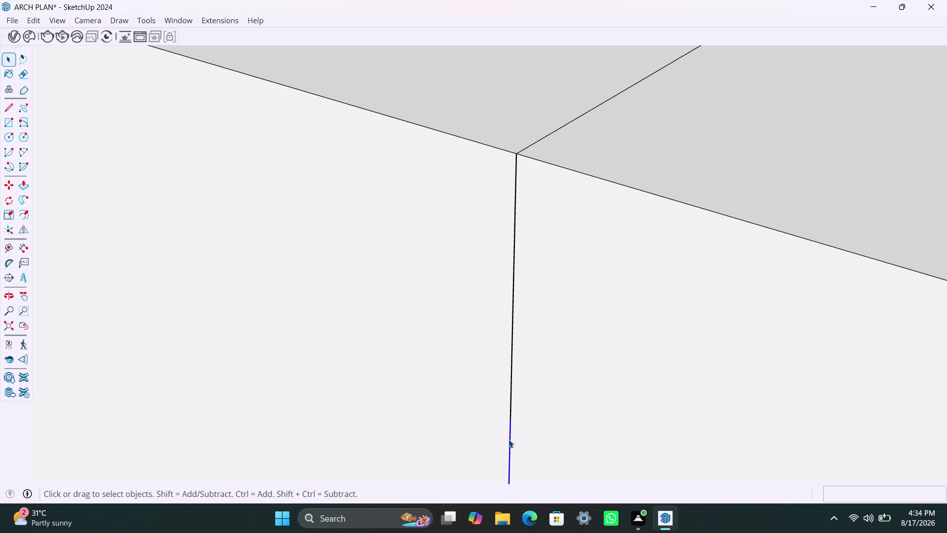
Undo an accidental deletion and zoom out from the house model.
key(Delete)
key(ctrl+z)
scroll(down, 3)
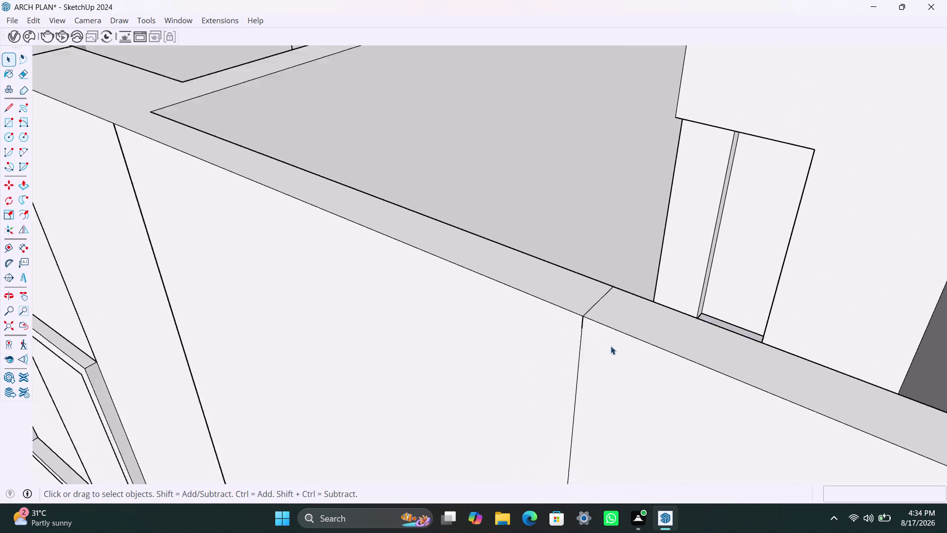
scroll(down, 3)
scroll(down, 3)
scroll(down, 3)
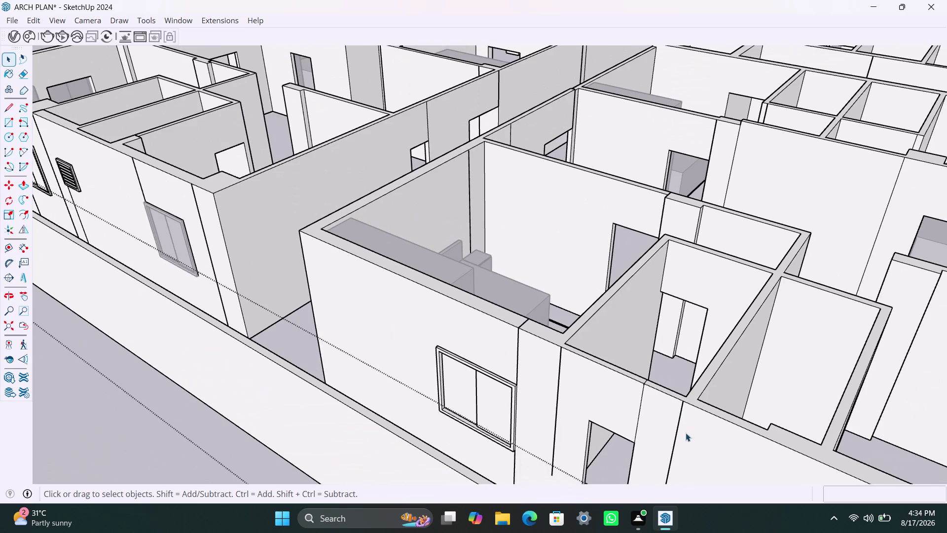
Orbit around the outer walls until the opening and its bottom ledge face the view.
middle_drag(685, 432, 607, 281)
scroll(down, 3)
middle_drag(691, 391, 607, 287)
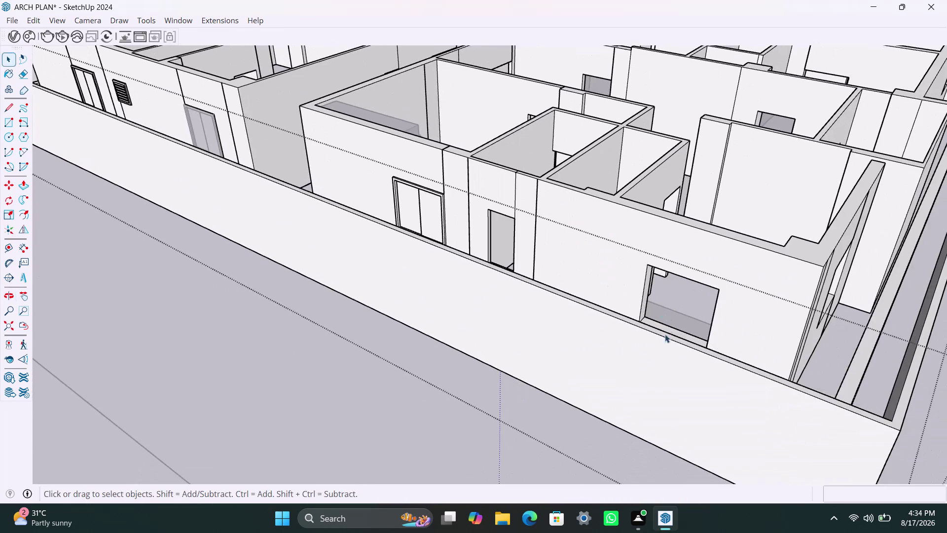
middle_drag(626, 347, 816, 391)
scroll(up, 3)
middle_drag(600, 272, 589, 338)
scroll(up, 3)
middle_drag(580, 332, 556, 323)
scroll(up, 3)
middle_drag(582, 320, 580, 317)
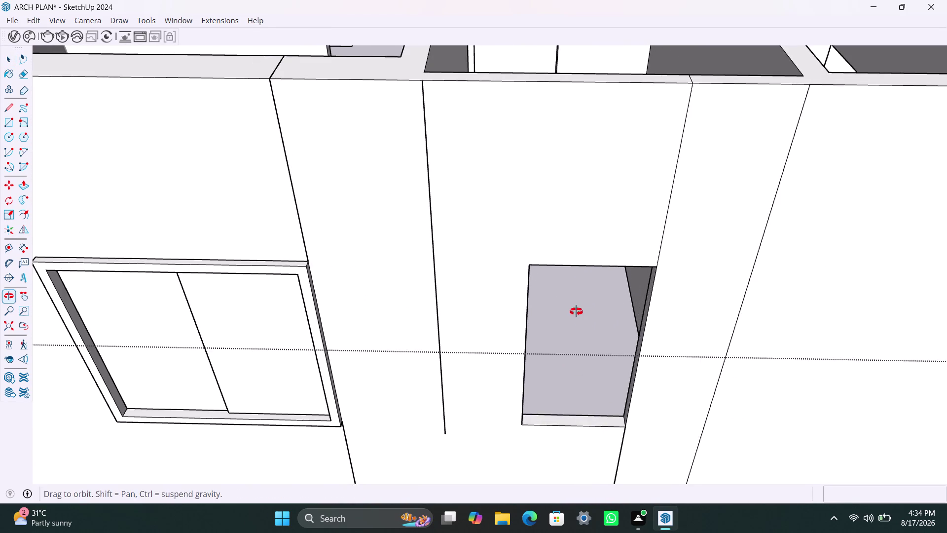
Push/pull the sill's front face, retrying the pull a second time.
middle_drag(580, 317, 572, 300)
click(584, 421)
key(p)
click(583, 421)
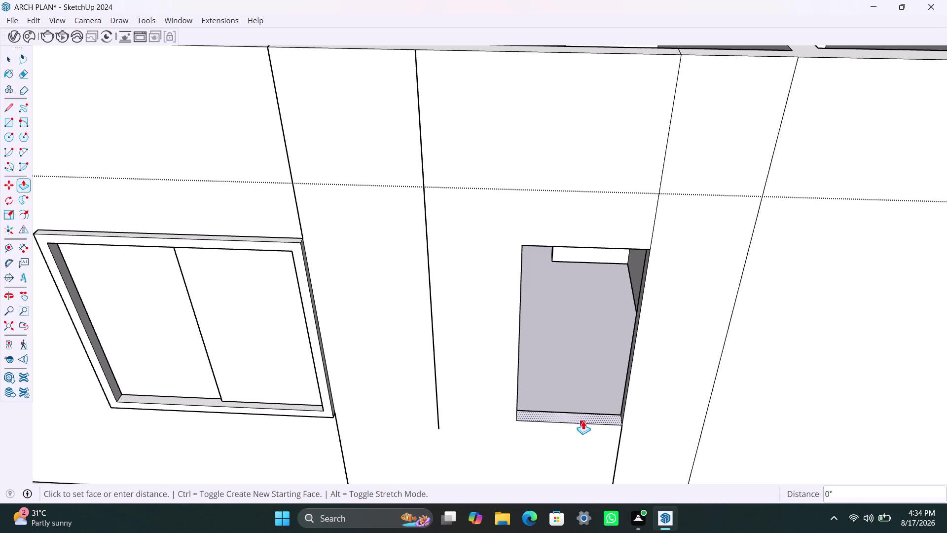
click(574, 415)
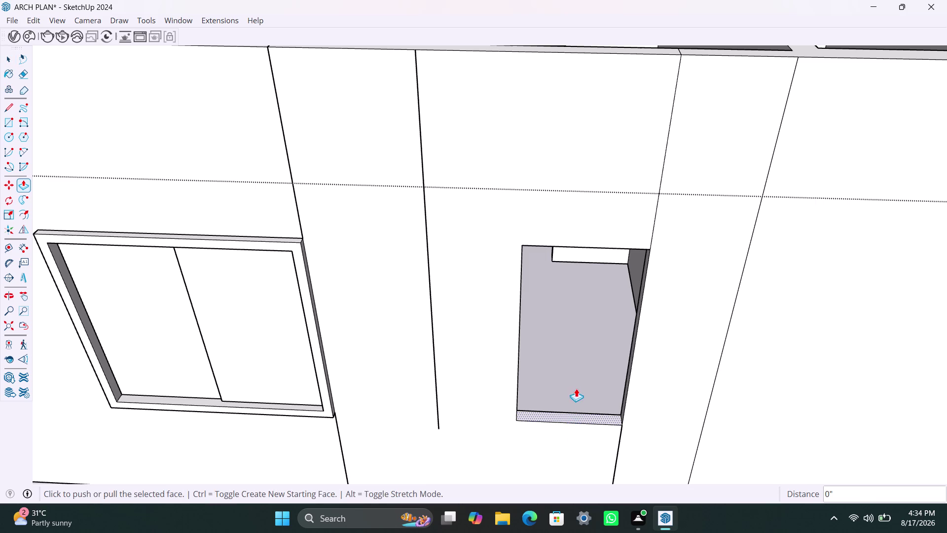
click(573, 415)
click(572, 407)
key(space)
key(space)
key(space)
key(p)
click(573, 414)
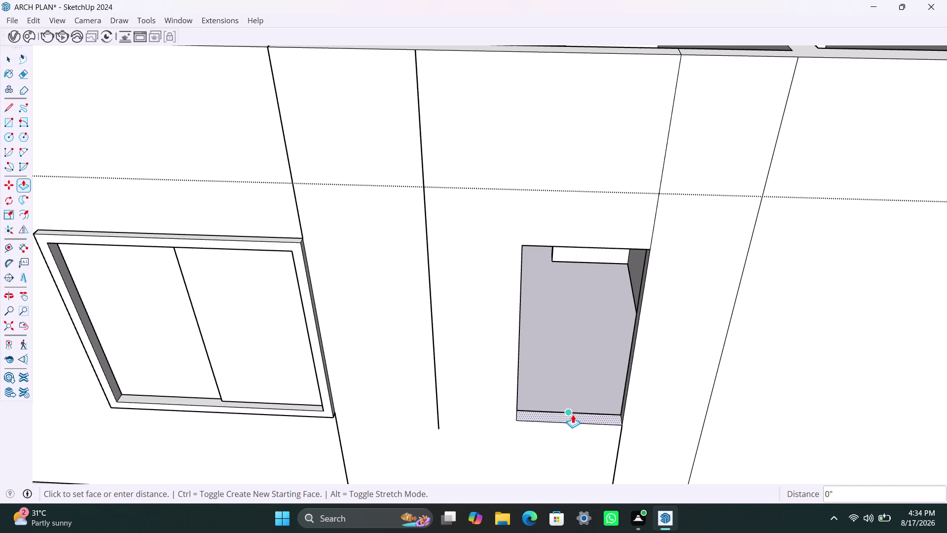
click(573, 414)
key(space)
Select the sill face and push it out 2'.
double_click(572, 416)
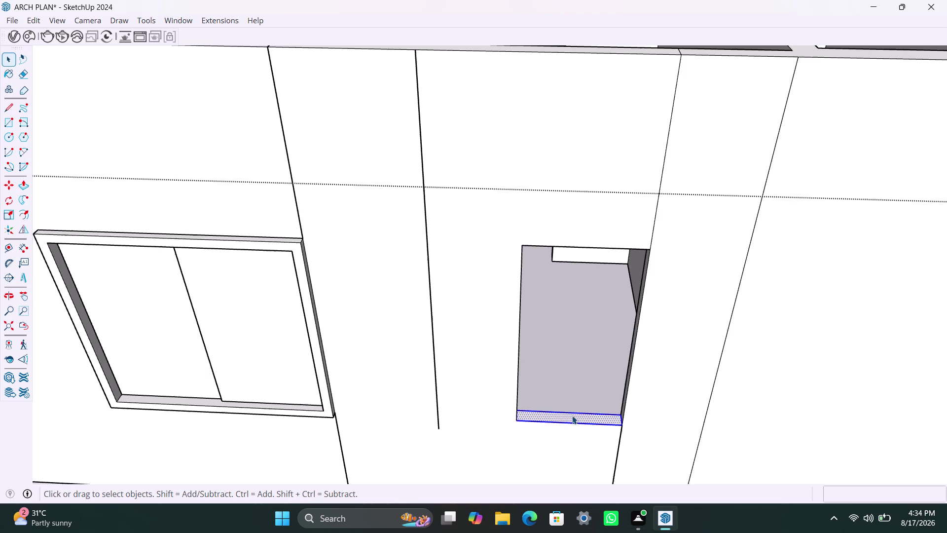
scroll(down, 3)
click(699, 301)
scroll(up, 3)
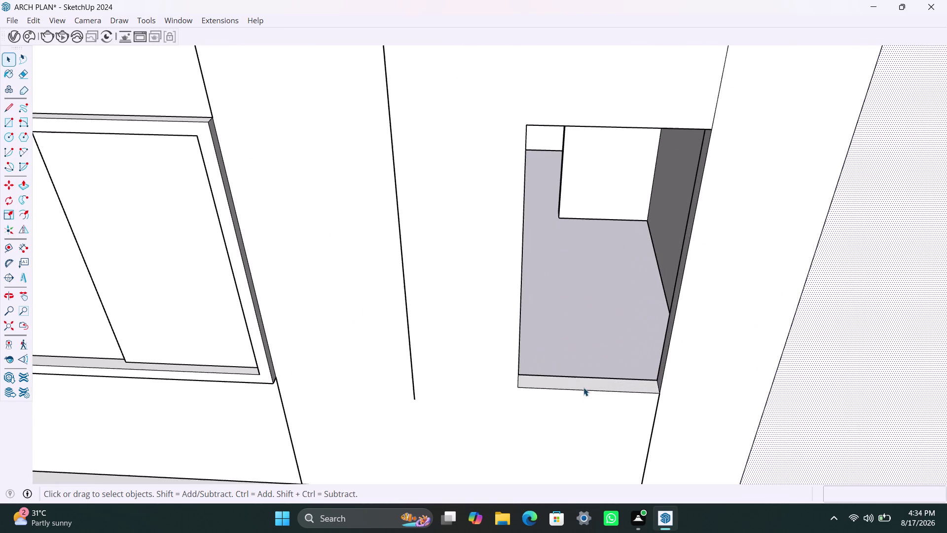
double_click(583, 387)
key(p)
click(563, 371)
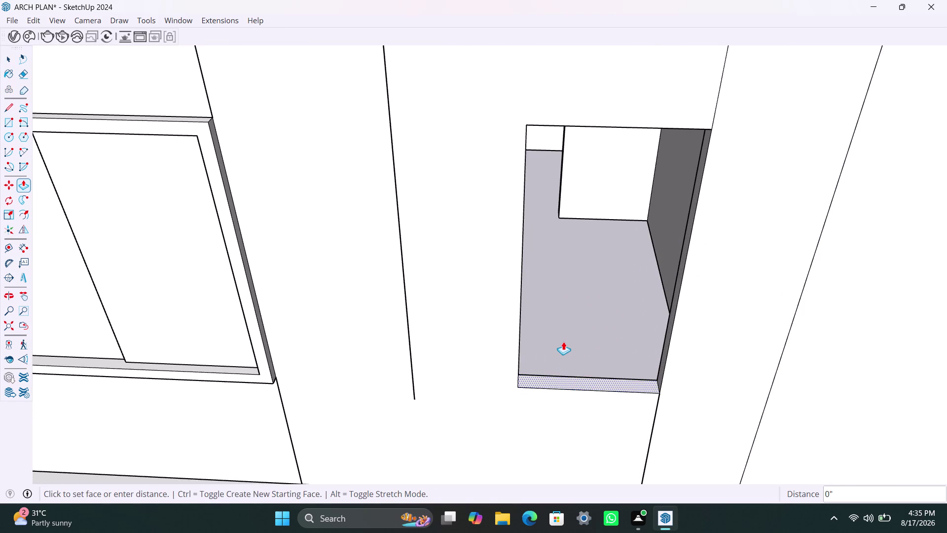
text(2')
key(Return)
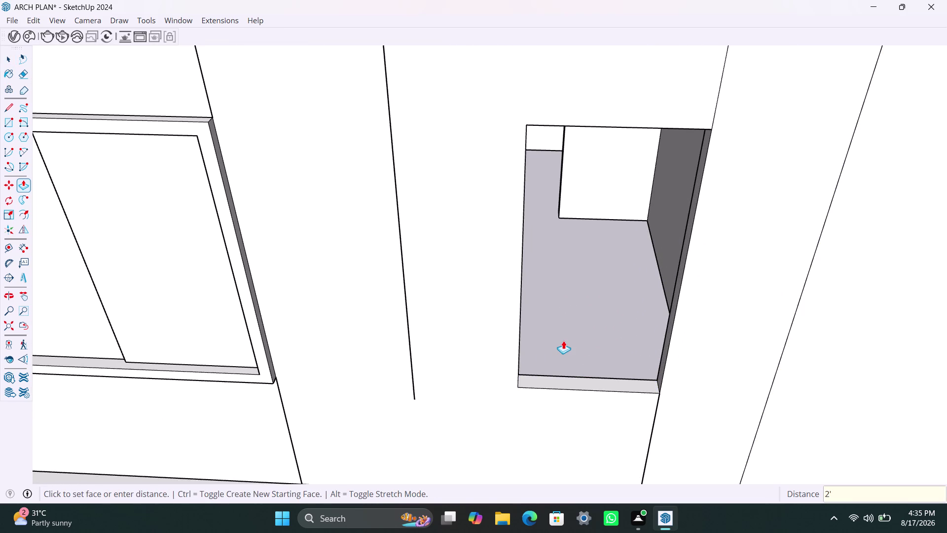
double_click(570, 375)
click(571, 375)
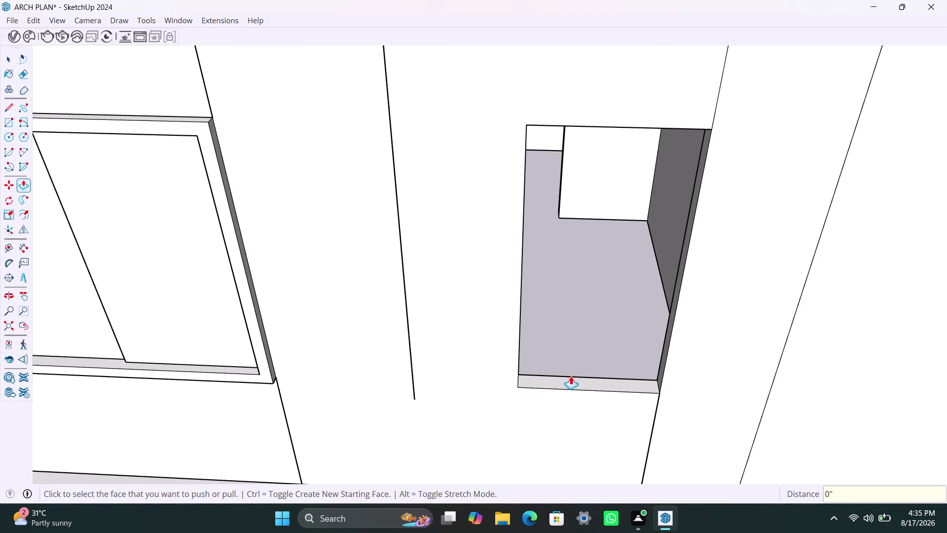
click(572, 382)
key(space)
View the opening from the side and start another sill pull, then cancel it.
scroll(up, 3)
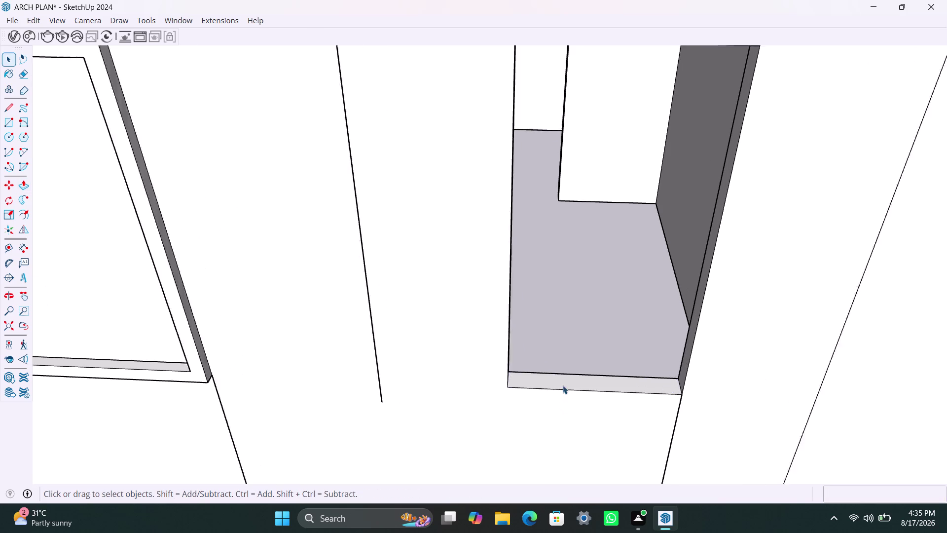
middle_drag(567, 387, 523, 377)
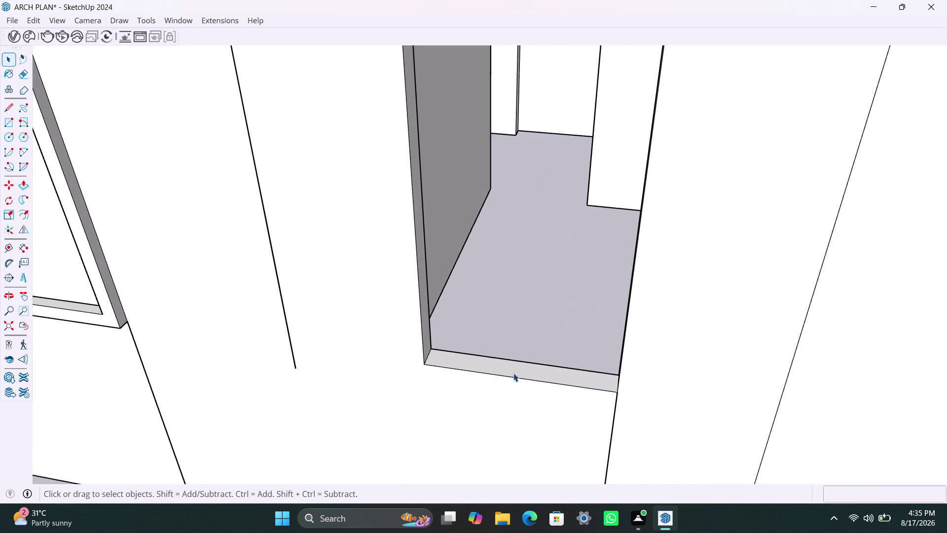
click(513, 371)
key(p)
click(503, 363)
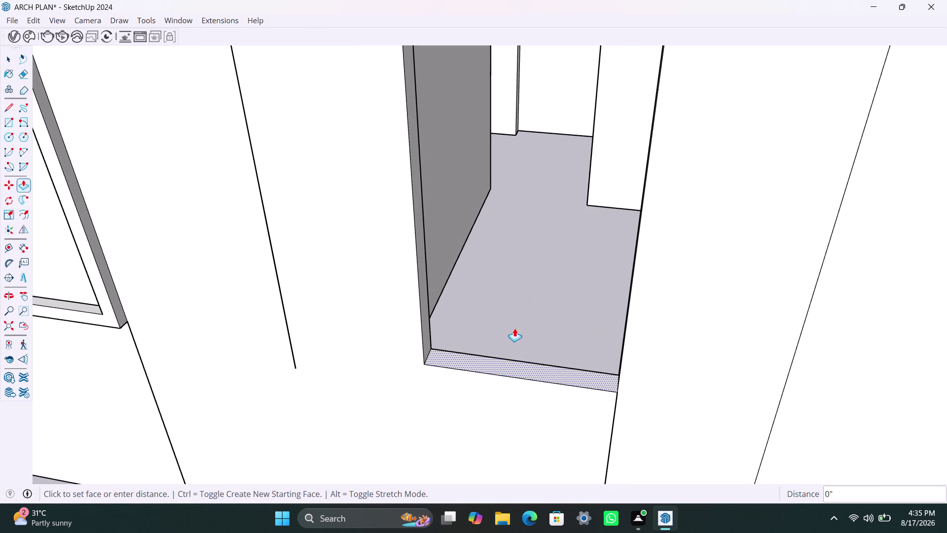
key(space)
key(space)
key(space)
key(Escape)
key(Escape)
key(Escape)
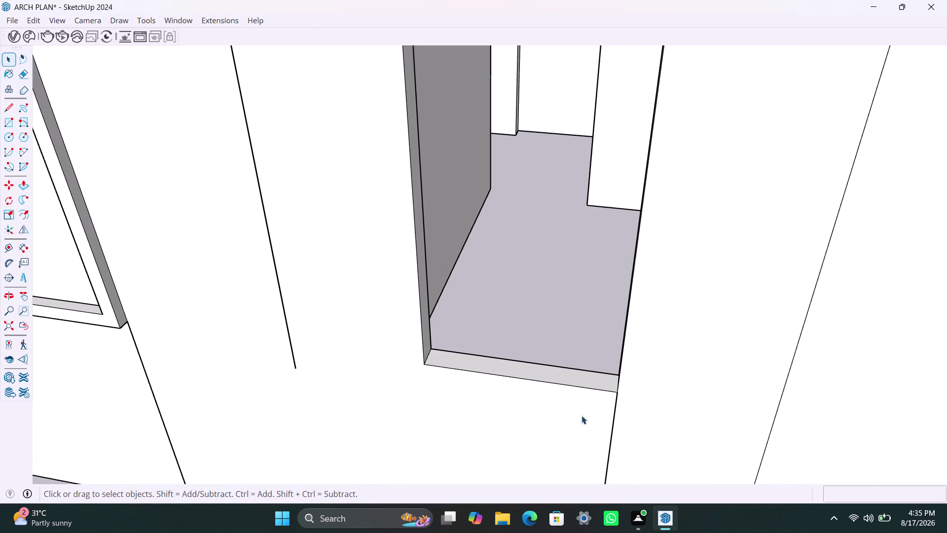
Delete the wall edge below the opening, then start, cancel and undo a sill push.
click(616, 411)
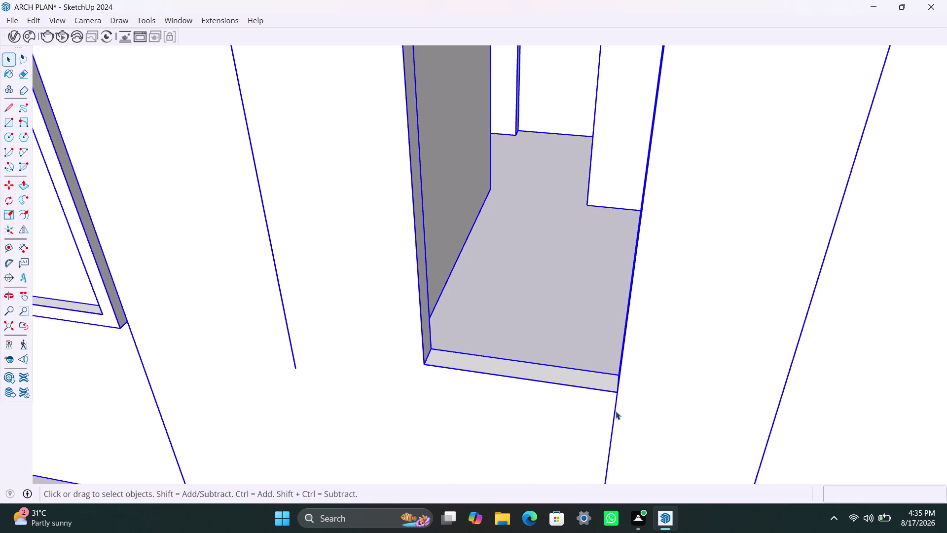
double_click(616, 411)
click(616, 410)
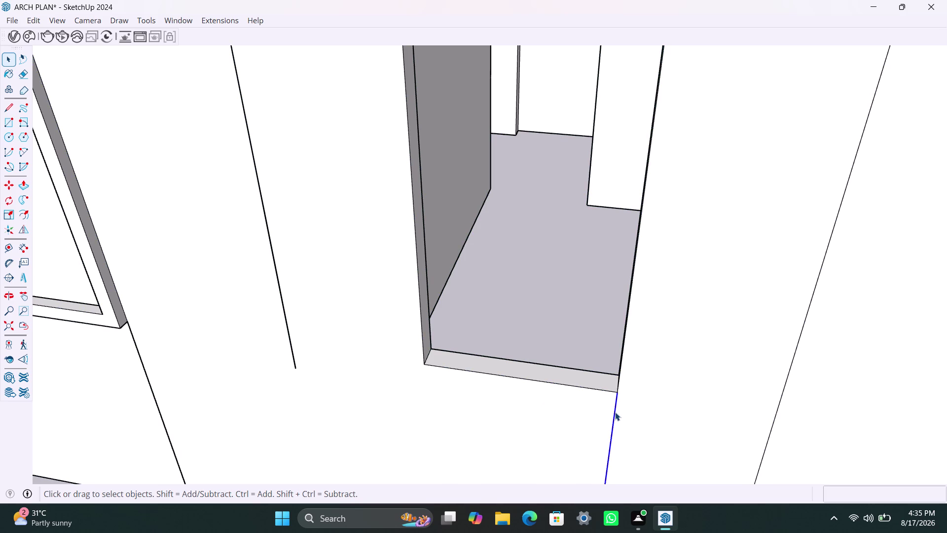
key(Delete)
click(566, 373)
key(p)
click(566, 373)
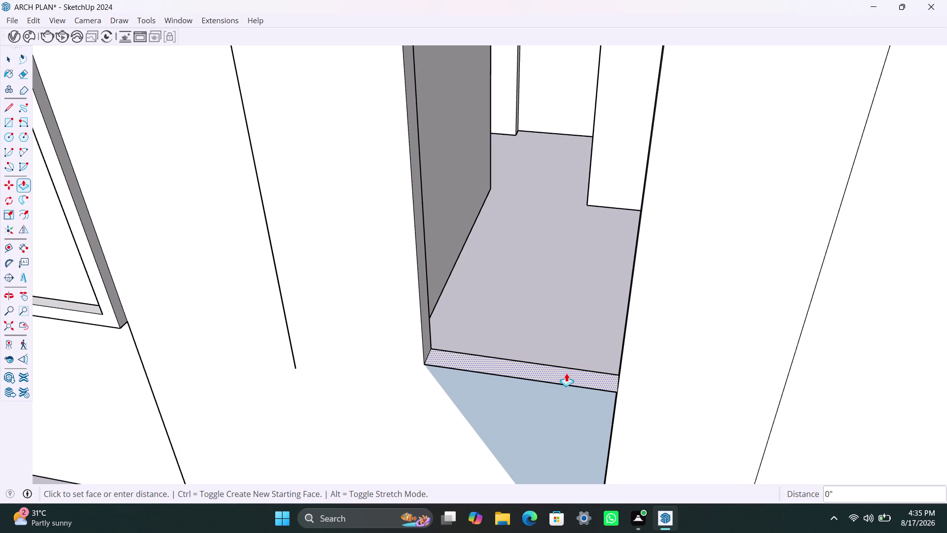
key(space)
key(ctrl+z)
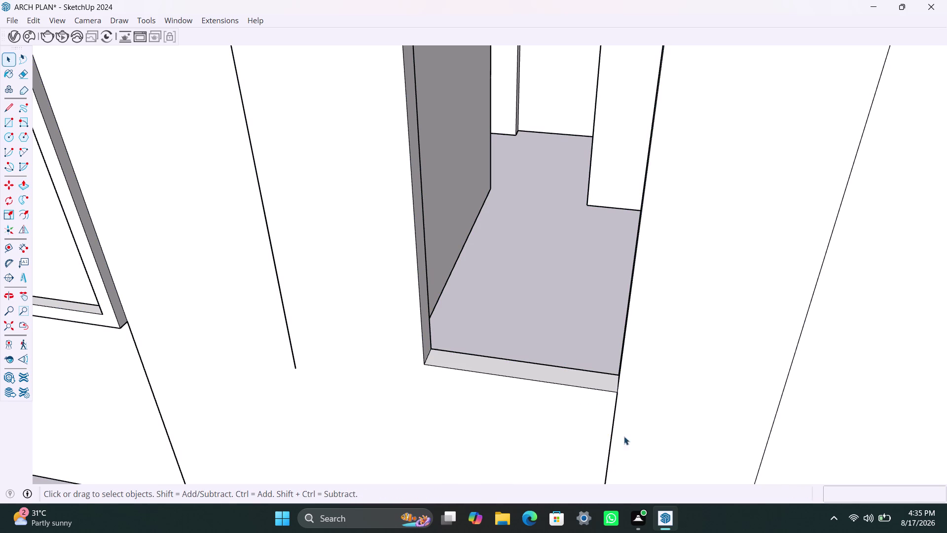
Push/pull the narrow side jamb face to a new depth, then undo the change.
click(489, 368)
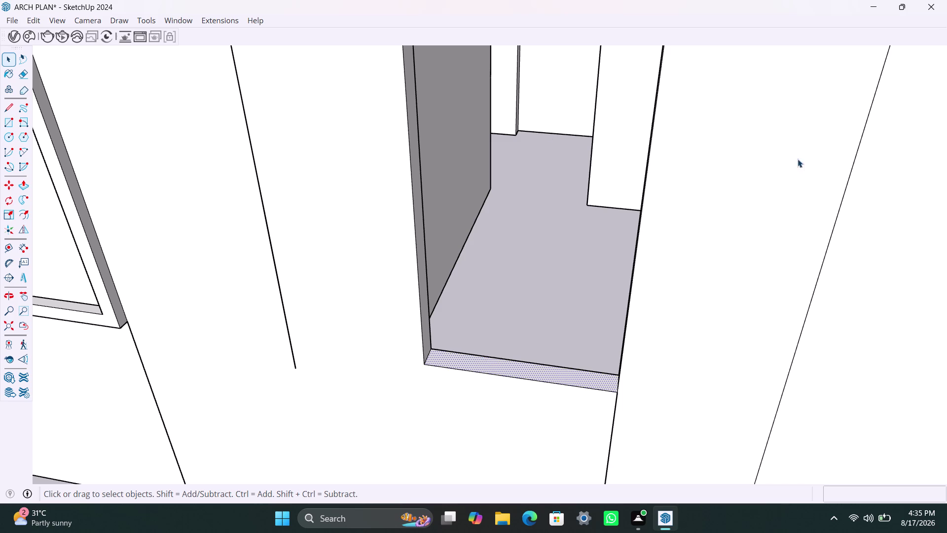
click(426, 338)
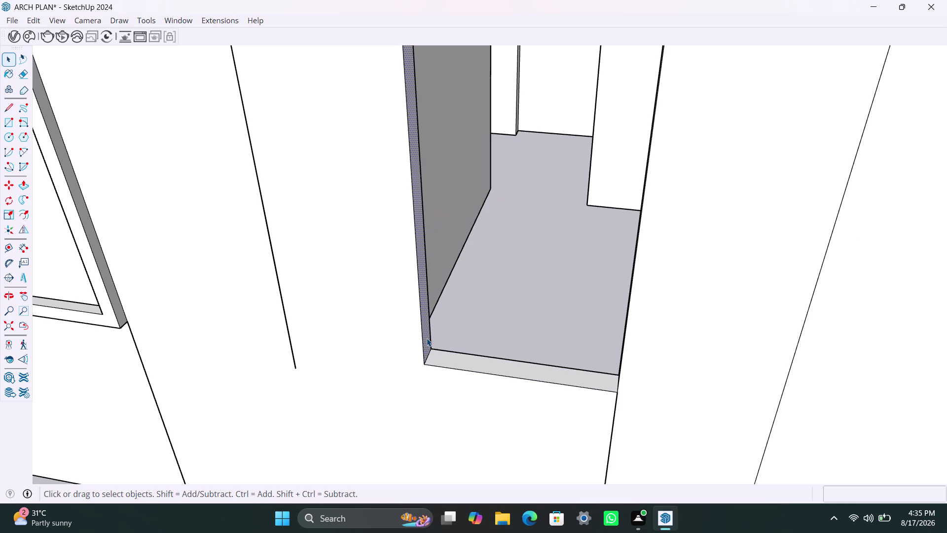
key(p)
click(426, 338)
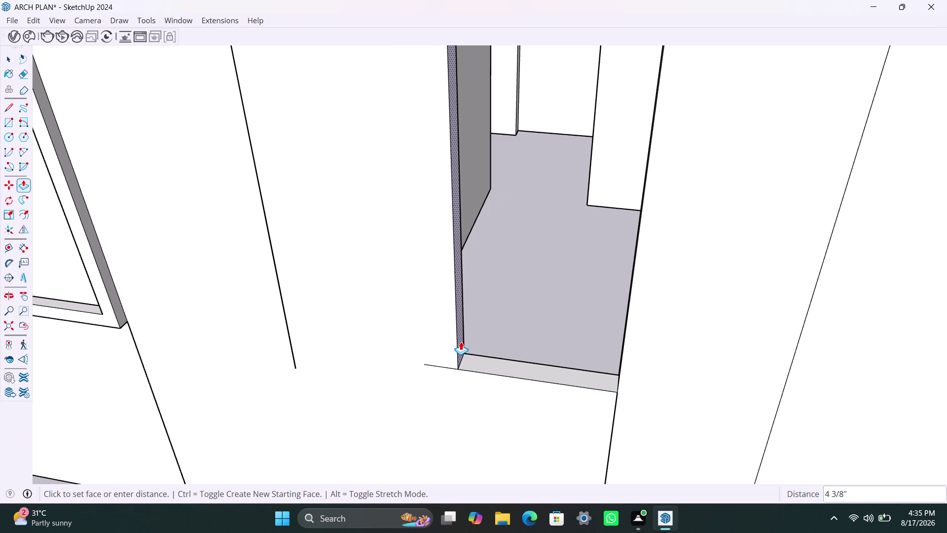
click(443, 342)
key(Escape)
click(466, 364)
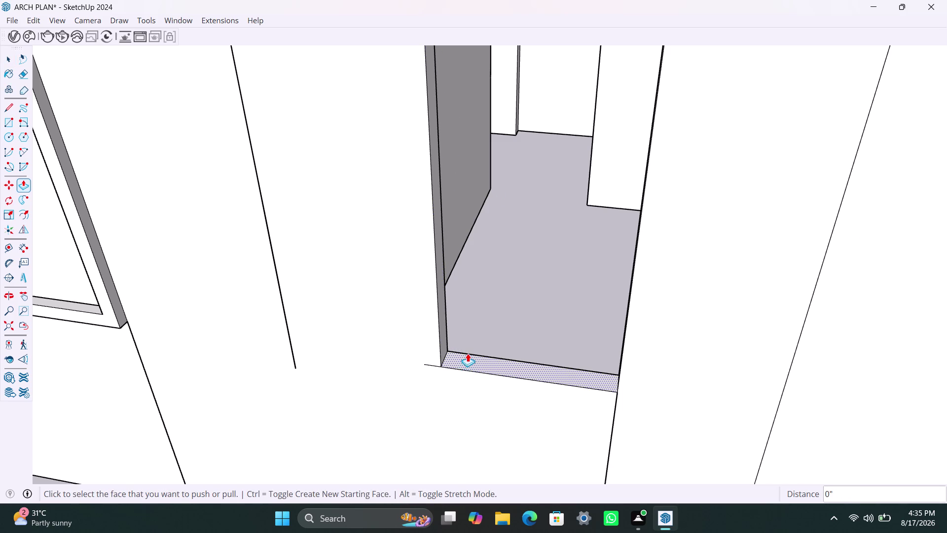
key(ctrl+z)
key(ctrl+z)
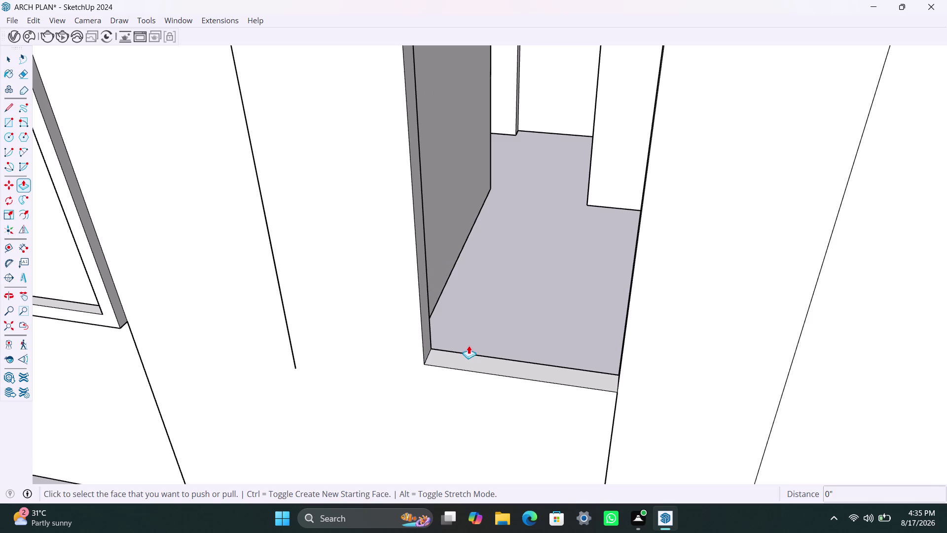
click(452, 360)
key(space)
scroll(down, 3)
middle_drag(501, 404, 515, 409)
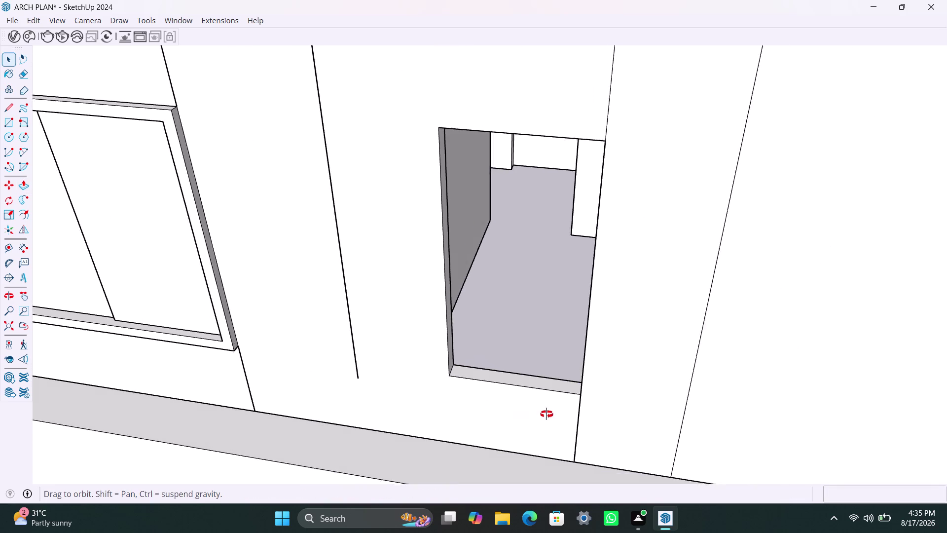
middle_drag(515, 410, 652, 415)
scroll(up, 3)
scroll(up, 3)
scroll(up, 3)
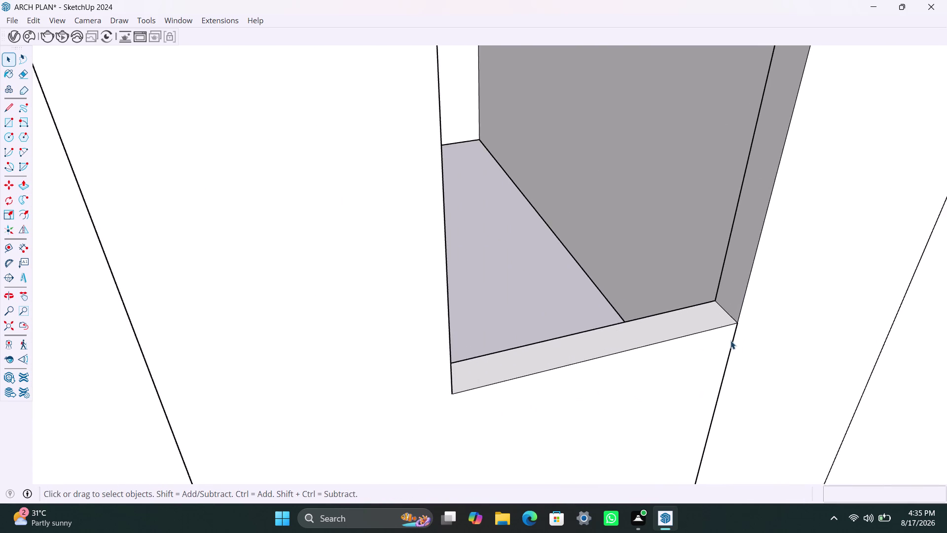
scroll(up, 3)
click(679, 288)
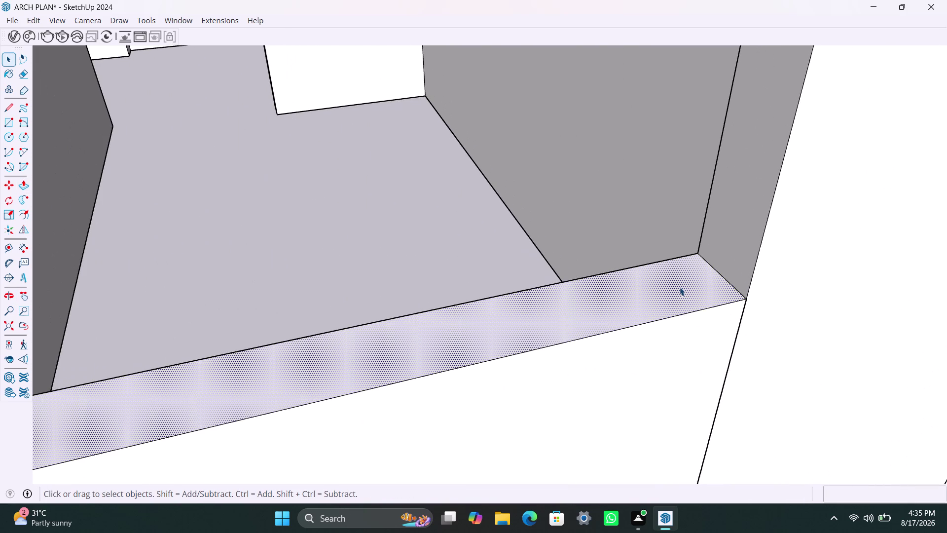
click(680, 288)
key(p)
click(679, 287)
key(space)
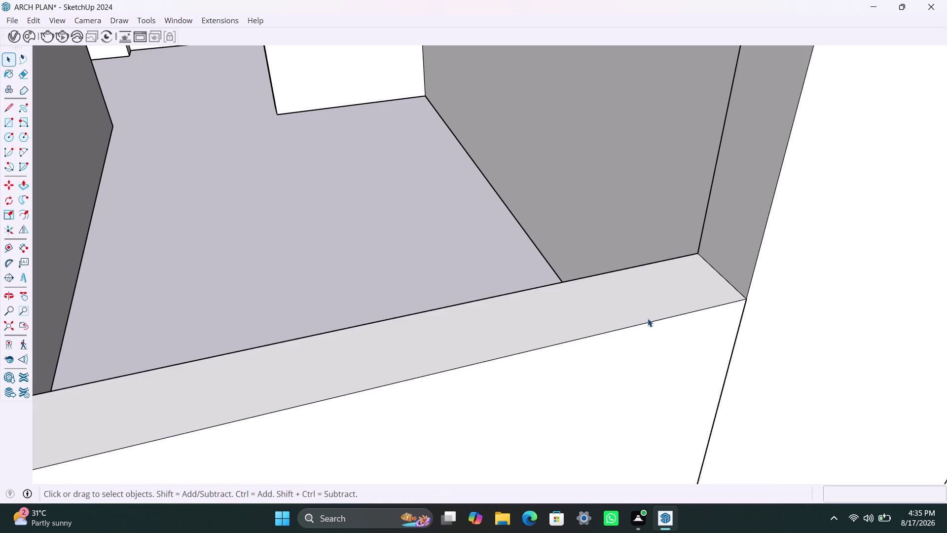
triple_click(648, 318)
triple_click(647, 318)
double_click(647, 317)
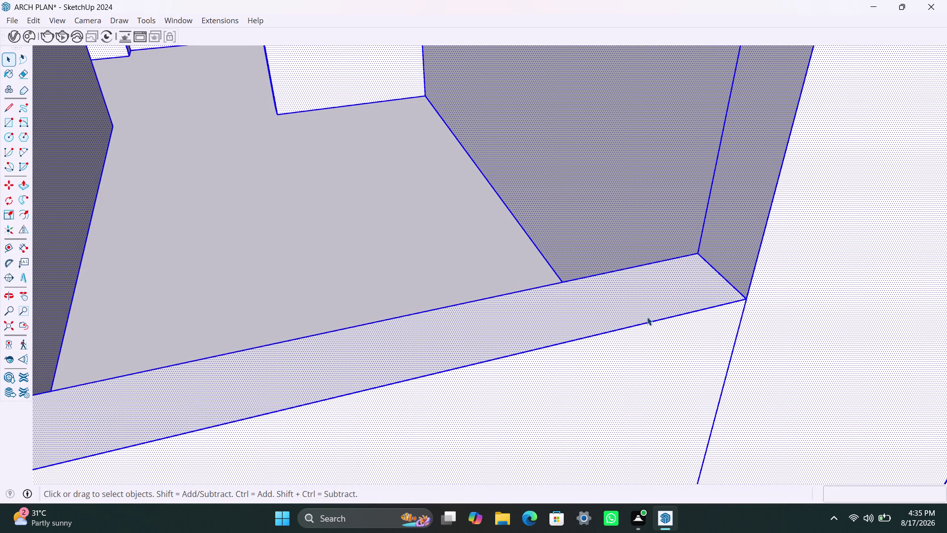
key(p)
click(642, 316)
key(space)
scroll(down, 3)
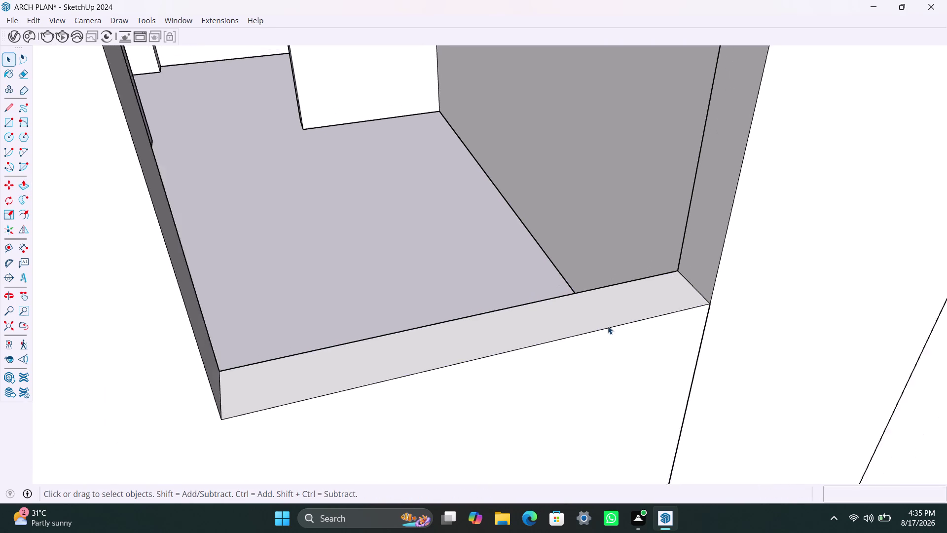
scroll(down, 3)
middle_drag(566, 300, 490, 287)
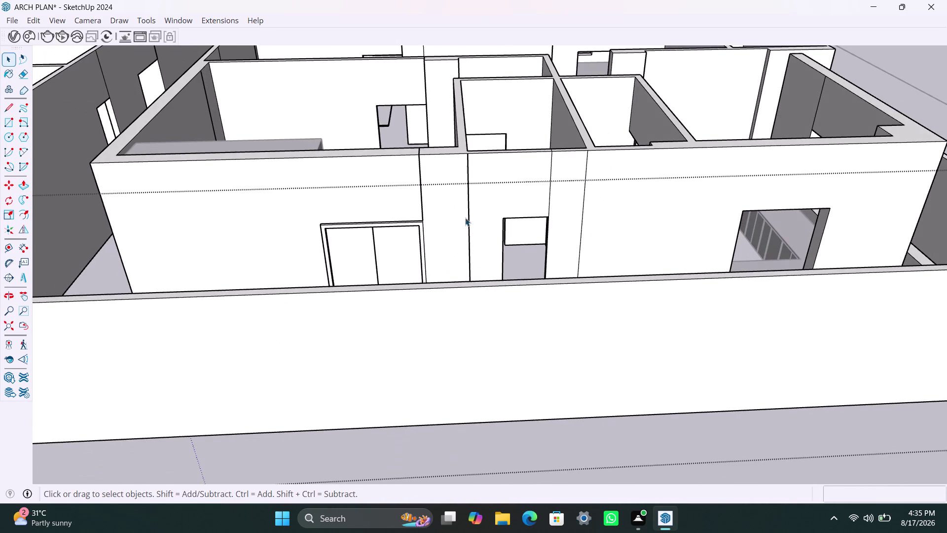
scroll(down, 3)
middle_drag(522, 256, 456, 290)
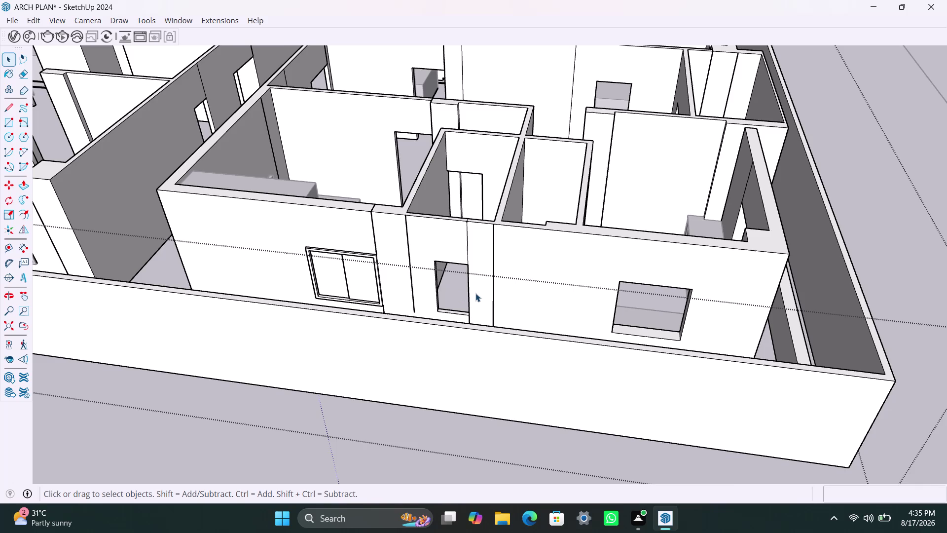
scroll(down, 3)
click(461, 225)
click(565, 224)
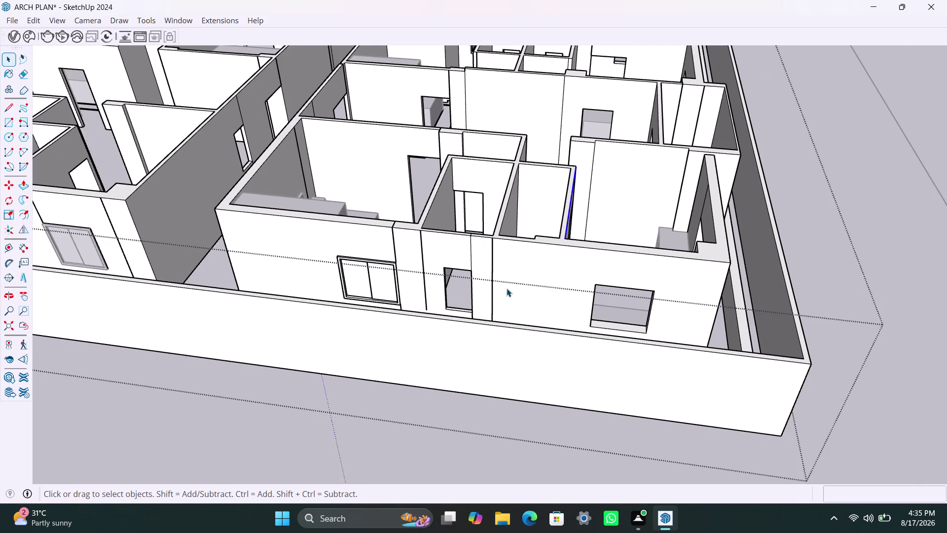
scroll(down, 3)
middle_drag(512, 311, 561, 304)
scroll(up, 3)
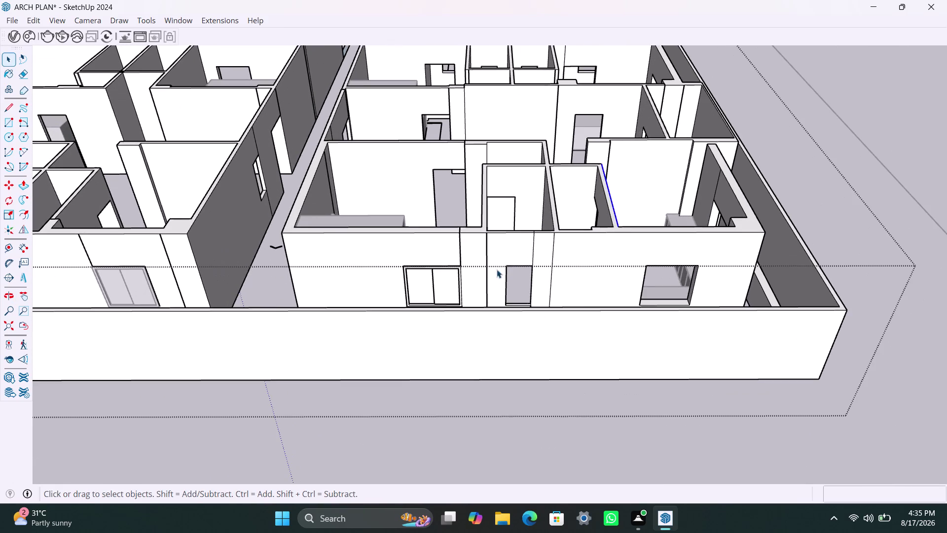
scroll(up, 3)
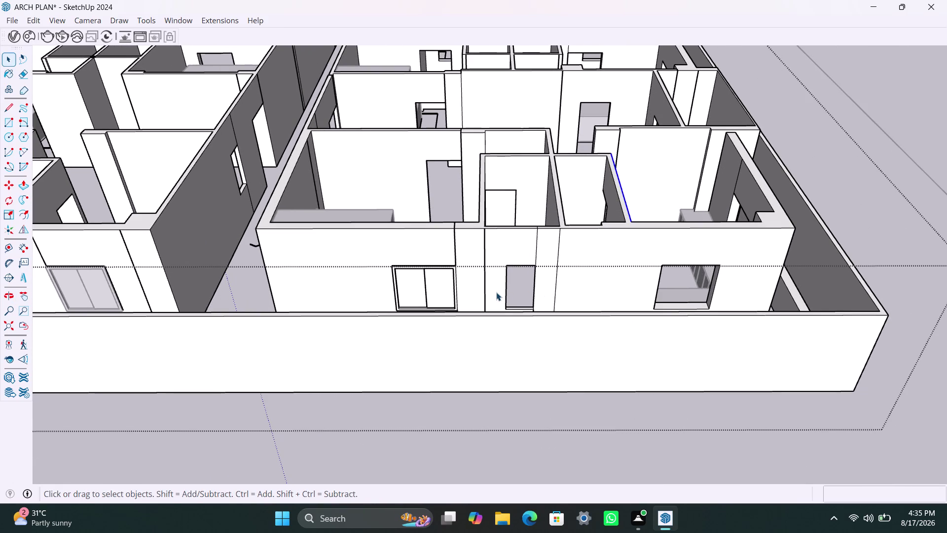
key(r)
click(505, 267)
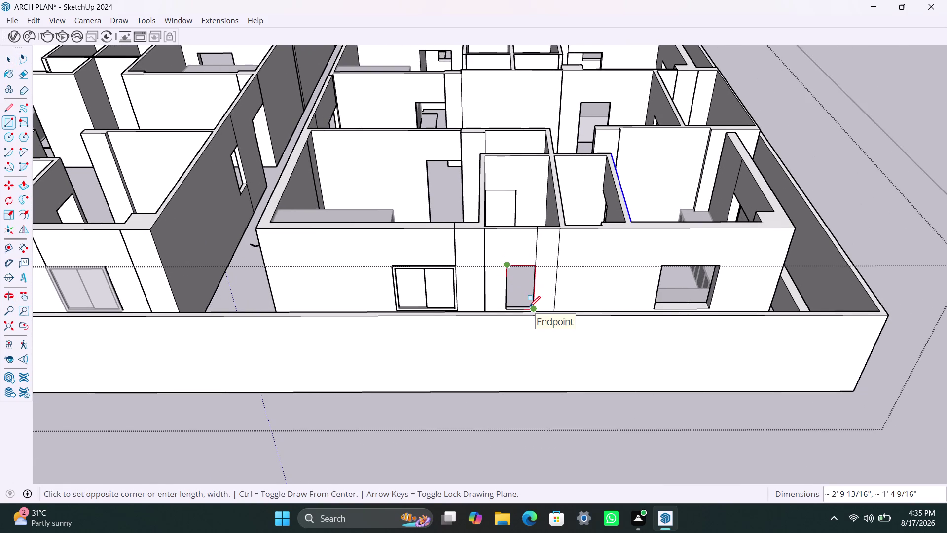
key(space)
key(Escape)
key(Escape)
key(Escape)
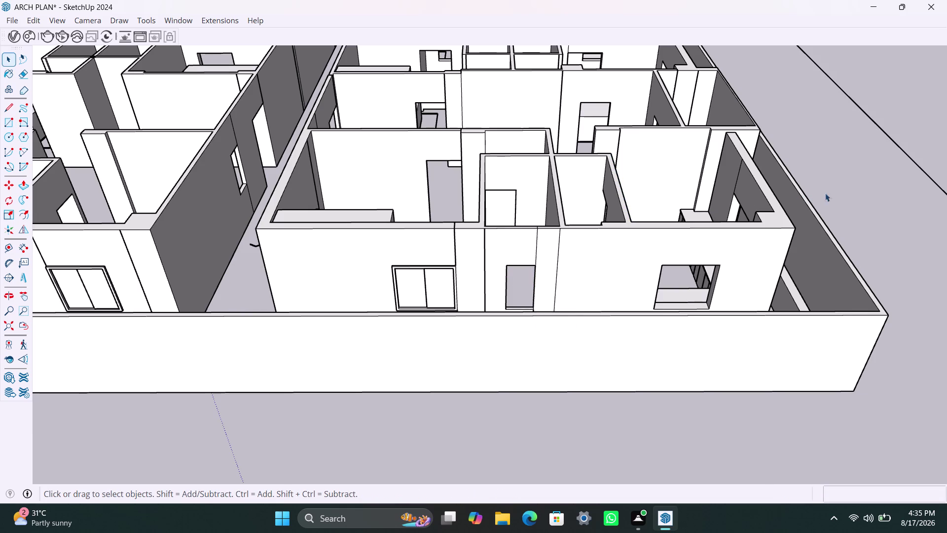
key(Escape)
click(850, 181)
scroll(down, 3)
scroll(down, 3)
triple_click(865, 244)
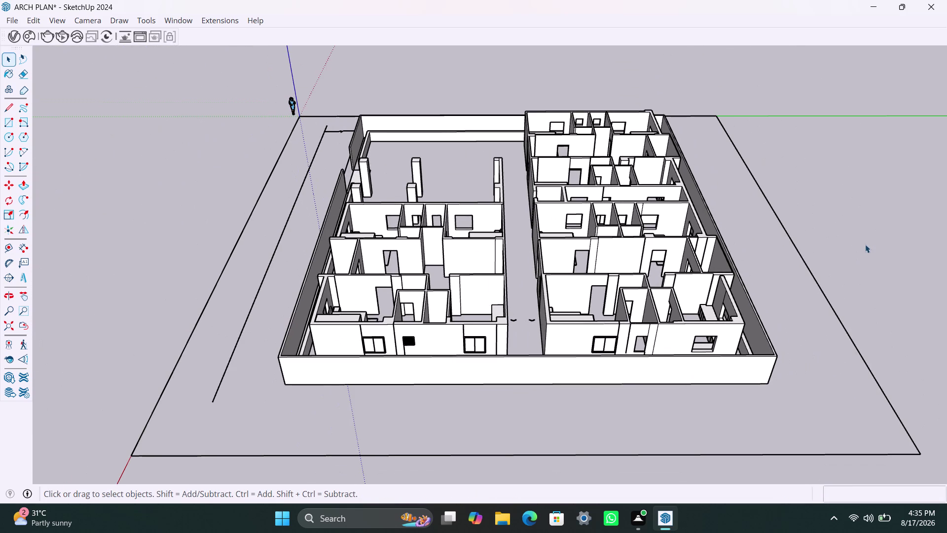
scroll(up, 3)
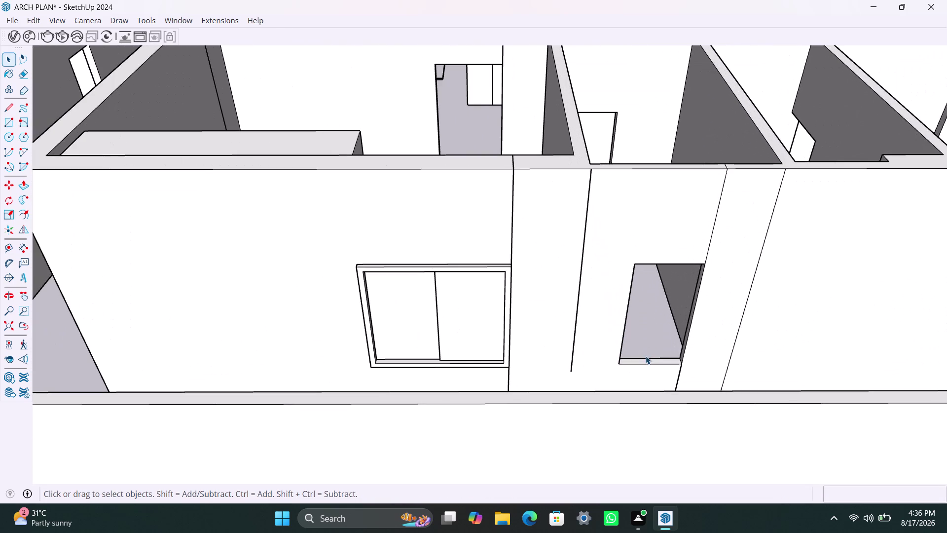
click(651, 361)
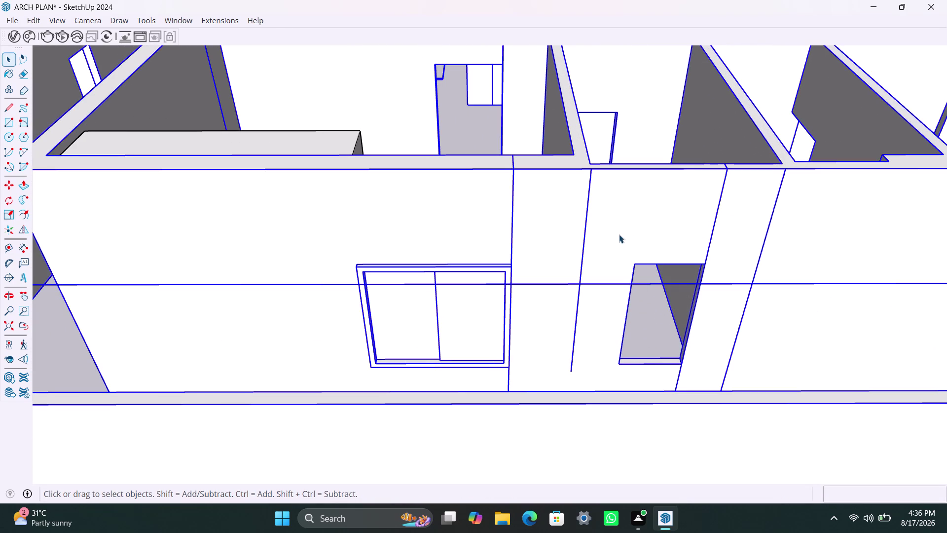
click(619, 234)
click(613, 146)
double_click(527, 437)
scroll(down, 3)
scroll(down, 3)
click(800, 190)
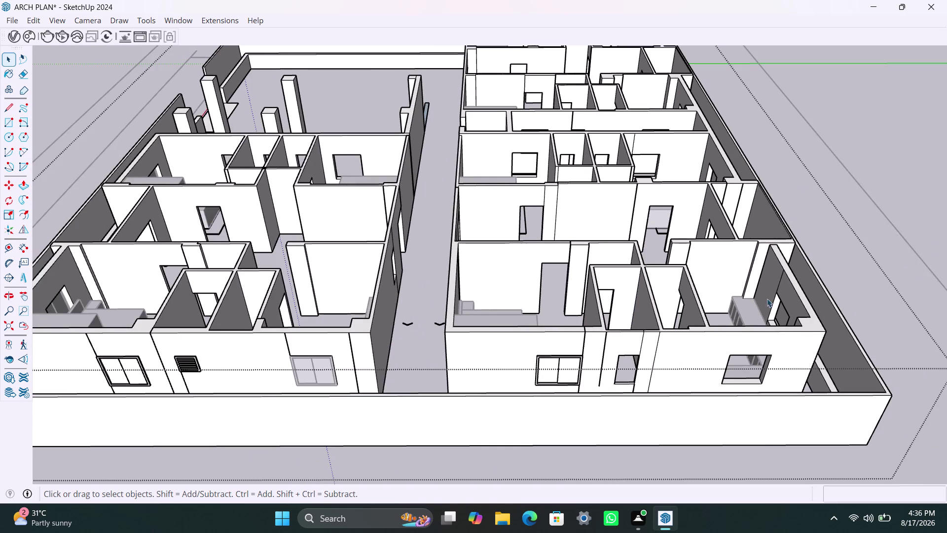
scroll(up, 3)
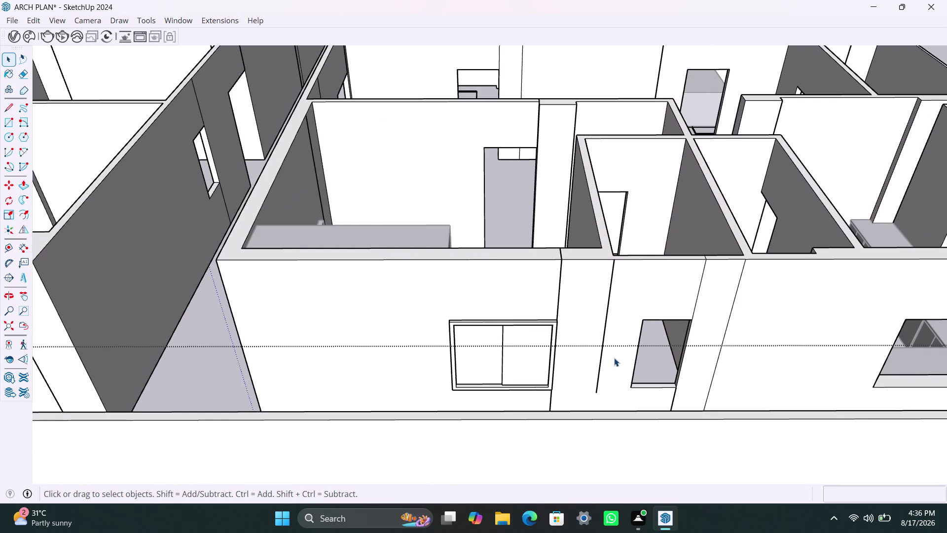
scroll(up, 3)
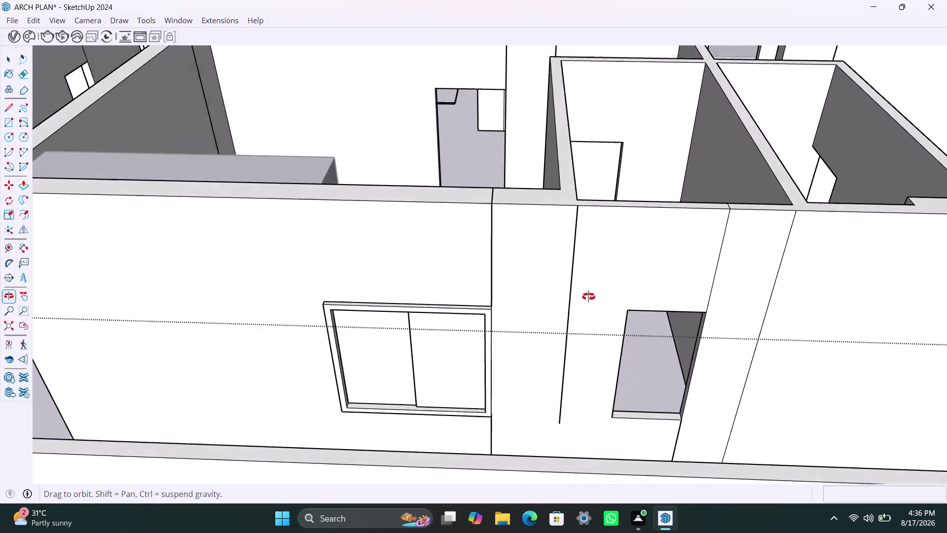
Draw a rectangle over the small opening and make it a group.
key(r)
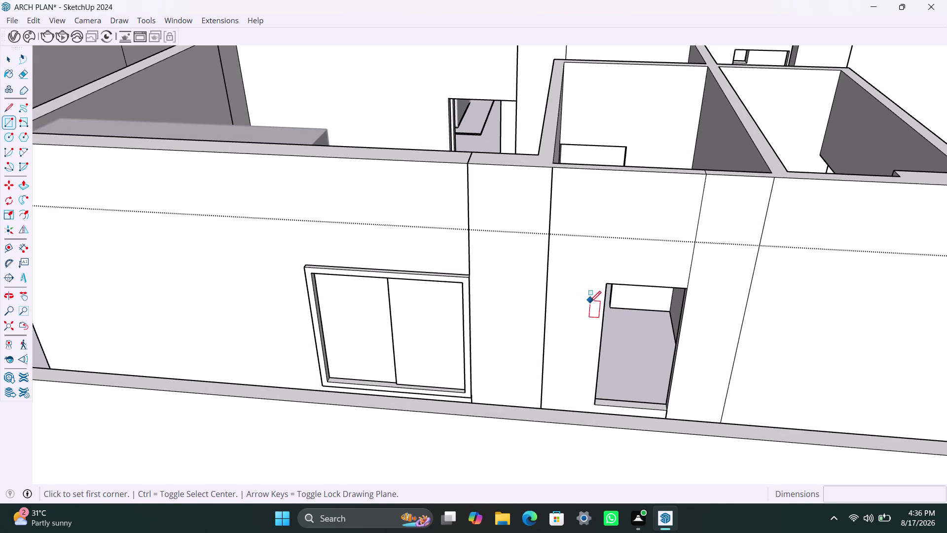
click(609, 284)
click(664, 411)
key(space)
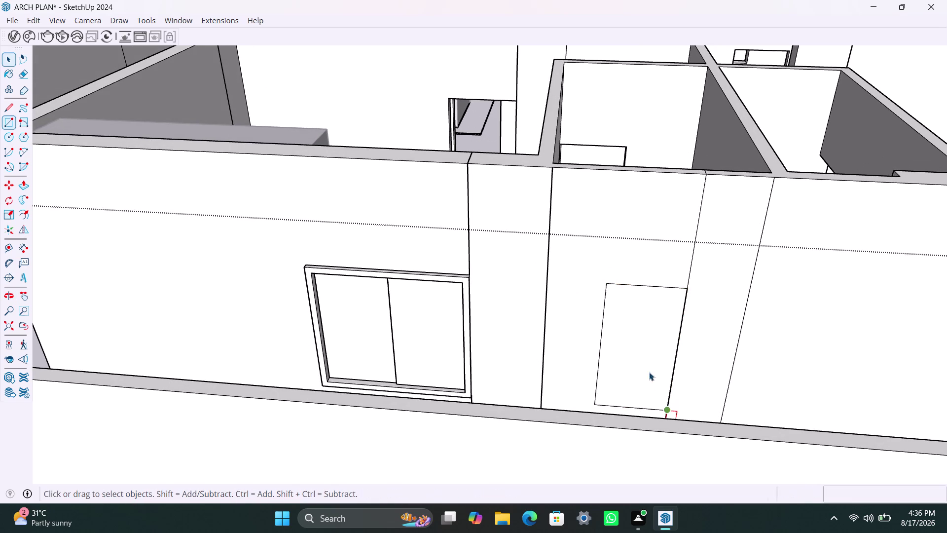
double_click(645, 365)
right_click(633, 362)
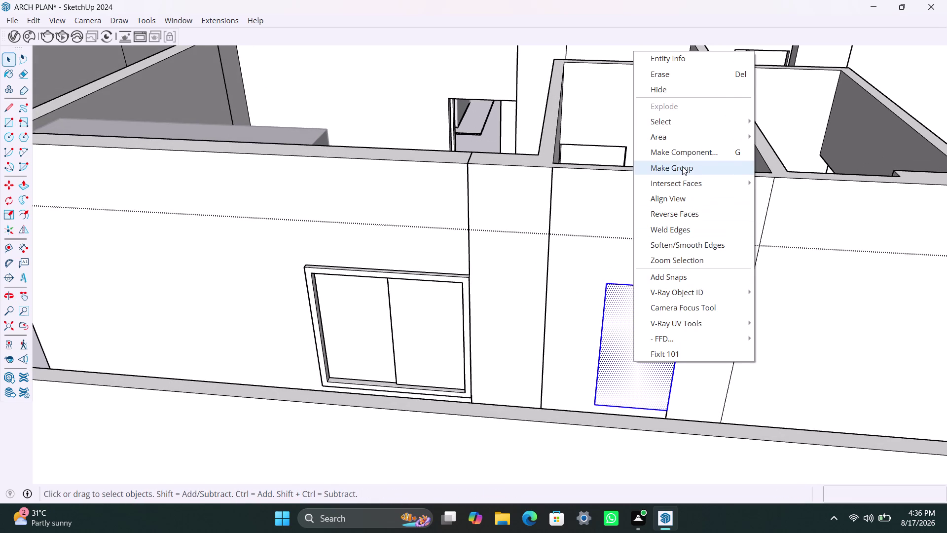
click(682, 166)
Inside the group, offset the rectangle 2" inward and delete the inner face.
double_click(635, 340)
click(635, 340)
key(f)
click(618, 334)
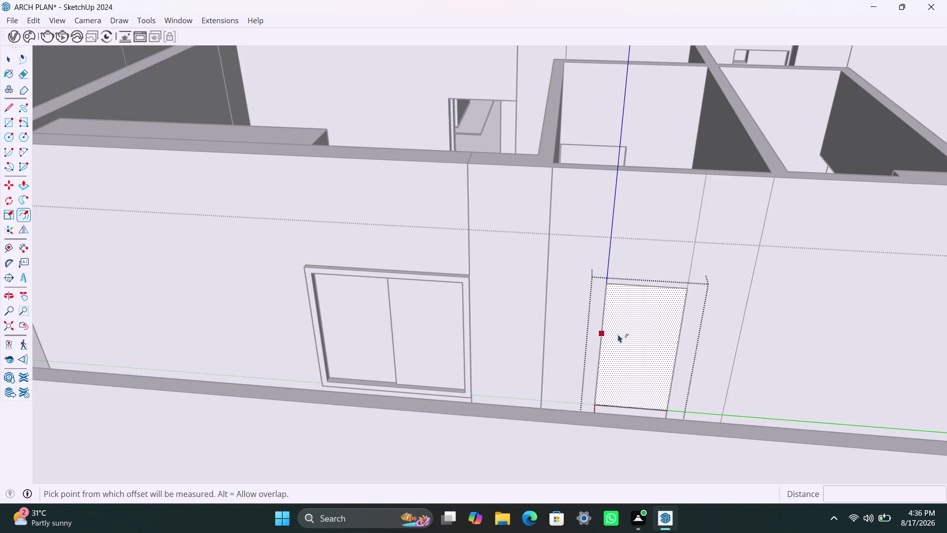
text(2")
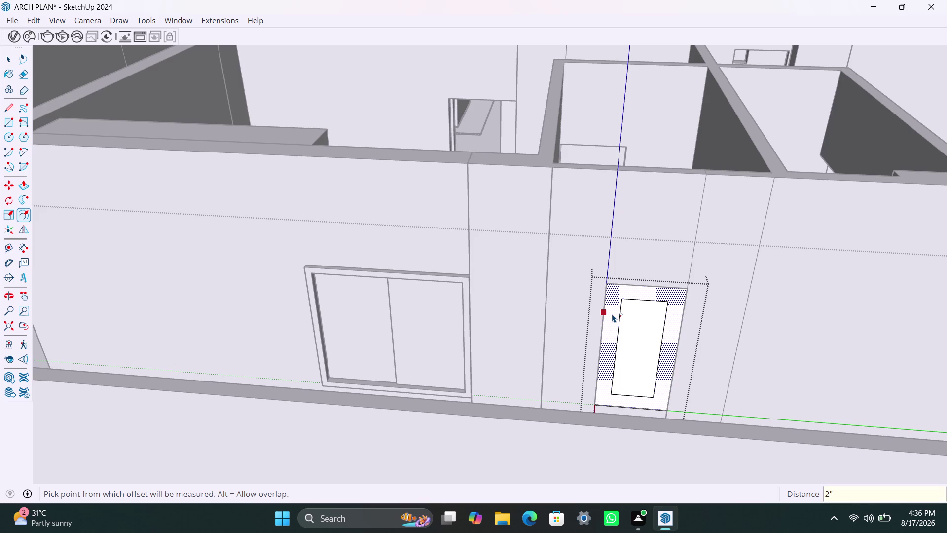
key(Return)
key(space)
click(638, 313)
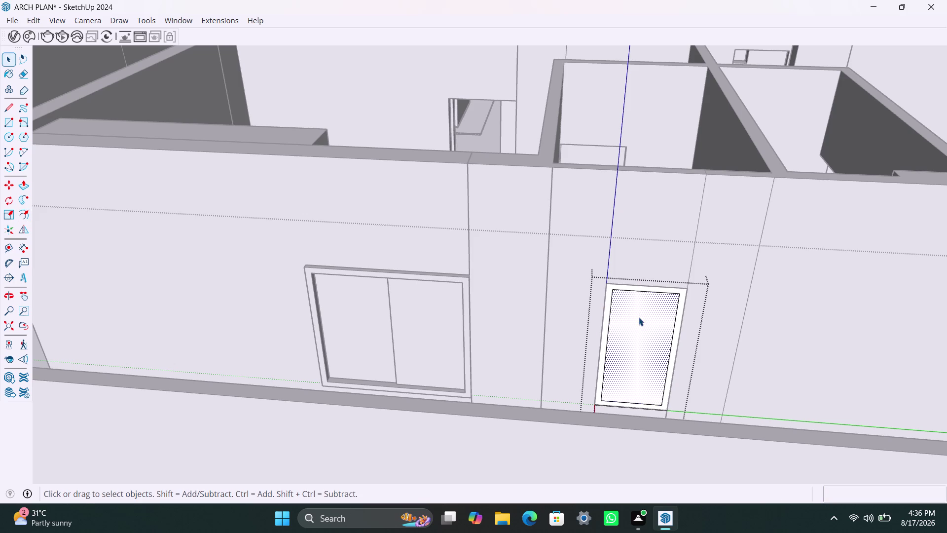
key(Delete)
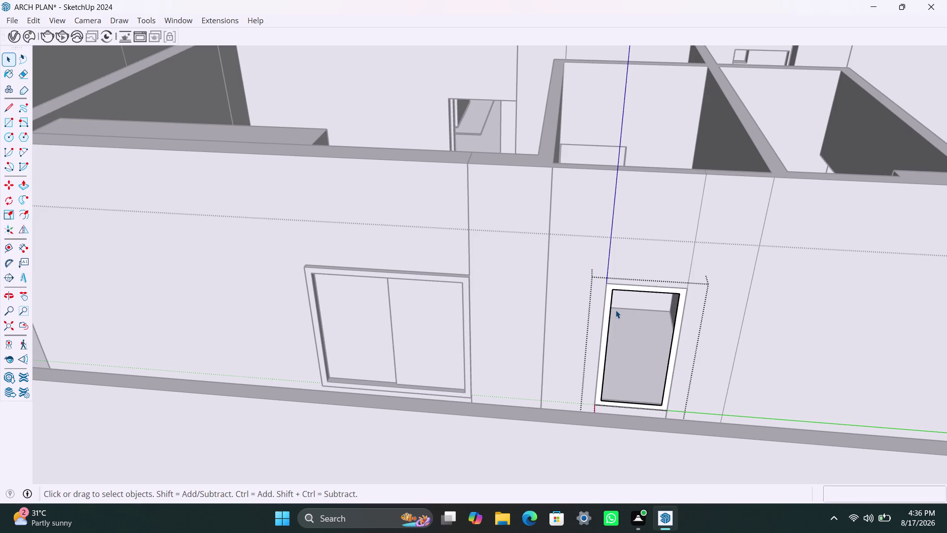
Extrude the frame's front face 1 1/2".
drag(616, 310, 608, 299)
click(607, 297)
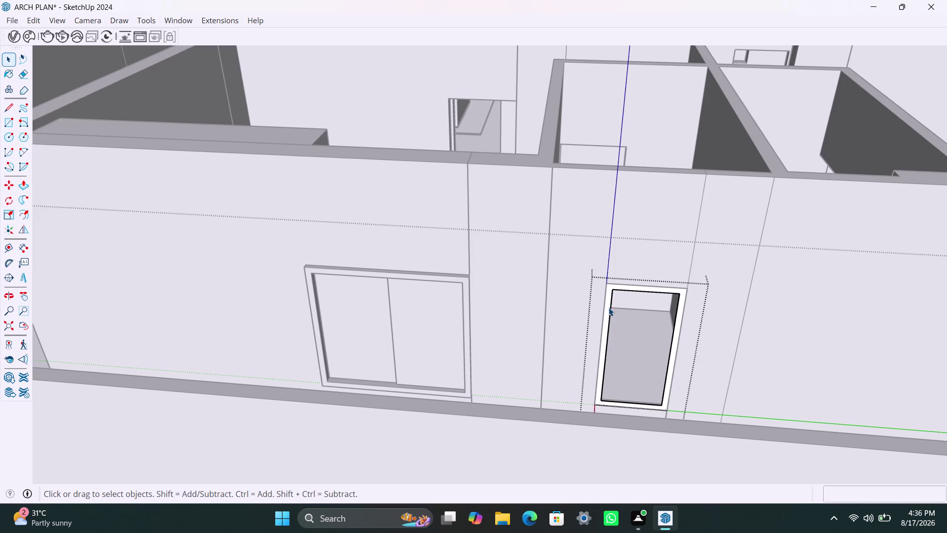
click(608, 307)
key(p)
click(605, 310)
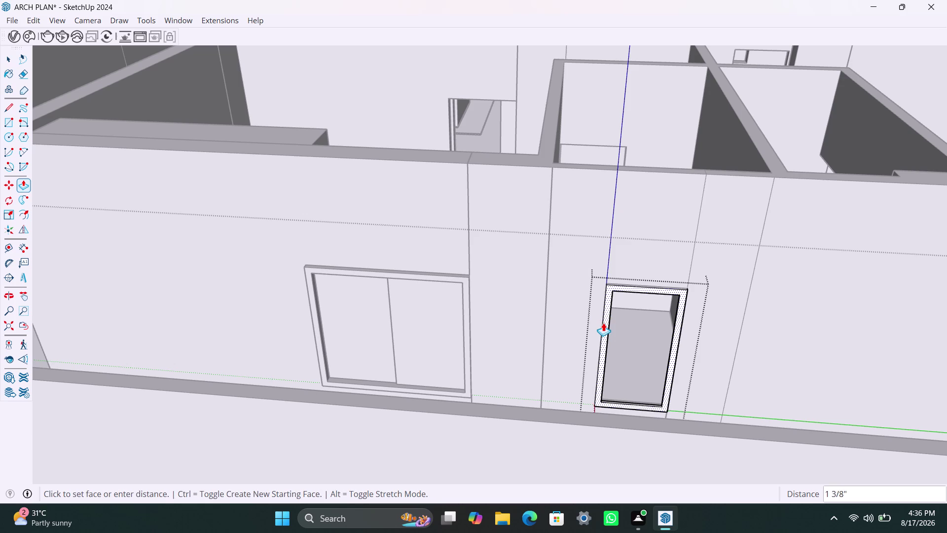
text(1.)
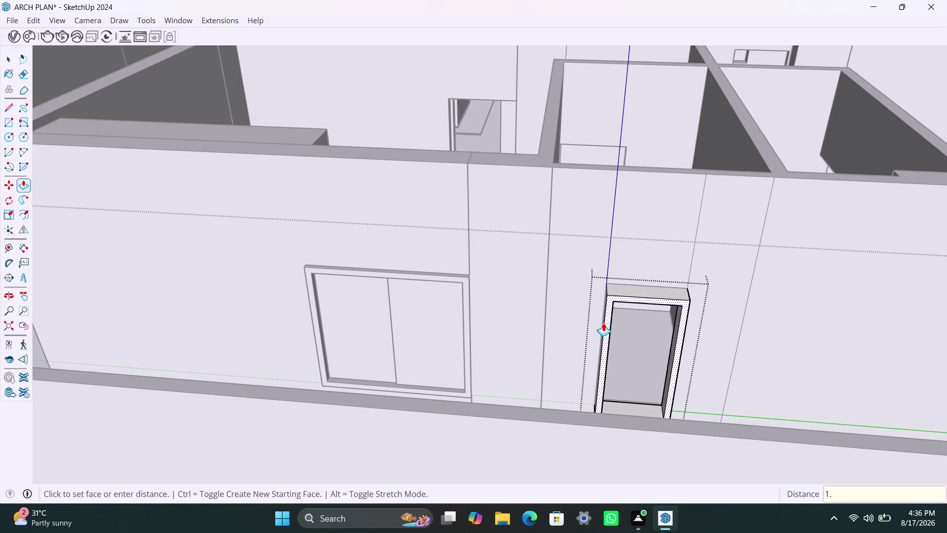
text(5")
key(Return)
Orbit behind the wall and extrude the frame's back face 1.5".
scroll(down, 3)
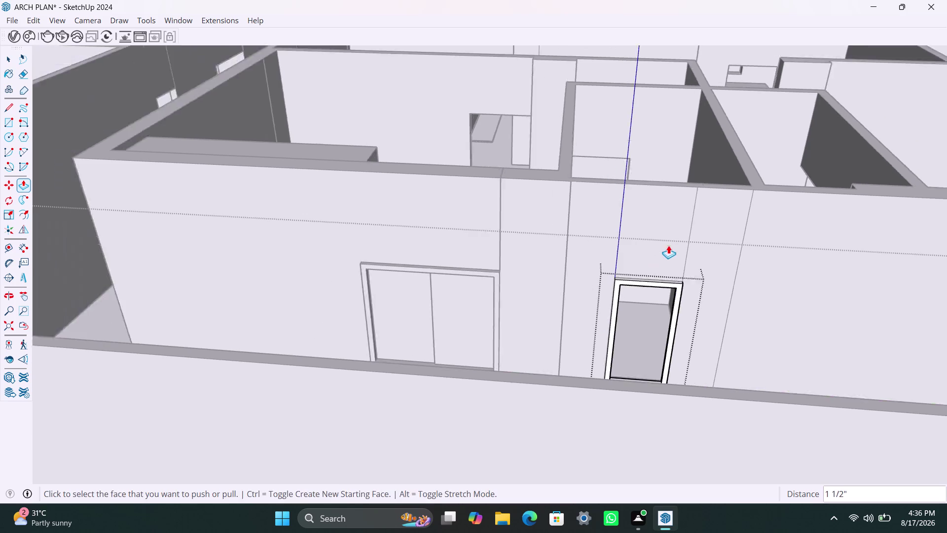
middle_drag(685, 244, 275, 297)
scroll(up, 3)
middle_drag(323, 250, 321, 263)
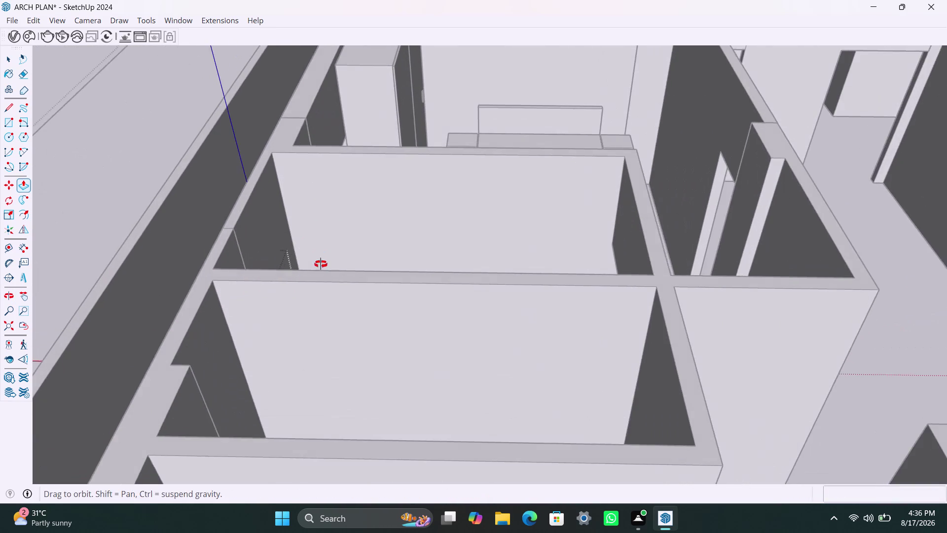
middle_drag(321, 262, 300, 315)
scroll(up, 3)
click(263, 396)
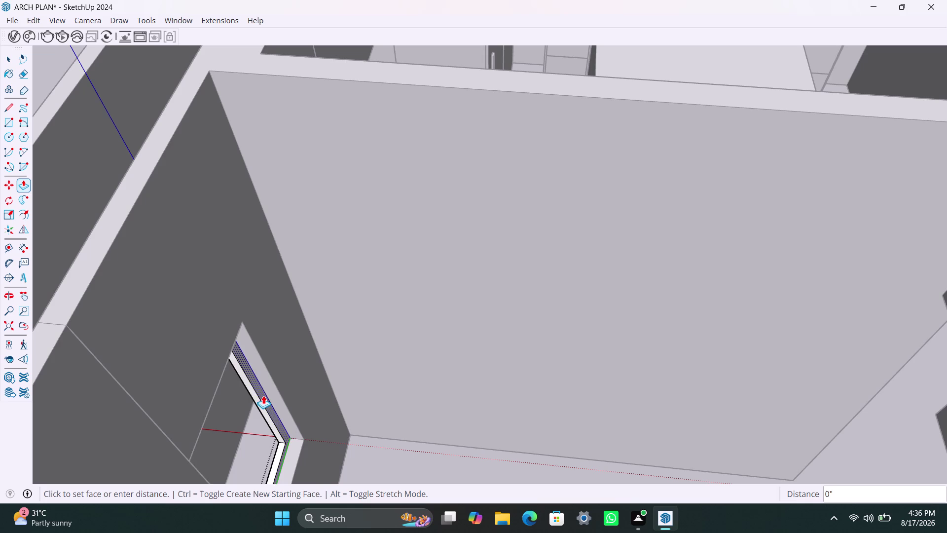
text(1.5)
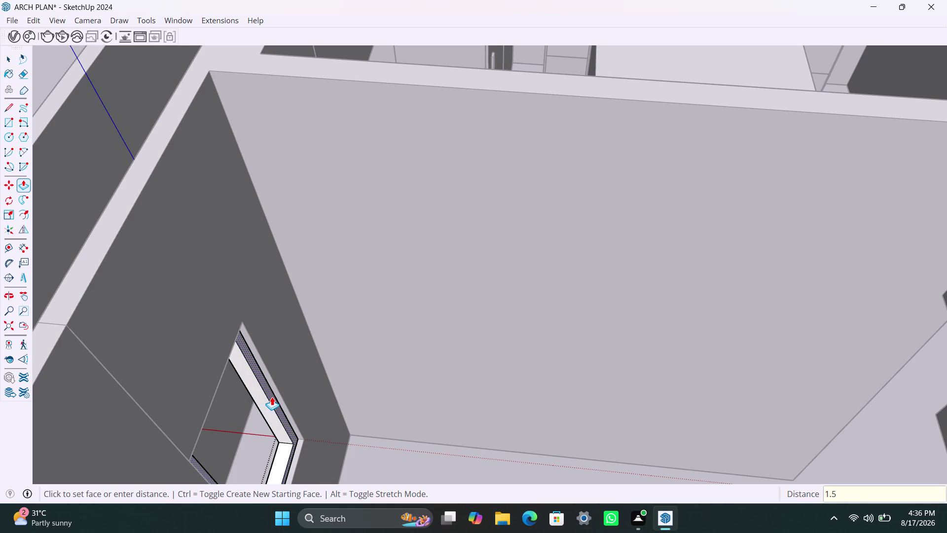
text(")
key(Return)
Orbit back to the house front to face the new frame.
scroll(down, 3)
middle_drag(304, 423, 358, 423)
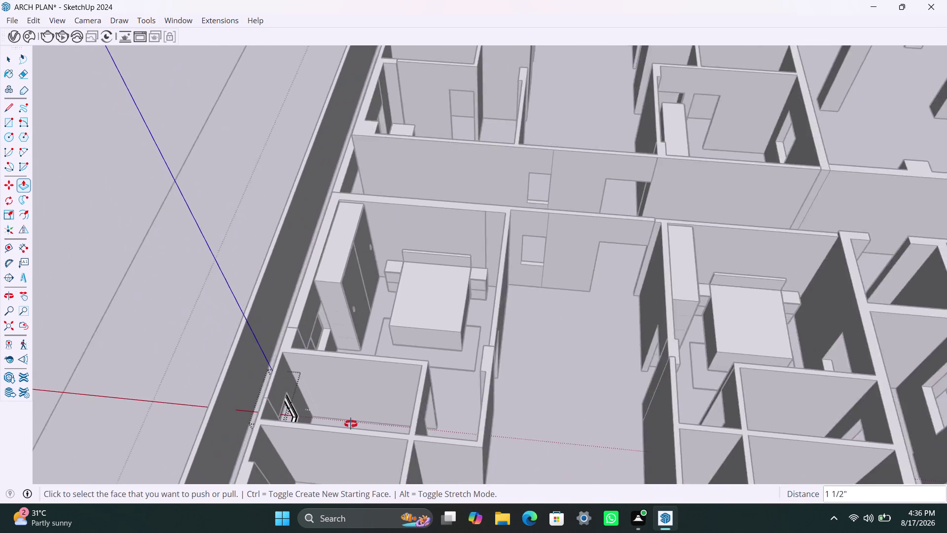
middle_drag(358, 424, 609, 383)
scroll(up, 3)
middle_drag(551, 452, 601, 435)
key(space)
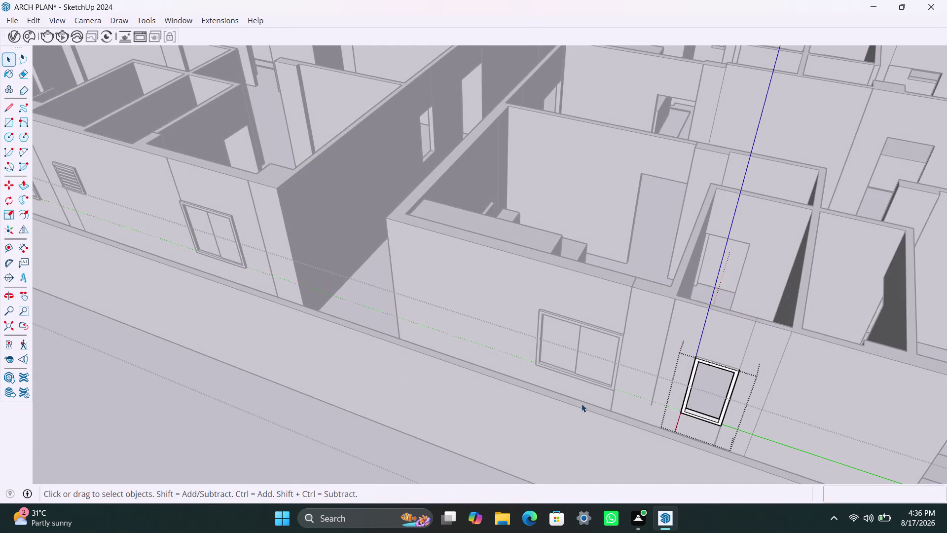
Close the frame group and orbit in on the narrow wall opening.
click(406, 314)
scroll(down, 3)
middle_drag(519, 422, 584, 433)
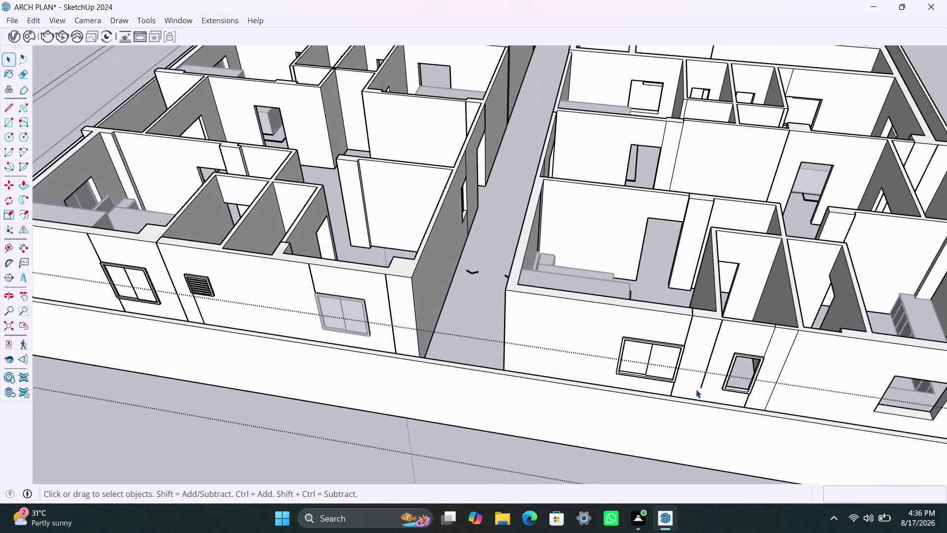
middle_drag(696, 388, 624, 394)
scroll(up, 3)
middle_drag(727, 424, 742, 407)
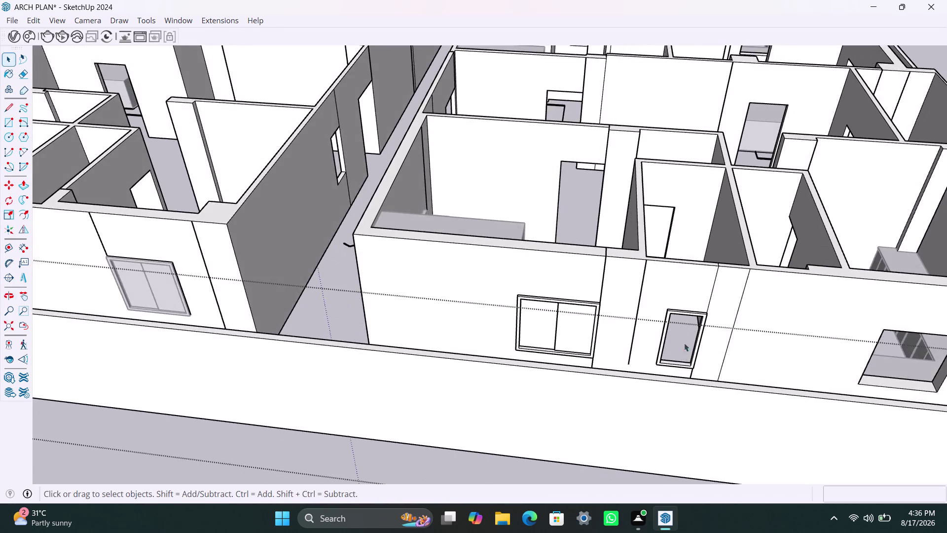
scroll(up, 3)
Draw a rectangle across the narrow opening and make it a group.
key(r)
click(666, 305)
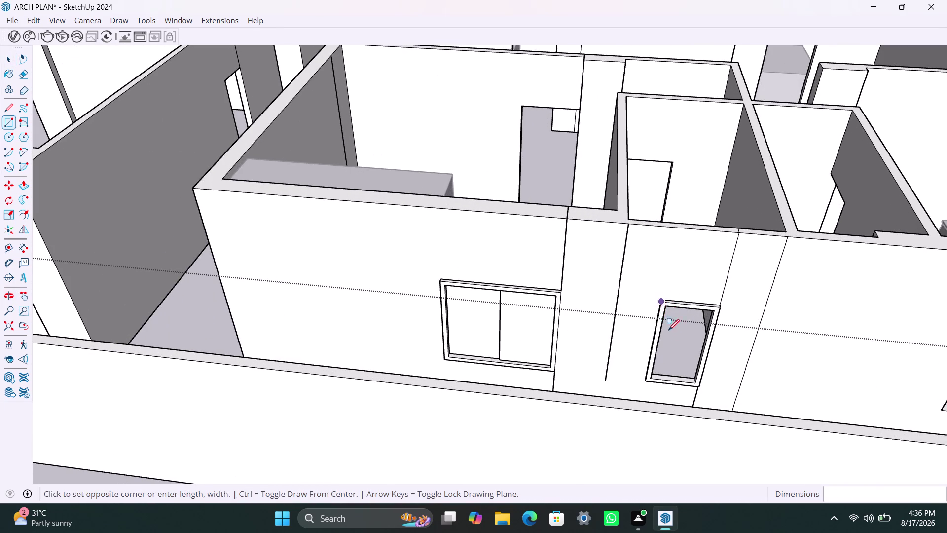
key(Escape)
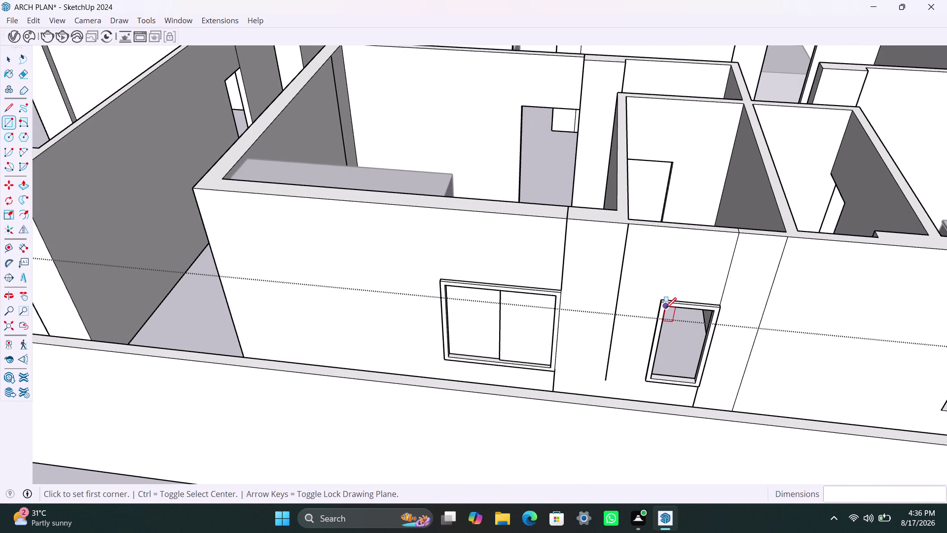
key(space)
text(ER)
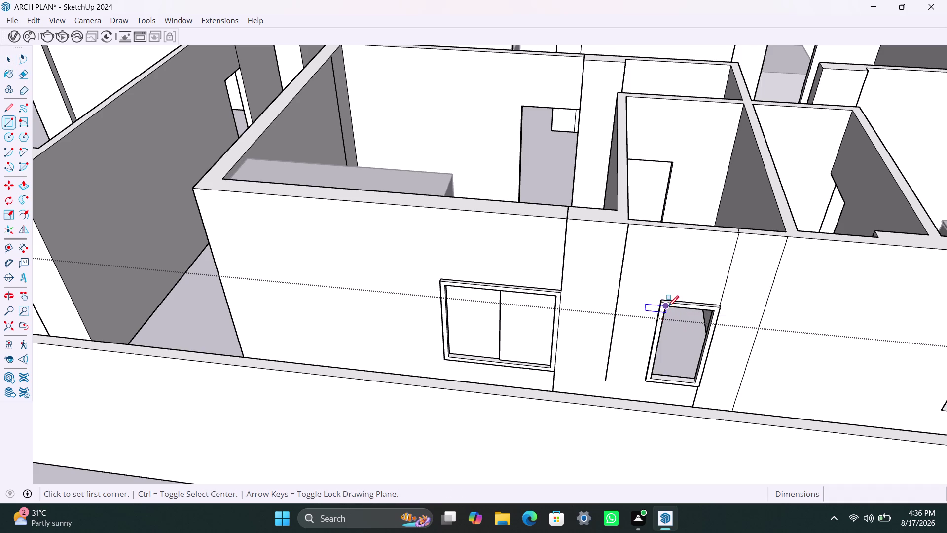
click(667, 306)
click(694, 381)
key(space)
double_click(685, 363)
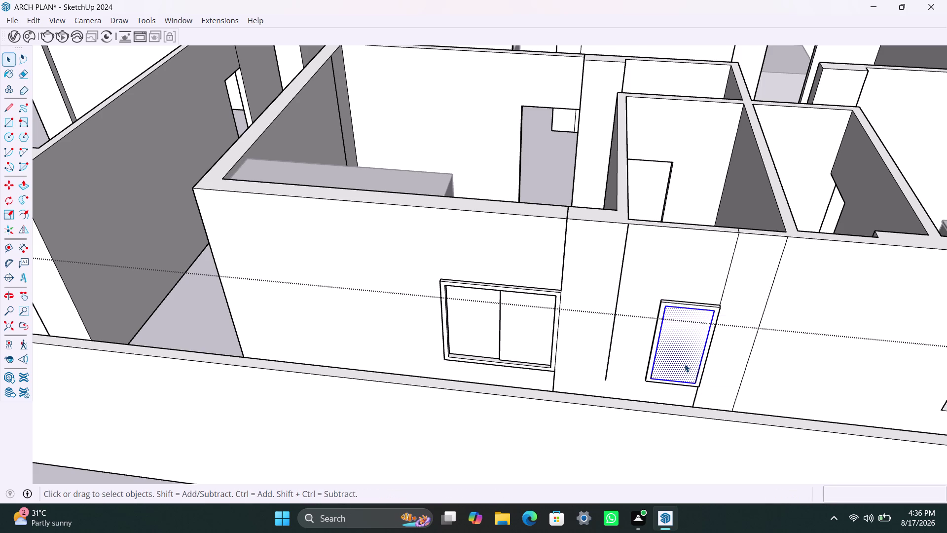
right_click(684, 364)
click(747, 190)
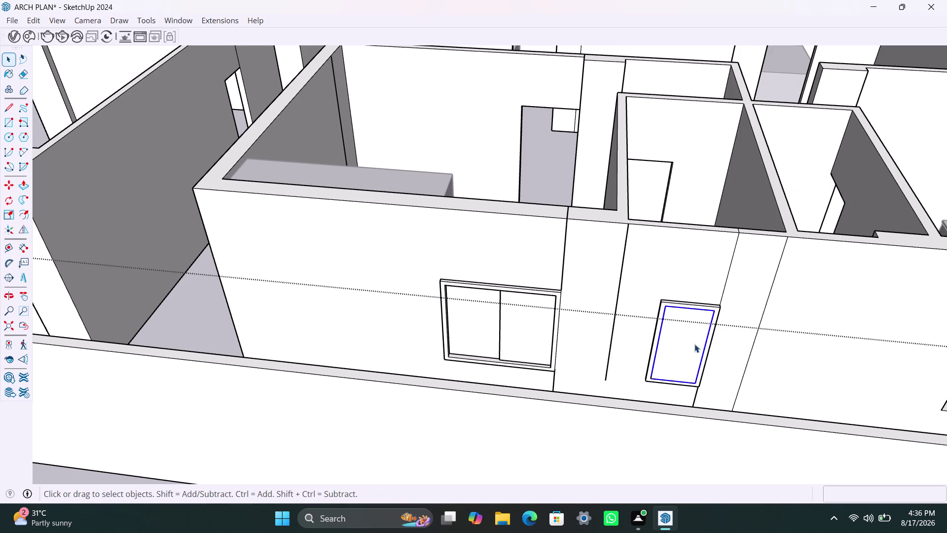
Push/pull the grouped panel 18 mm thick, then close the group.
triple_click(691, 345)
key(p)
click(691, 345)
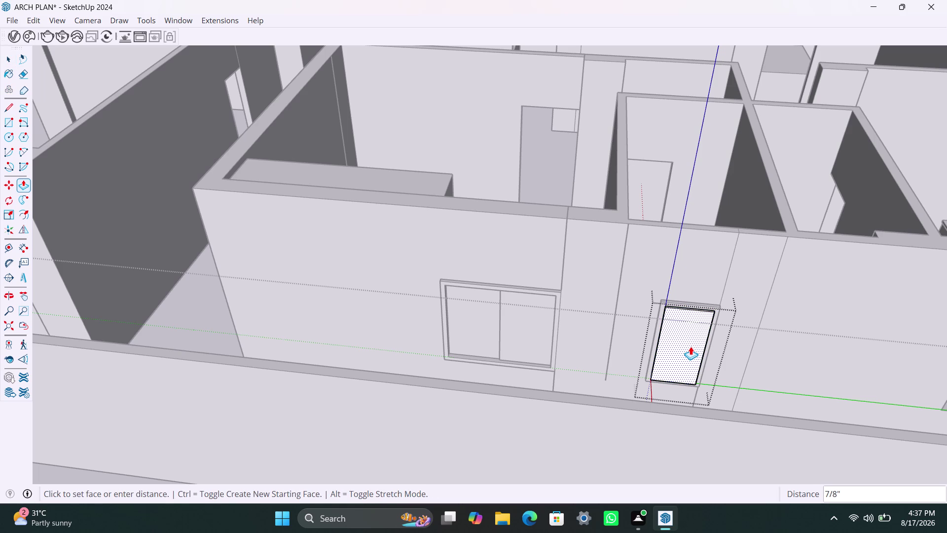
text(18MM)
key(Return)
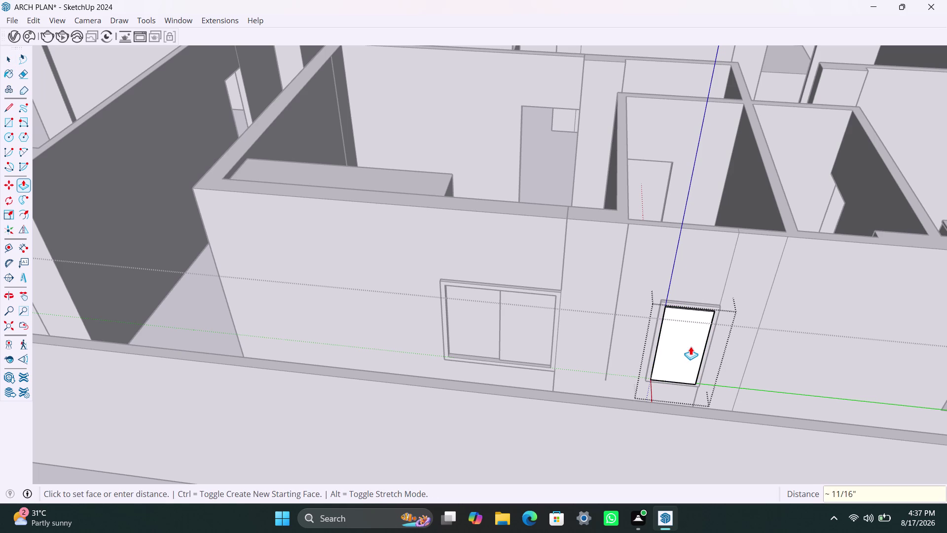
key(space)
click(764, 330)
Orbit the view around to face the square window opening.
scroll(down, 3)
scroll(down, 3)
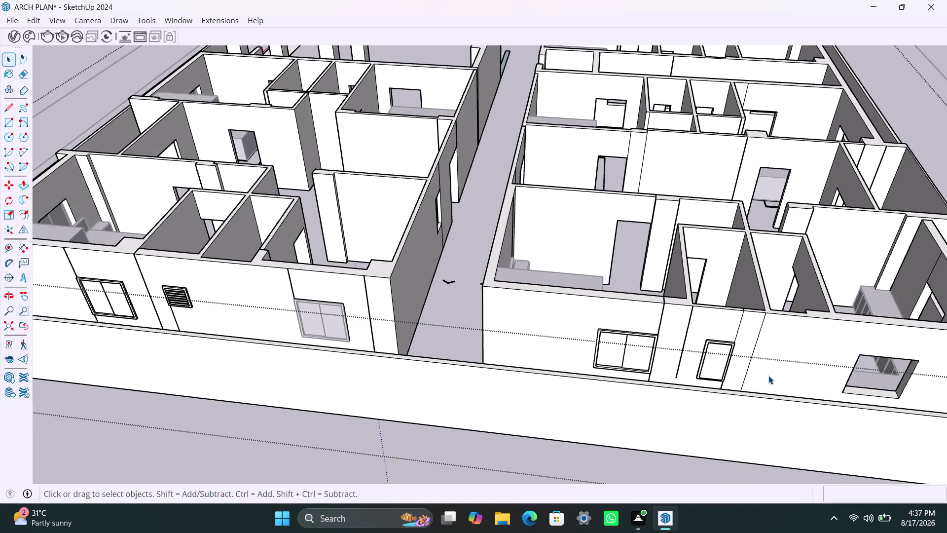
middle_drag(768, 375, 528, 341)
scroll(up, 3)
middle_drag(625, 358, 664, 368)
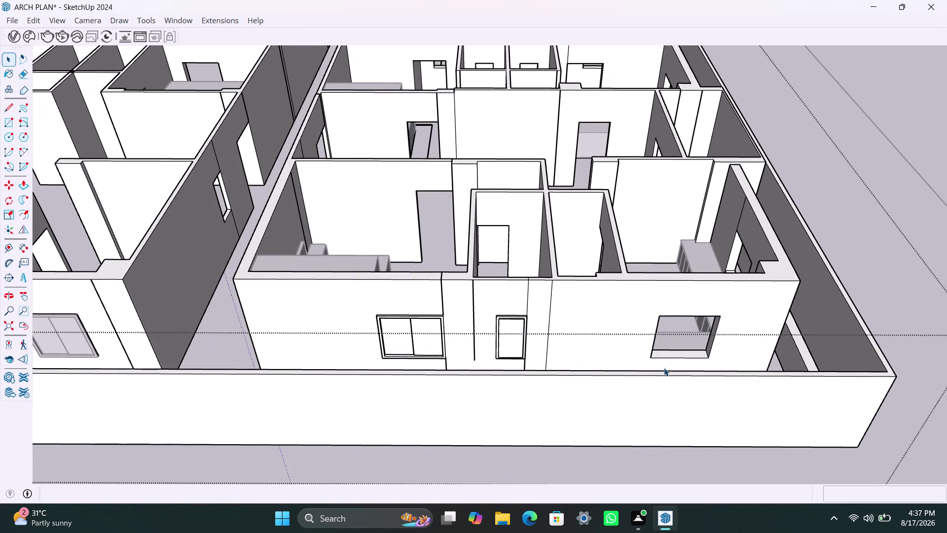
Draw a rectangle across the square opening and make it a group.
key(t)
key(r)
click(657, 317)
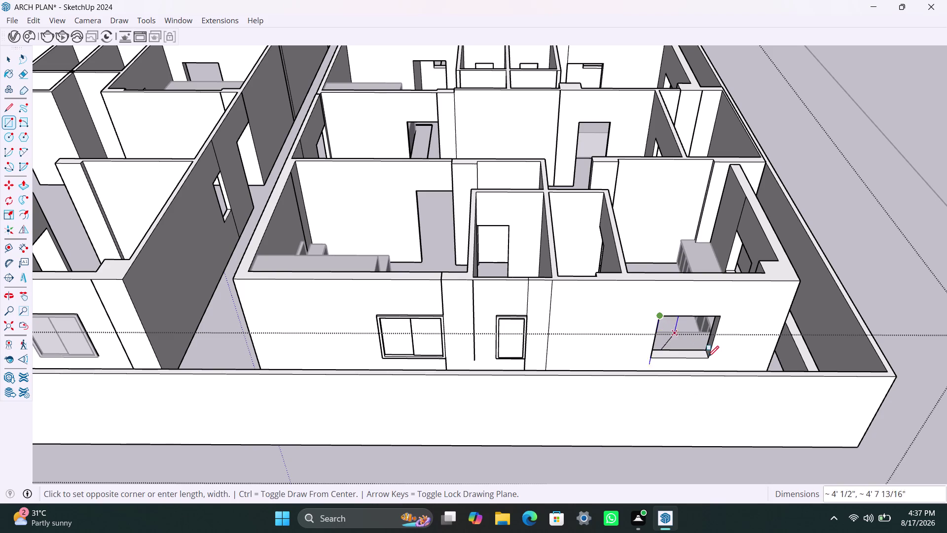
click(709, 358)
key(space)
double_click(683, 340)
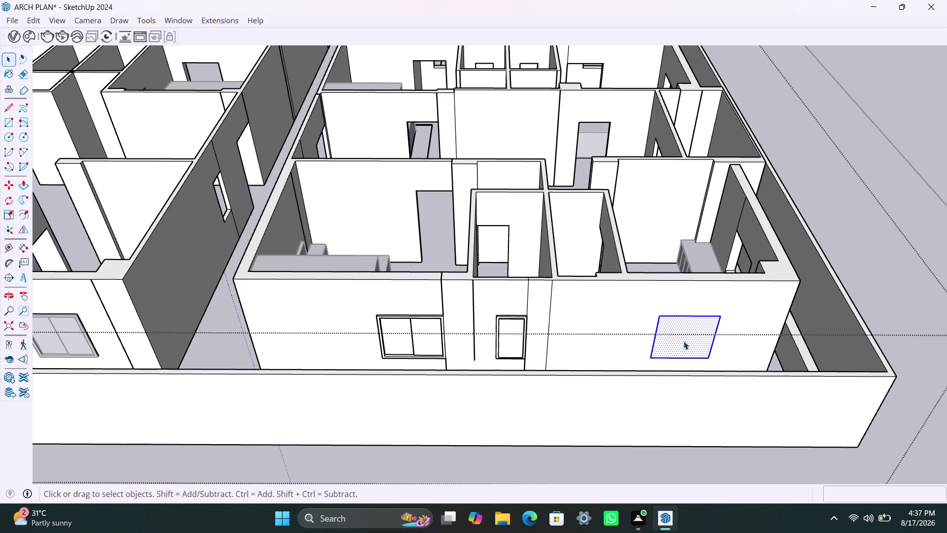
right_click(684, 341)
click(740, 170)
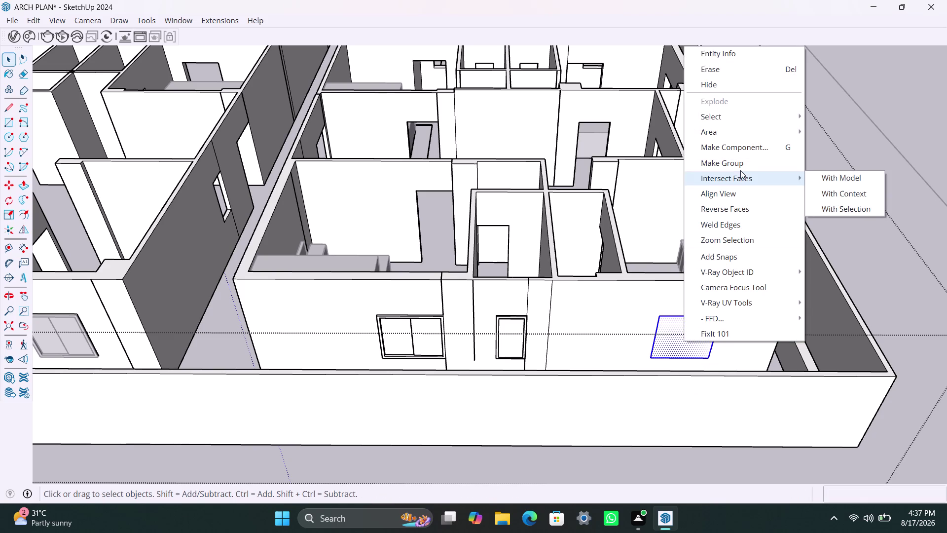
click(740, 170)
Inside the group, offset the outline 2" inward and delete the selected face.
triple_click(681, 342)
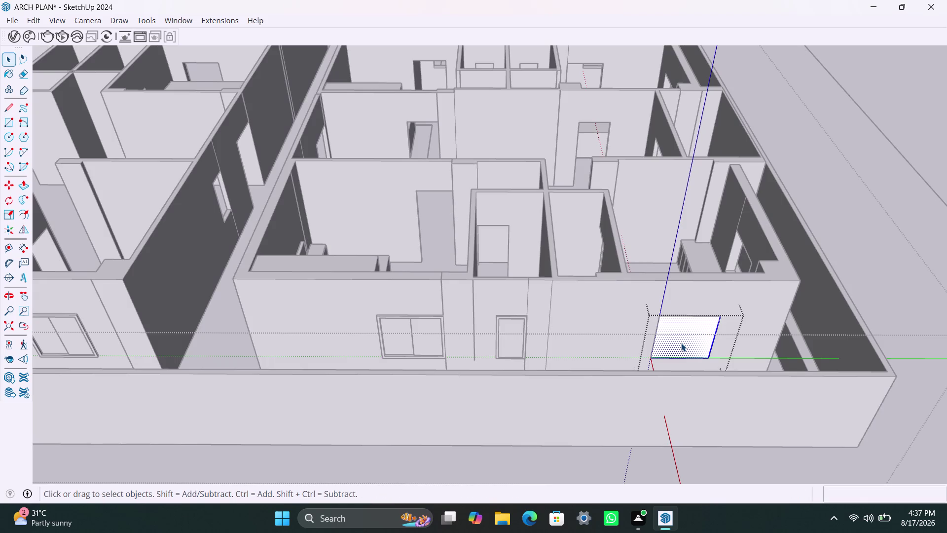
key(f)
click(667, 333)
text(2)
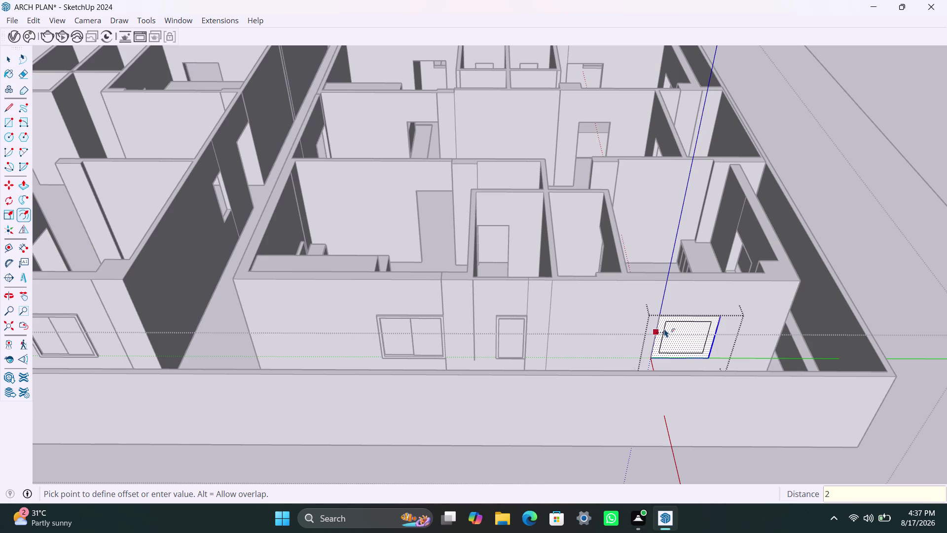
text(")
key(Return)
key(space)
click(676, 335)
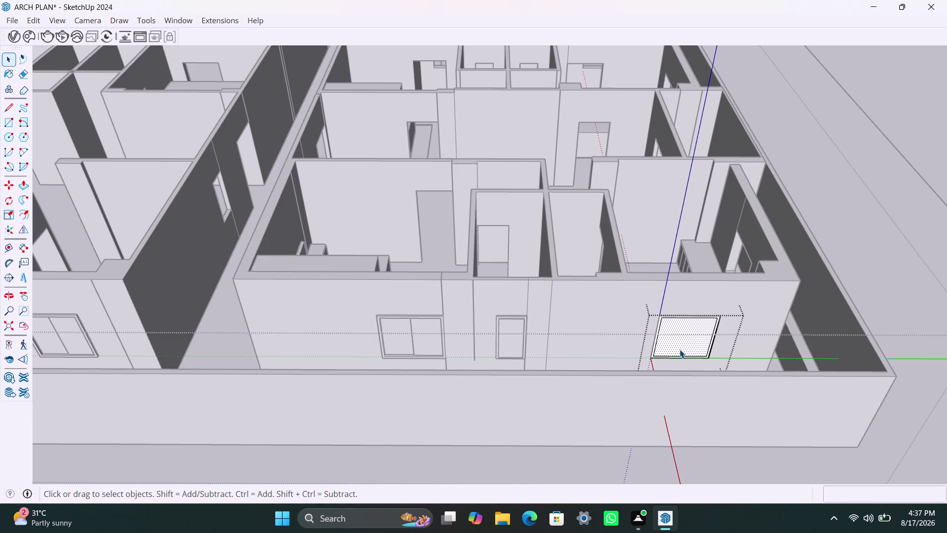
key(Delete)
Push/pull the frame ring to a 1.5" depth.
scroll(up, 3)
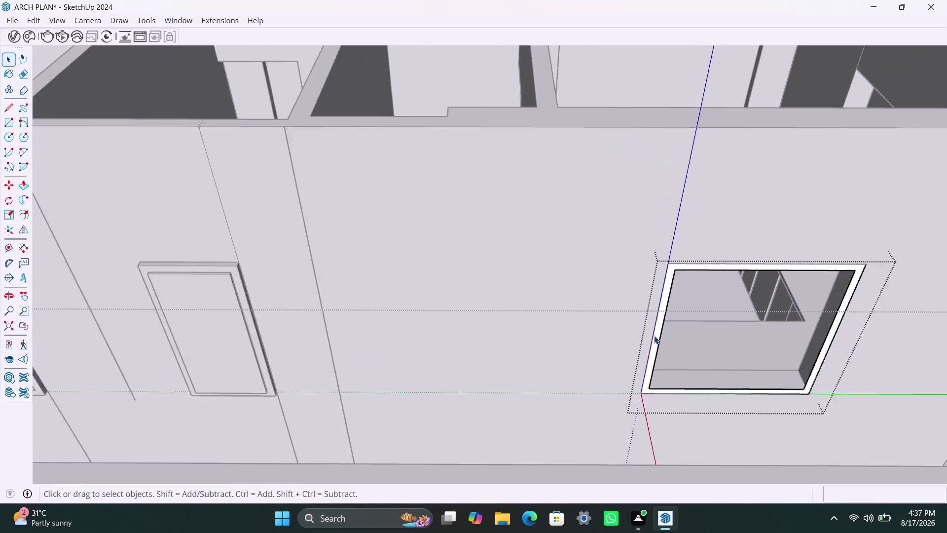
click(659, 329)
key(p)
click(670, 320)
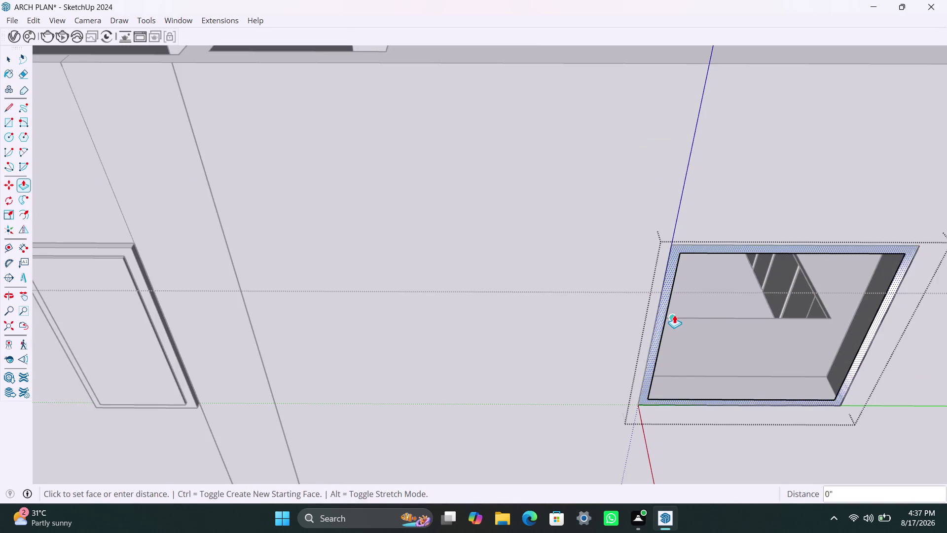
click(659, 331)
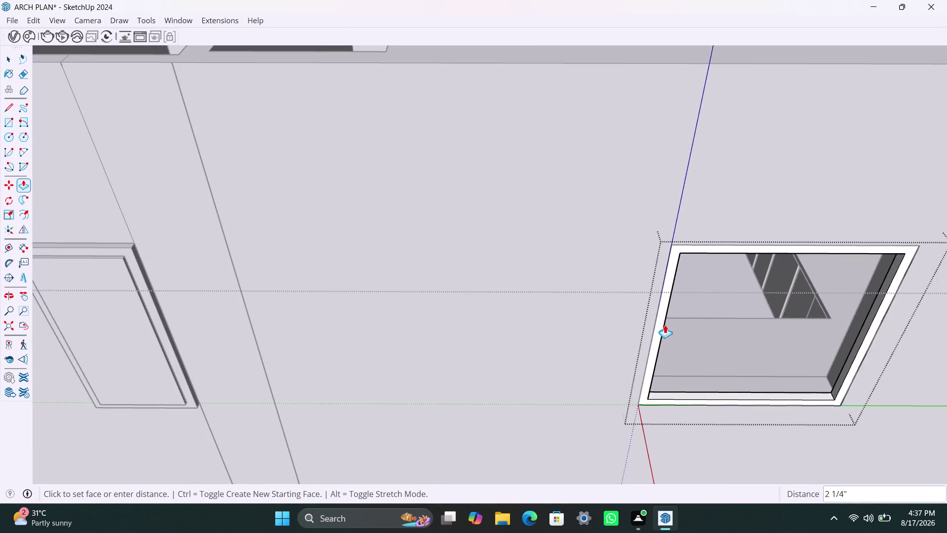
text(1.5")
key(Return)
click(650, 359)
text(1)
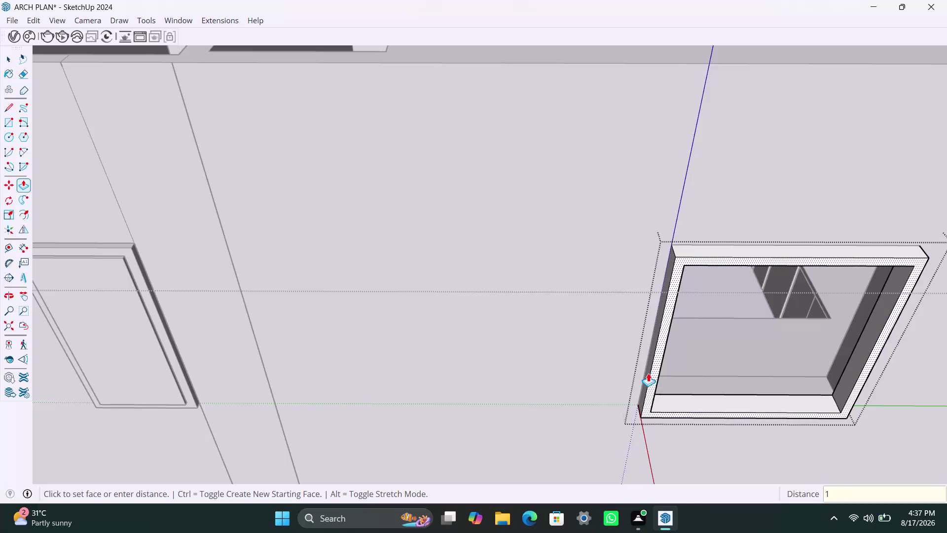
text(.5")
key(Return)
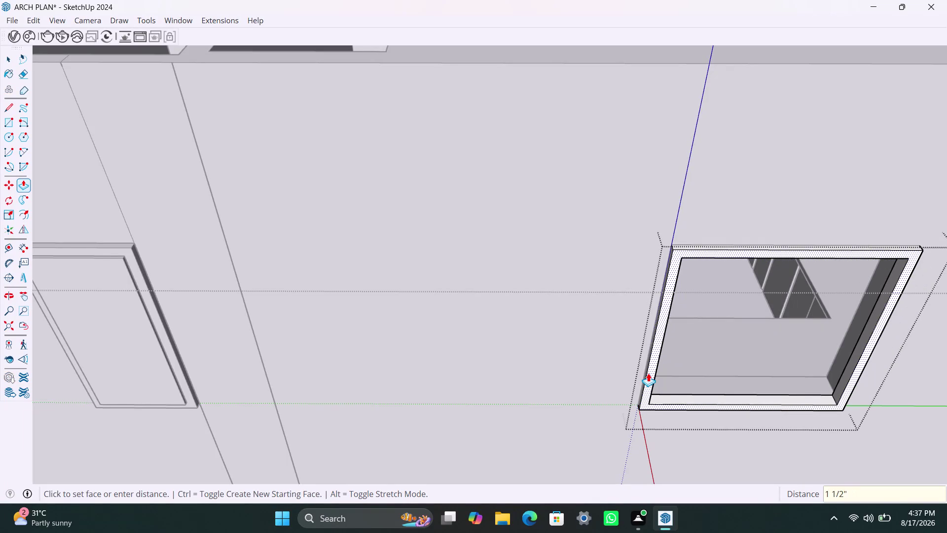
key(space)
Draw a sash rectangle inside the frame and group its left half.
key(r)
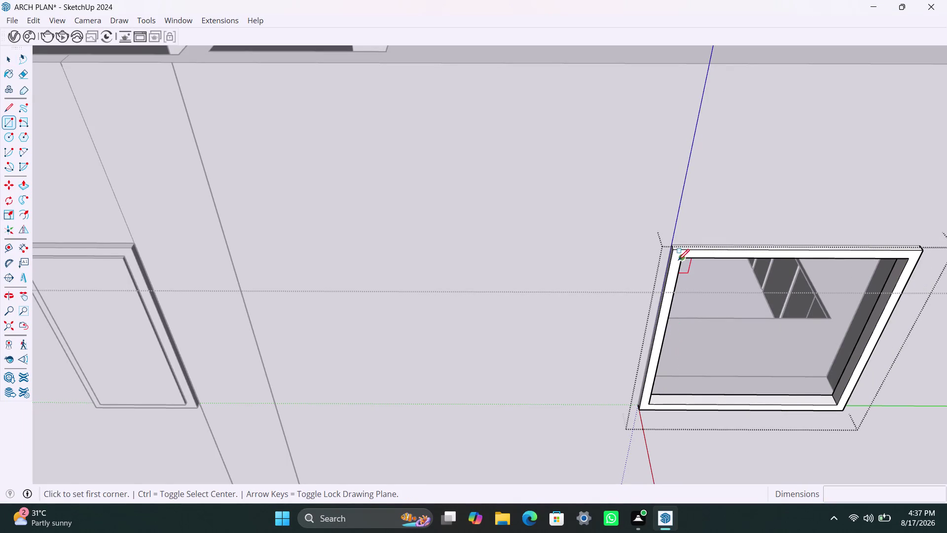
click(681, 260)
click(749, 404)
key(space)
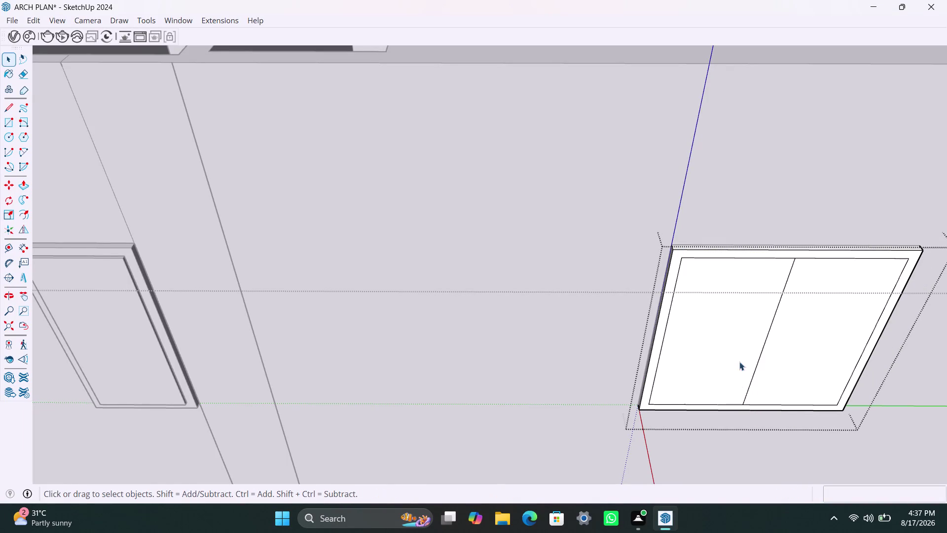
click(780, 362)
key(Delete)
double_click(737, 353)
right_click(736, 352)
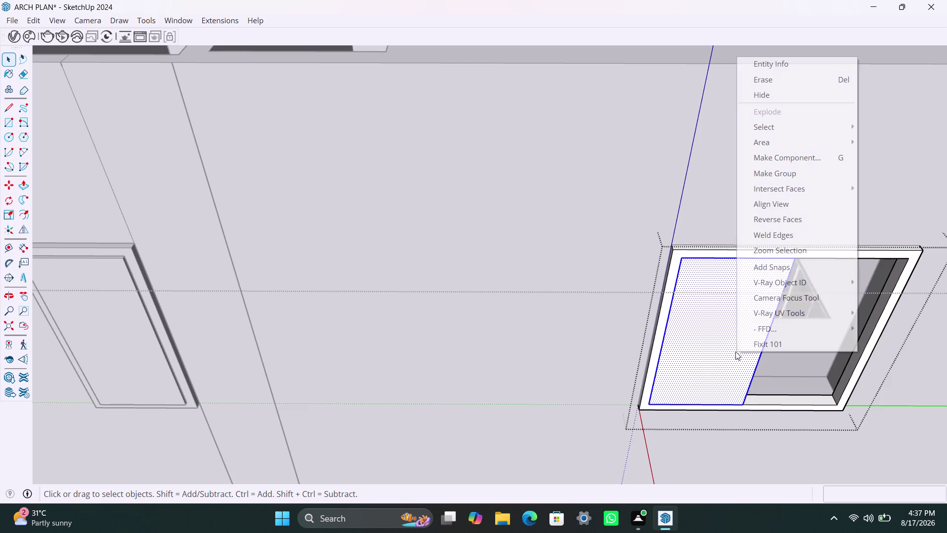
click(781, 180)
Push/pull the left sash panel 18 mm thick and close its group.
triple_click(733, 331)
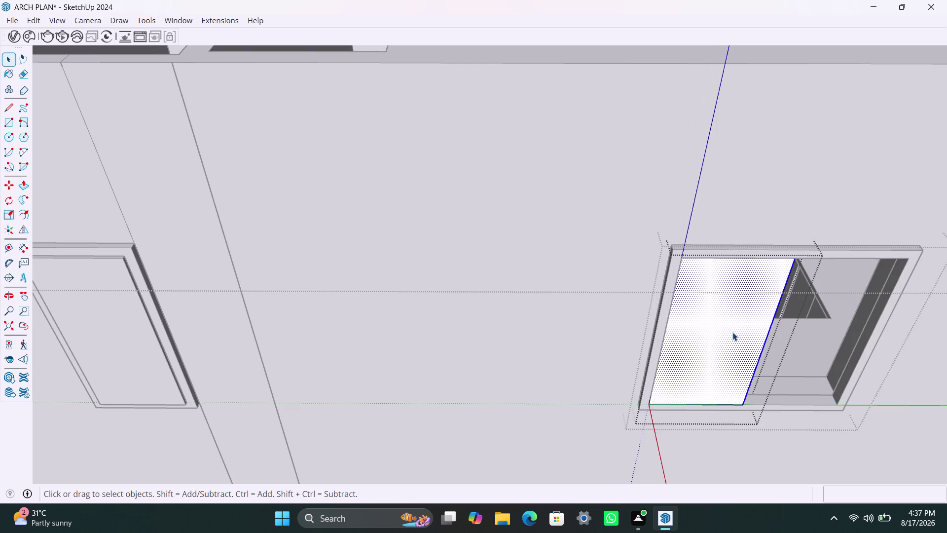
key(p)
click(732, 332)
drag(732, 334, 736, 316)
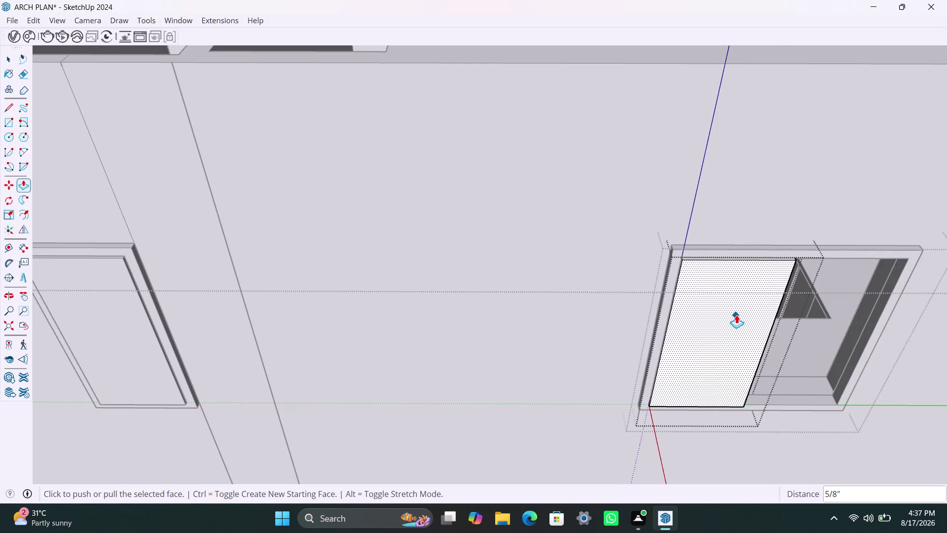
text(18MM)
key(Return)
key(space)
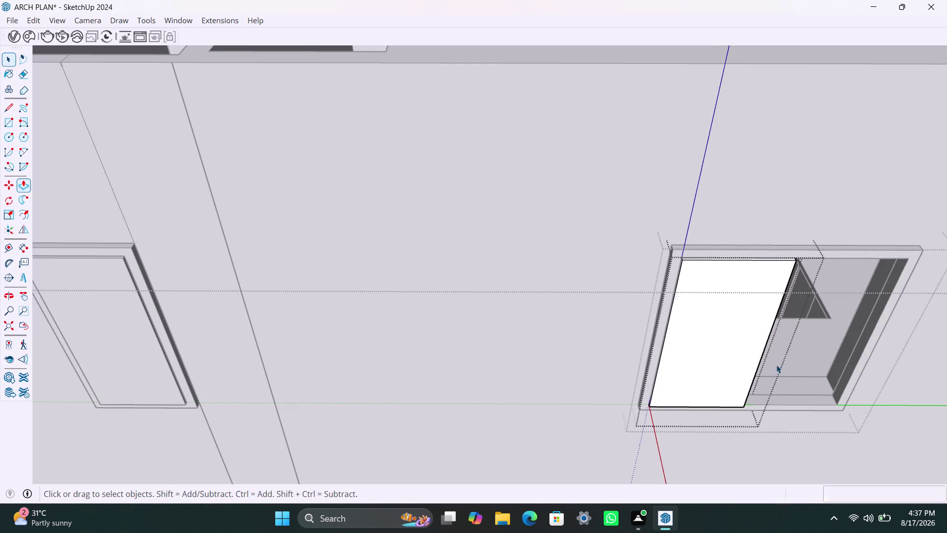
click(799, 440)
Copy the left sash panel into the right half of the frame.
click(736, 399)
scroll(up, 3)
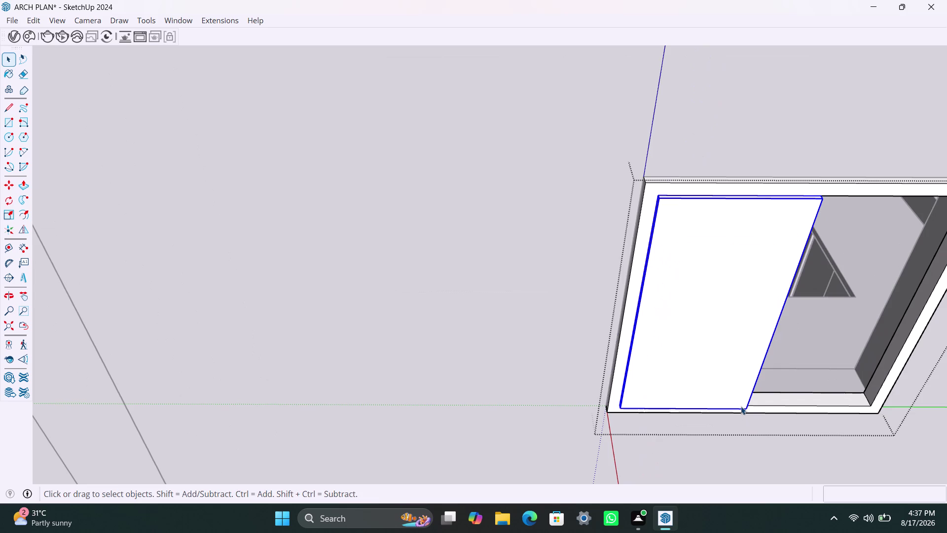
key(m)
click(744, 411)
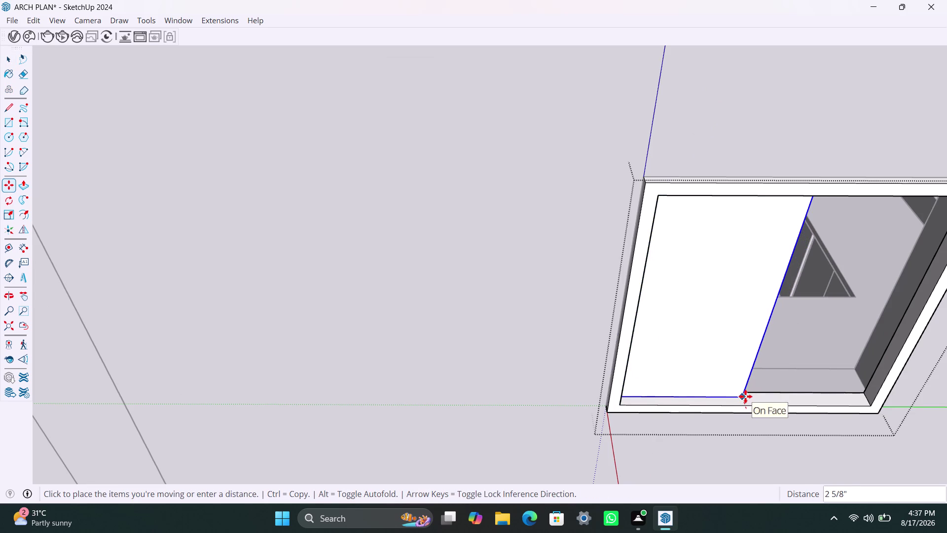
click(745, 396)
key(m)
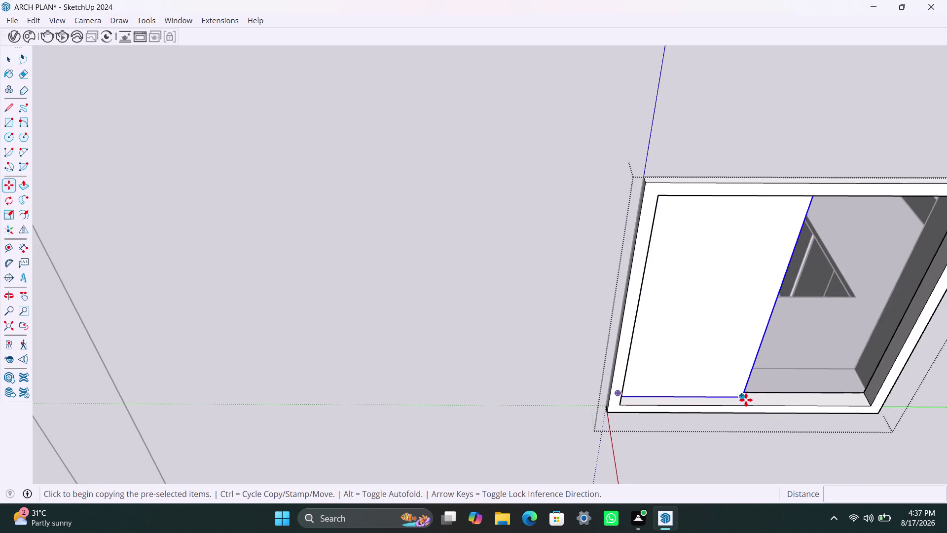
click(746, 400)
click(871, 405)
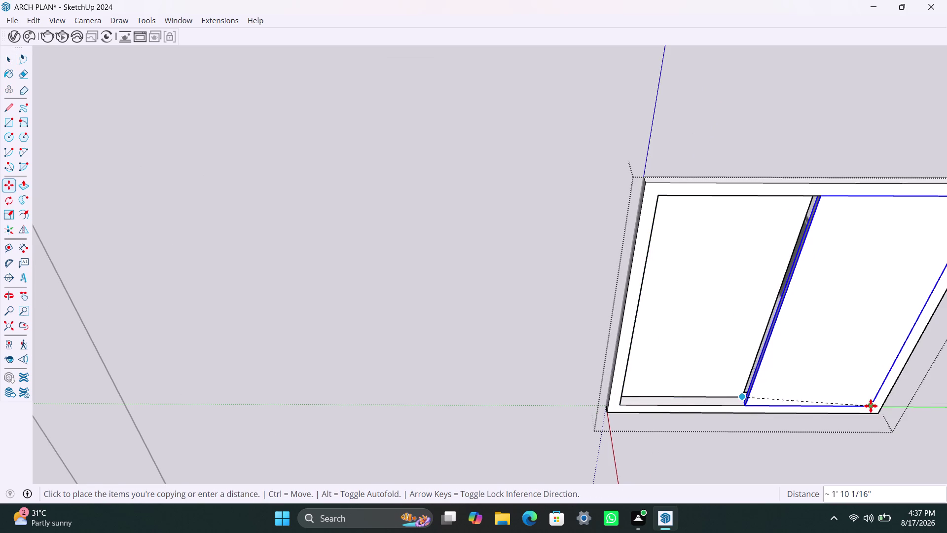
Reposition the copied panel so it snaps against the first panel.
scroll(up, 3)
middle_drag(733, 402, 763, 414)
scroll(up, 3)
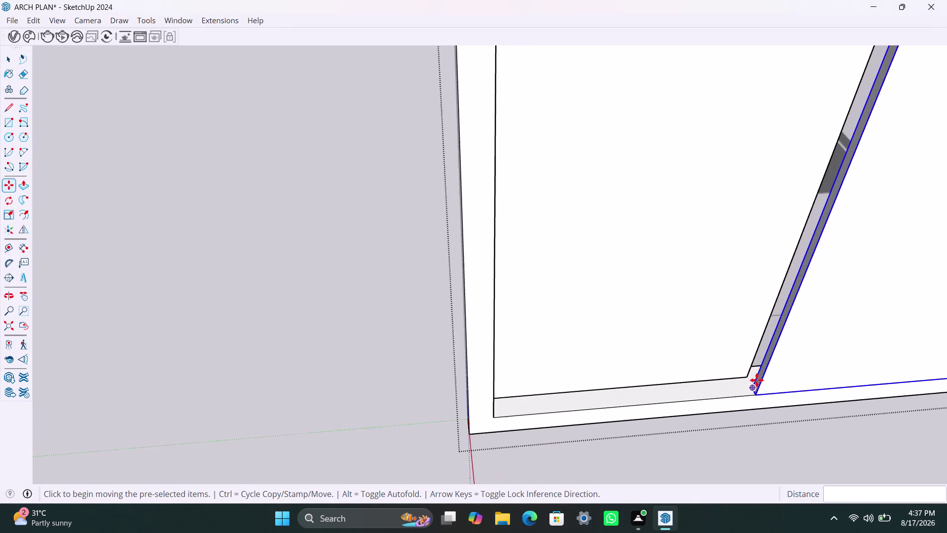
scroll(up, 3)
click(748, 390)
click(743, 379)
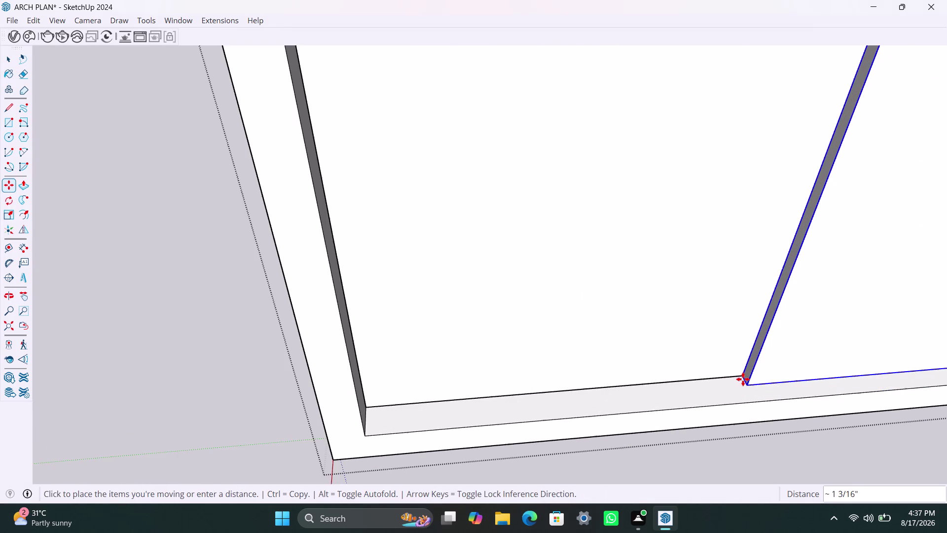
scroll(down, 3)
scroll(down, 3)
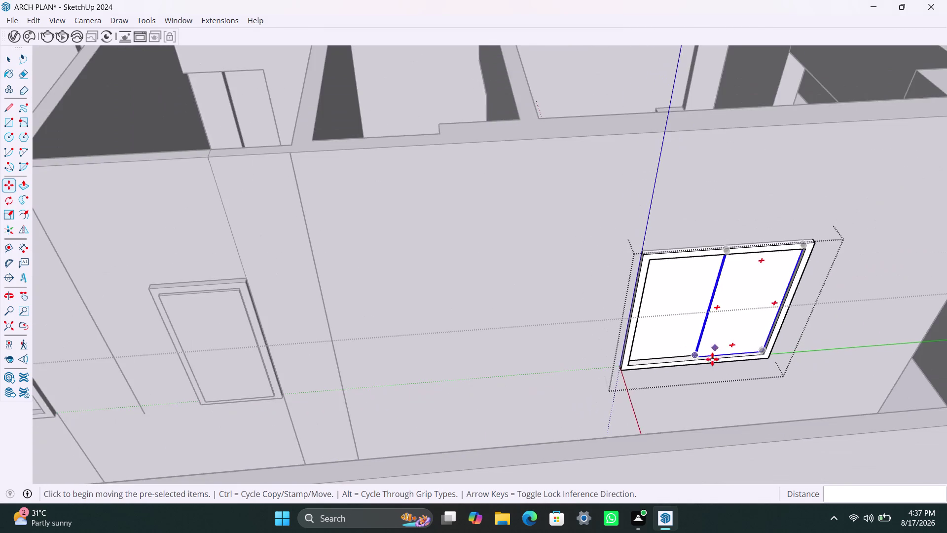
scroll(down, 3)
Orbit to the narrow opening and delete its inner face.
middle_drag(748, 354, 605, 357)
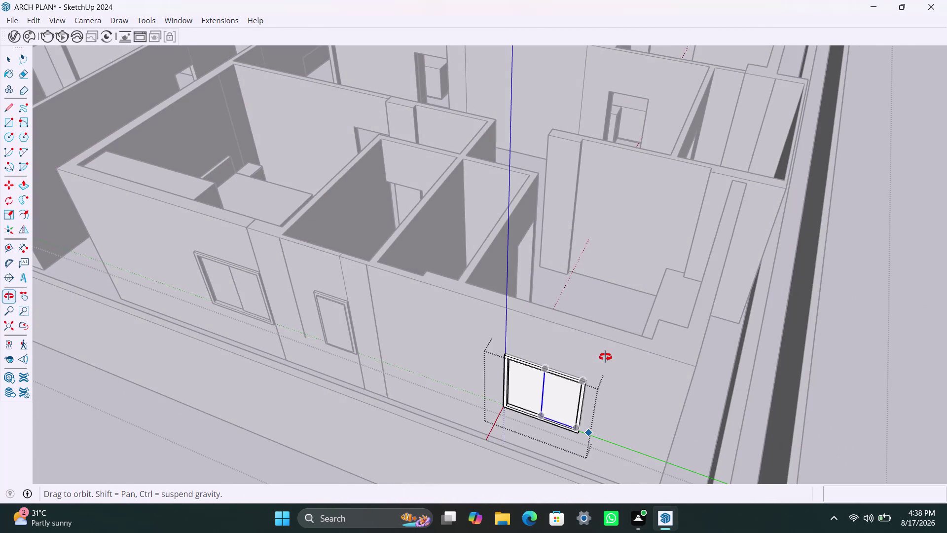
middle_drag(606, 356, 766, 356)
scroll(up, 3)
scroll(up, 3)
scroll(up, 3)
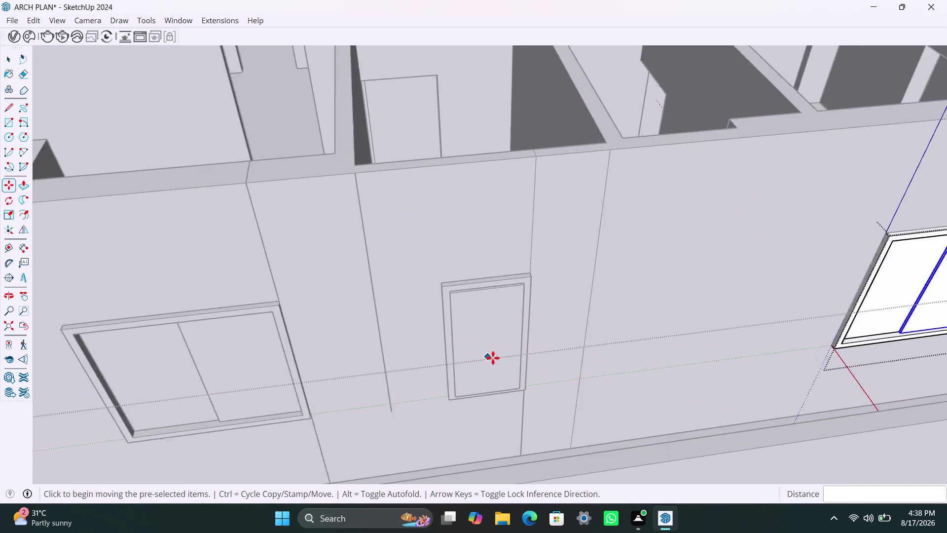
key(space)
click(490, 343)
click(486, 338)
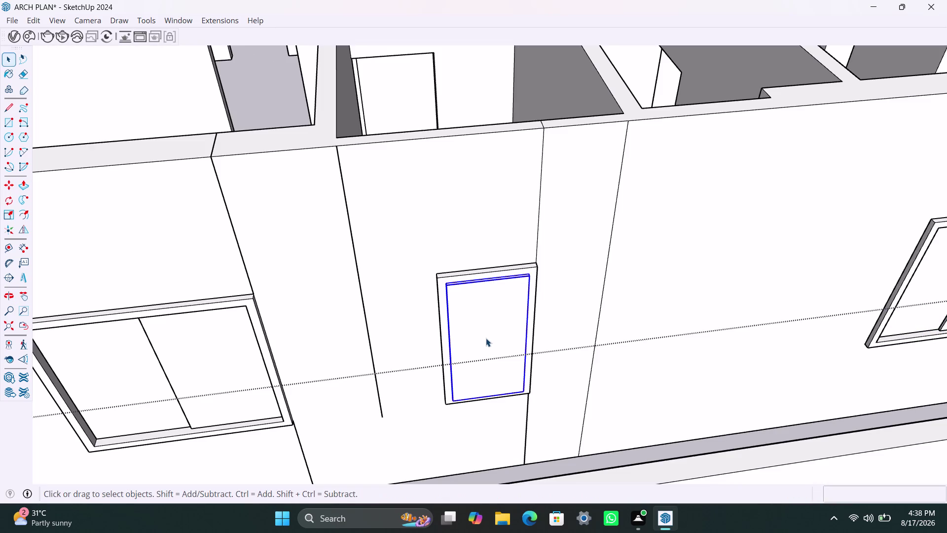
click(486, 338)
key(Delete)
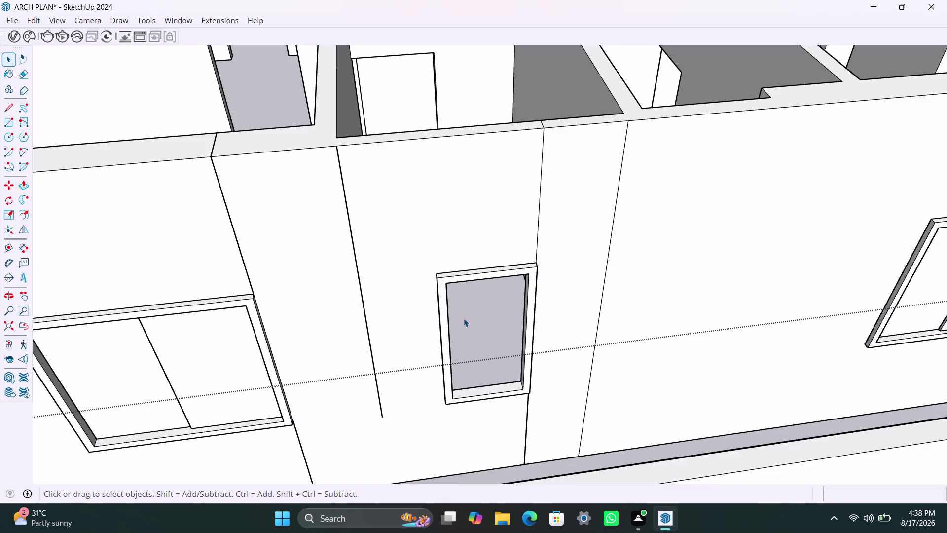
Draw a panel rectangle inside the narrow frame and group it.
key(r)
click(444, 286)
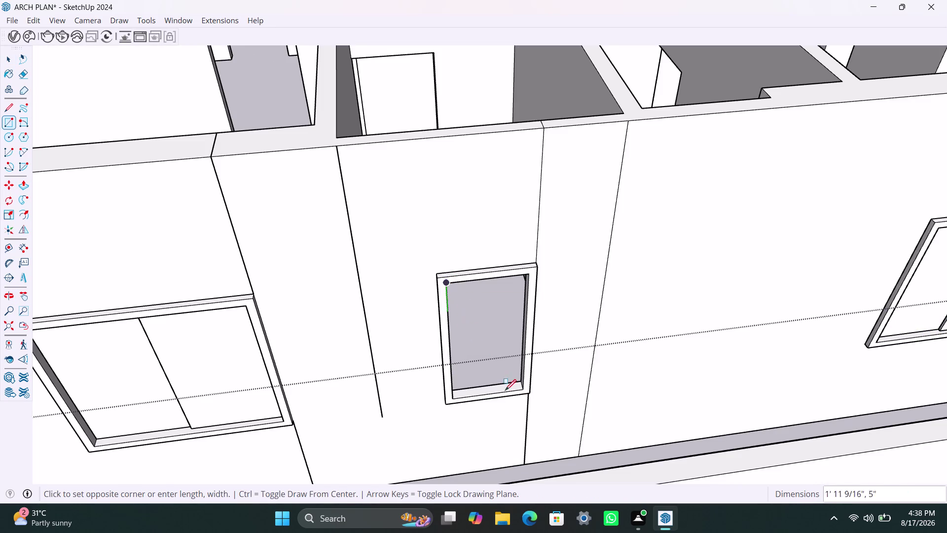
click(525, 387)
key(space)
double_click(511, 366)
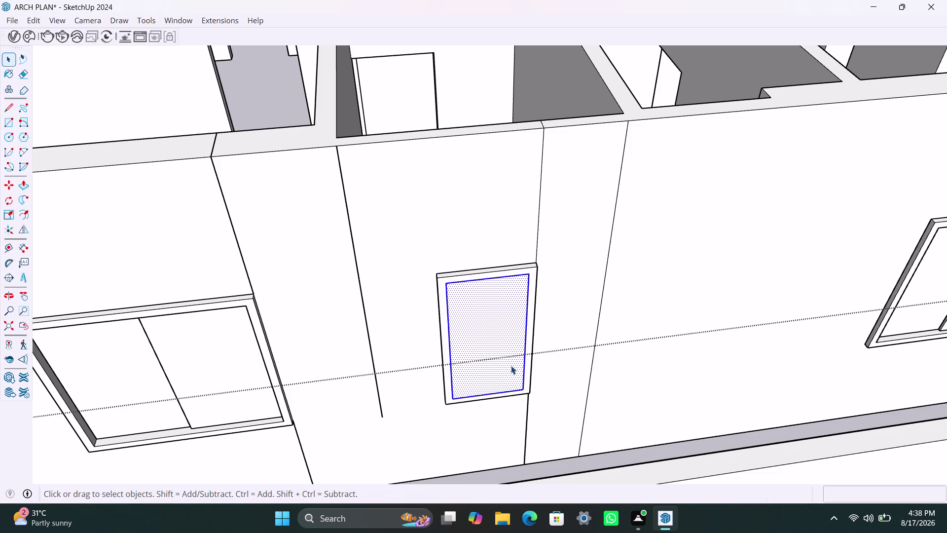
right_click(511, 366)
click(584, 188)
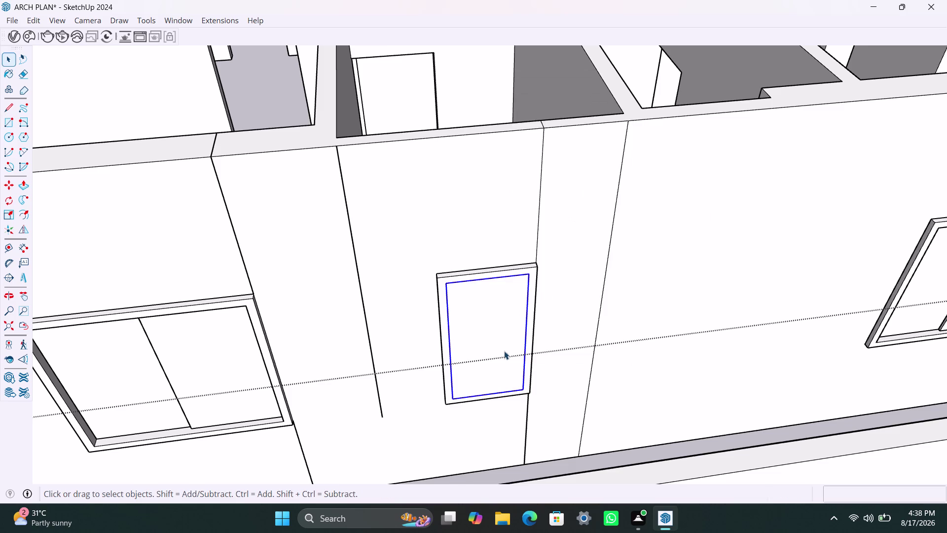
Push/pull the grouped panel to 18 mm thickness and exit the group.
triple_click(501, 355)
key(p)
click(500, 353)
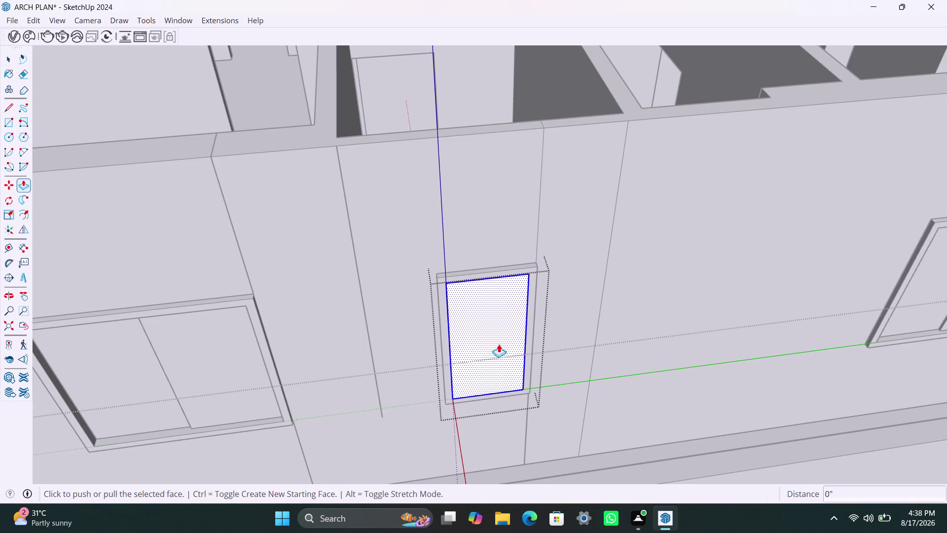
text(18MM)
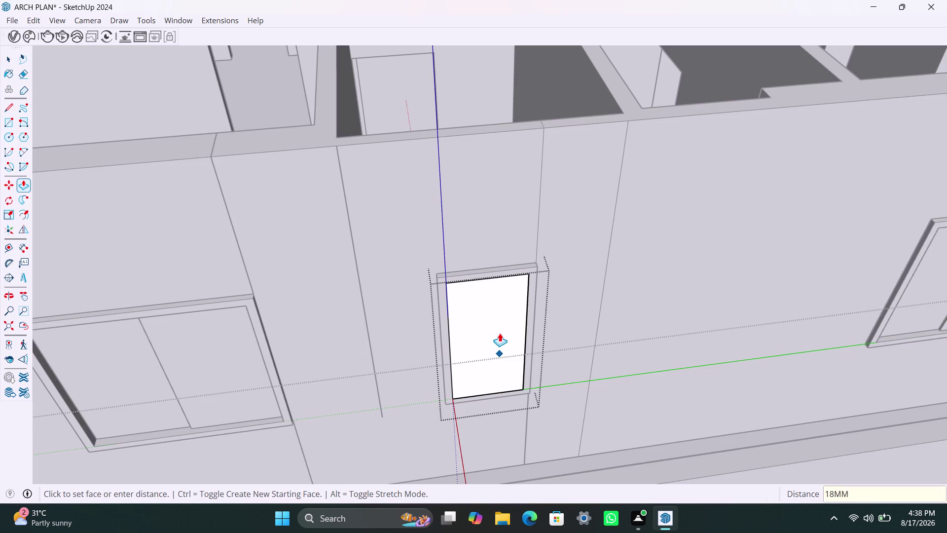
key(Return)
key(space)
click(658, 313)
scroll(down, 3)
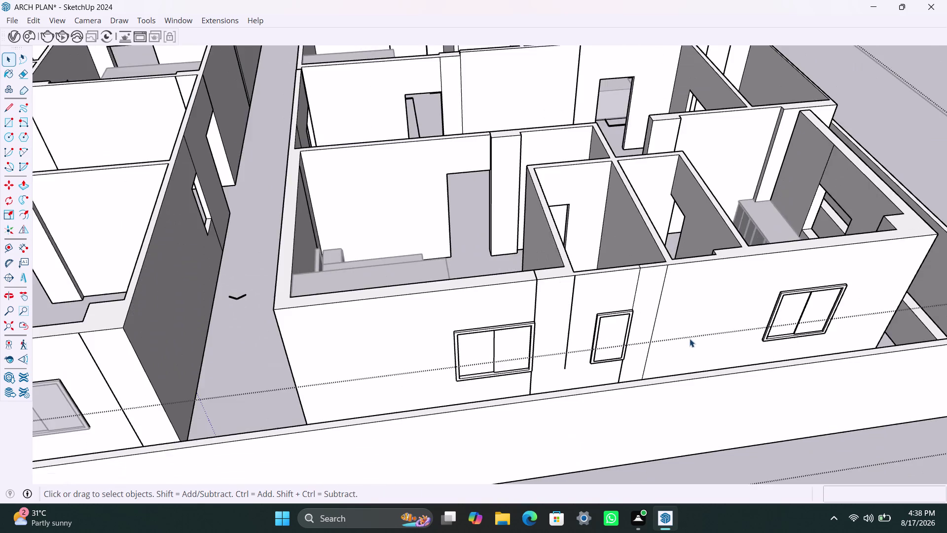
Orbit and zoom across the house to the outer wall with the empty window opening.
middle_drag(689, 338, 632, 295)
scroll(down, 3)
middle_drag(803, 287, 524, 351)
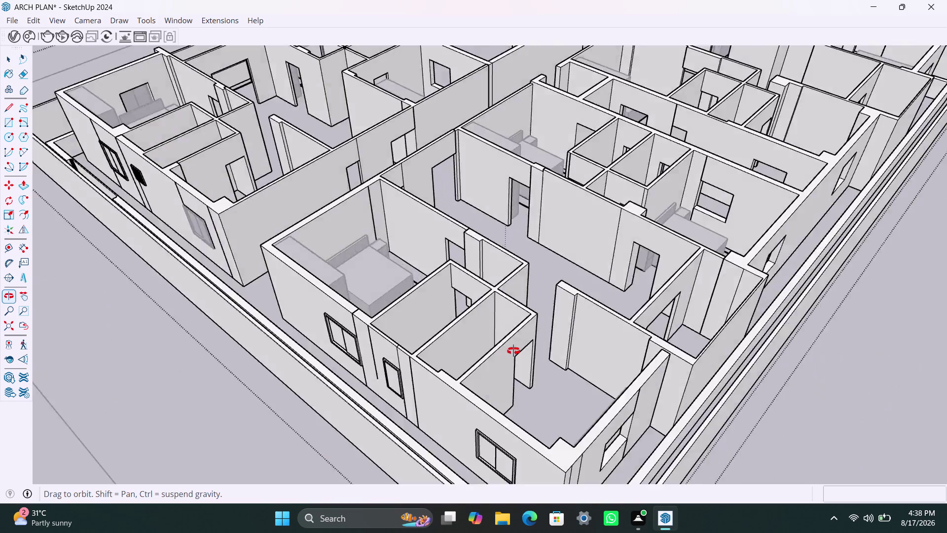
middle_drag(523, 350, 379, 318)
scroll(up, 3)
middle_drag(298, 359, 332, 350)
scroll(up, 3)
click(77, 146)
scroll(up, 3)
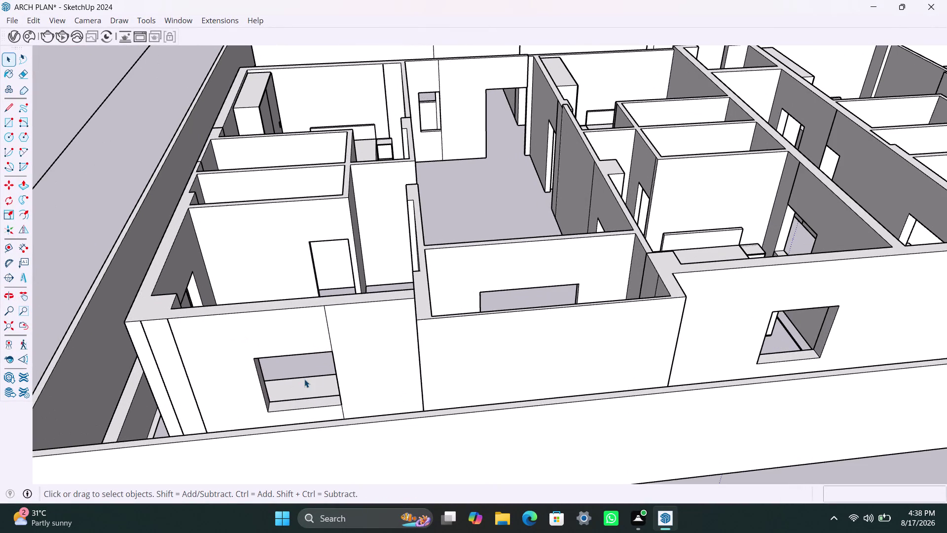
middle_drag(305, 378, 345, 359)
scroll(up, 3)
Select the wall geometry and a stray vertical edge, delete it, then undo.
click(377, 306)
double_click(377, 306)
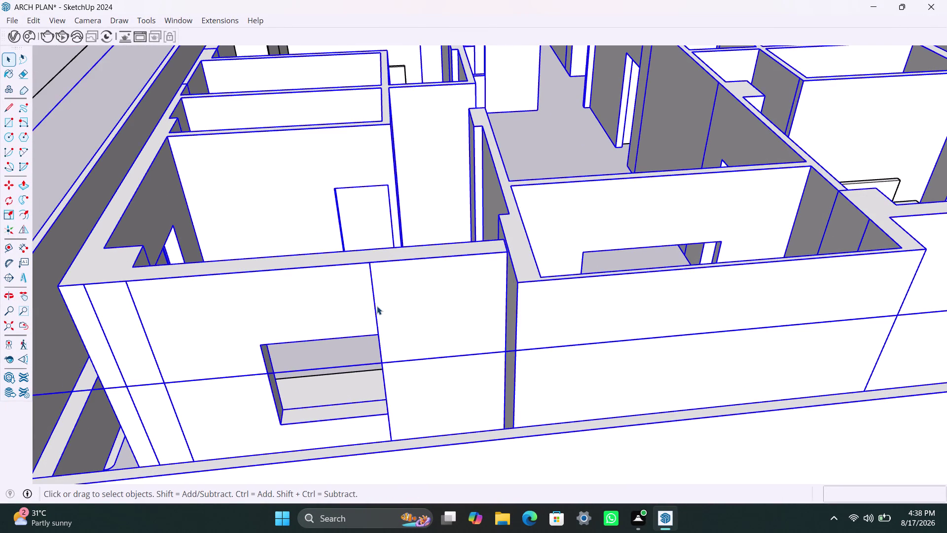
triple_click(376, 308)
triple_click(376, 309)
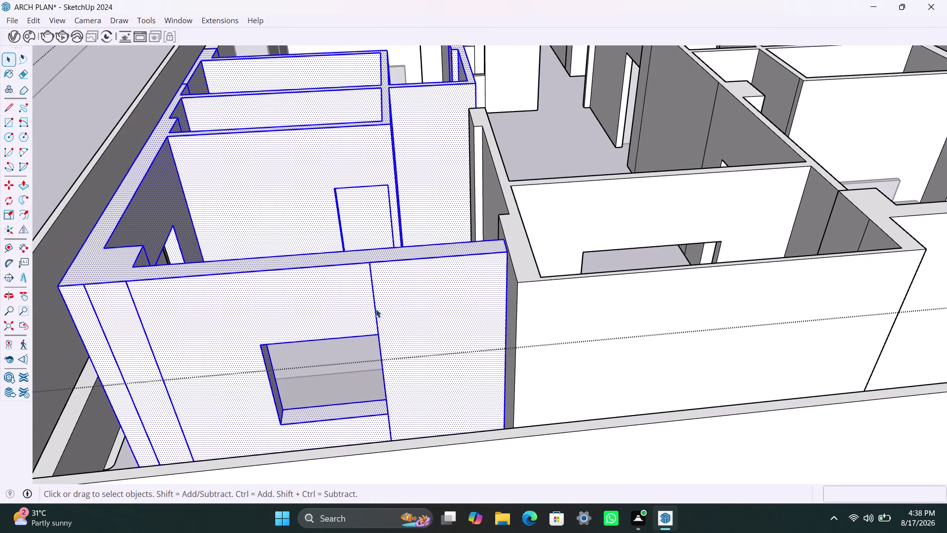
click(404, 312)
click(375, 314)
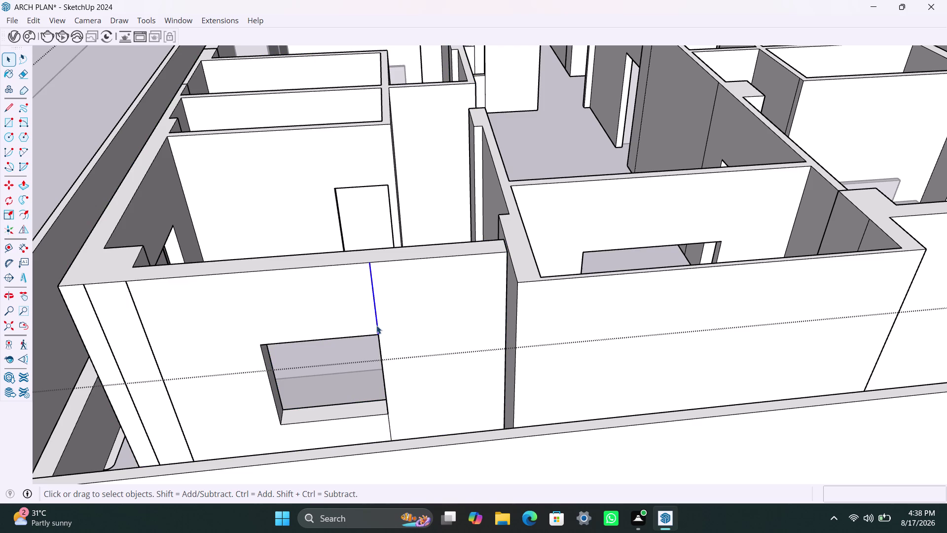
key(Delete)
key(ctrl+z)
Push the wall face beside the dividing edge flush, then delete that edge to merge the wall.
scroll(up, 3)
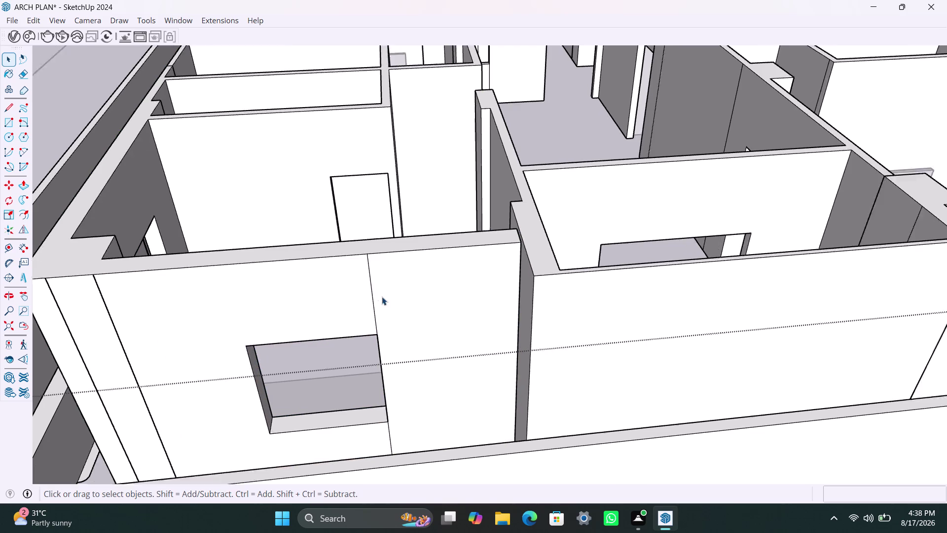
scroll(up, 3)
middle_drag(402, 274, 405, 368)
scroll(up, 3)
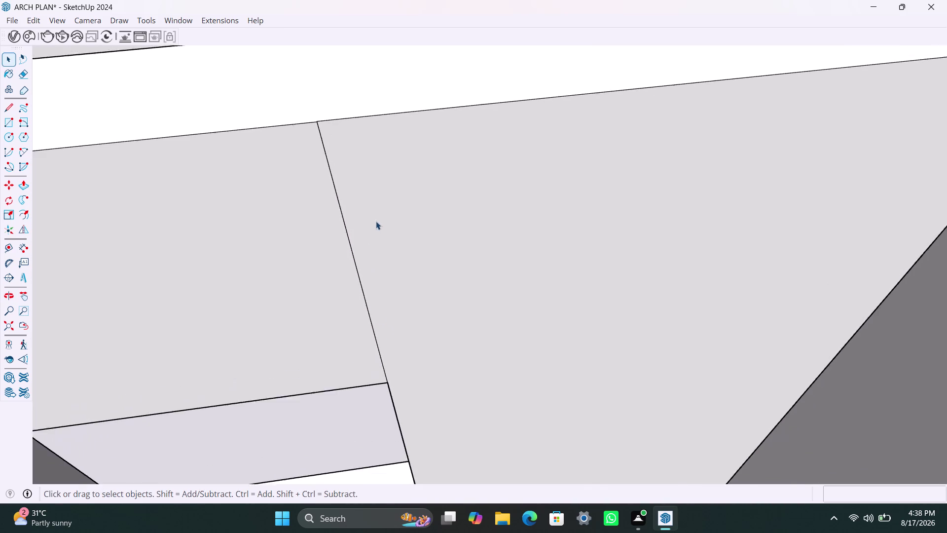
click(389, 216)
key(p)
click(388, 215)
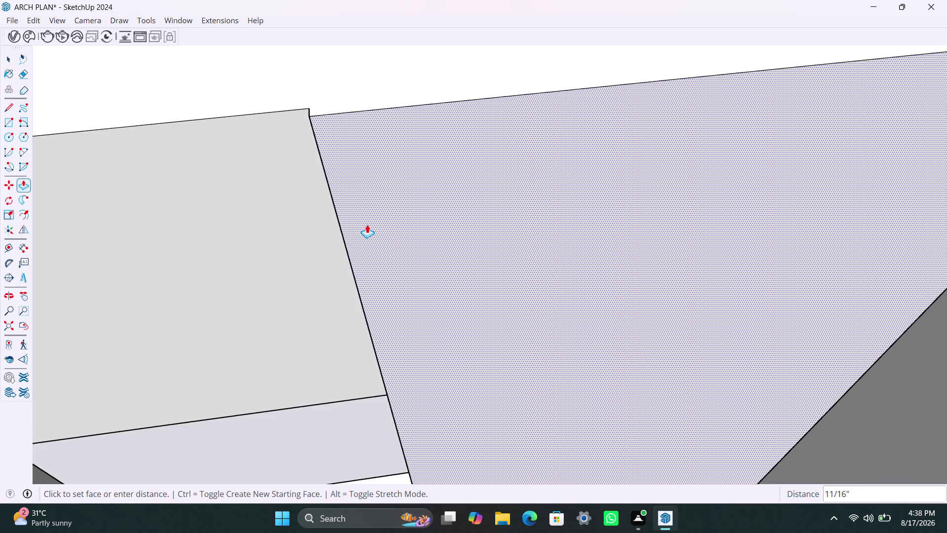
click(304, 191)
key(space)
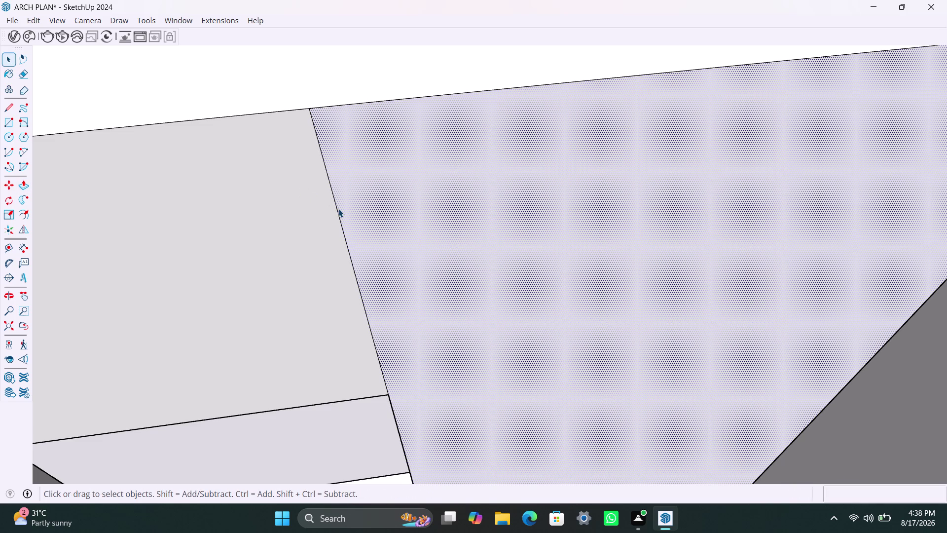
click(336, 210)
key(Delete)
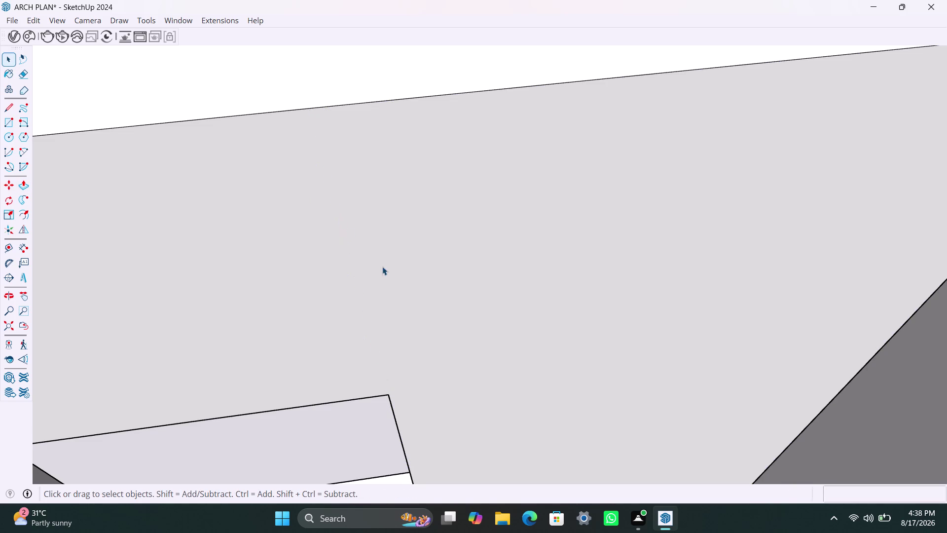
Delete the leftover edge below the window opening.
scroll(down, 3)
click(444, 414)
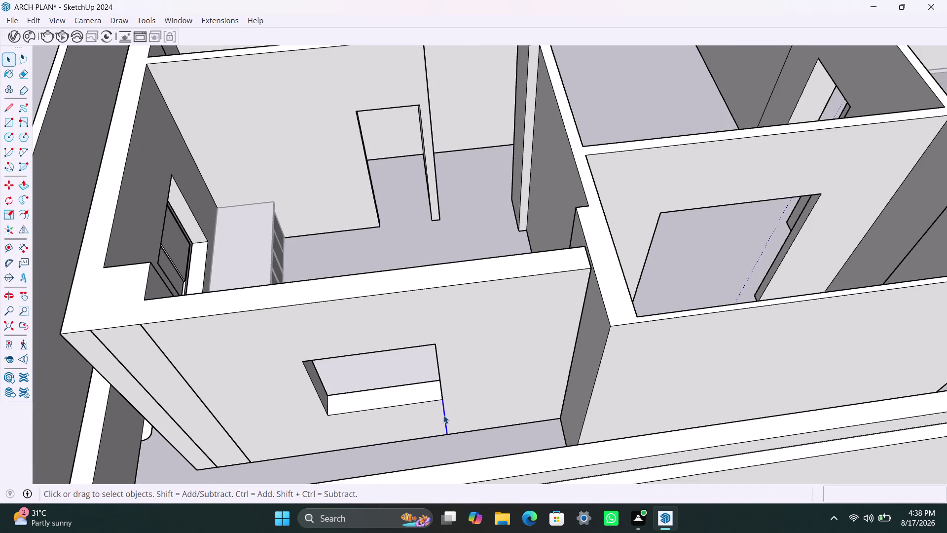
key(Delete)
Check the wall around the opening, undo an accidental face deletion, and orbit along the wall.
scroll(down, 3)
middle_drag(312, 402, 377, 388)
scroll(up, 3)
scroll(up, 3)
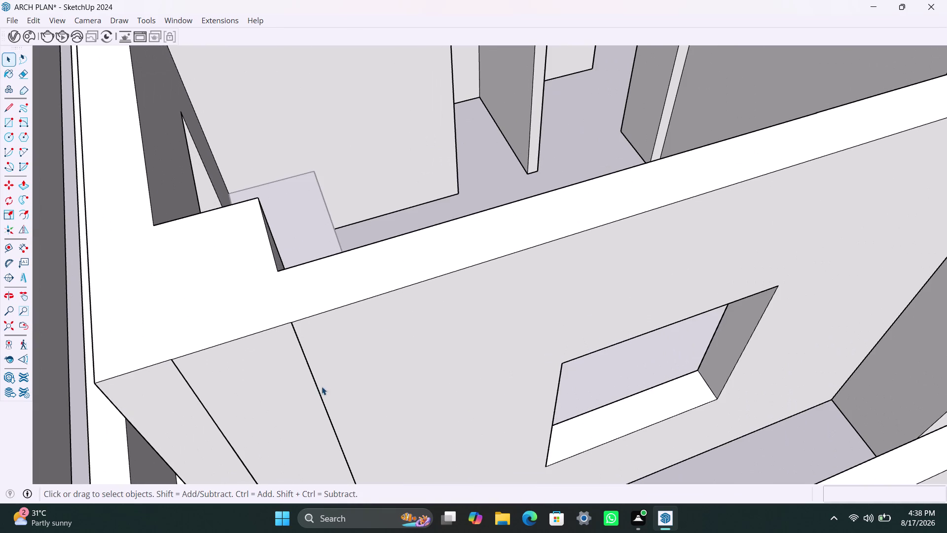
click(320, 395)
key(Delete)
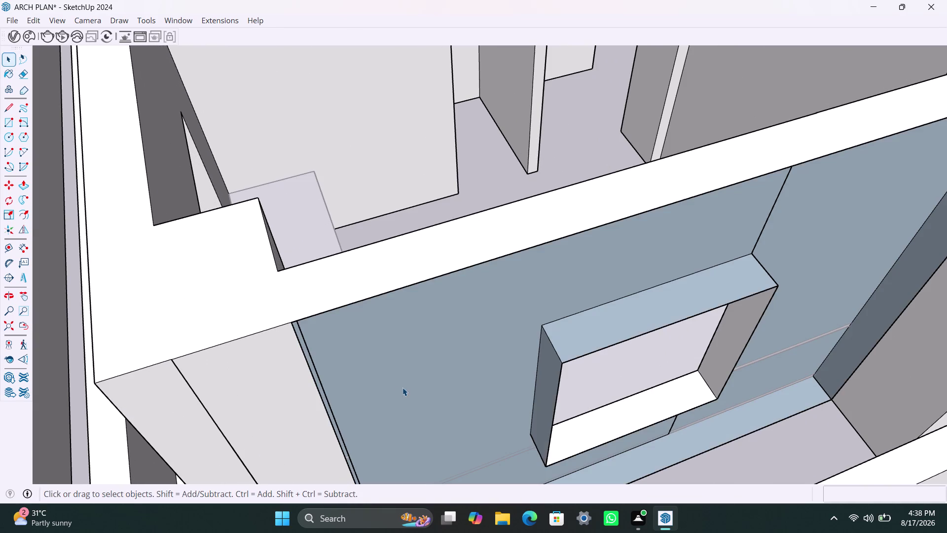
key(ctrl+z)
scroll(down, 3)
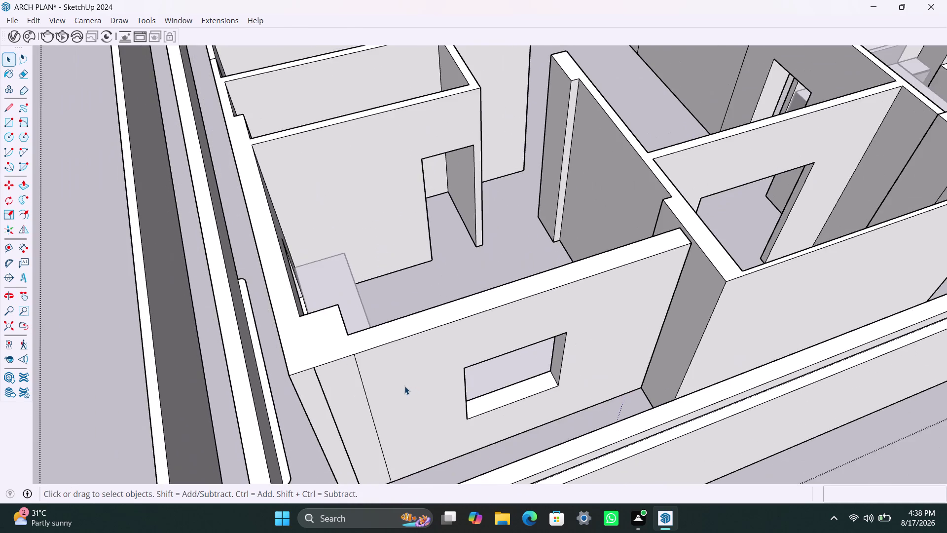
middle_drag(404, 386, 328, 305)
scroll(up, 3)
middle_drag(466, 372, 310, 351)
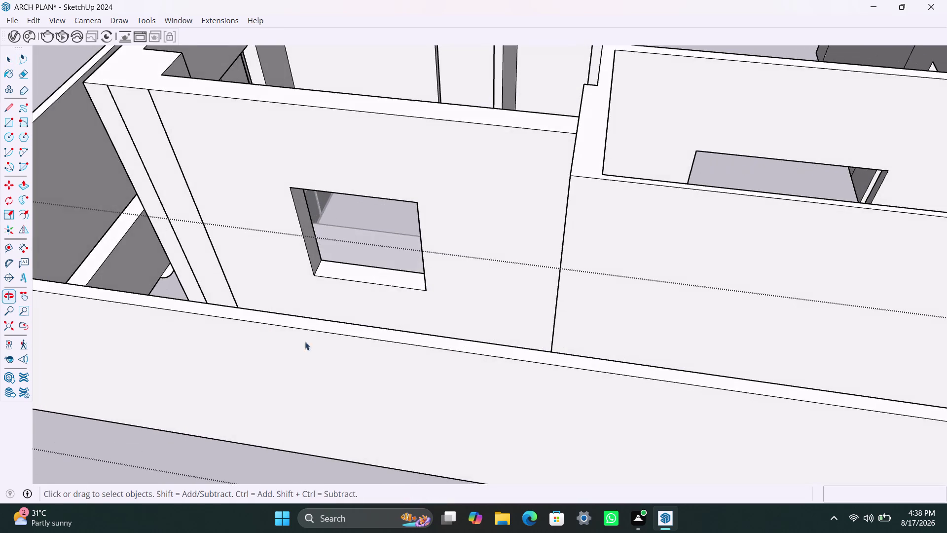
Save the ARCH PLAN model with Ctrl+S while viewing the outer wall.
scroll(down, 3)
middle_drag(402, 280, 468, 302)
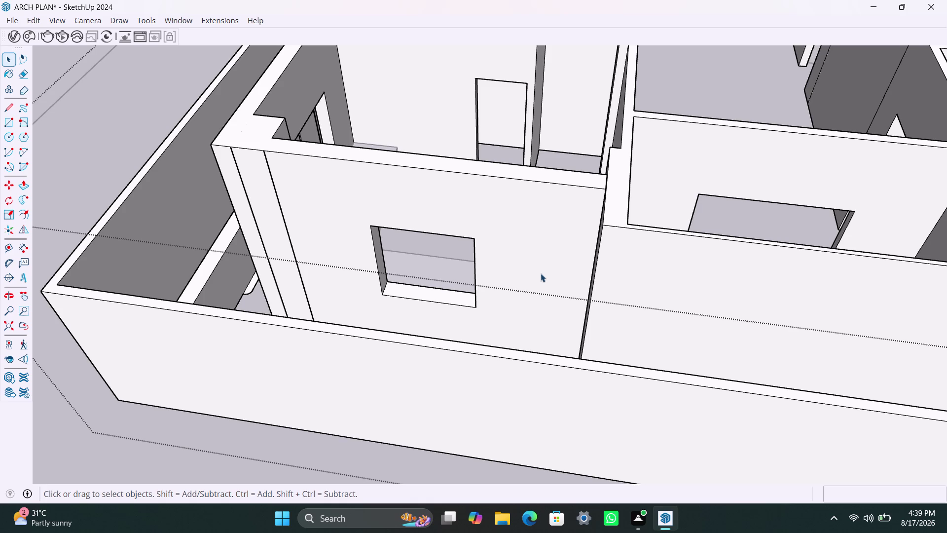
key(ctrl+s)
scroll(up, 3)
middle_drag(601, 190, 638, 189)
click(626, 161)
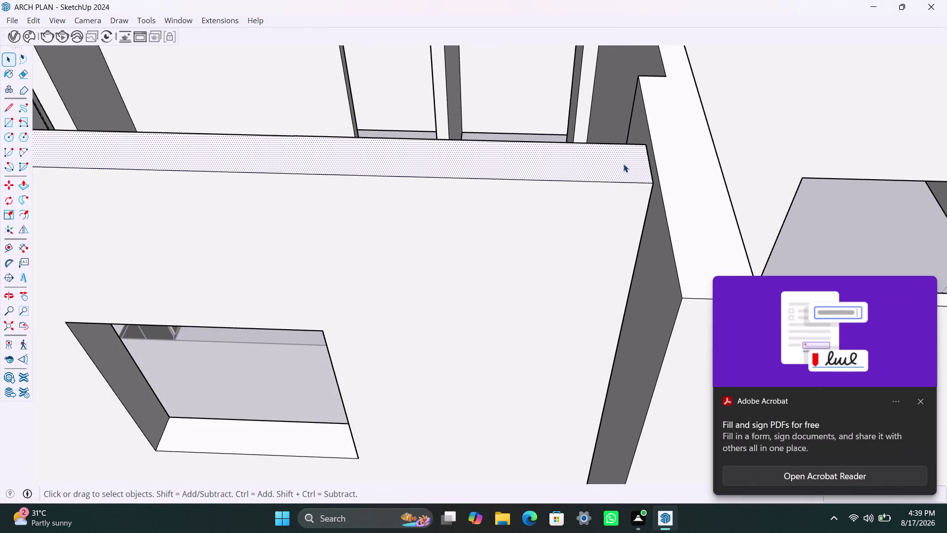
key(p)
click(624, 163)
click(660, 157)
key(space)
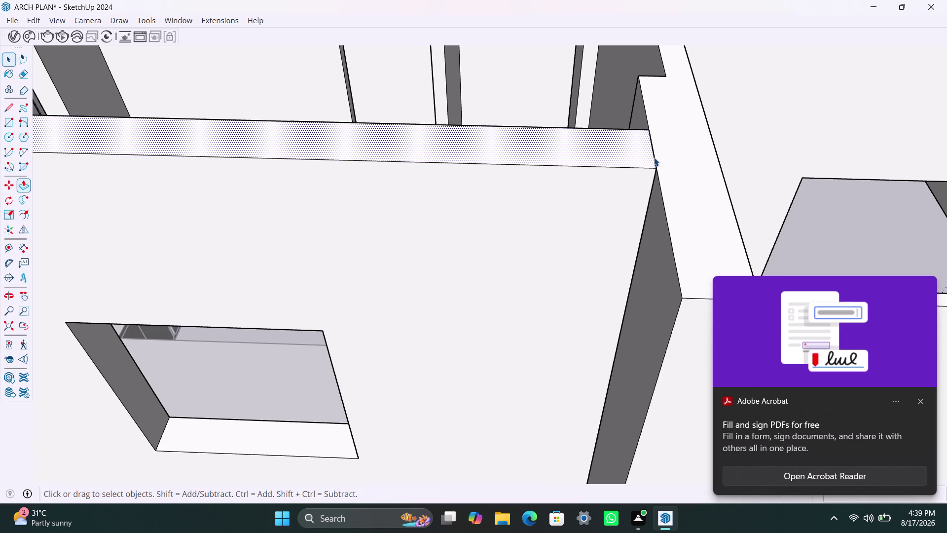
scroll(up, 3)
scroll(up, 3)
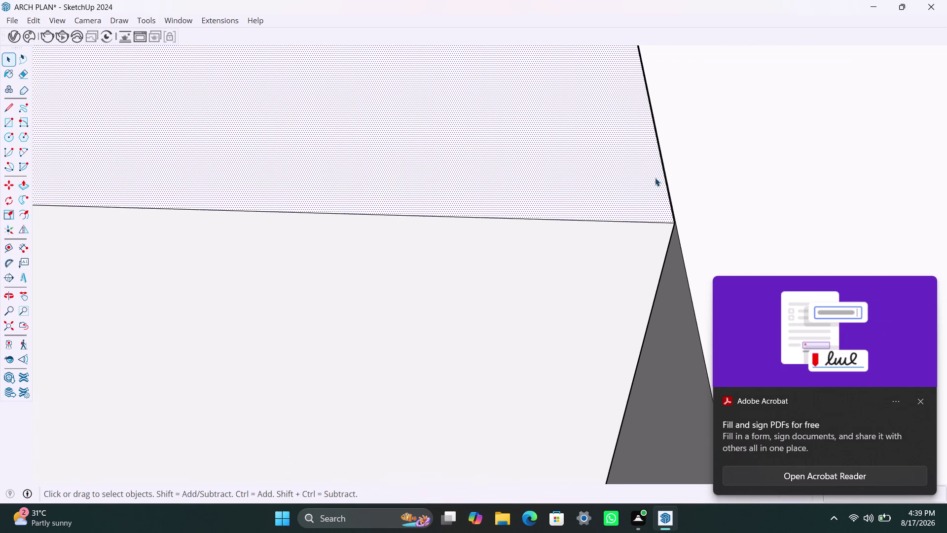
scroll(up, 3)
scroll(up, 3)
scroll(up, 3)
scroll(up, 3)
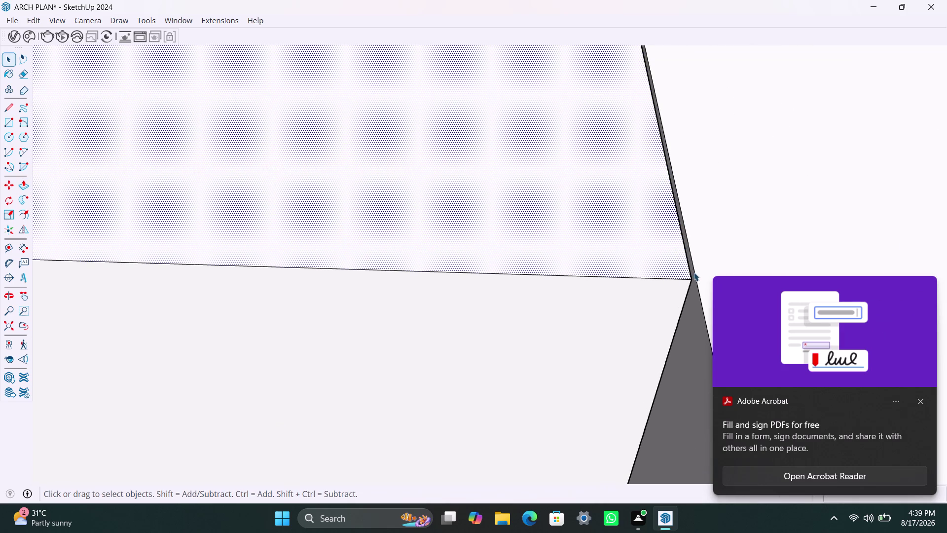
scroll(up, 3)
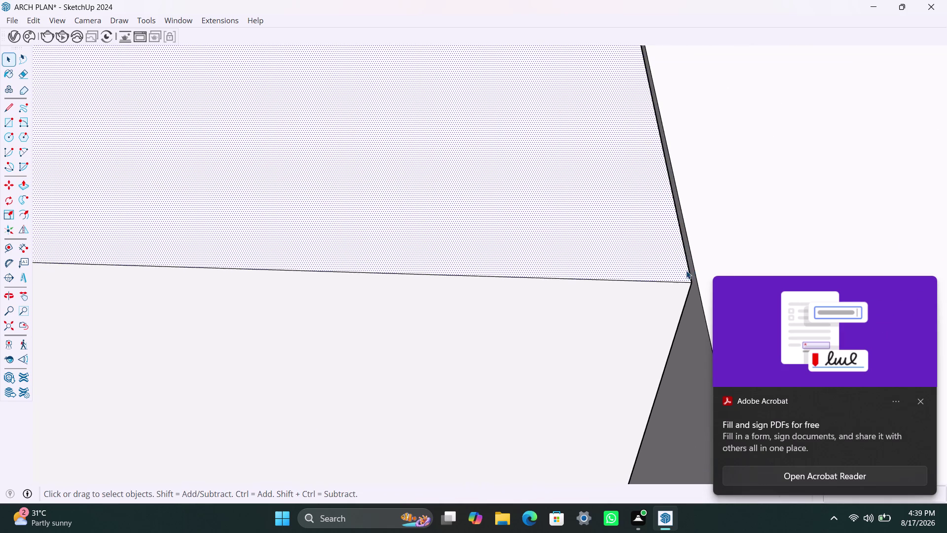
scroll(up, 3)
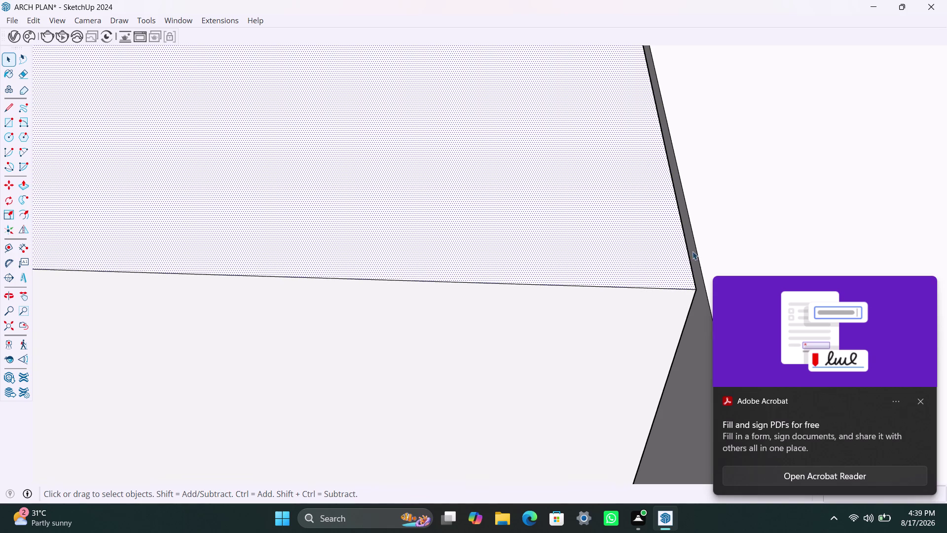
middle_drag(689, 252, 653, 191)
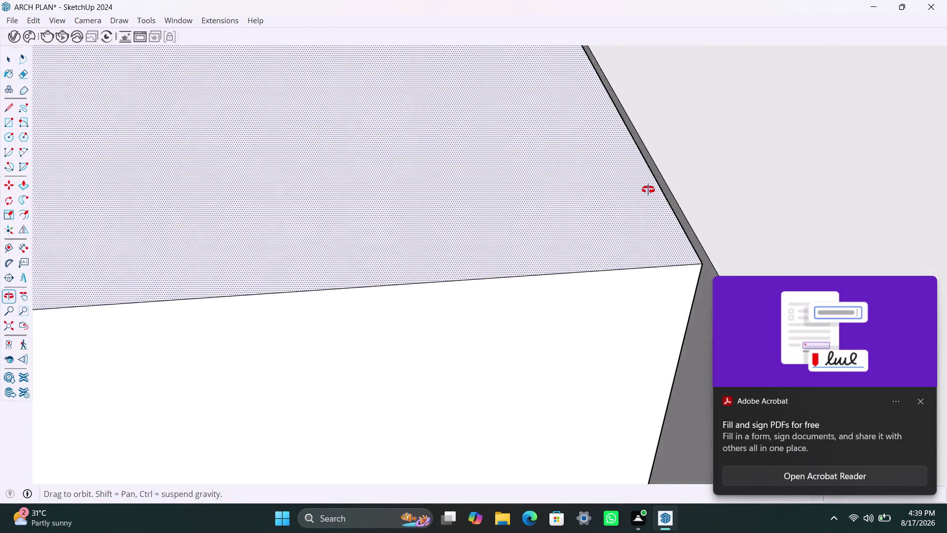
middle_drag(653, 191, 559, 168)
scroll(up, 3)
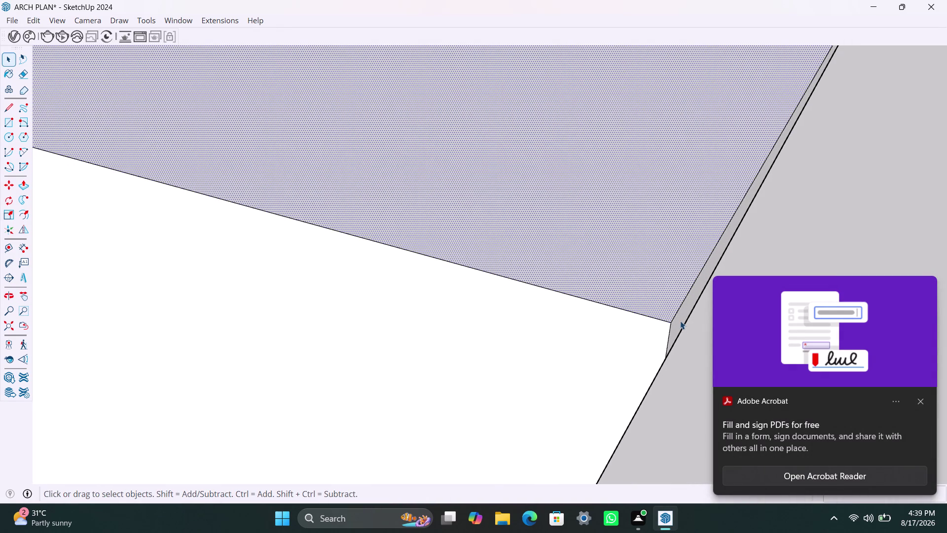
click(680, 321)
key(p)
click(680, 320)
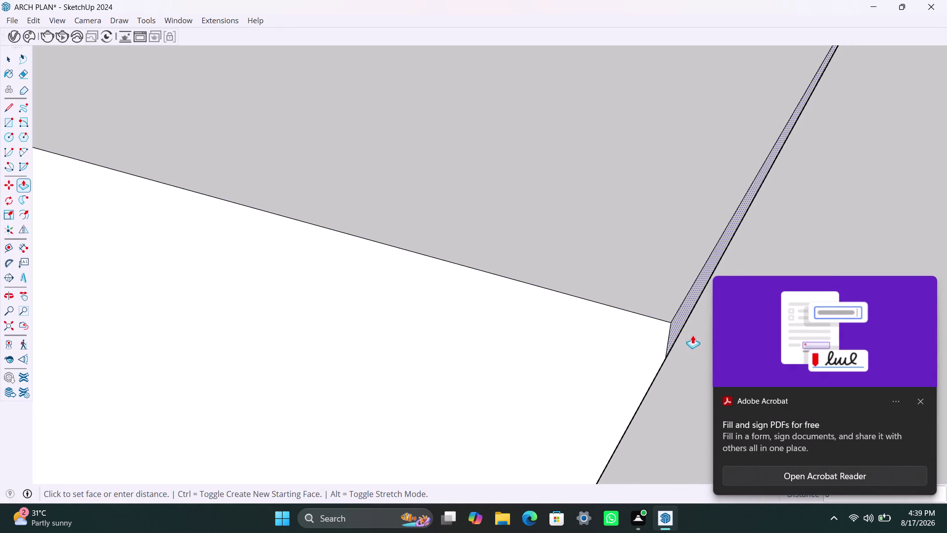
scroll(up, 3)
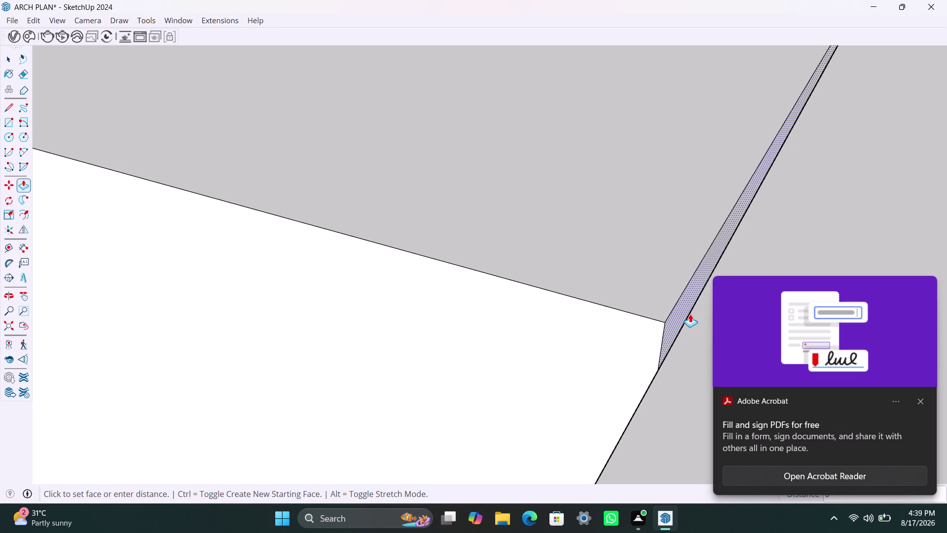
scroll(up, 3)
click(690, 314)
key(space)
click(696, 323)
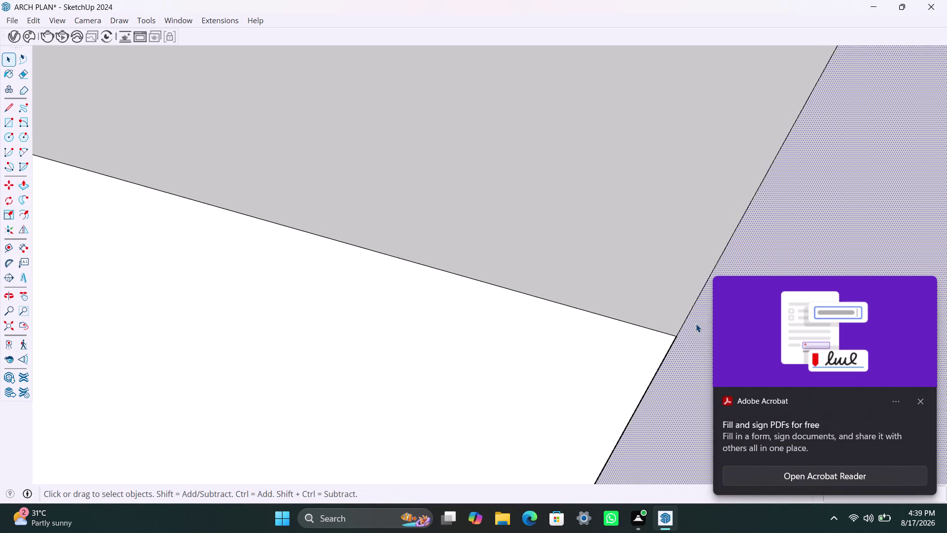
click(688, 316)
key(Delete)
scroll(down, 3)
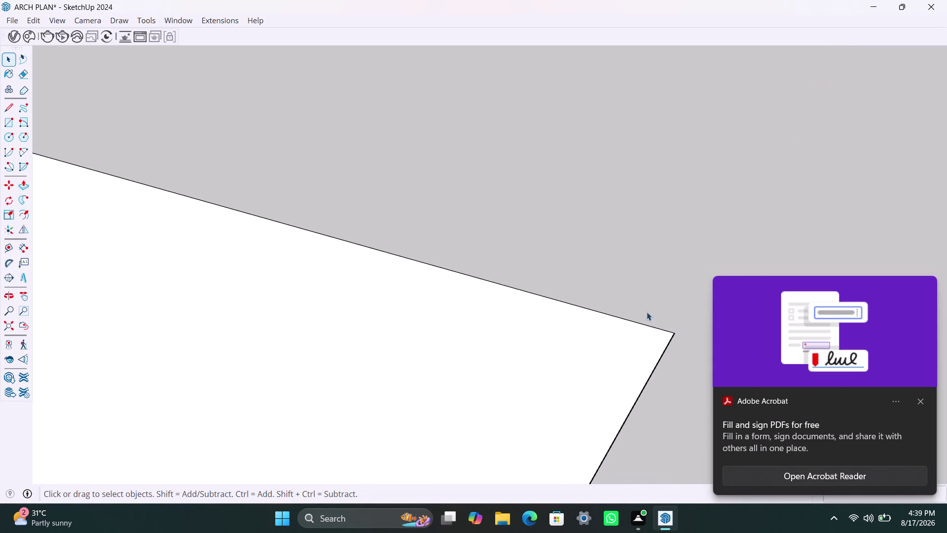
scroll(down, 3)
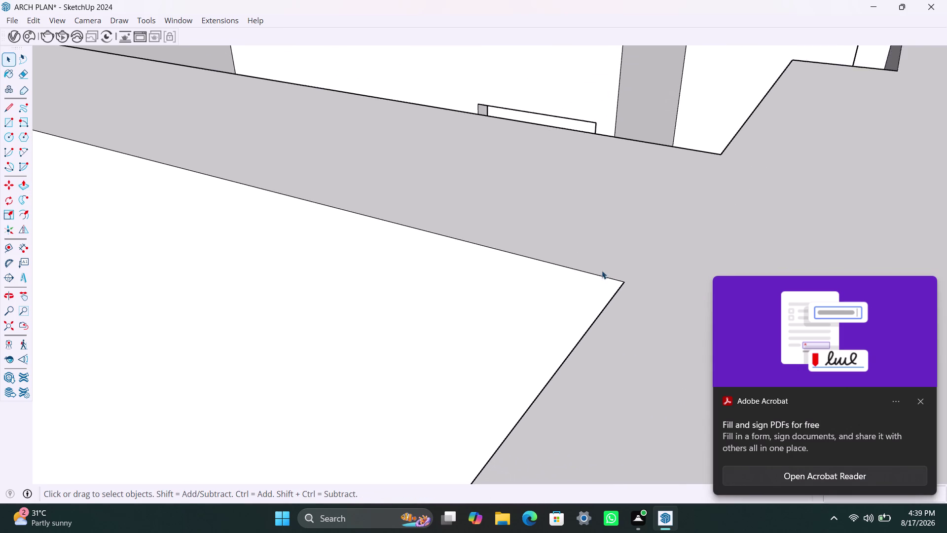
scroll(down, 3)
scroll(down, 3)
middle_drag(468, 335, 477, 335)
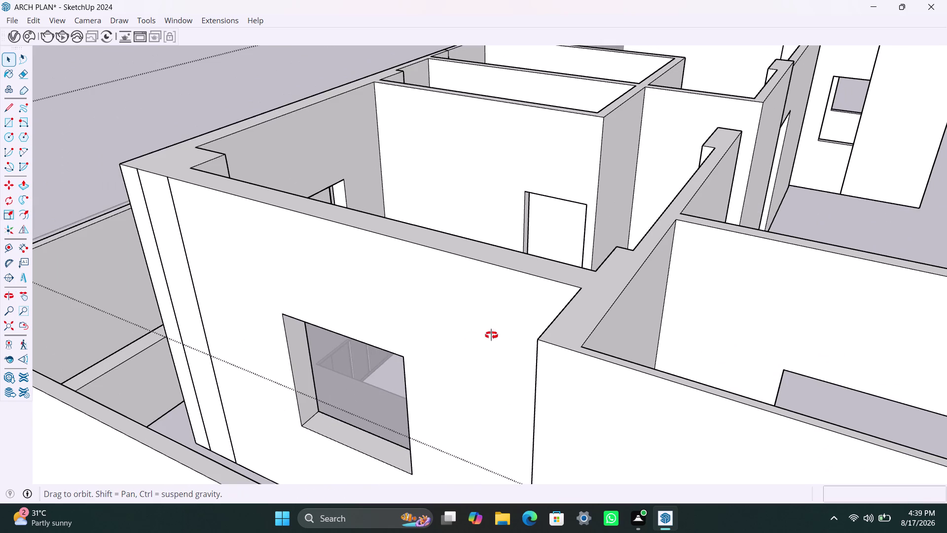
Draw a rectangle covering the window opening and make it a group.
middle_drag(476, 334, 636, 322)
scroll(down, 3)
middle_drag(568, 322, 595, 279)
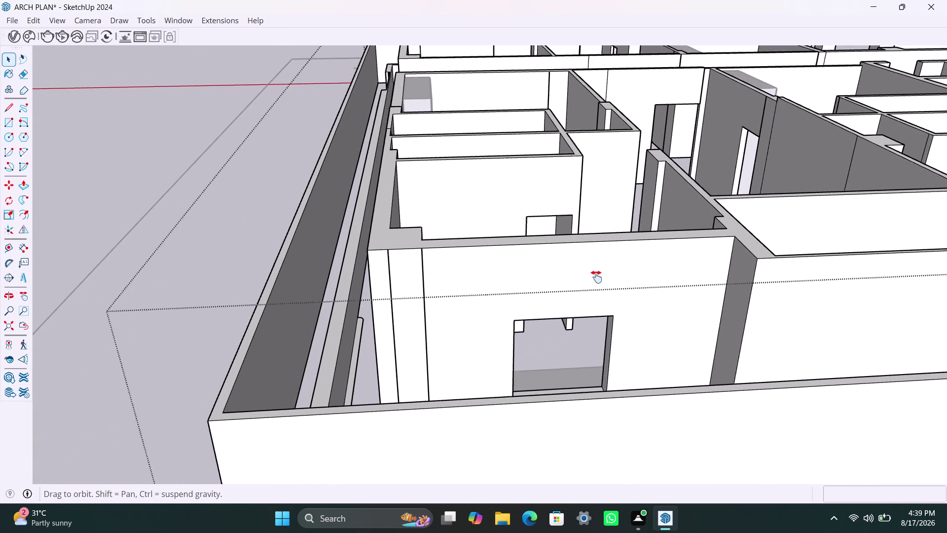
middle_drag(596, 279, 596, 277)
scroll(up, 3)
scroll(up, 3)
middle_drag(531, 293, 518, 268)
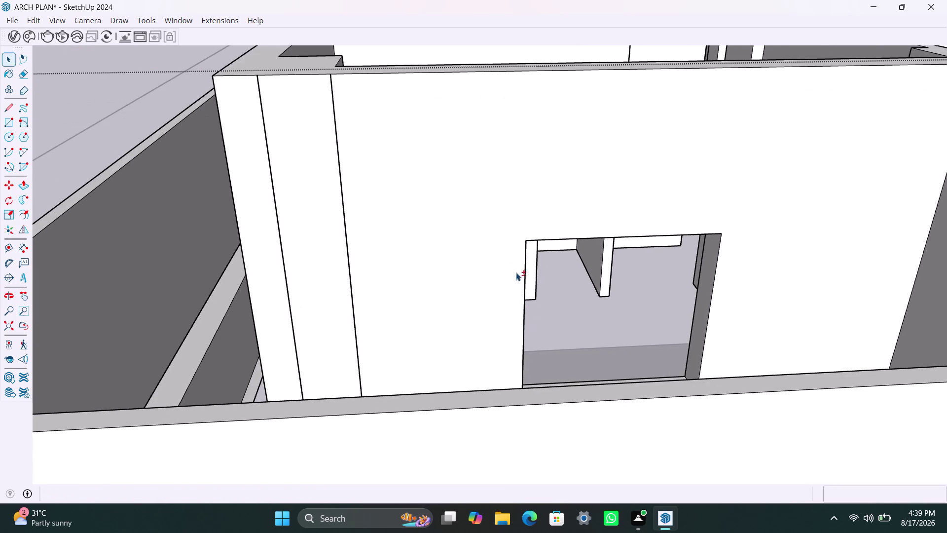
scroll(up, 3)
middle_drag(570, 319, 562, 337)
key(r)
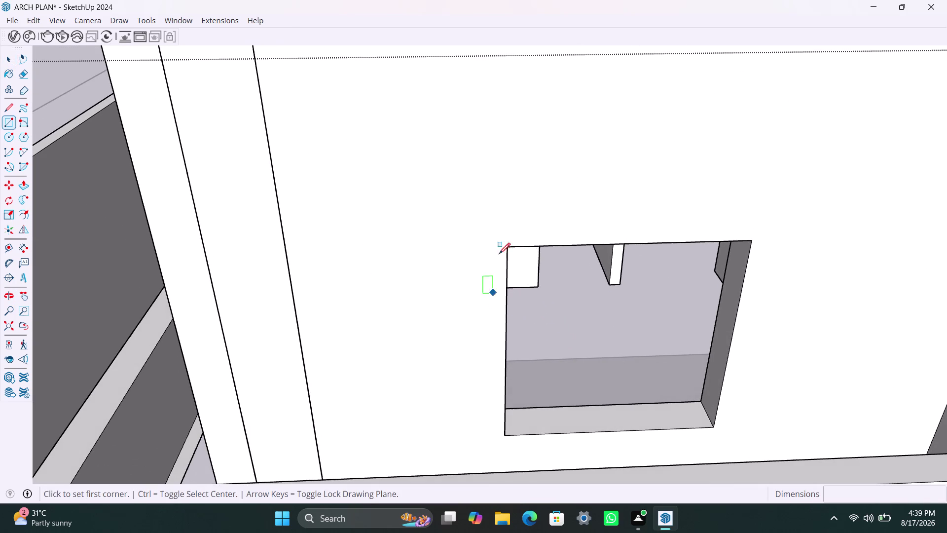
click(507, 247)
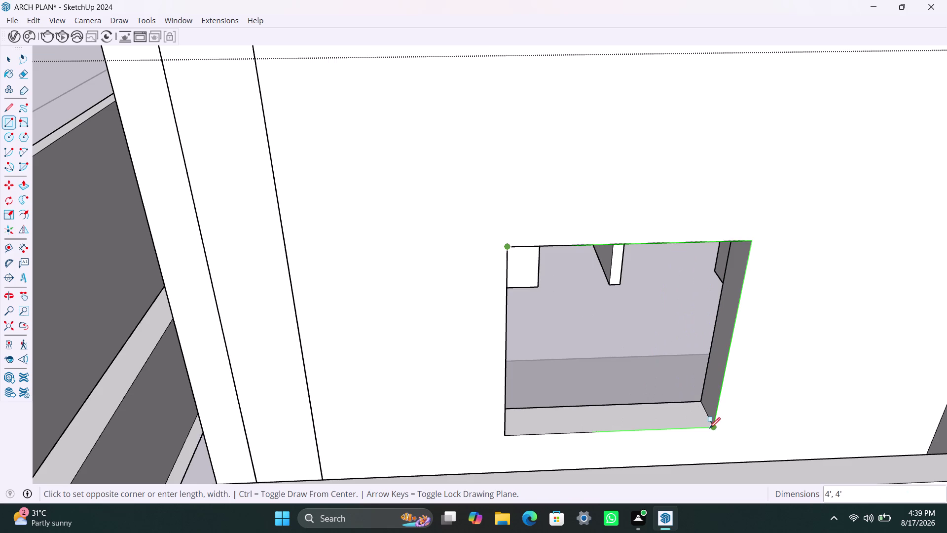
click(709, 428)
key(space)
double_click(653, 376)
right_click(652, 375)
click(721, 200)
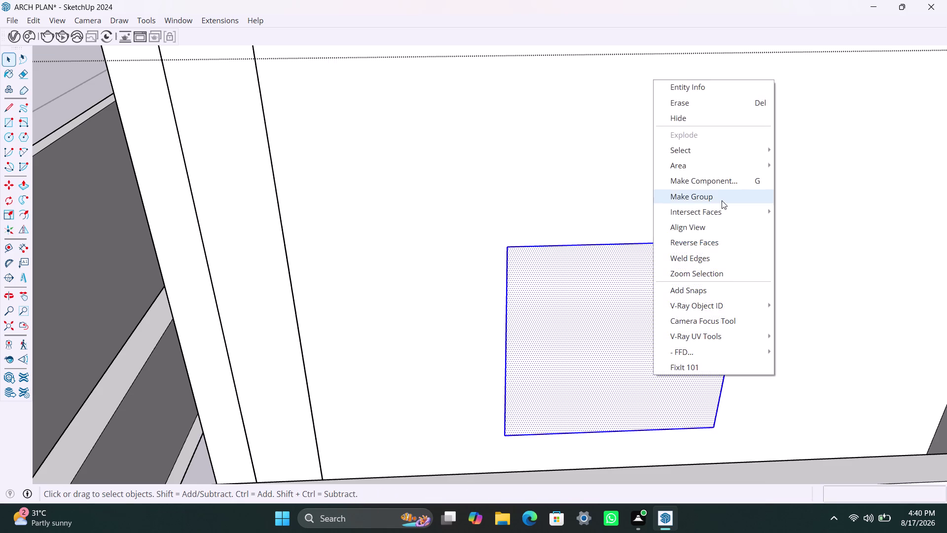
Inside the group, offset the rectangle 2 inches inward and delete the centre face.
double_click(633, 333)
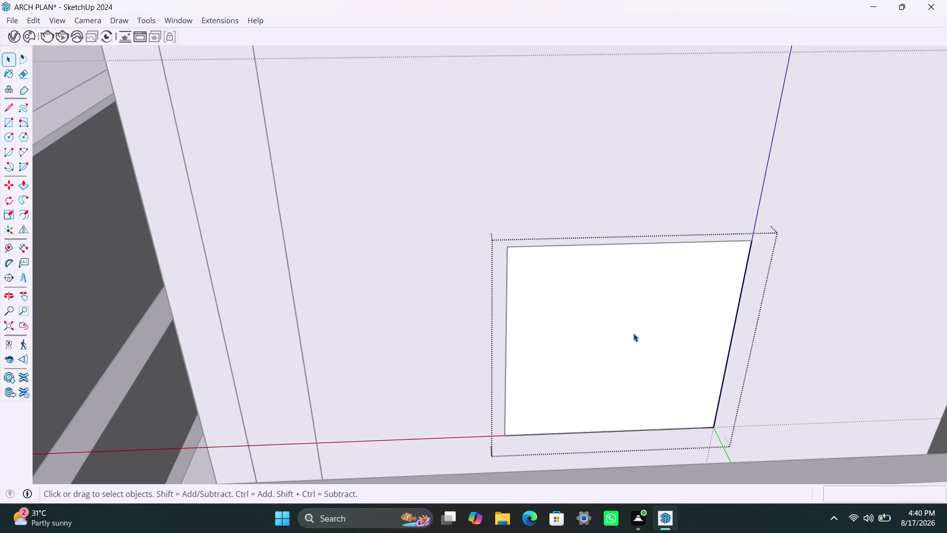
key(f)
click(550, 304)
text(2)
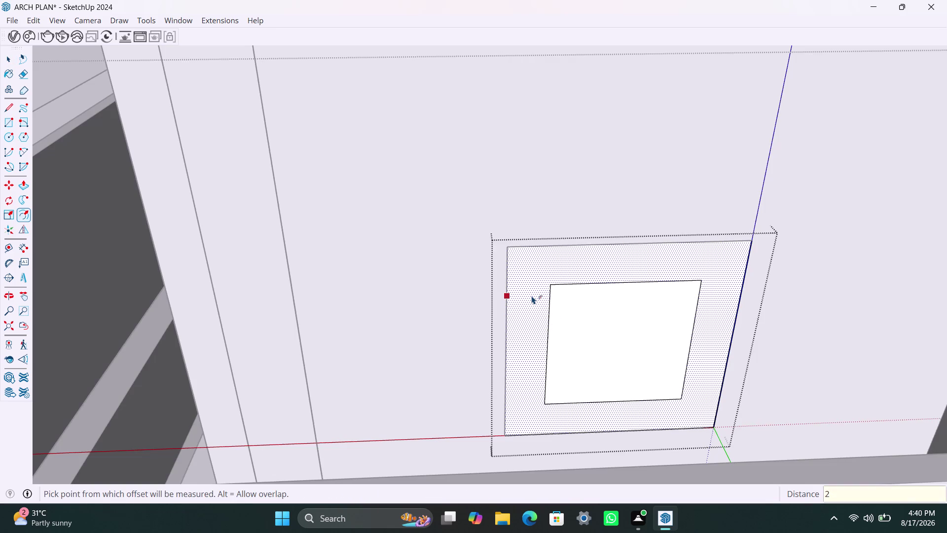
text(")
key(Return)
click(613, 330)
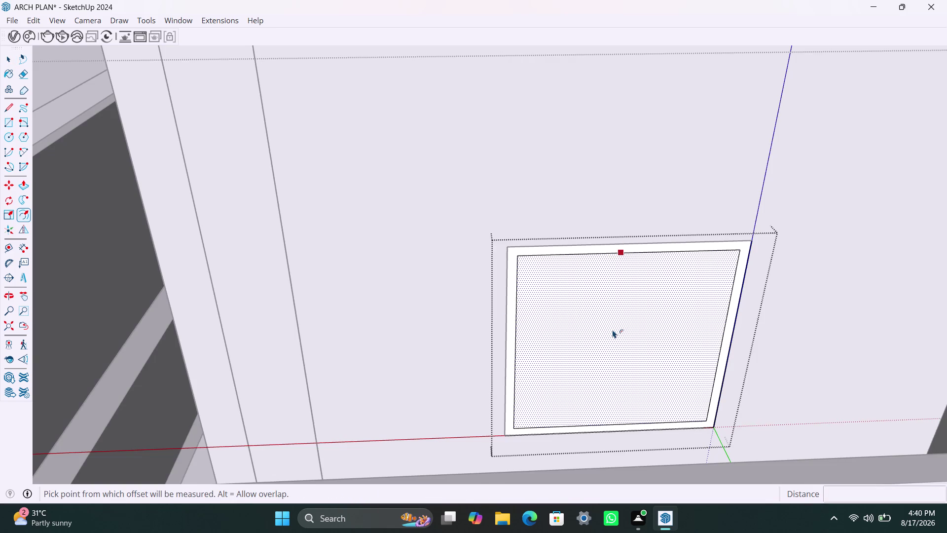
key(Delete)
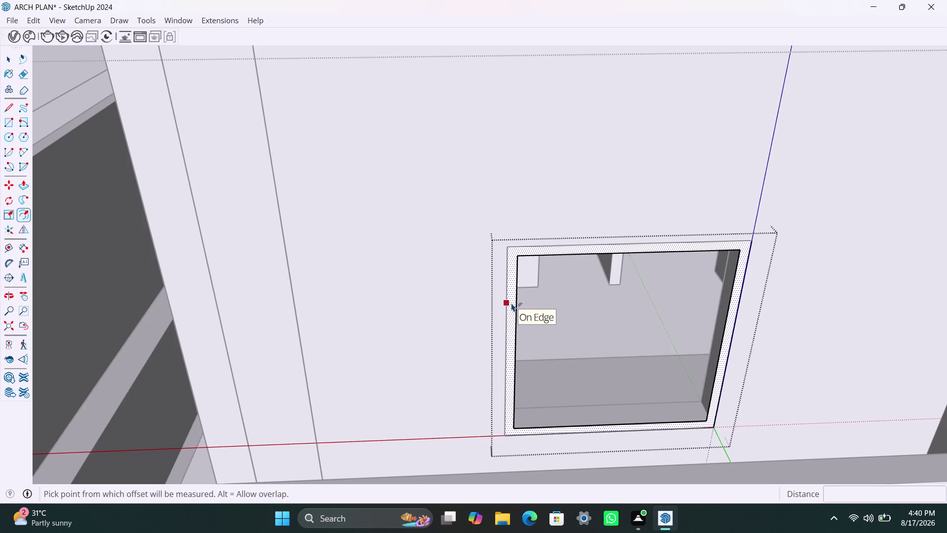
Extrude the 2-inch frame ring 1.5 inches deep.
key(p)
click(512, 303)
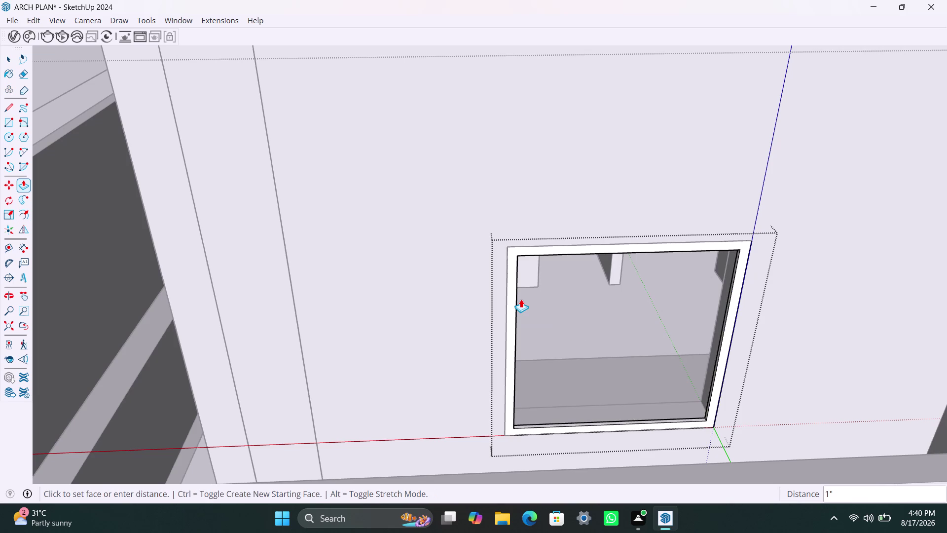
key(1)
text(.5)
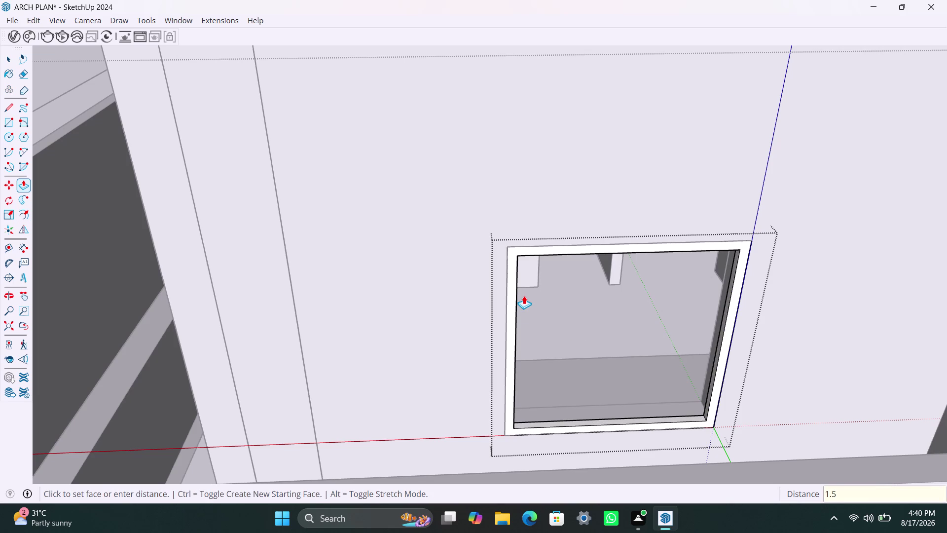
text(")
key(Return)
click(513, 313)
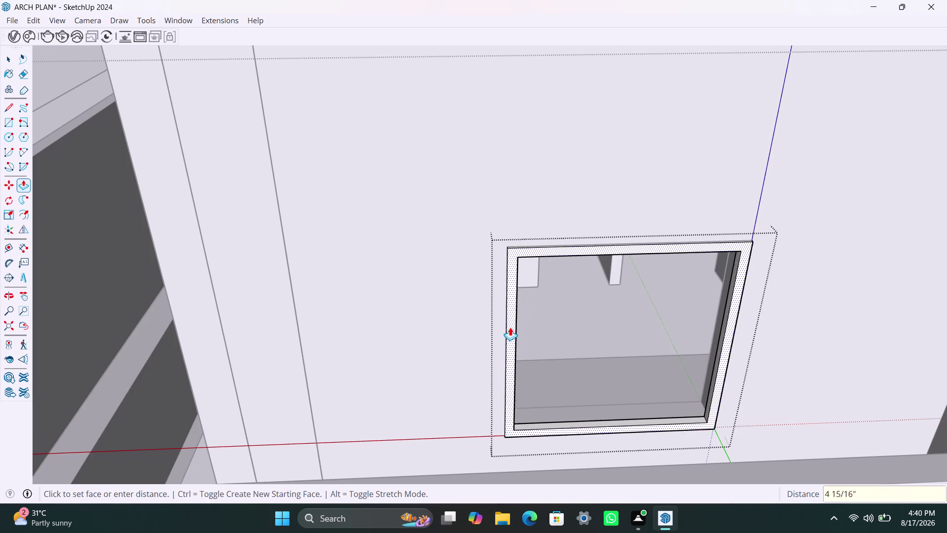
text(1.5)
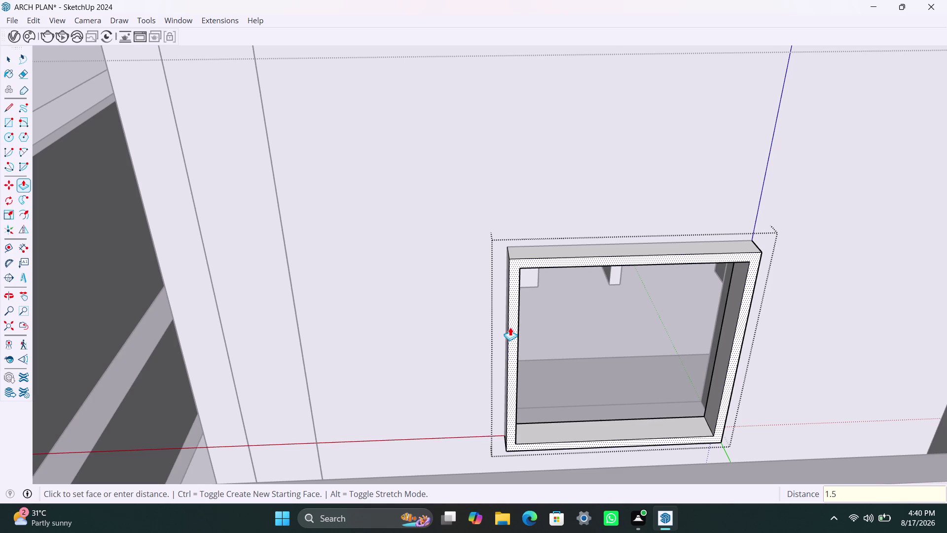
text(")
key(Return)
key(space)
Draw the left-half sash rectangle inside the frame and remove the right half face.
key(r)
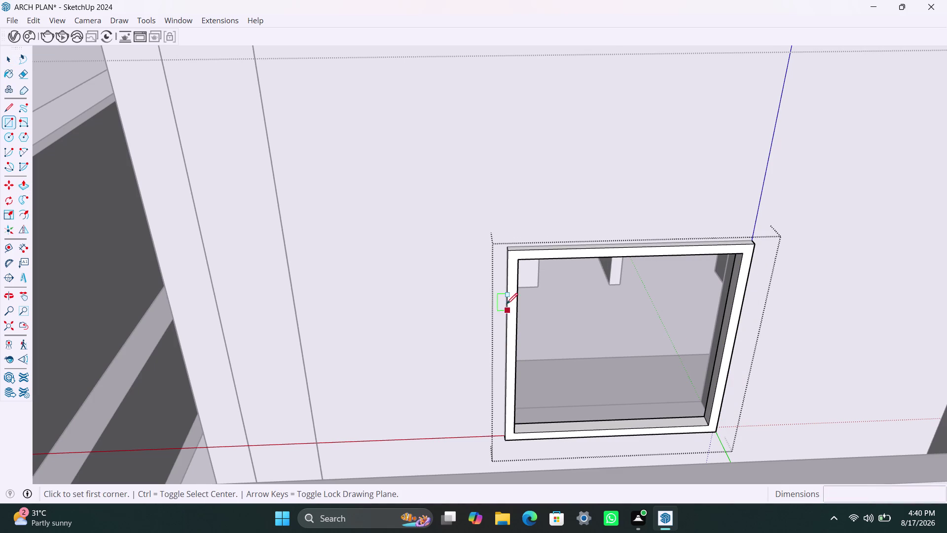
click(520, 262)
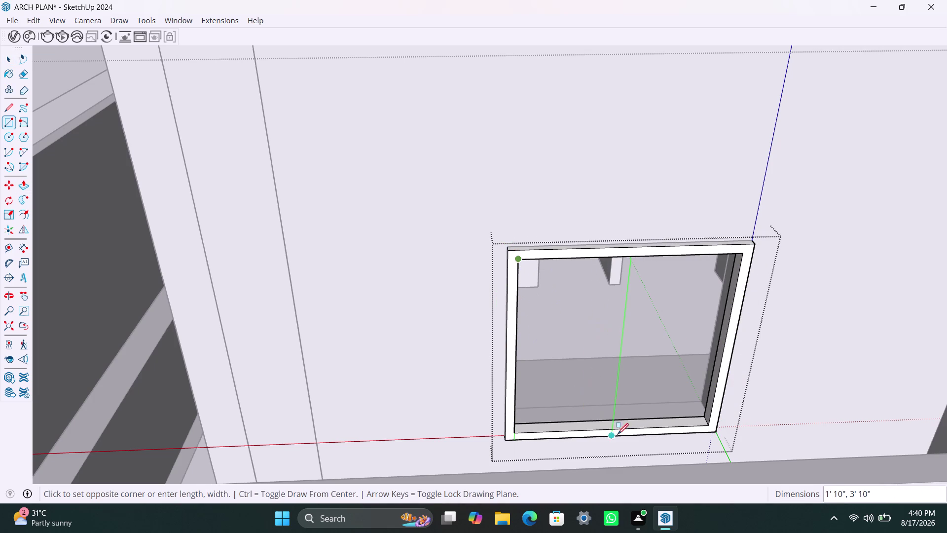
click(609, 427)
key(space)
double_click(591, 373)
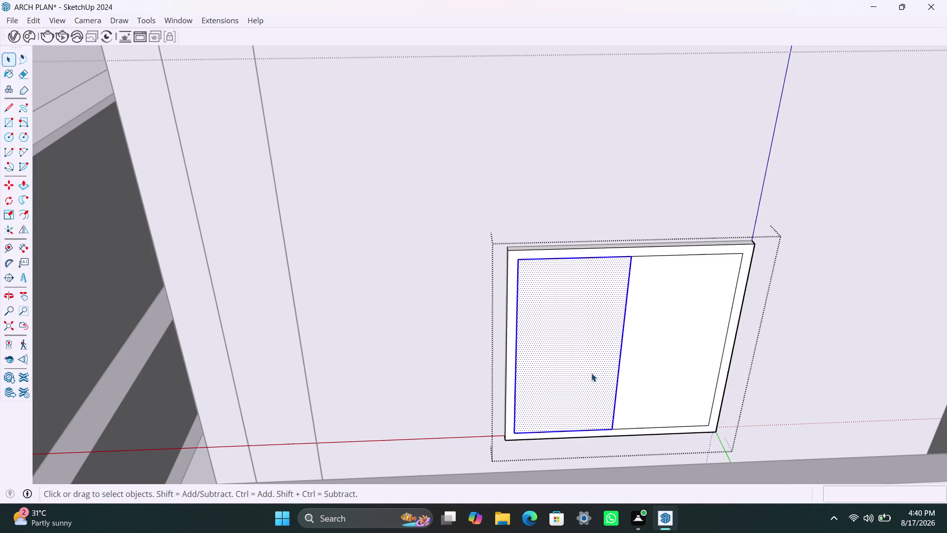
right_click(591, 372)
click(649, 180)
click(674, 327)
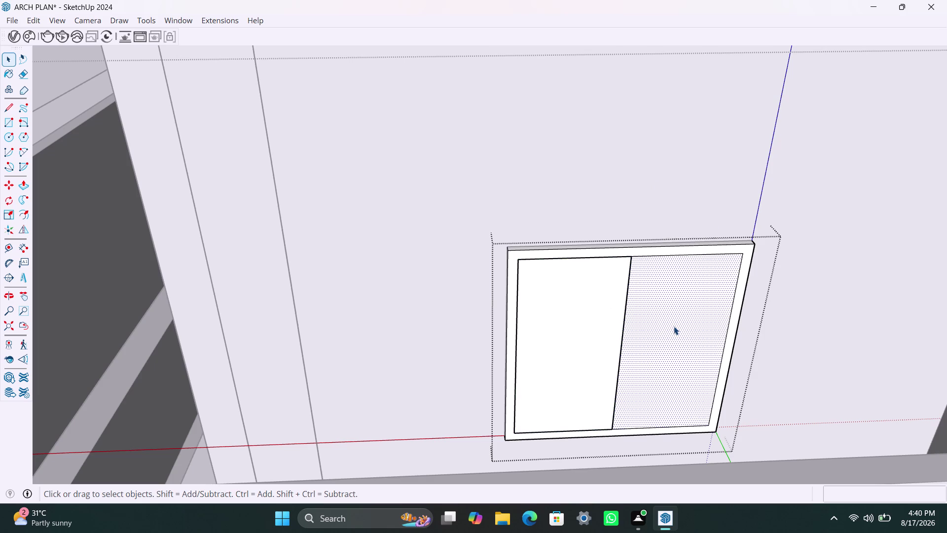
key(Delete)
click(607, 329)
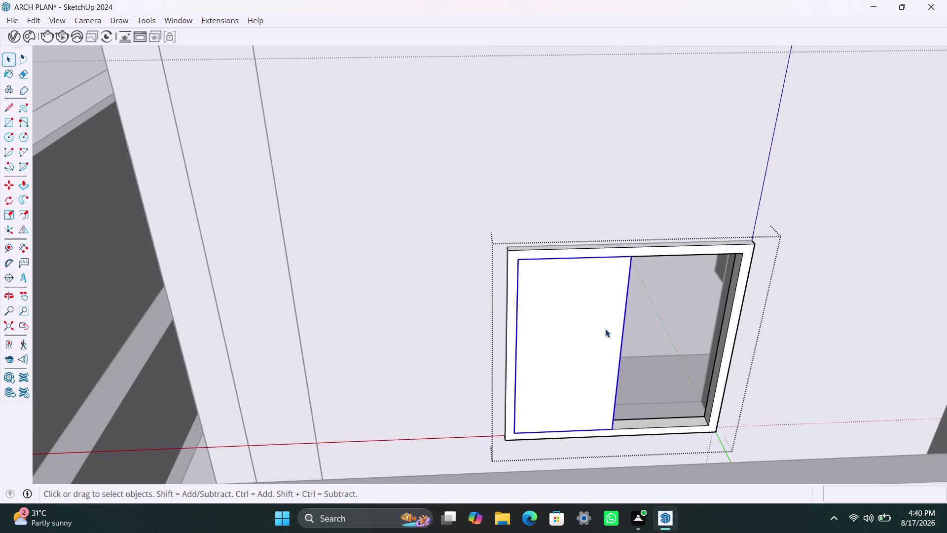
Thicken the left sash panel to 18 mm.
key(p)
key(space)
triple_click(590, 358)
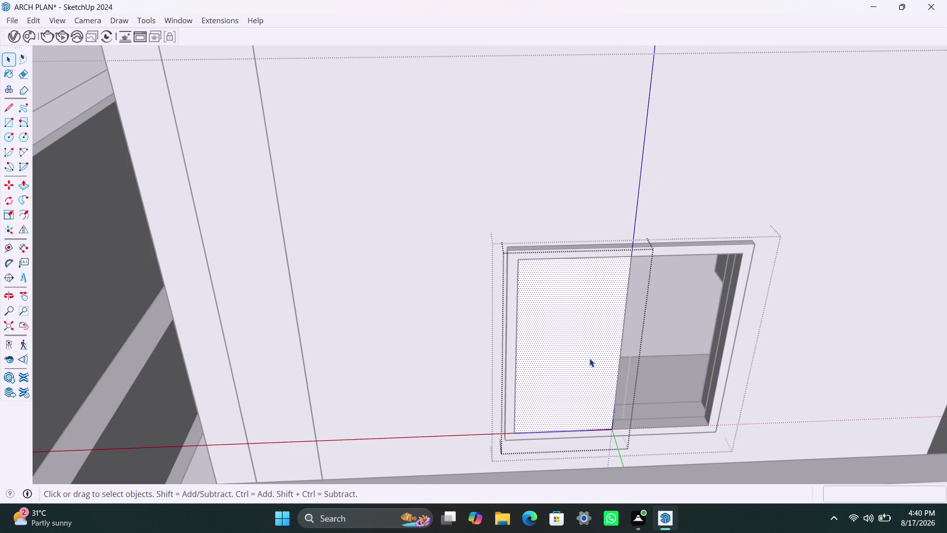
key(p)
click(590, 358)
text(18)
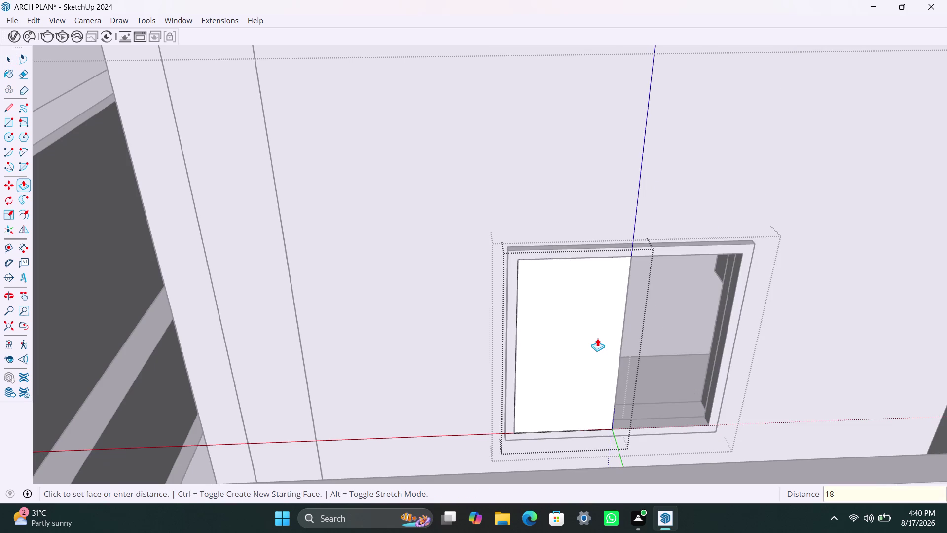
text(MM)
key(Return)
key(space)
Select the sash panel and start moving it from its bottom corner, then cancel.
click(791, 359)
scroll(up, 3)
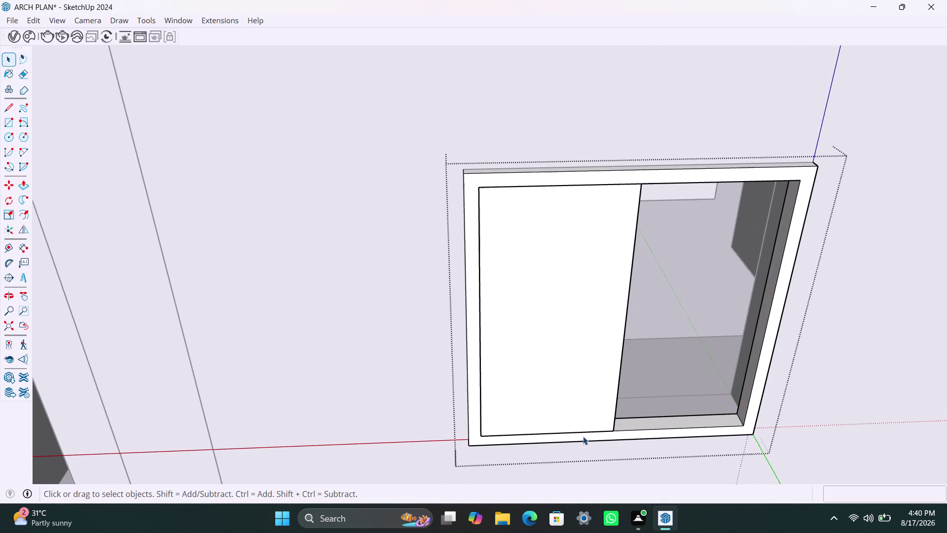
click(584, 429)
scroll(up, 3)
key(m)
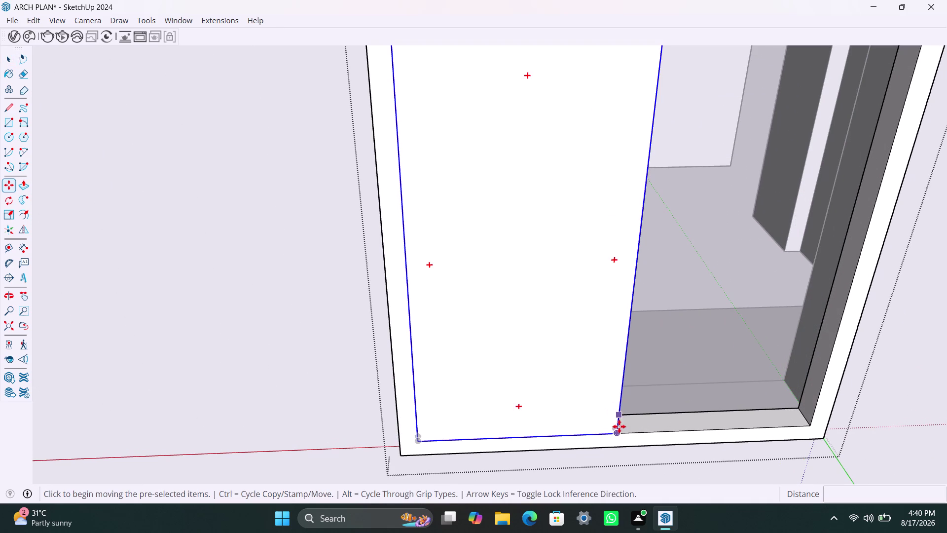
click(619, 429)
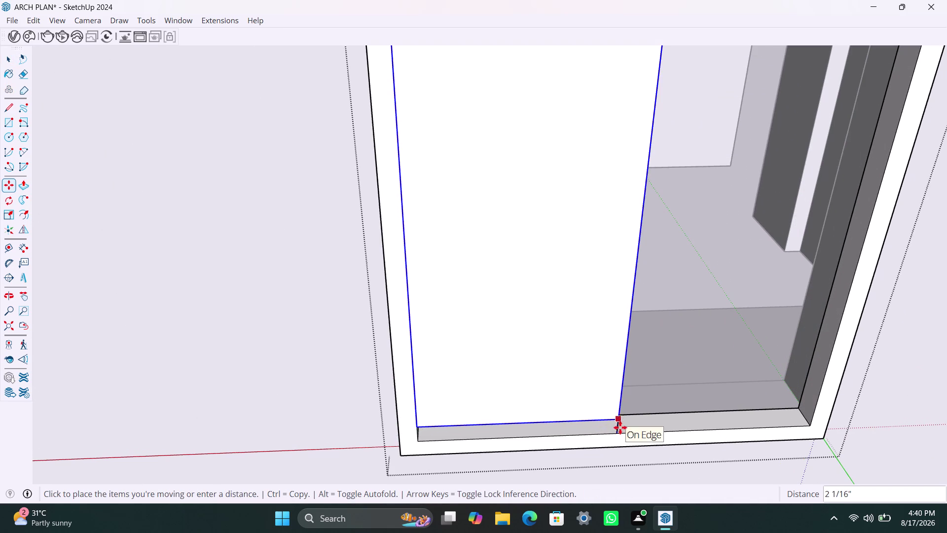
scroll(up, 3)
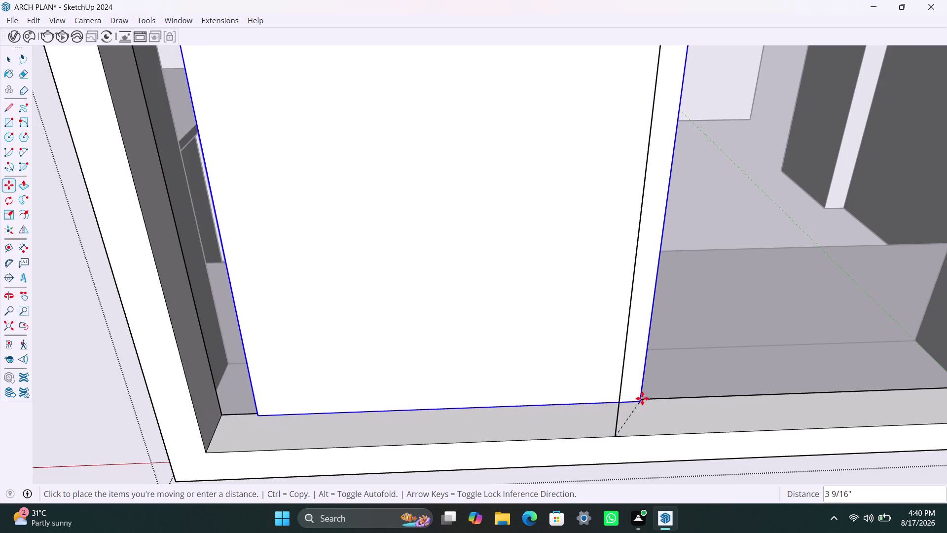
key(Escape)
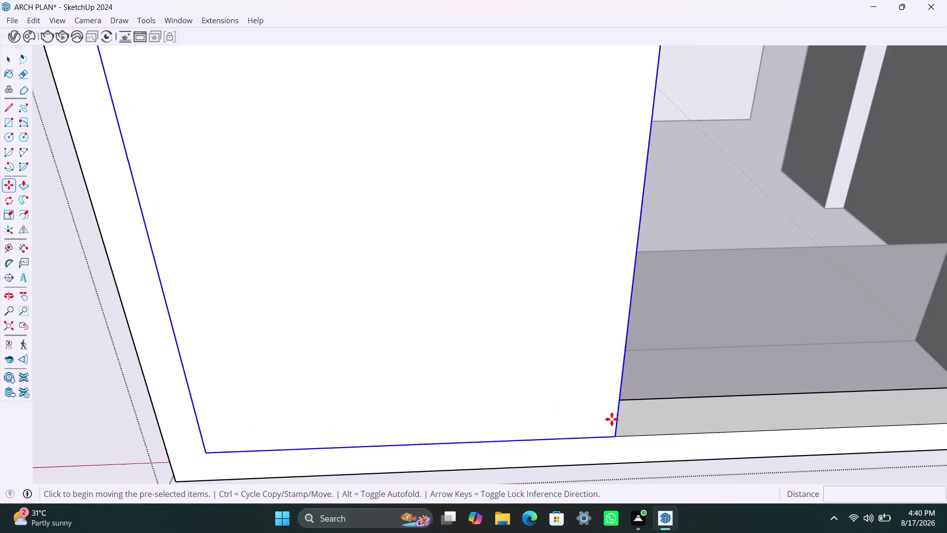
Reselect the sash panel face, orbit to its lower corner, and retry the move before cancelling.
key(space)
click(665, 399)
double_click(592, 409)
click(591, 408)
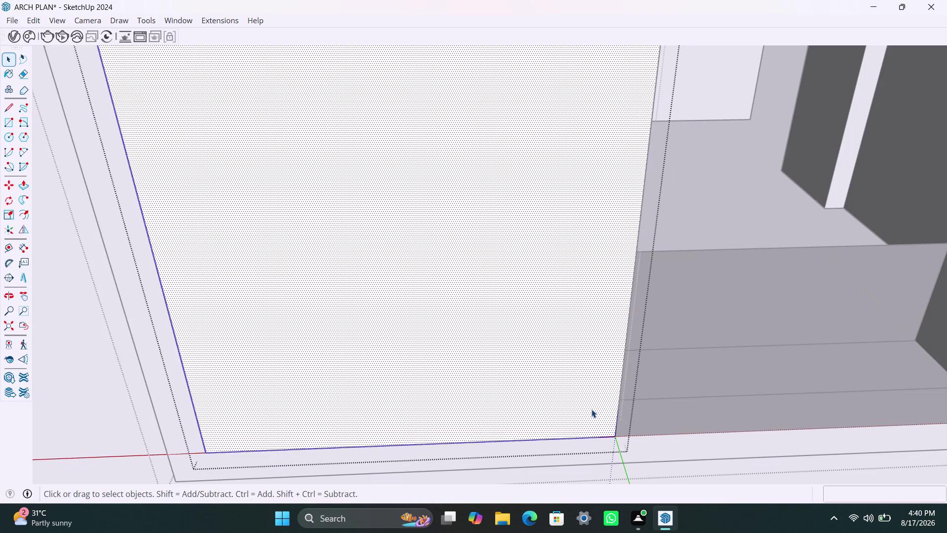
click(695, 398)
scroll(down, 3)
click(615, 399)
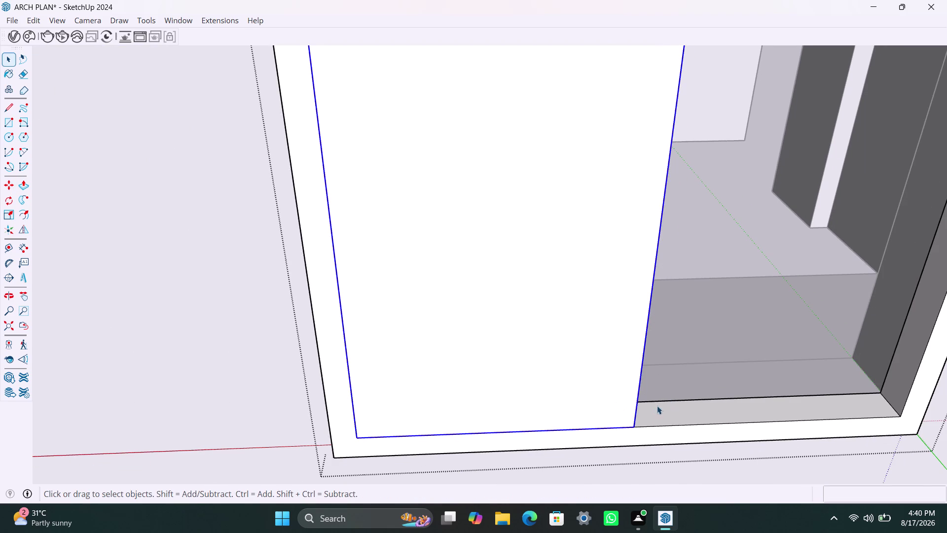
middle_drag(641, 407, 520, 368)
key(m)
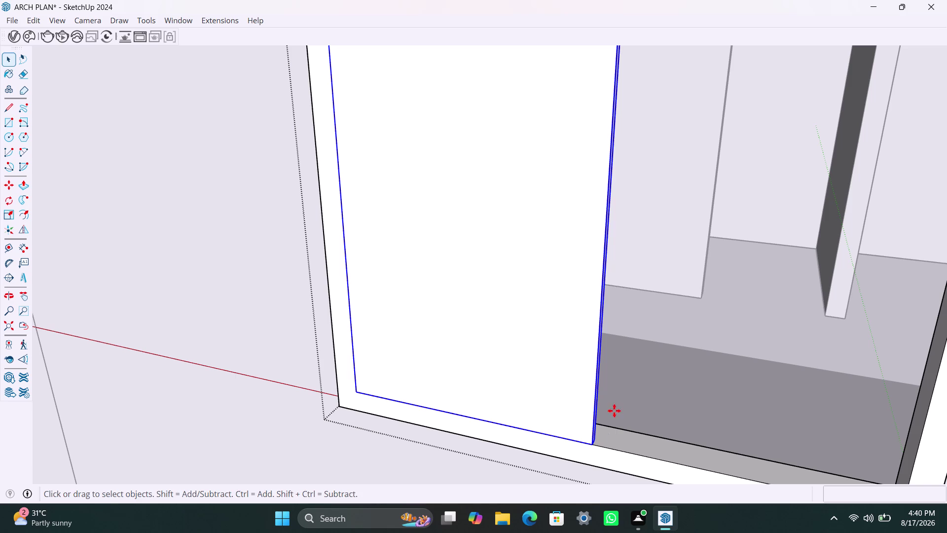
click(592, 444)
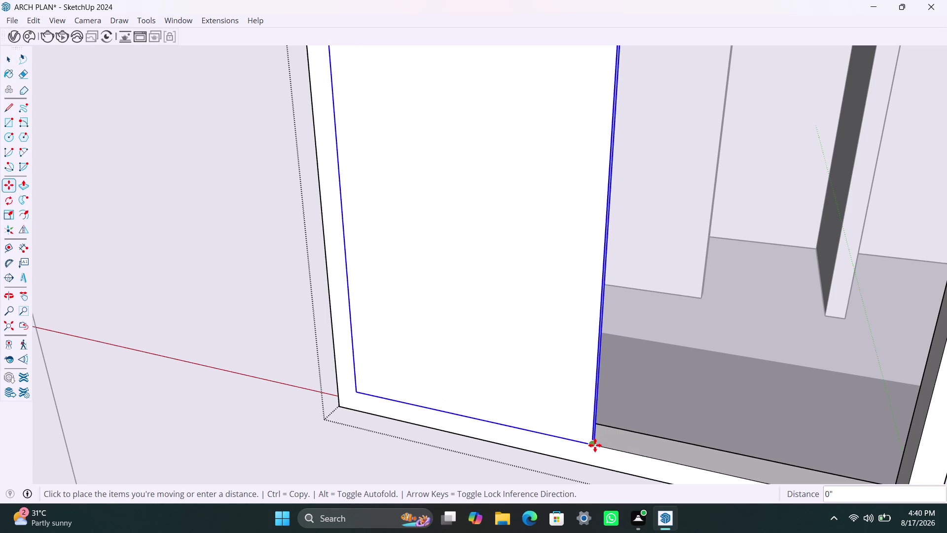
key(Escape)
scroll(down, 3)
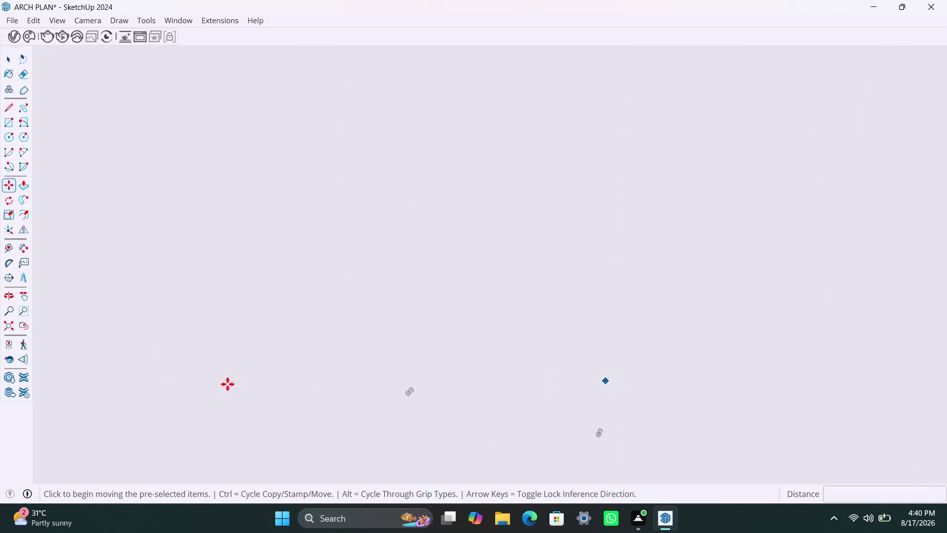
Zoom and orbit to the outer-wall window, then open its group for editing.
click(4, 322)
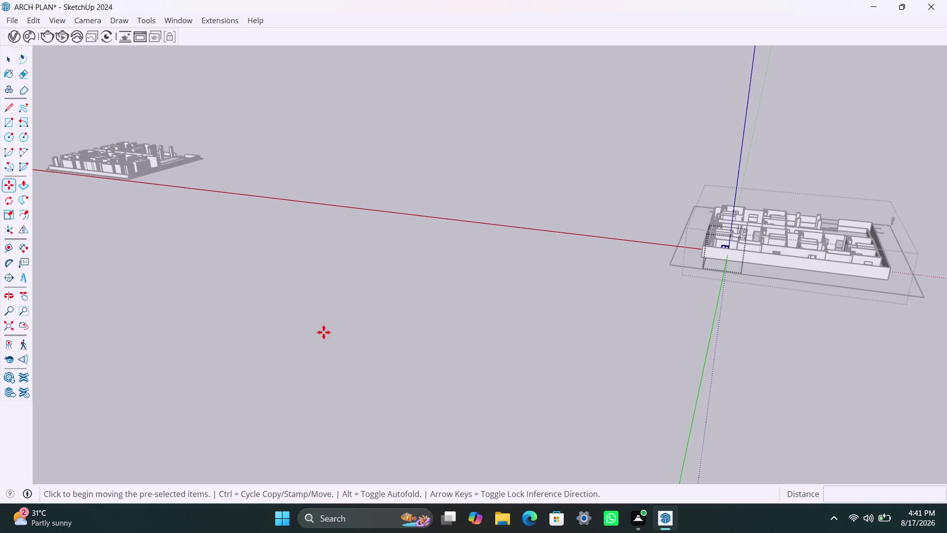
scroll(up, 3)
scroll(up, 3)
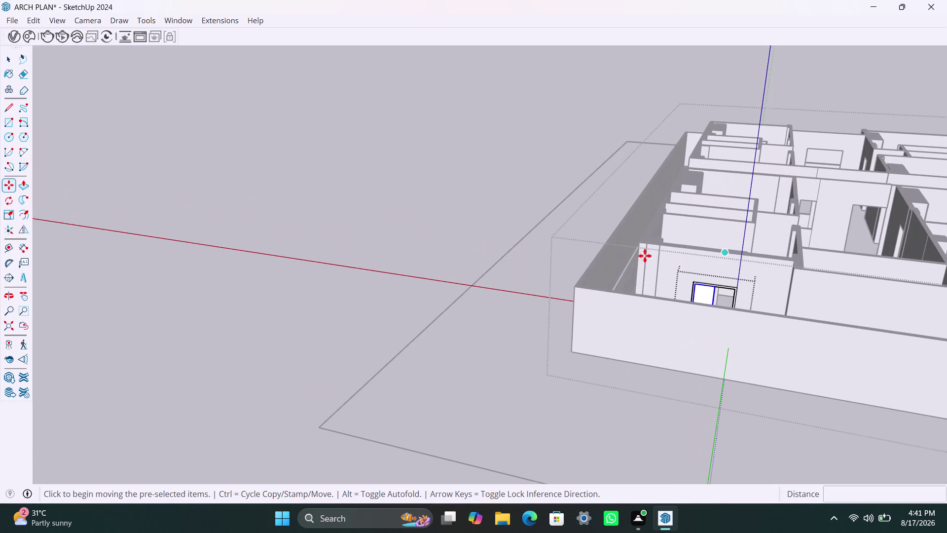
key(space)
click(580, 226)
scroll(up, 3)
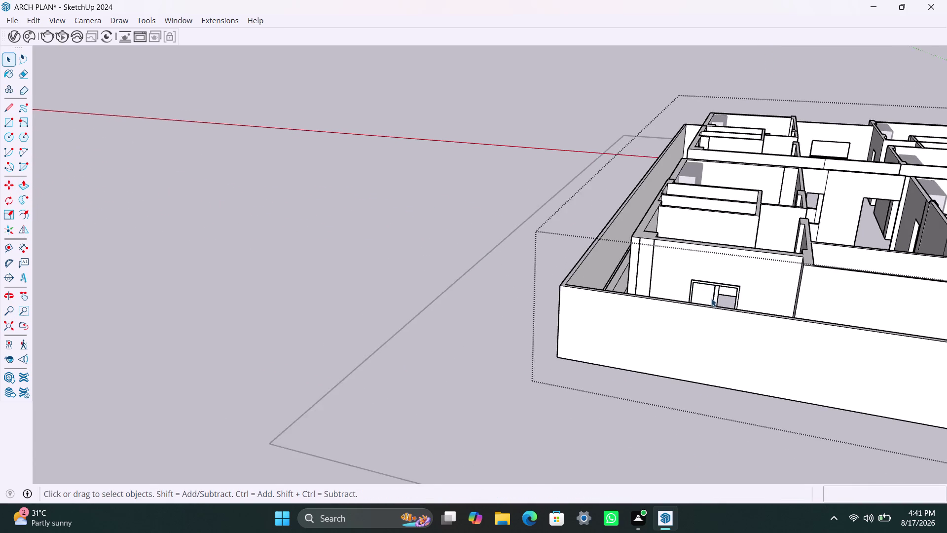
scroll(up, 3)
middle_drag(715, 316, 697, 360)
scroll(up, 3)
middle_drag(699, 342, 661, 380)
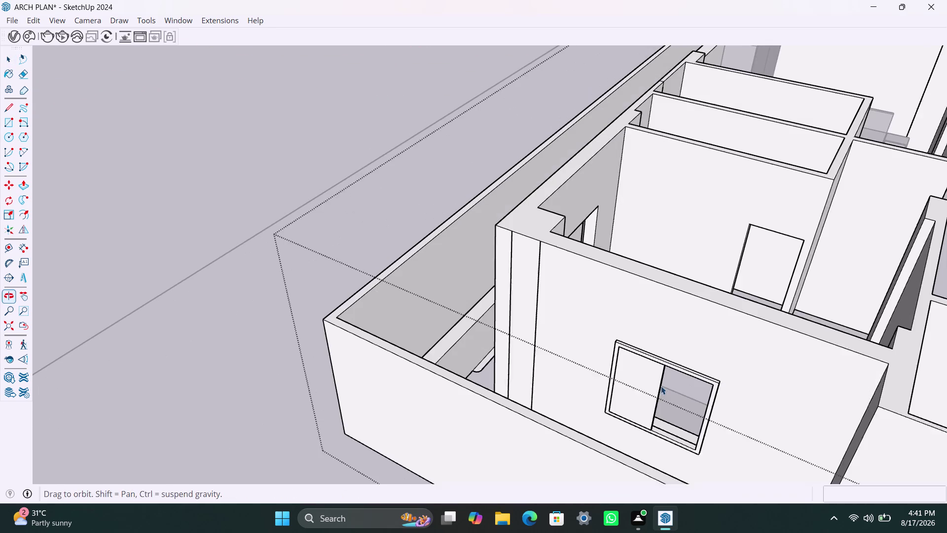
click(647, 406)
scroll(up, 3)
double_click(641, 416)
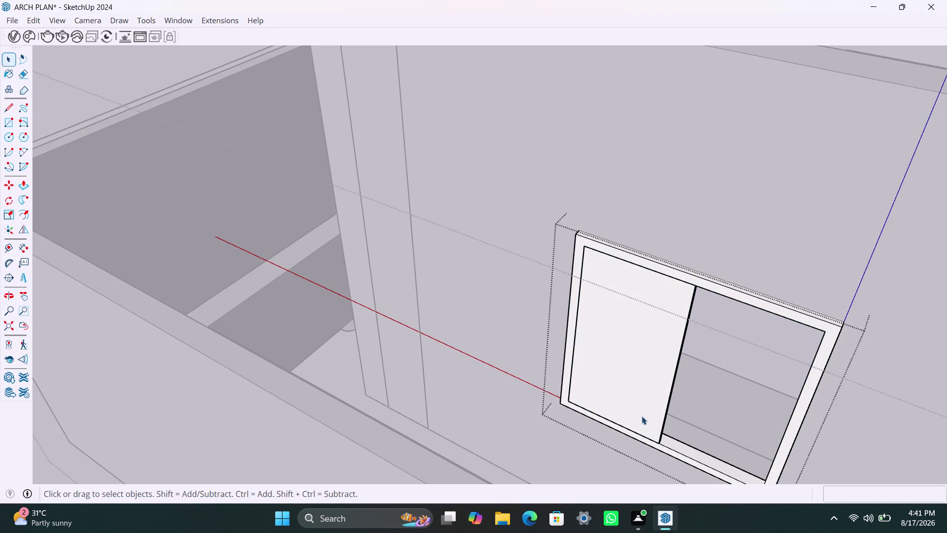
Shift the left sash panel 3 inches over inside the frame.
click(647, 423)
scroll(up, 3)
key(m)
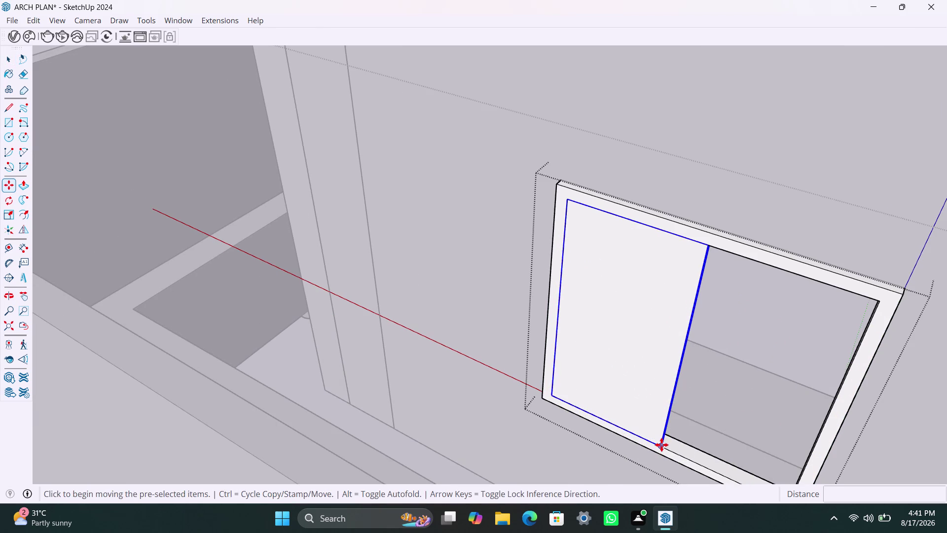
click(661, 444)
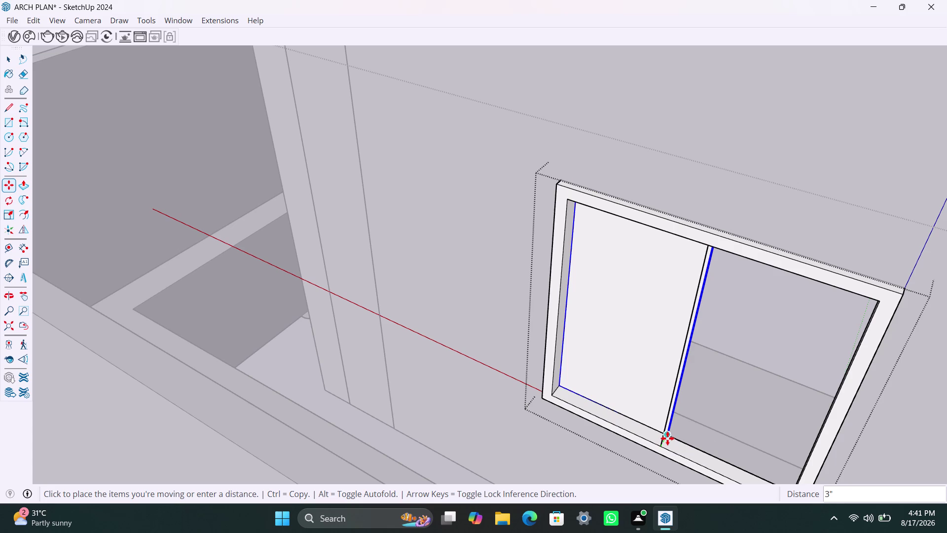
click(667, 438)
key(space)
Delete a stray element and set the sash panel against the frame.
click(662, 442)
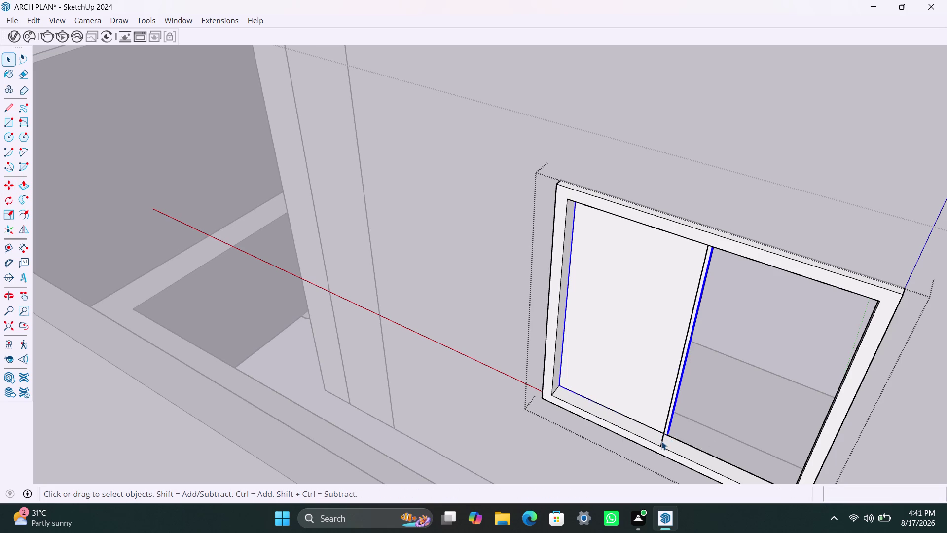
key(Delete)
scroll(up, 3)
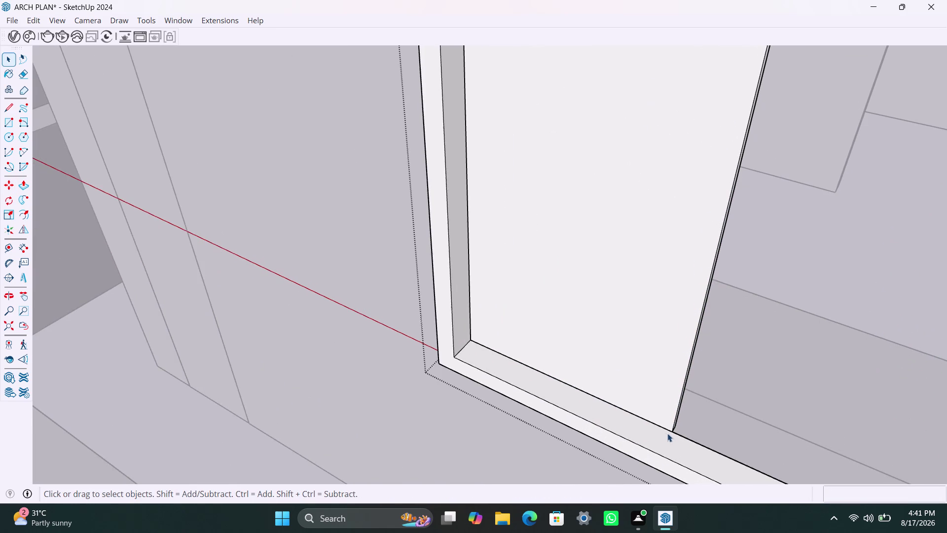
scroll(down, 3)
key(m)
click(672, 432)
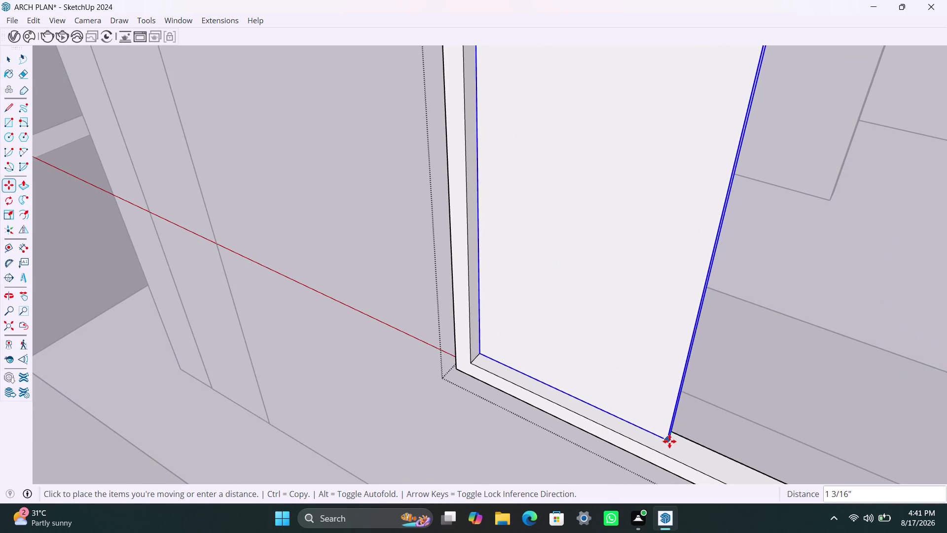
click(669, 442)
scroll(down, 3)
Copy the sash panel to the frame's right corner.
middle_drag(643, 446, 715, 427)
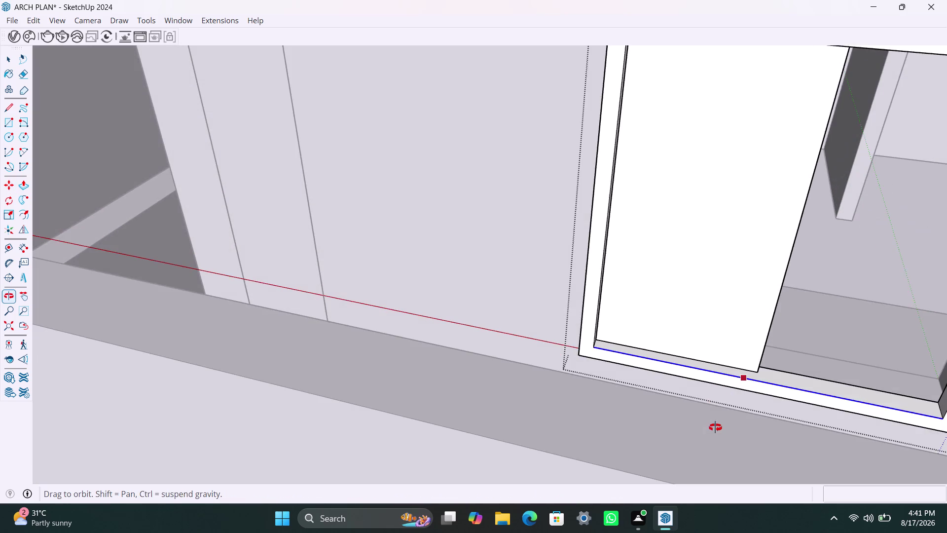
middle_drag(715, 427, 699, 428)
click(737, 382)
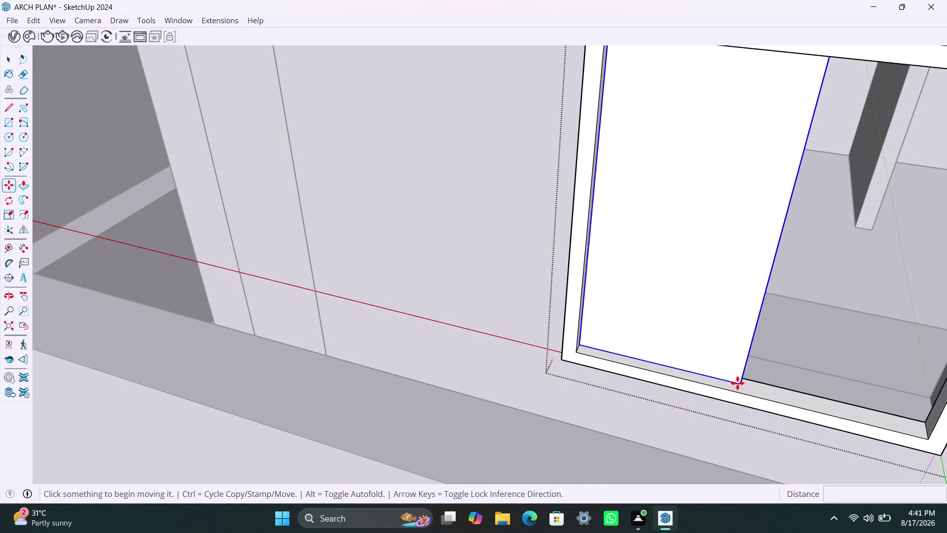
key(m)
click(742, 385)
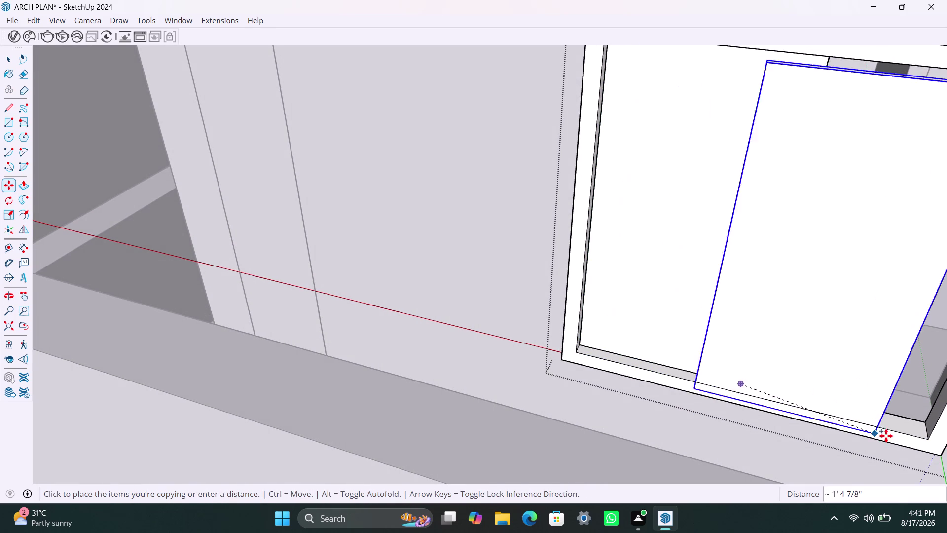
click(928, 439)
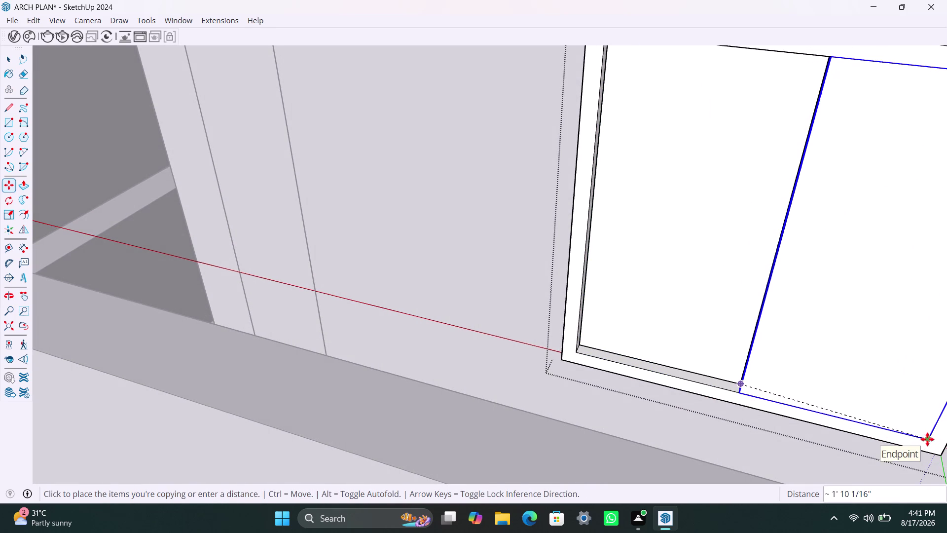
Nudge the copied sash panel into place beside the first one.
middle_drag(763, 394, 800, 428)
scroll(up, 3)
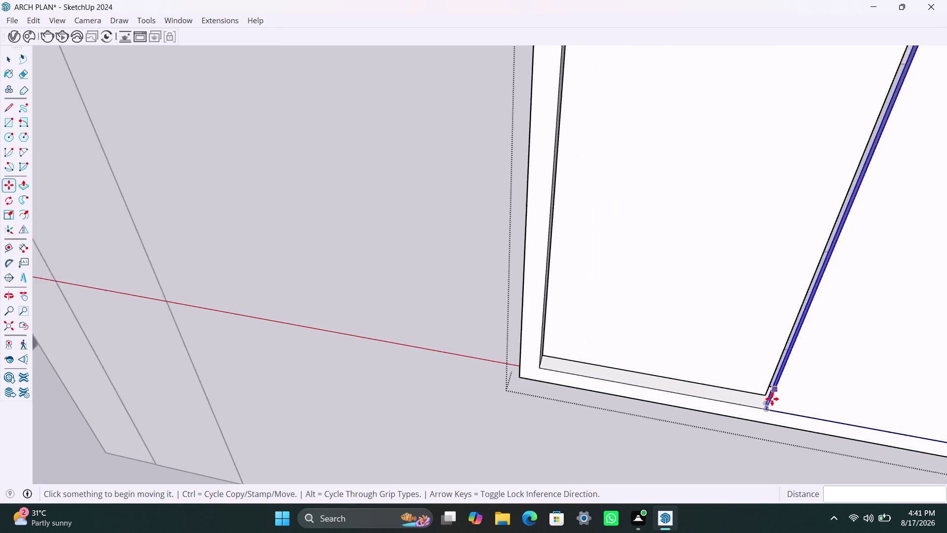
scroll(up, 3)
click(764, 401)
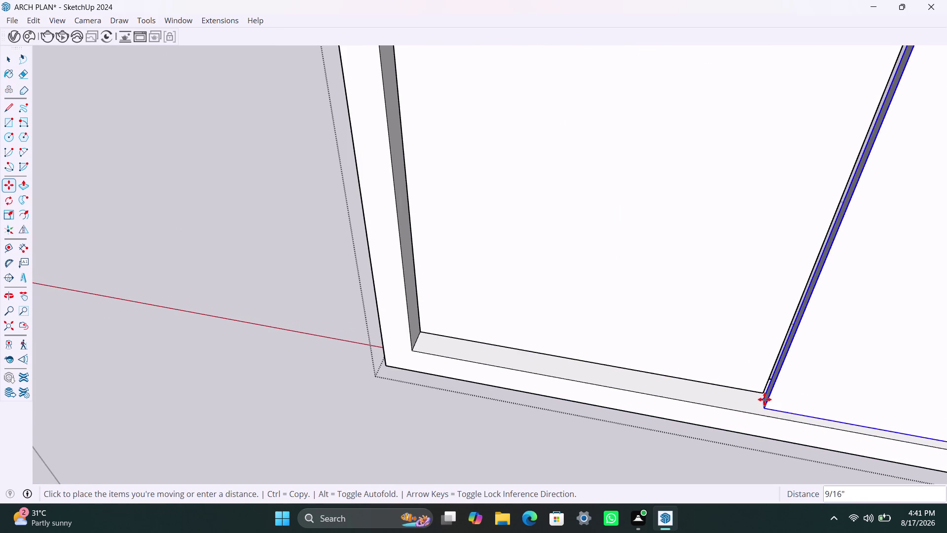
click(763, 396)
scroll(down, 3)
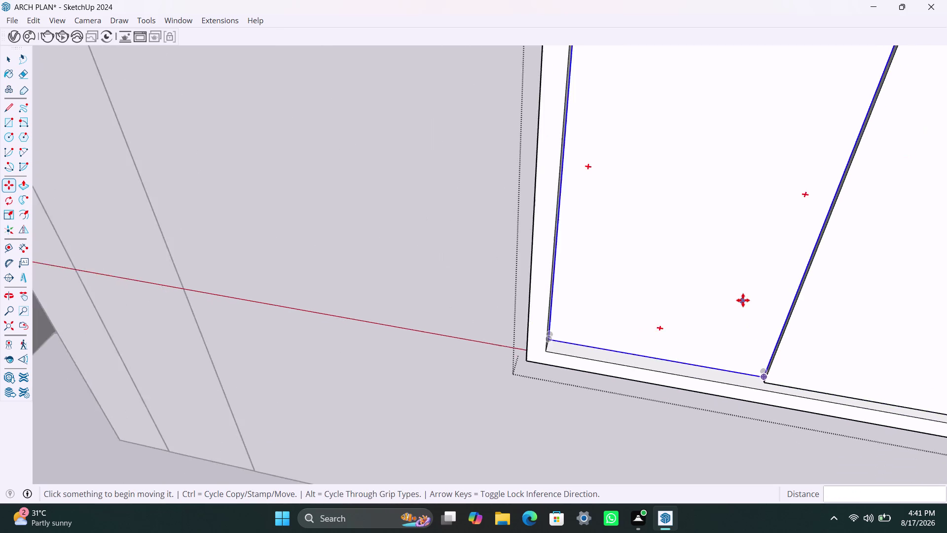
scroll(down, 3)
scroll(down, 3)
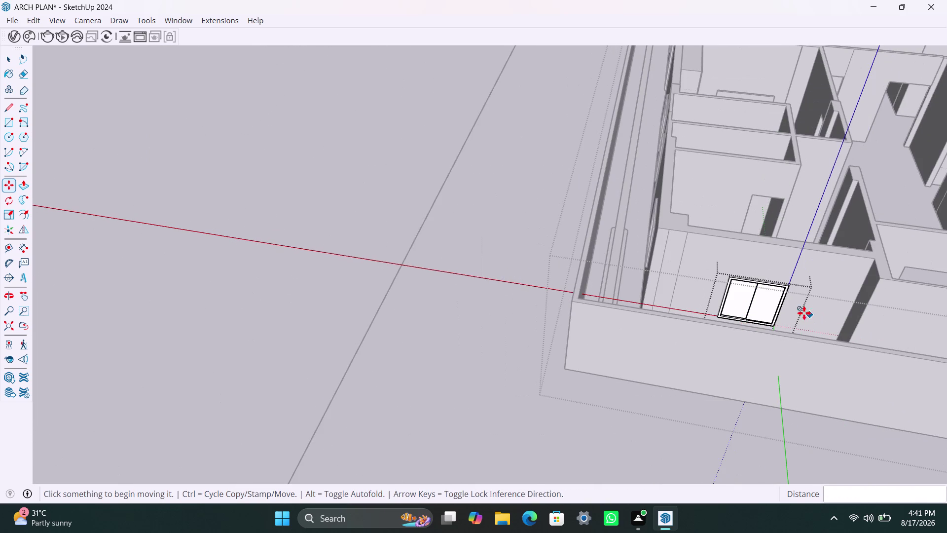
Orbit and pan along the outer wall to face the next window opening.
middle_drag(804, 312, 470, 291)
key(space)
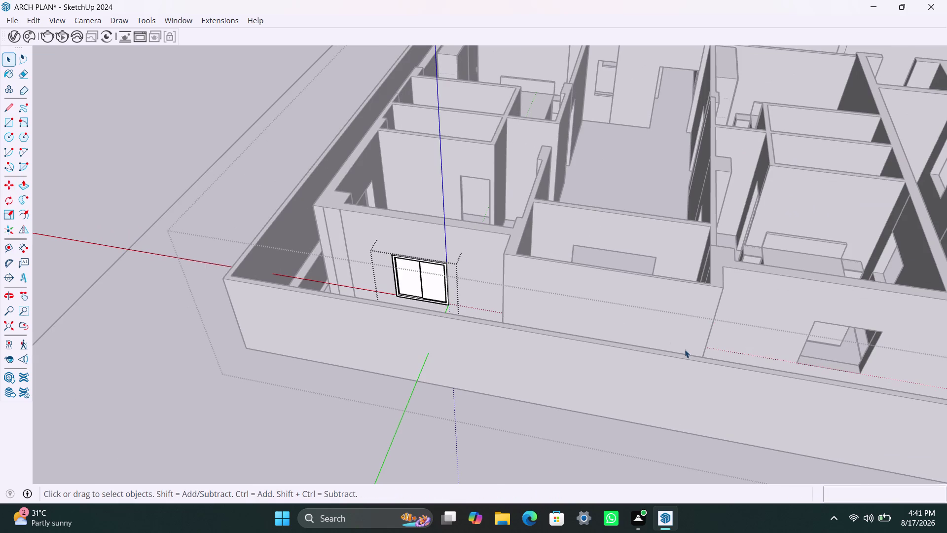
scroll(down, 3)
click(509, 405)
scroll(down, 3)
middle_drag(723, 330, 599, 324)
scroll(up, 3)
middle_drag(658, 348, 668, 349)
scroll(up, 3)
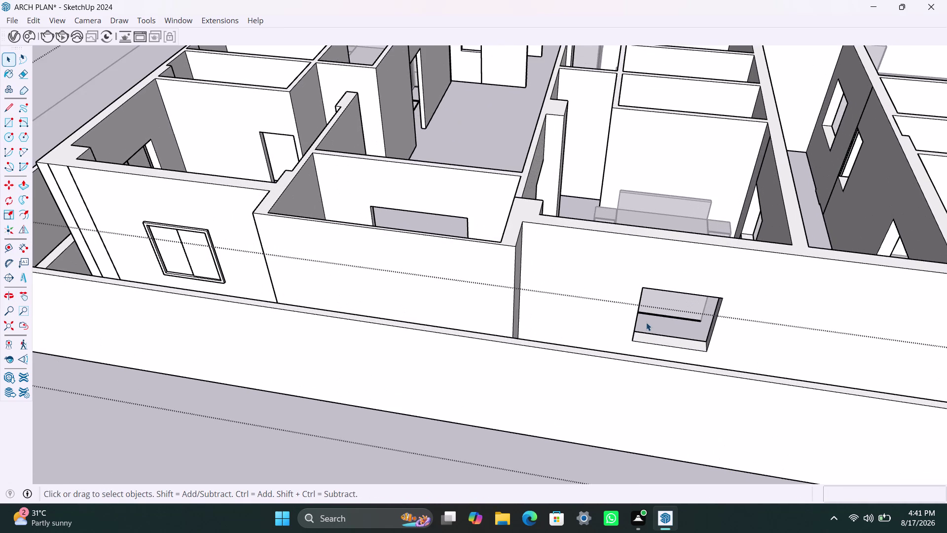
middle_drag(646, 322, 614, 323)
middle_drag(628, 323, 629, 323)
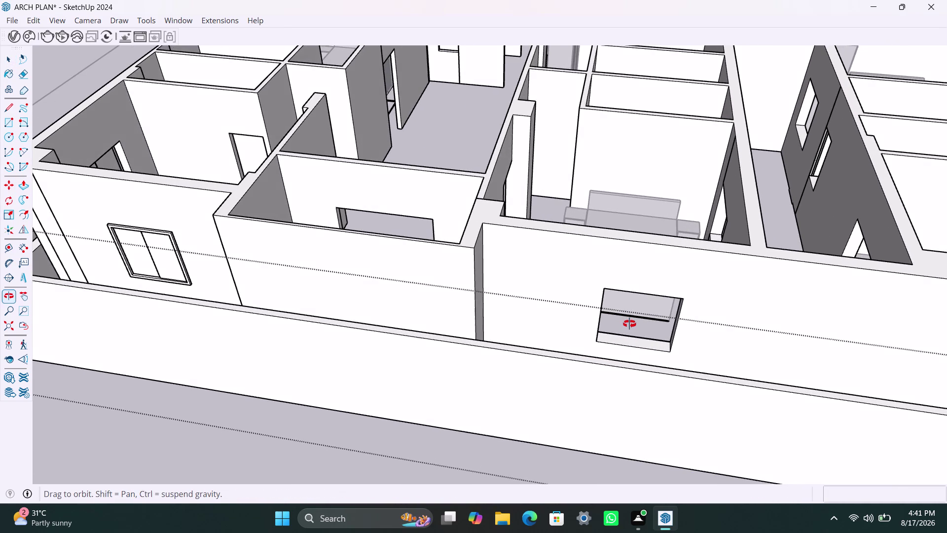
middle_drag(629, 323, 636, 327)
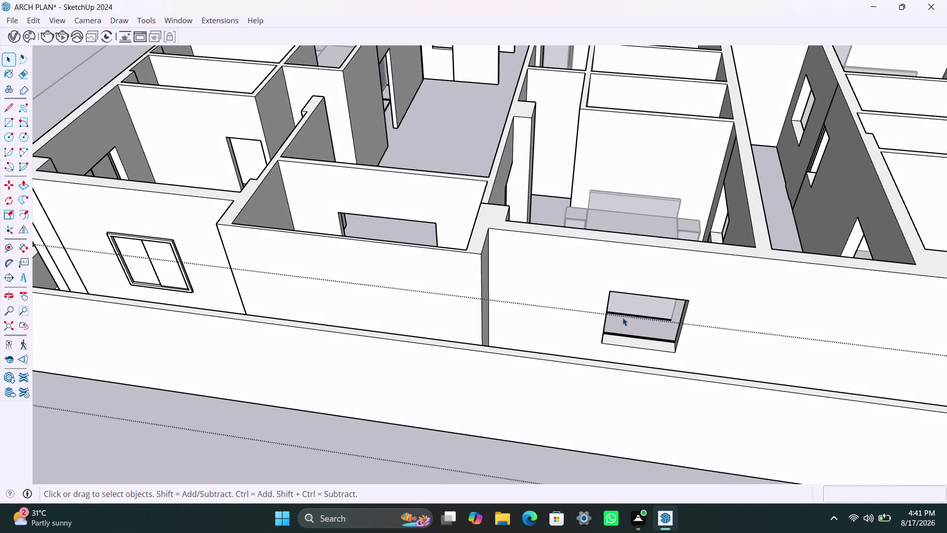
Draw a rectangle covering the opening and select it with its edges.
key(r)
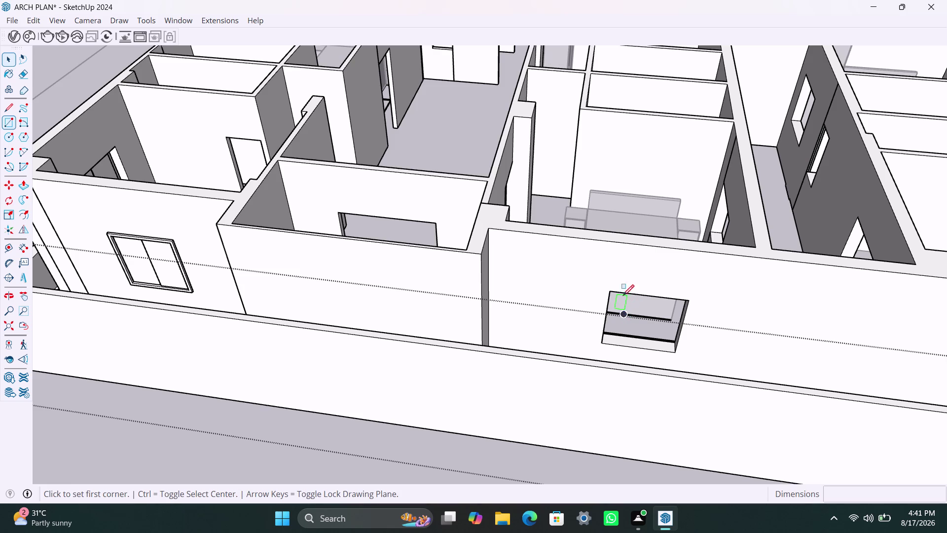
click(611, 291)
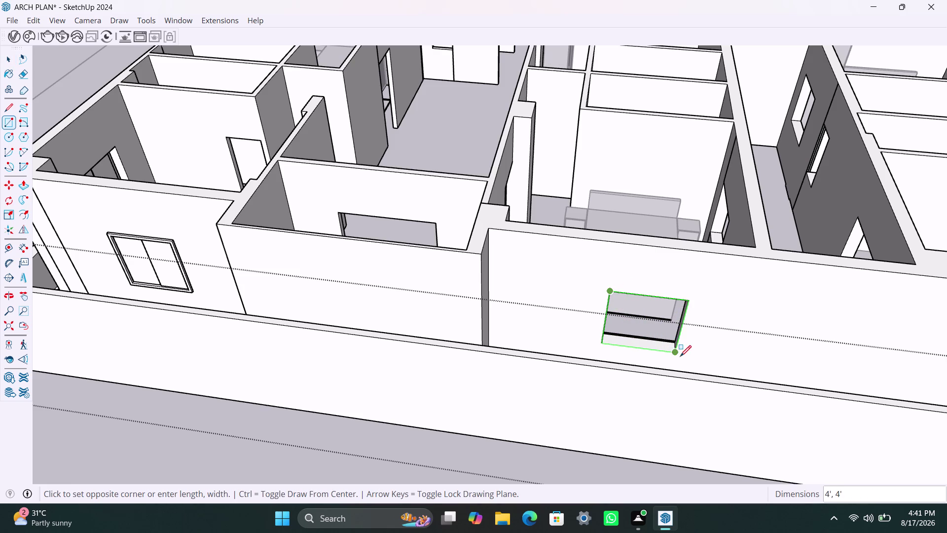
click(678, 353)
key(space)
double_click(657, 325)
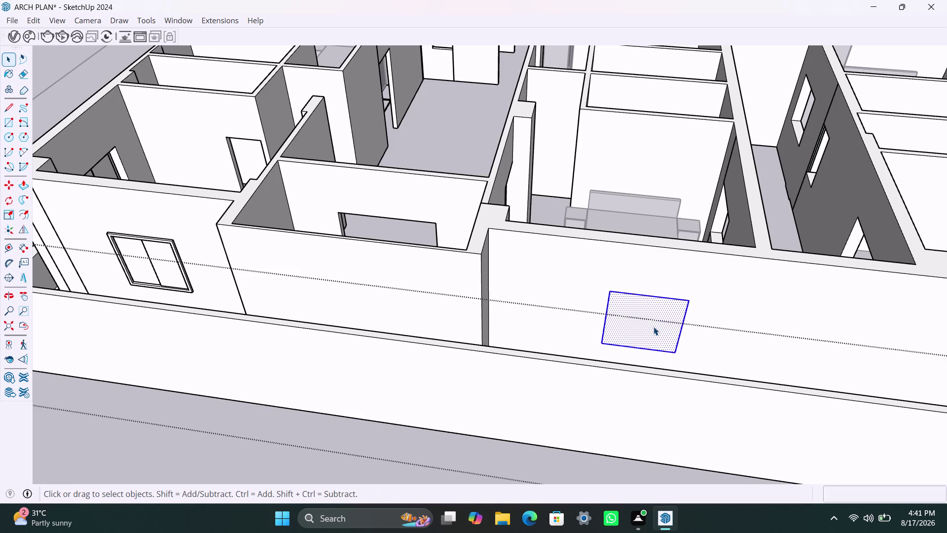
Offset the rectangle 2" inward and delete the center face.
key(f)
click(614, 312)
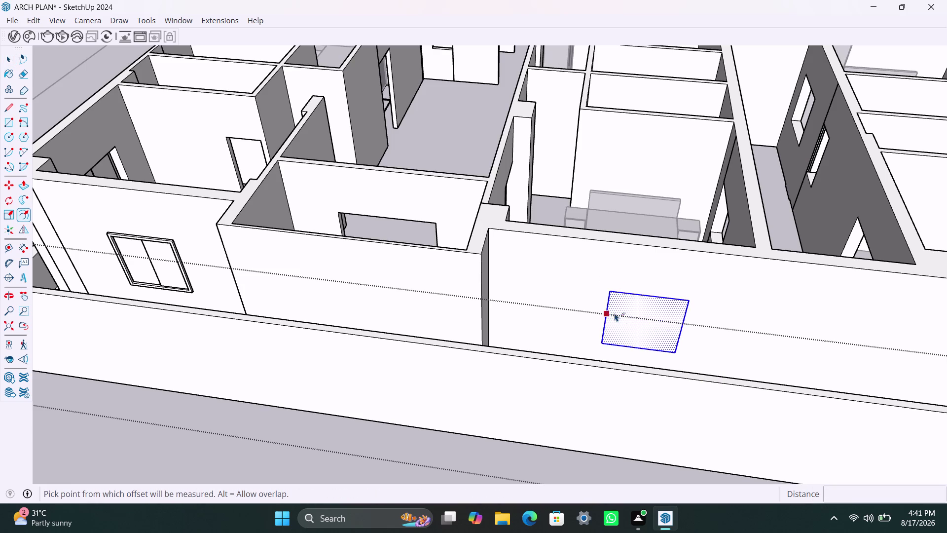
text(2")
key(Return)
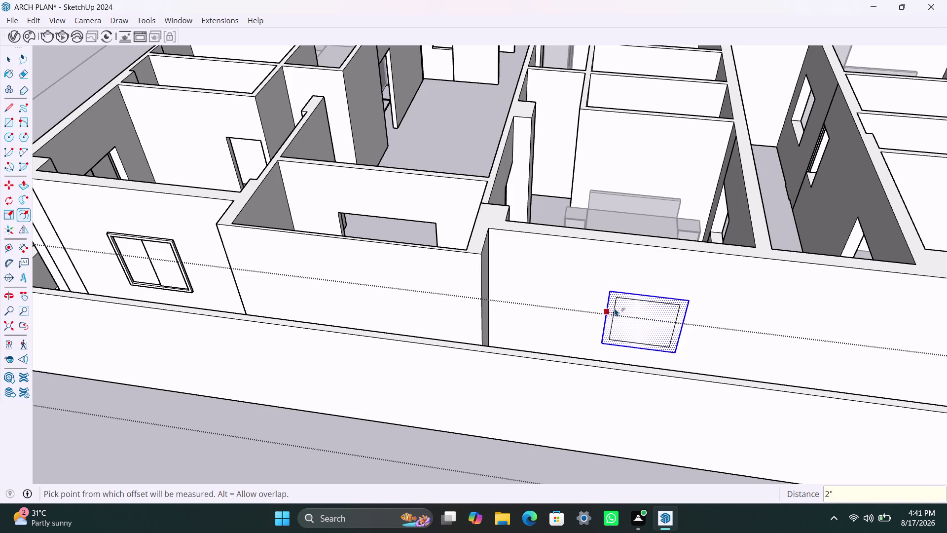
key(space)
click(623, 328)
key(Delete)
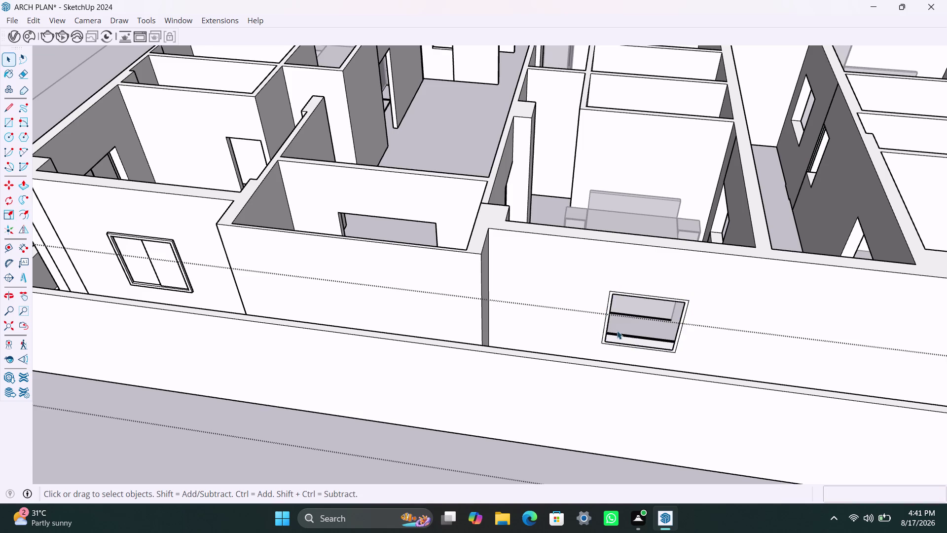
scroll(up, 3)
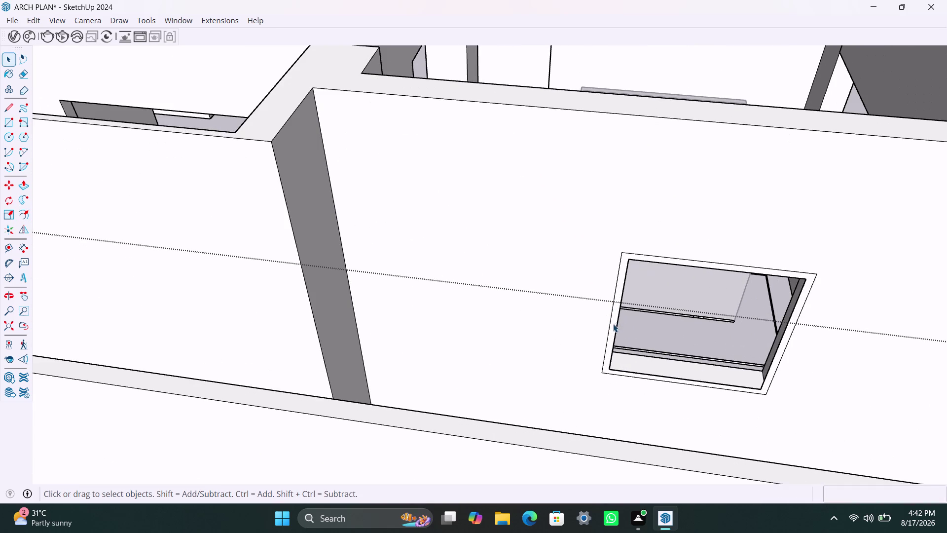
click(613, 323)
Test a 1.5" Push/Pull on the frame border face, twice.
key(p)
click(632, 271)
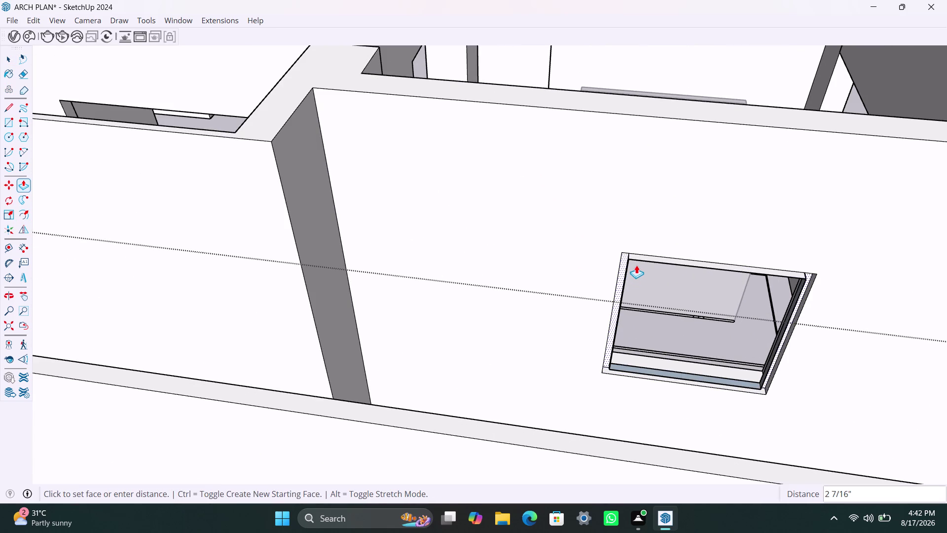
text(1.5)
key(shift+quotedbl)
key(Return)
click(617, 304)
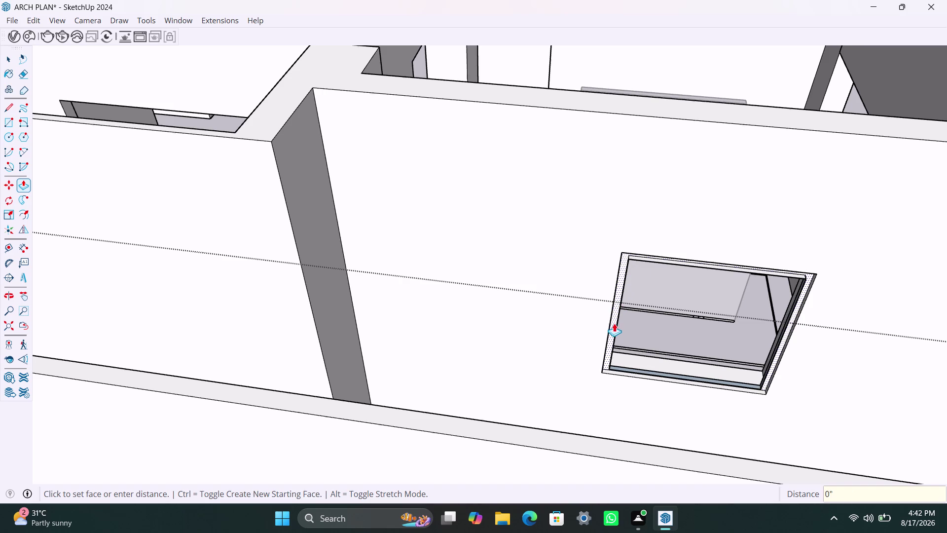
text(1.5)
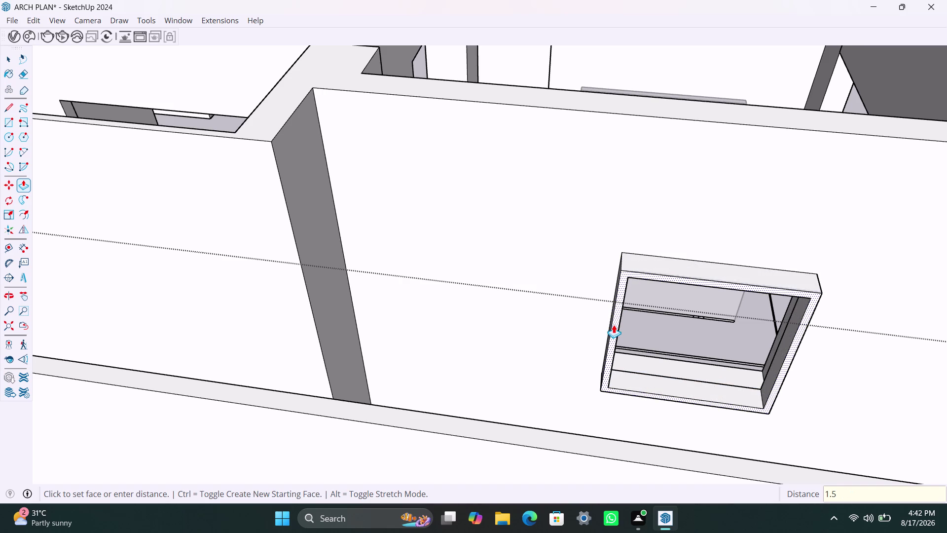
key(shift+quotedbl)
key(Return)
key(space)
Draw a sash rectangle in the opening and delete the unwanted right half face.
key(r)
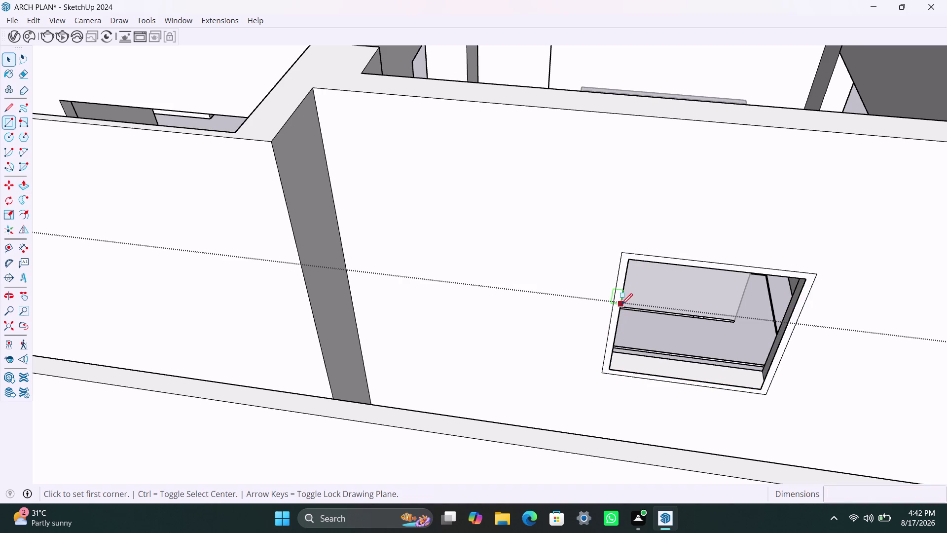
click(632, 262)
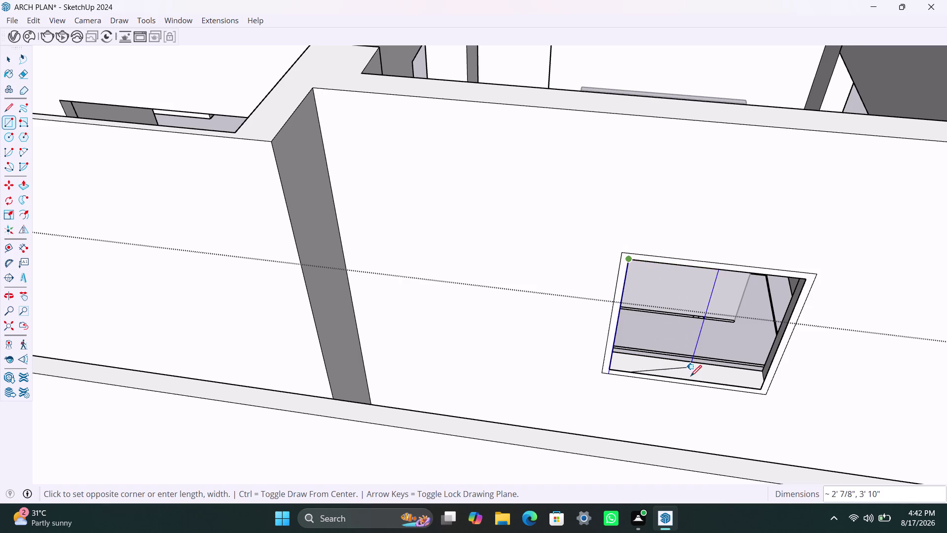
click(691, 380)
key(space)
double_click(724, 356)
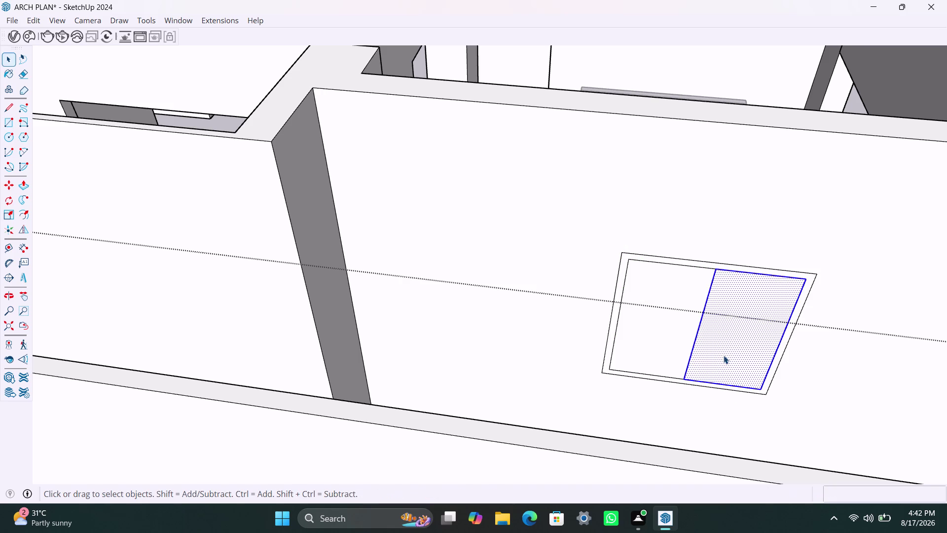
key(Delete)
click(663, 345)
key(ctrl+z)
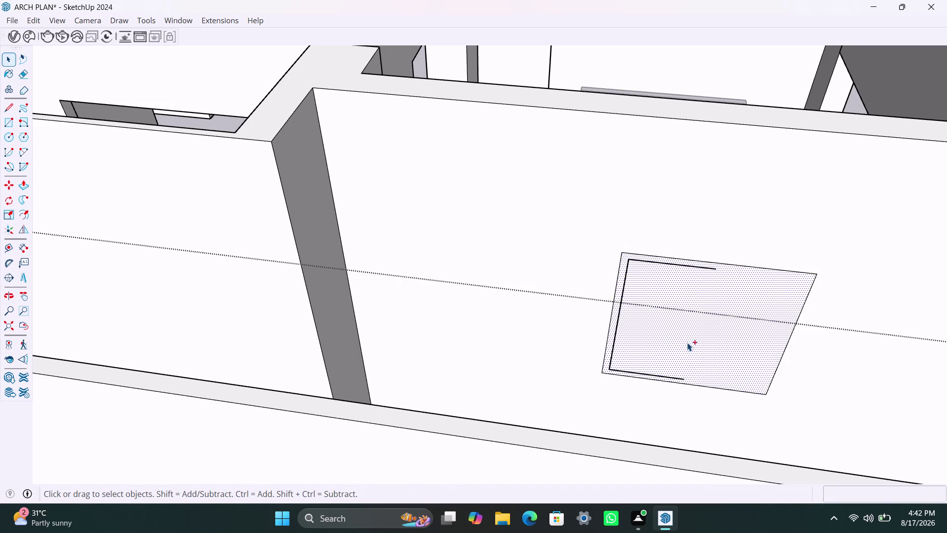
click(719, 326)
key(Delete)
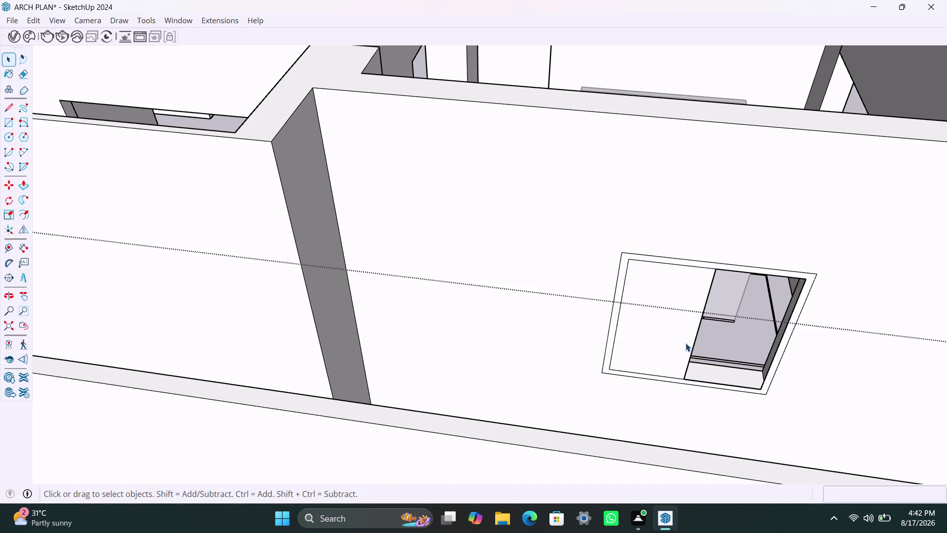
Make the left half panel face into a group.
click(686, 343)
click(685, 343)
click(685, 342)
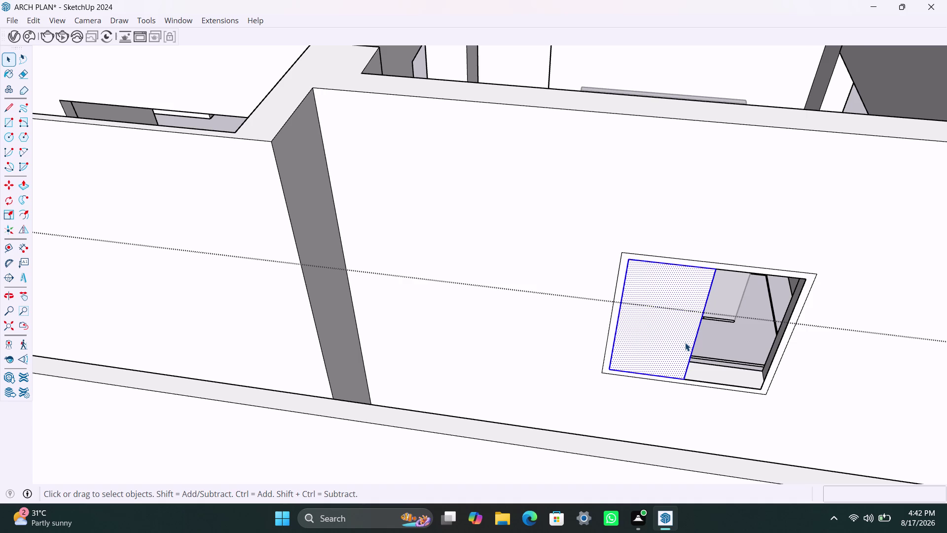
right_click(685, 342)
click(739, 146)
Push/Pull the panel group to 18 mm thickness.
double_click(684, 311)
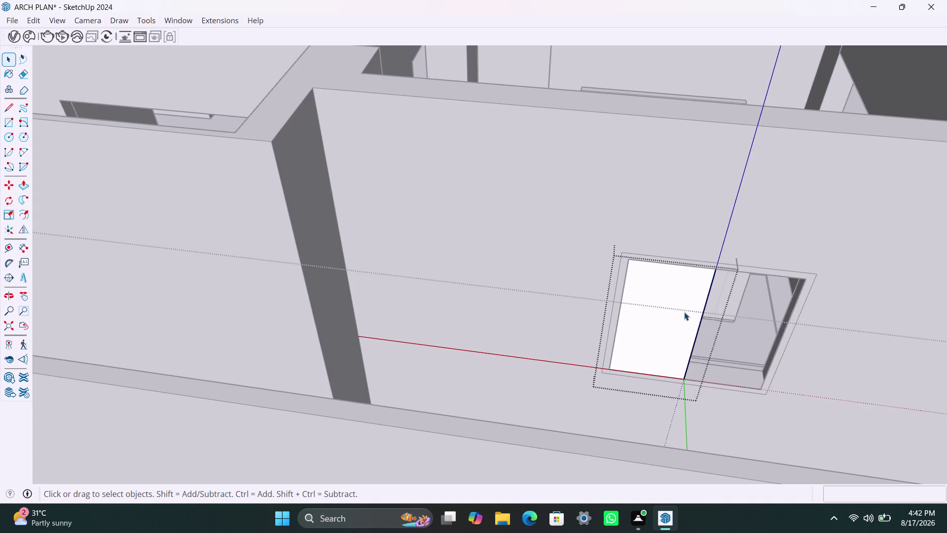
key(p)
click(684, 311)
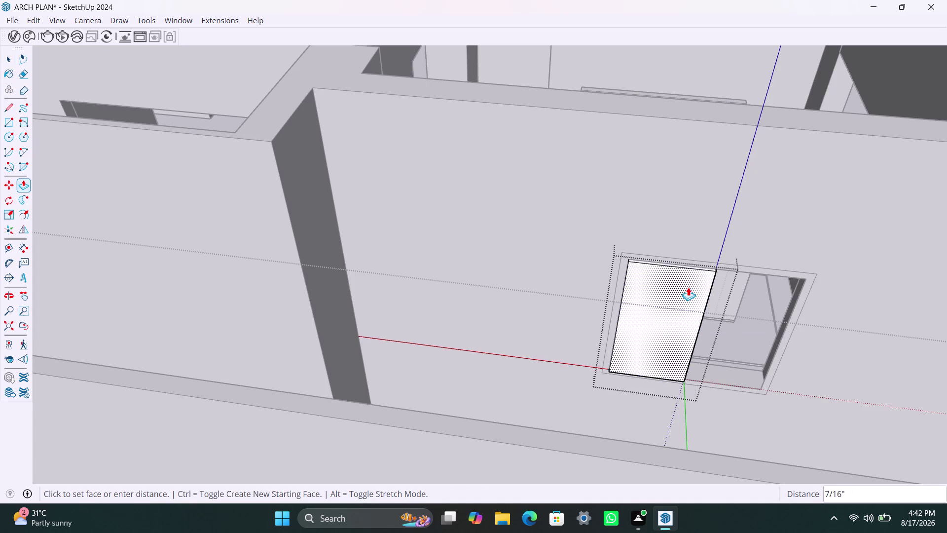
text(18M)
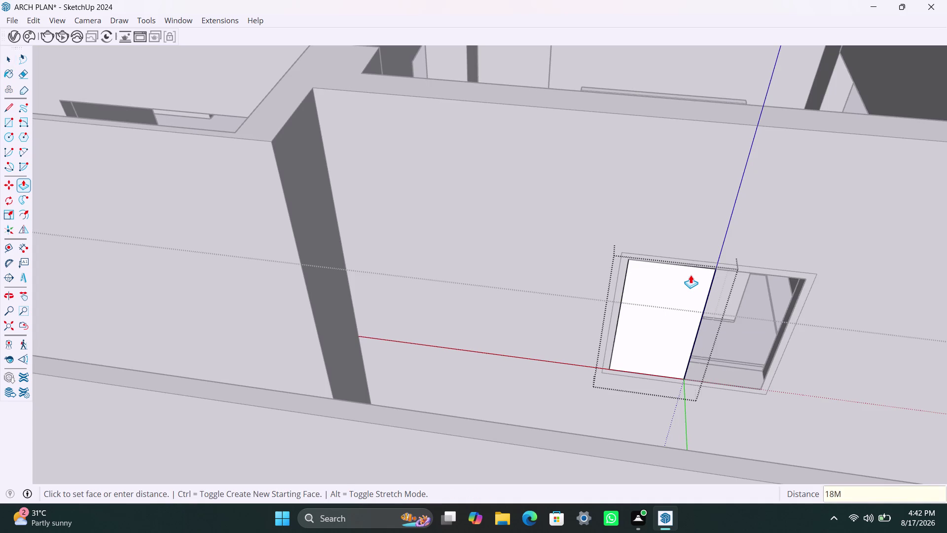
text(M)
key(Return)
key(space)
click(822, 244)
scroll(up, 3)
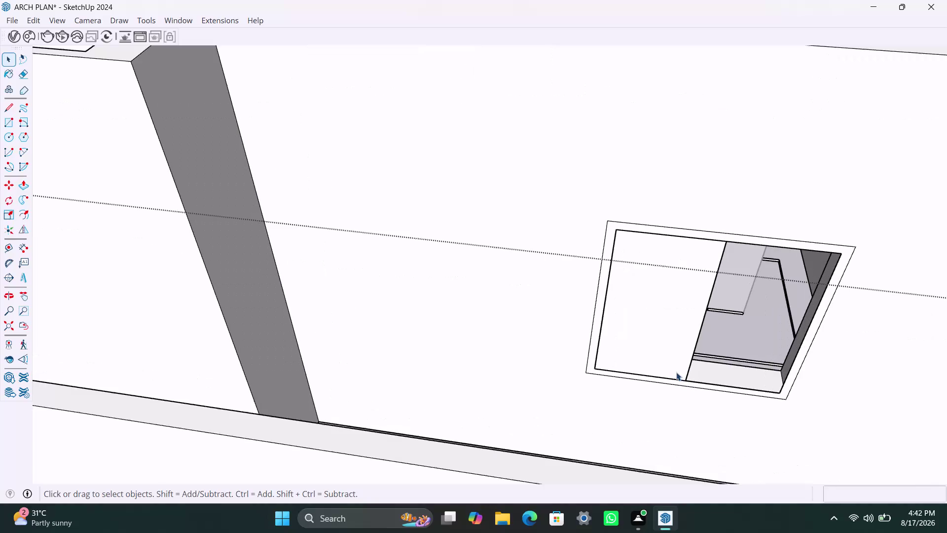
click(676, 372)
scroll(up, 3)
Start moving the panel, then undo all the test panel changes.
key(m)
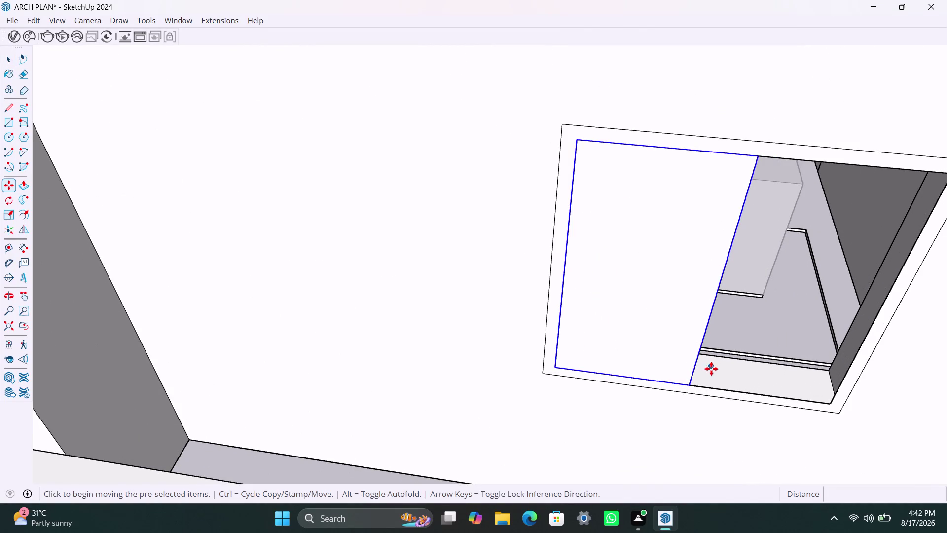
click(687, 388)
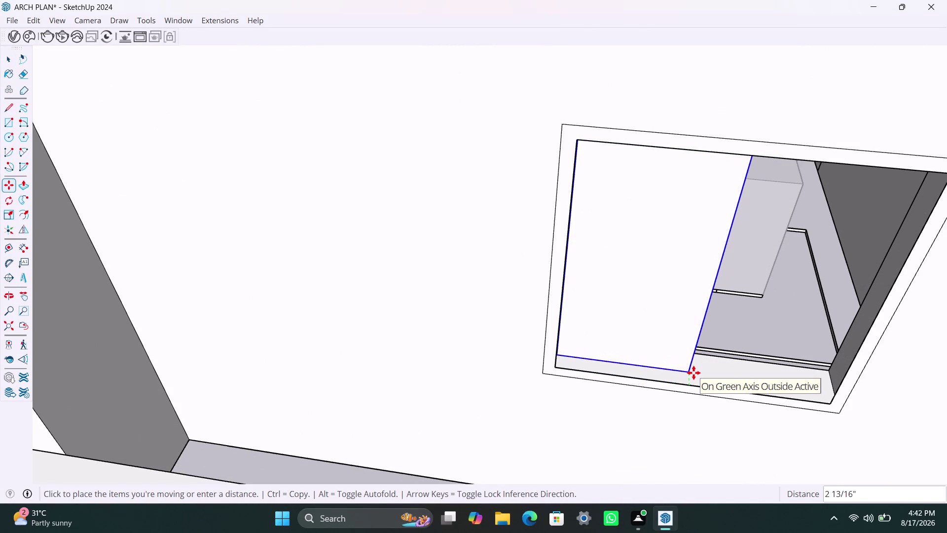
key(ctrl+z)
key(ctrl+z)
key(ctrl+z)
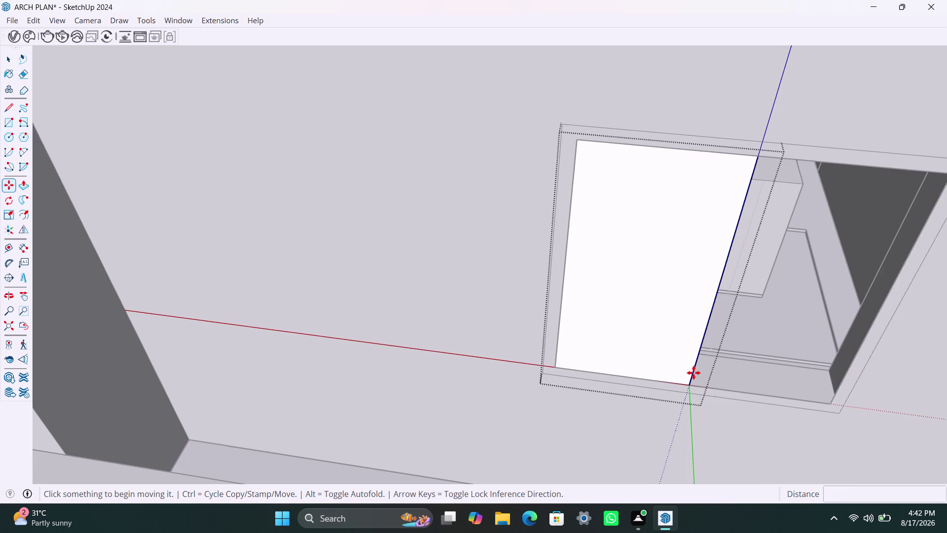
key(ctrl+z)
key(ctrl+z)
key(ctrl+z)
key(ctrl+z)
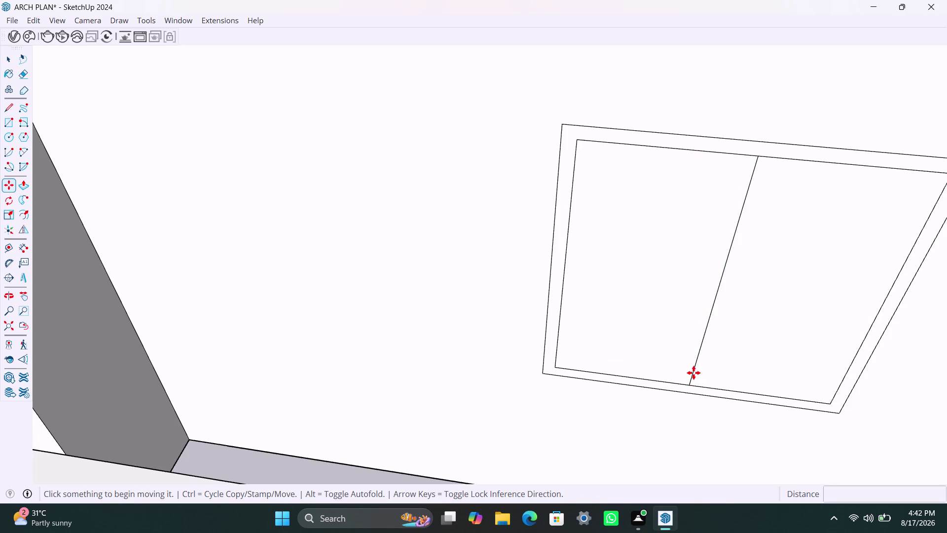
key(ctrl+z)
key(ctrl+z)
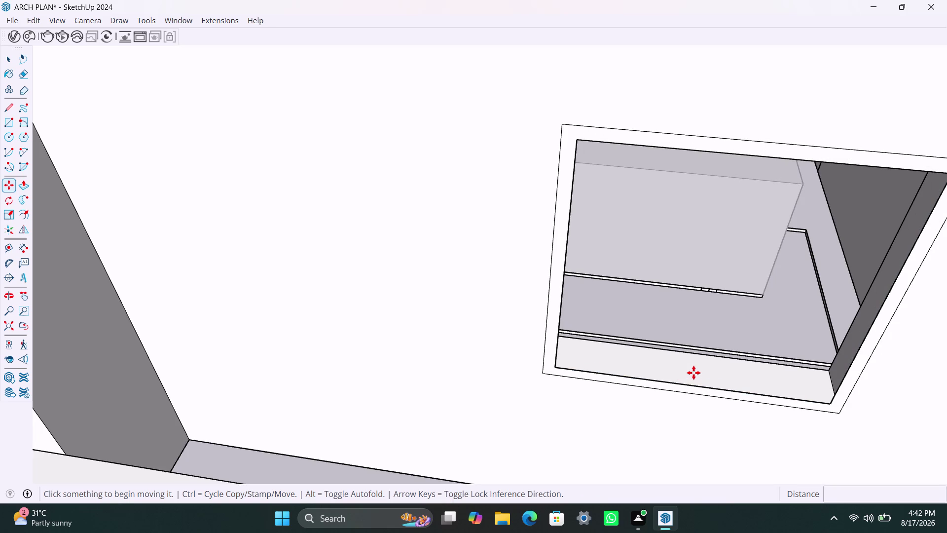
key(ctrl+z)
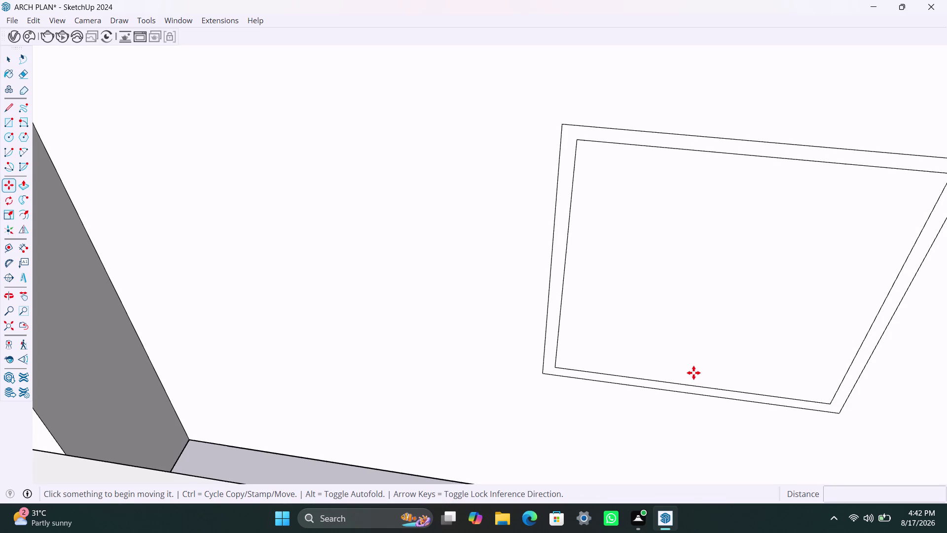
key(space)
Delete the face covering the opening.
click(701, 330)
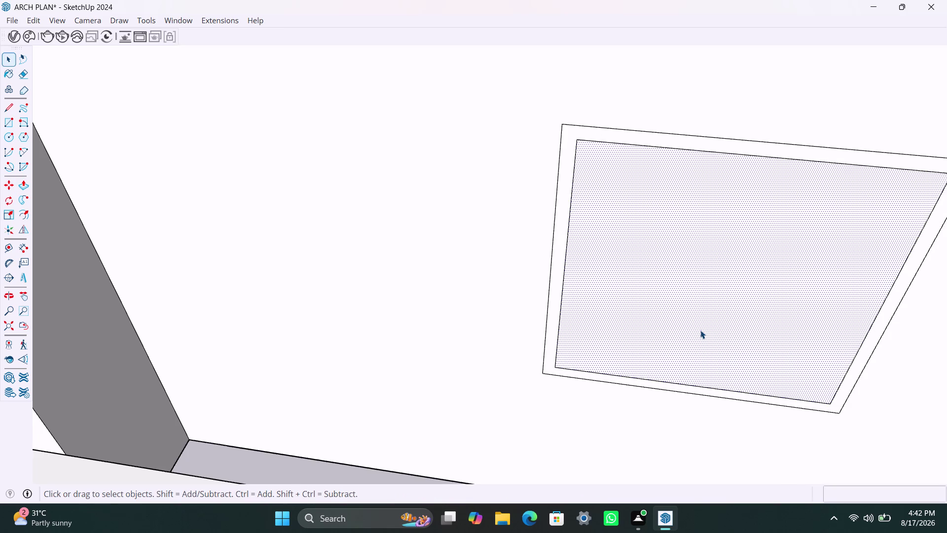
key(Delete)
scroll(down, 3)
Push/Pull the opening's bottom face up 1 1/2".
click(585, 356)
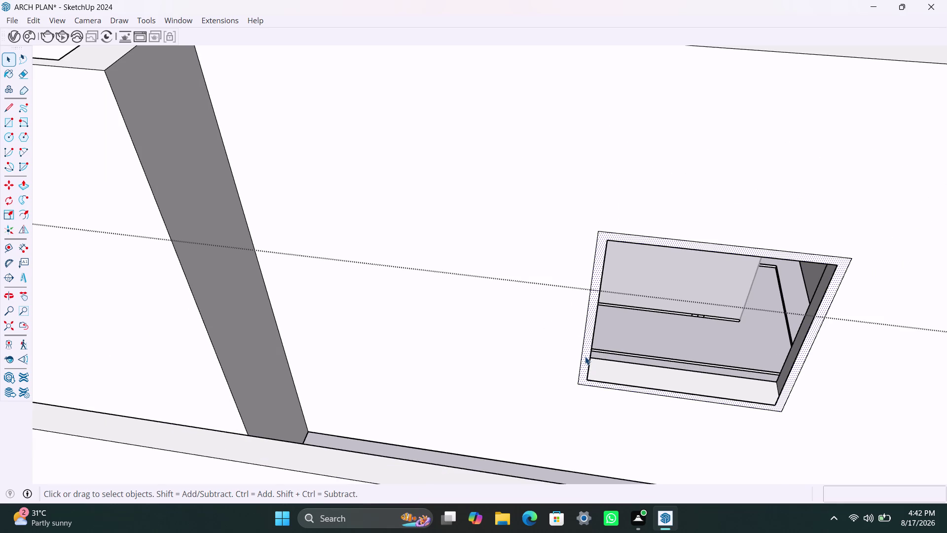
key(p)
click(585, 356)
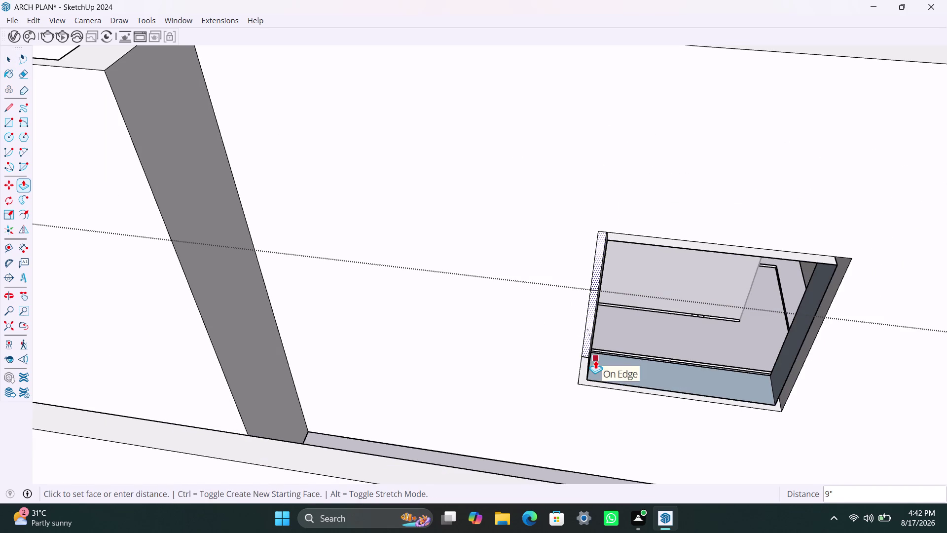
text(1)
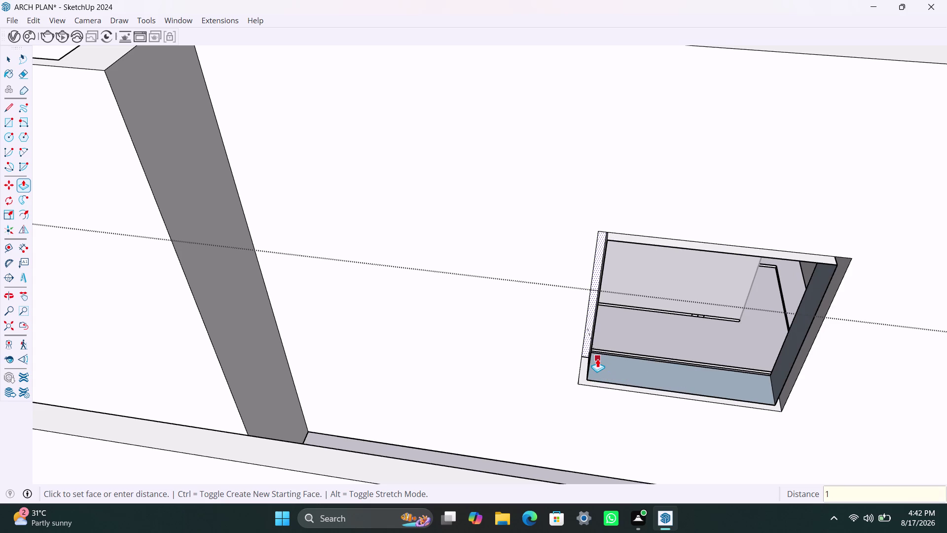
text(.5")
key(Return)
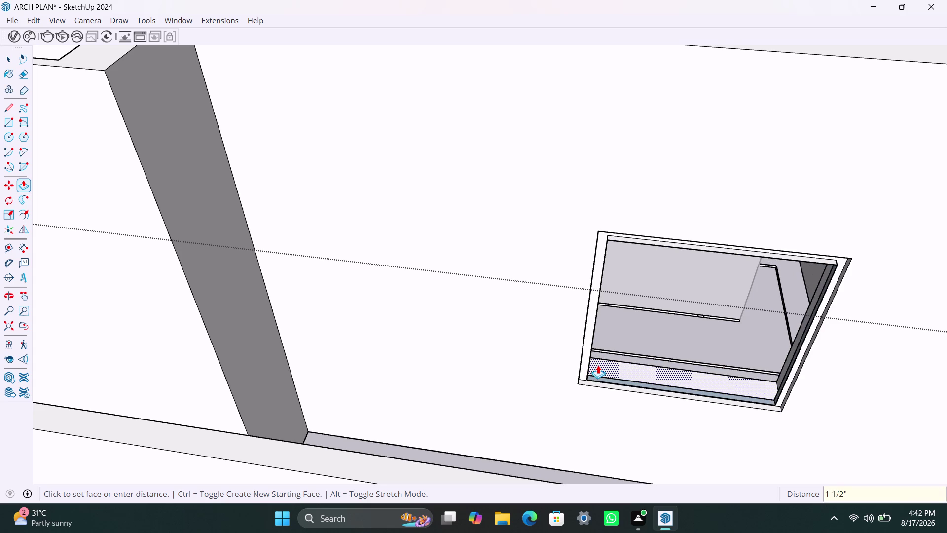
scroll(down, 3)
middle_drag(649, 371, 624, 338)
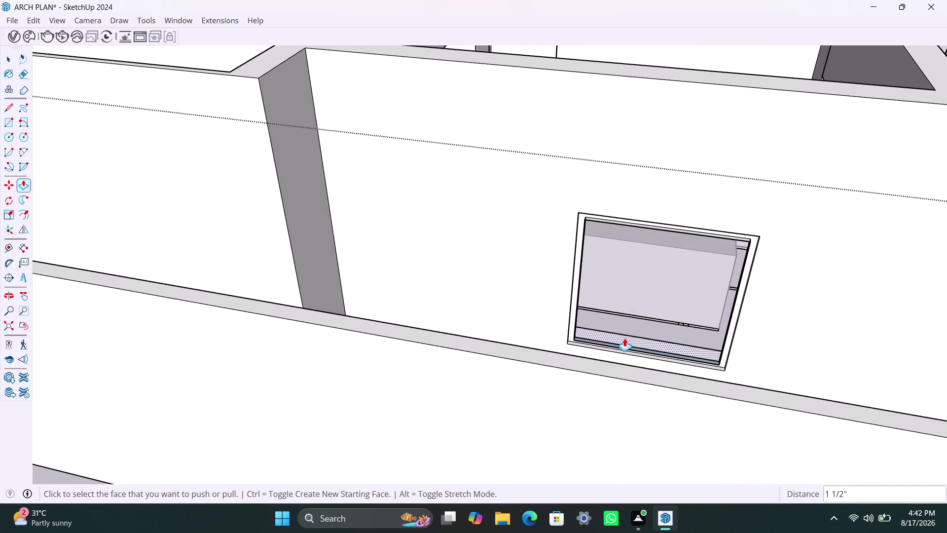
Undo the earlier attempts and redraw a rectangle across the wall opening.
key(ctrl+z)
key(ctrl+z)
key(ctrl+z)
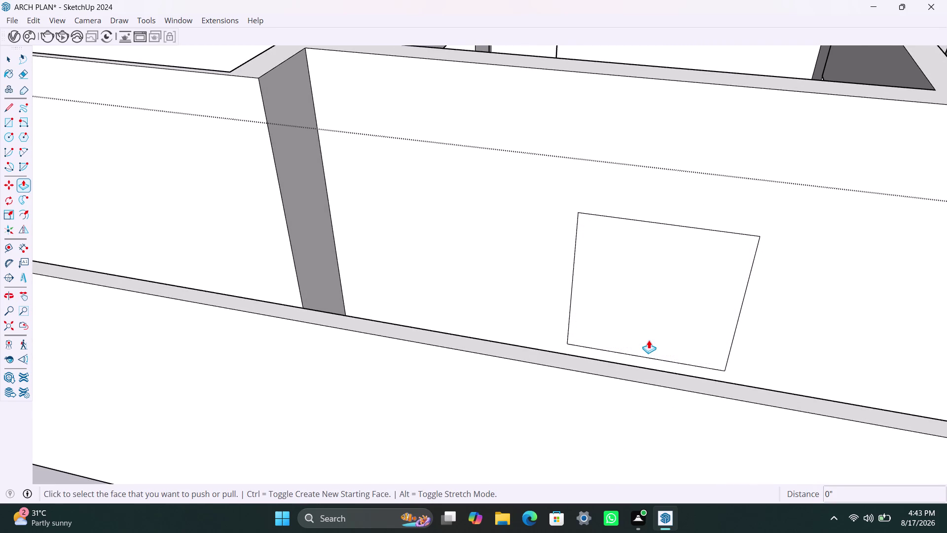
key(ctrl+z)
key(space)
key(r)
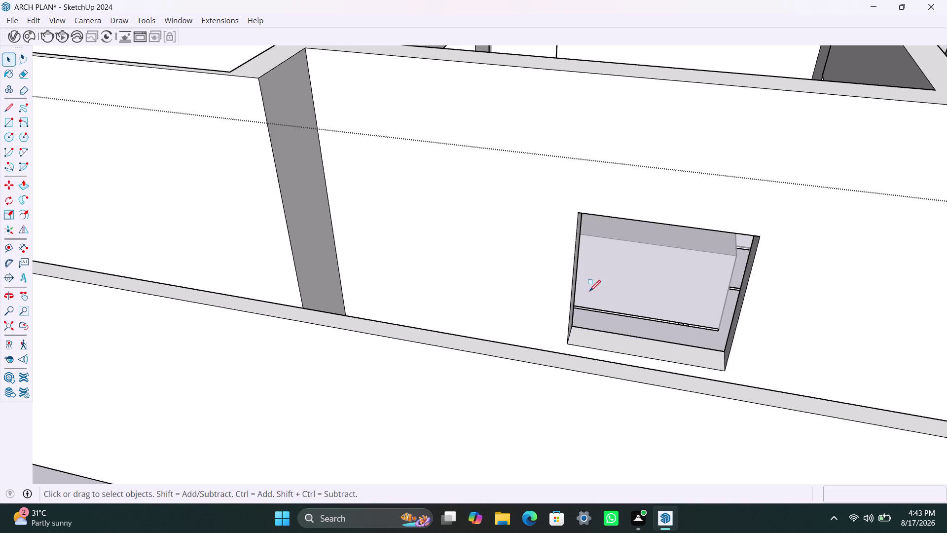
click(580, 213)
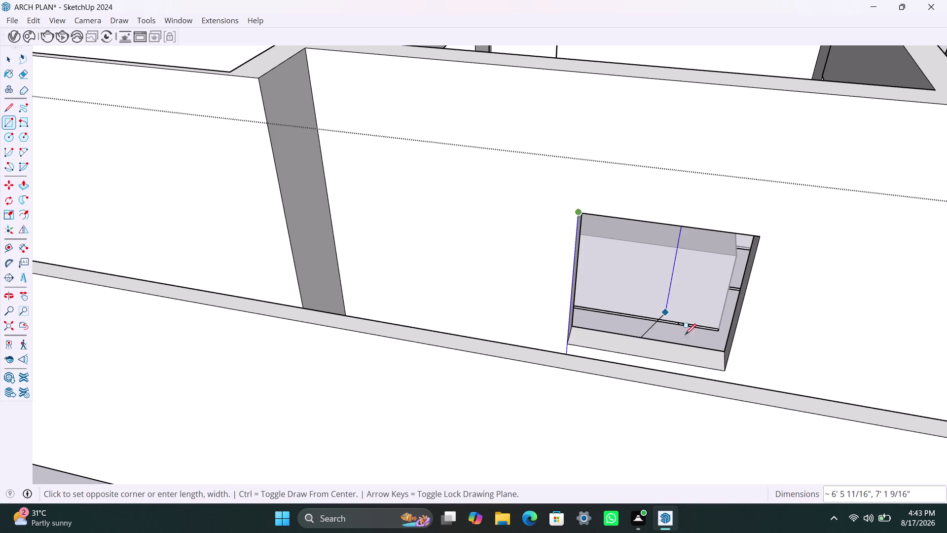
click(727, 374)
key(space)
Select the opening's rectangle face and its edges, applying a context-menu option.
double_click(696, 318)
right_click(696, 316)
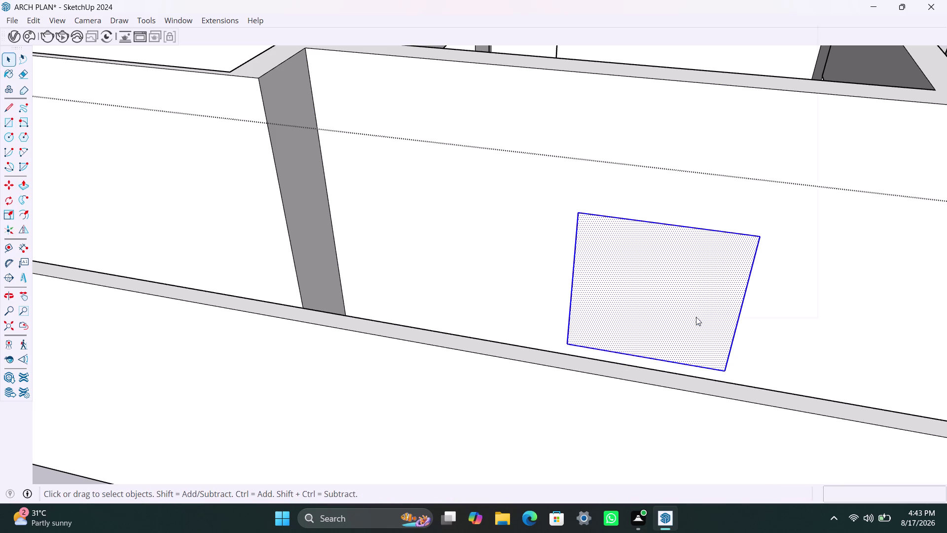
click(757, 142)
click(670, 281)
key(f)
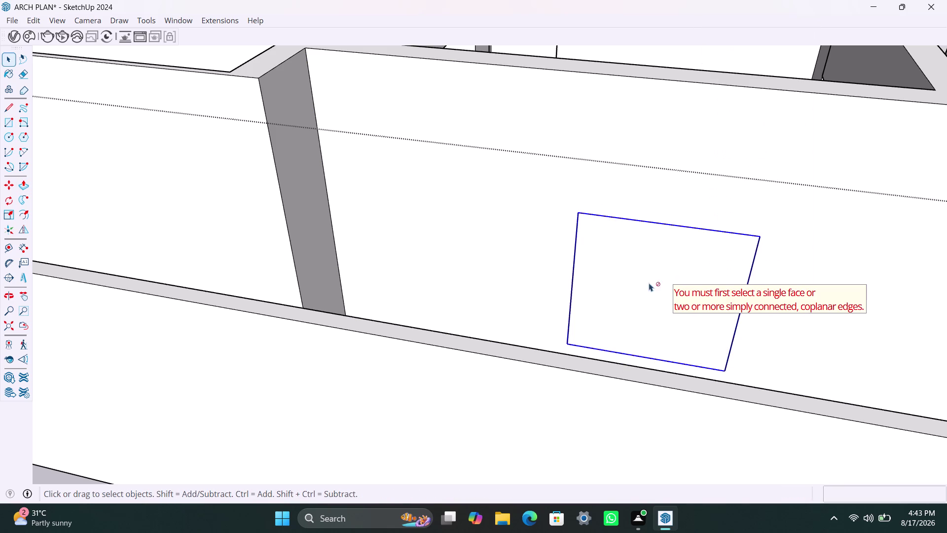
key(space)
triple_click(647, 286)
Offset the rectangle 2" inward and delete the inner face to open the wall.
key(f)
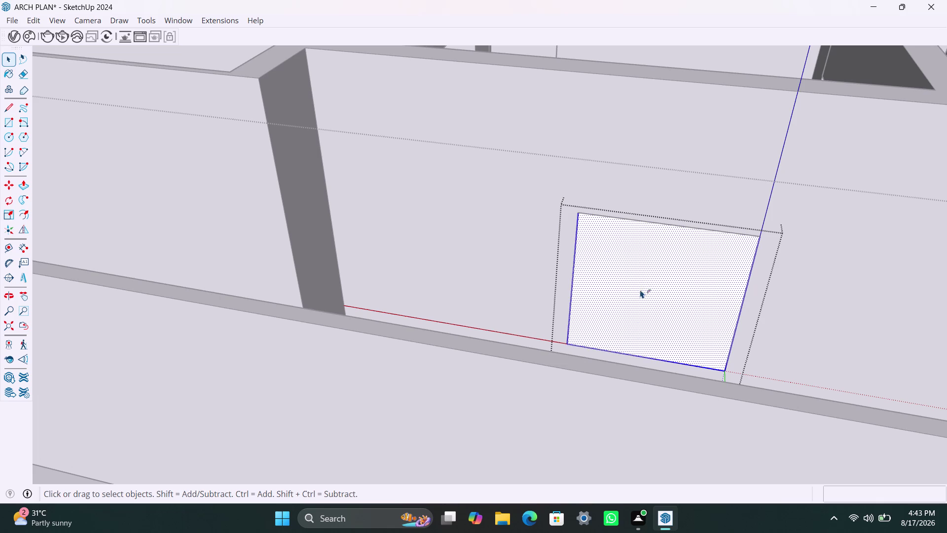
click(619, 284)
key(2)
key(shift+quotedbl)
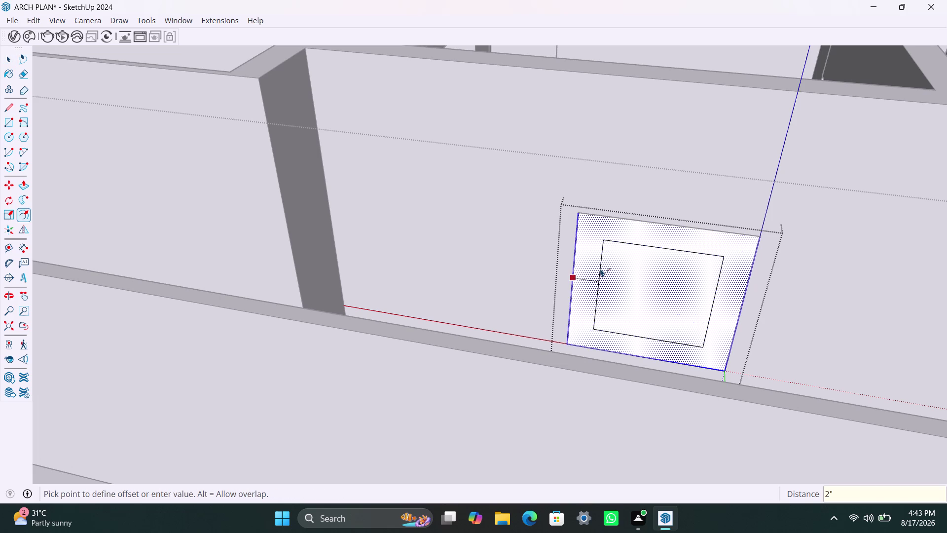
key(Return)
key(space)
click(615, 270)
key(Delete)
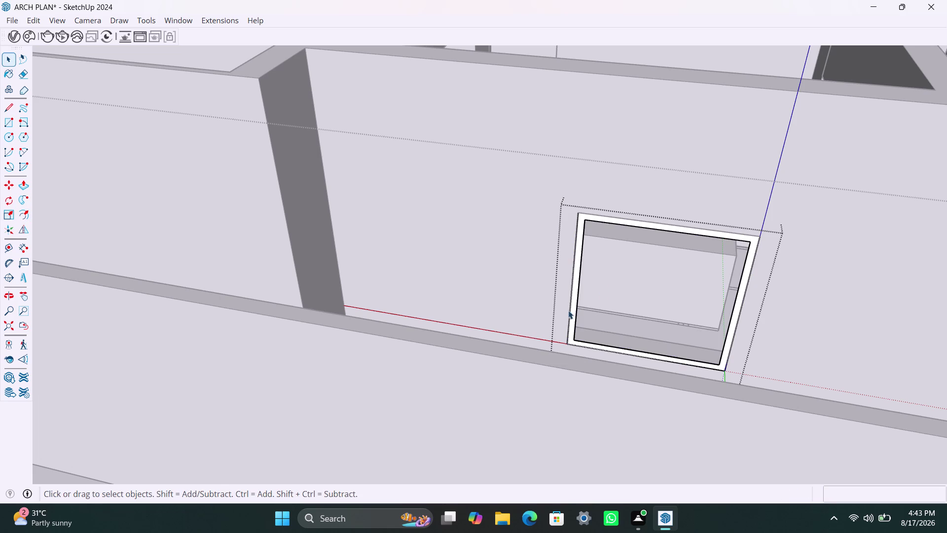
Pull the border ring out 1.5" to form the window frame.
click(573, 305)
key(p)
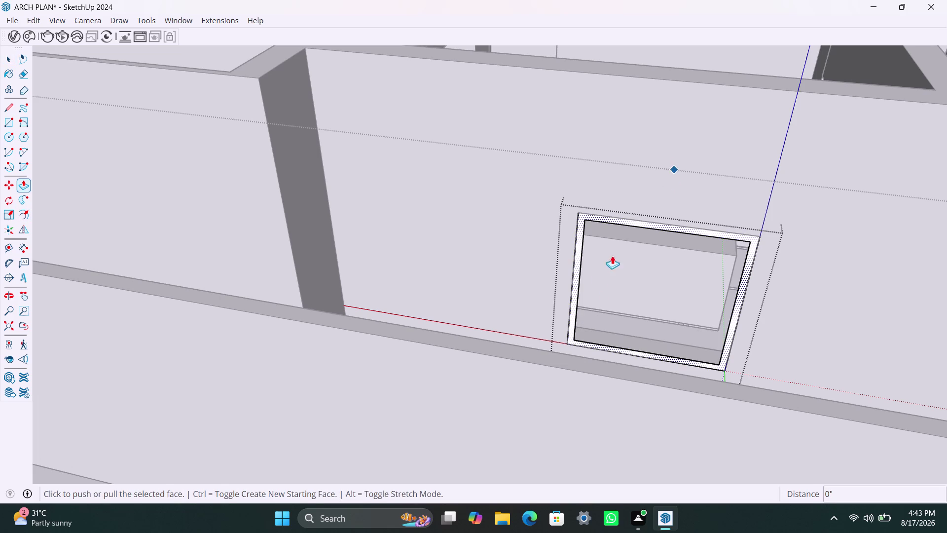
click(579, 283)
text(1.)
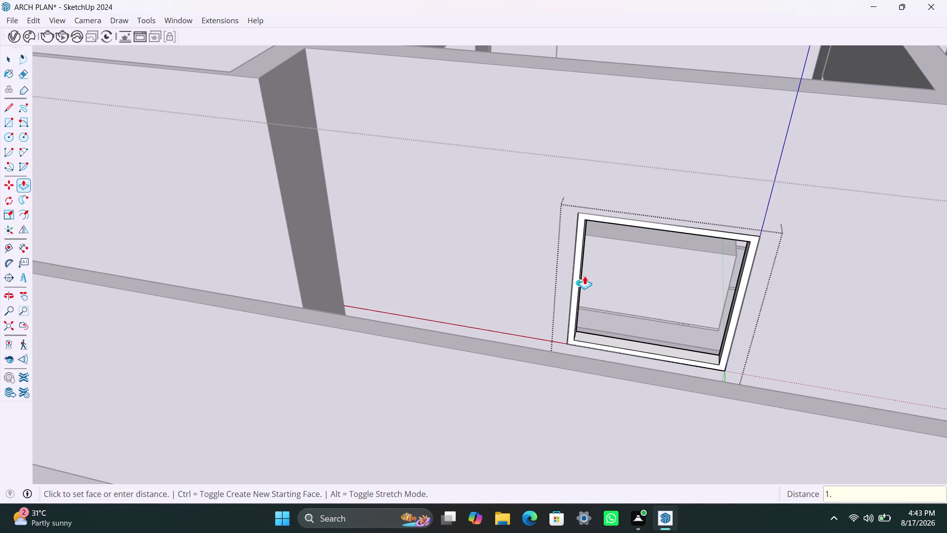
text(5")
key(Return)
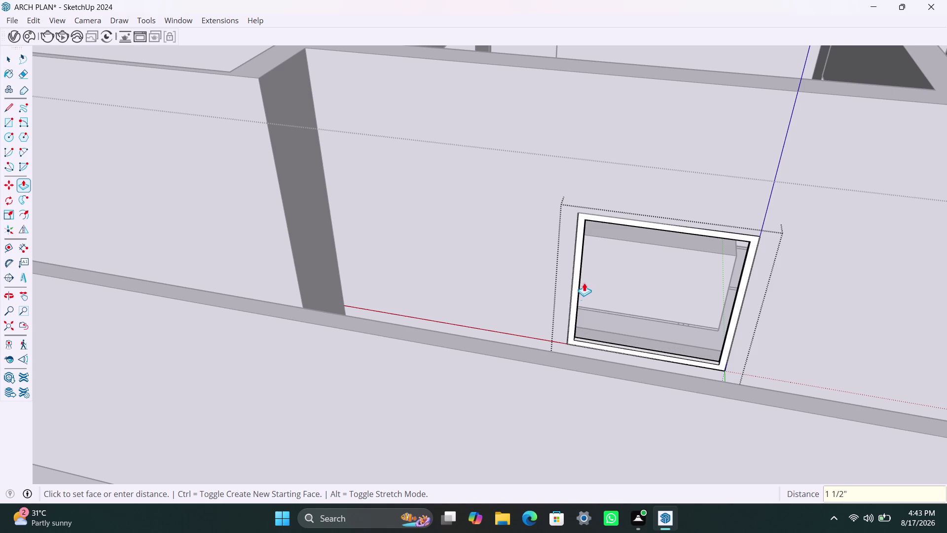
Readjust the frame depth to 1.45" and view the framed opening.
click(576, 292)
key(1)
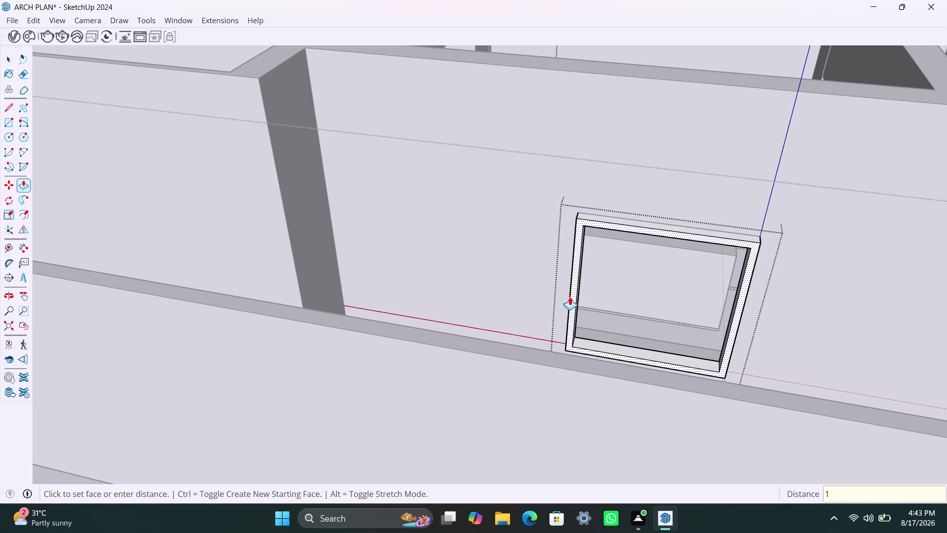
text(.45)
key(shift+quotedbl)
key(Return)
key(space)
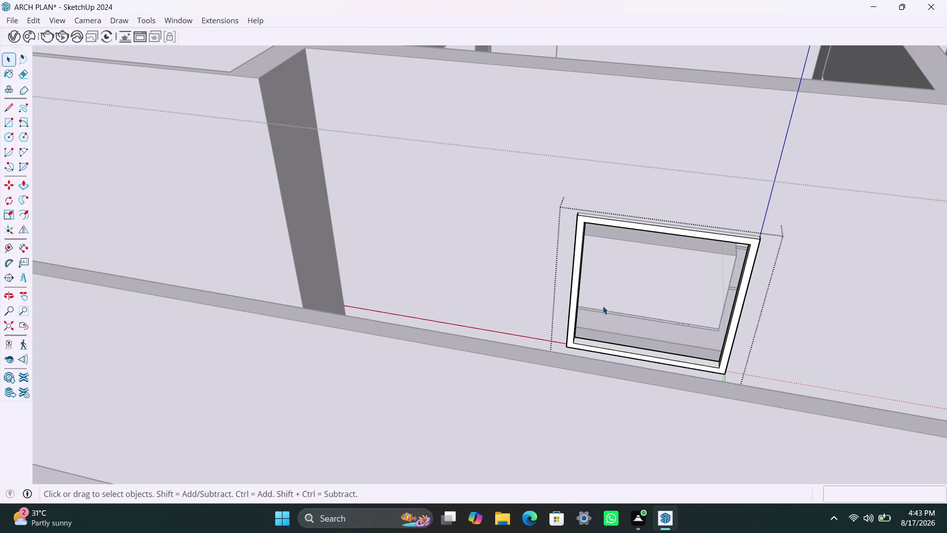
scroll(down, 3)
middle_drag(641, 292, 675, 294)
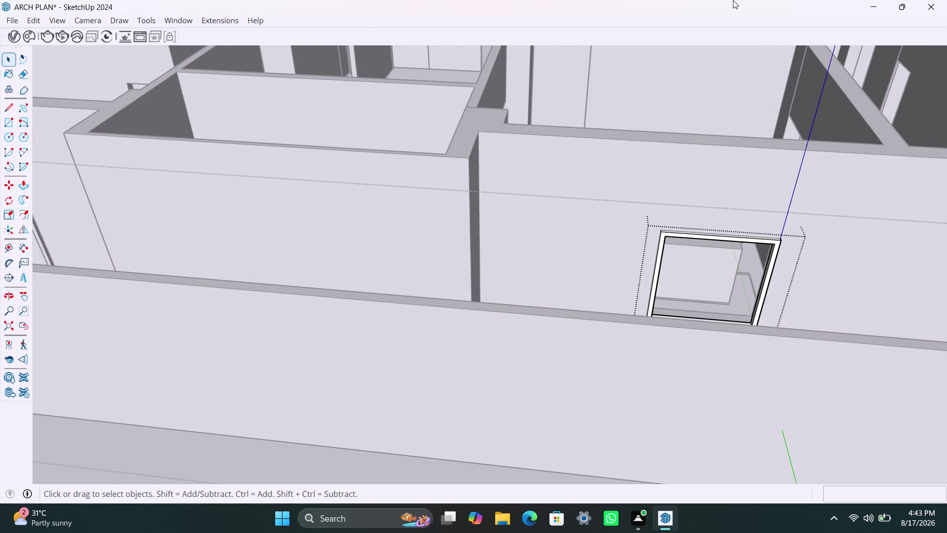
Draw a sash rectangle over the left half of the window frame.
scroll(down, 3)
middle_drag(609, 267, 565, 286)
scroll(up, 3)
middle_drag(605, 316, 629, 320)
scroll(up, 3)
middle_drag(664, 302, 627, 294)
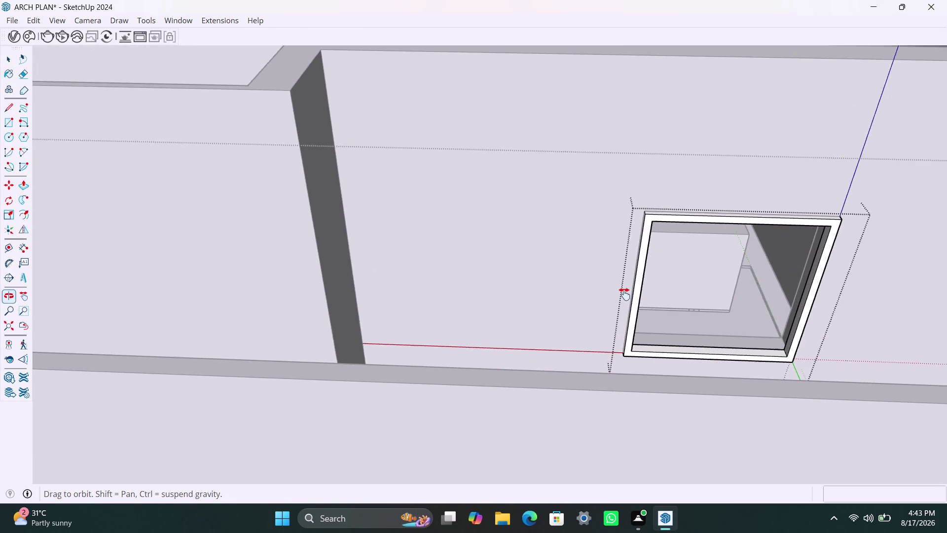
middle_drag(627, 294, 621, 293)
key(e)
key(r)
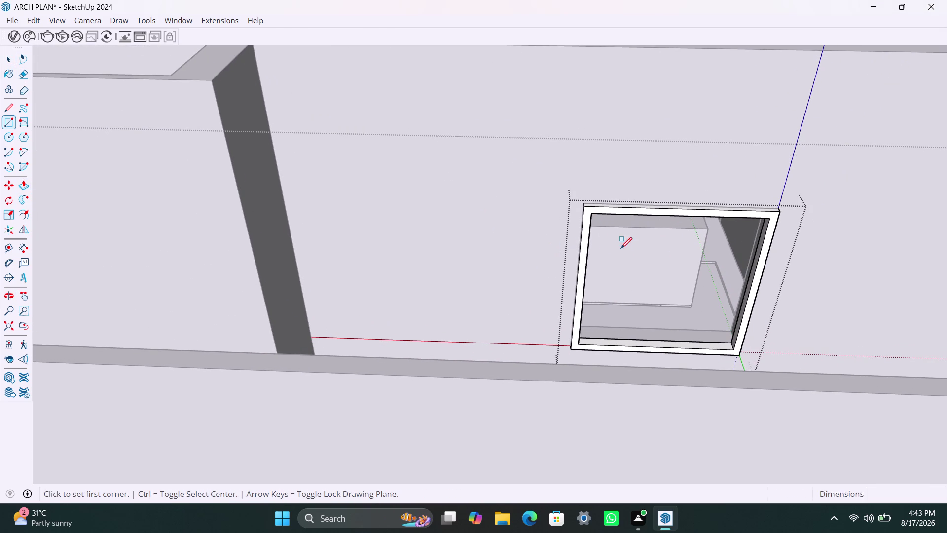
click(593, 211)
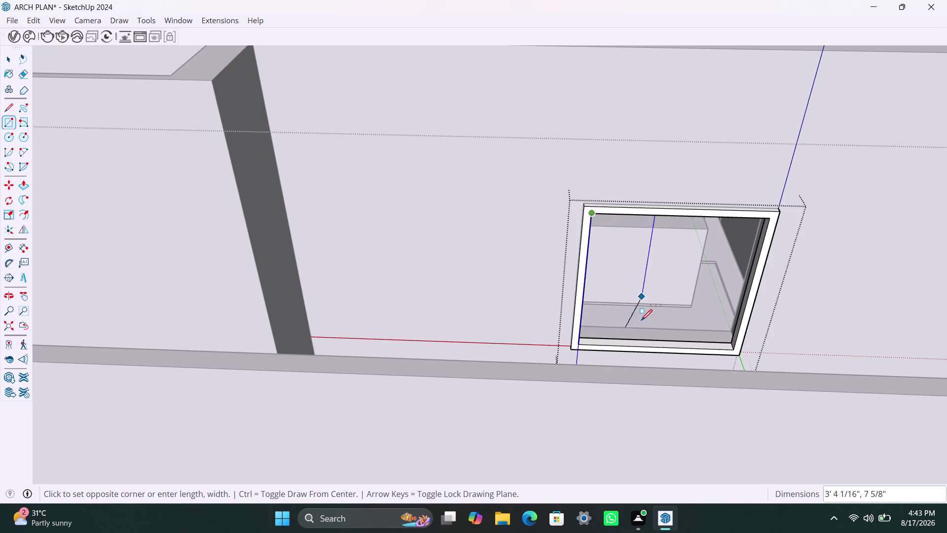
click(654, 348)
Delete a stray element and apply a context-menu option to the new panel face.
key(space)
click(703, 304)
key(Delete)
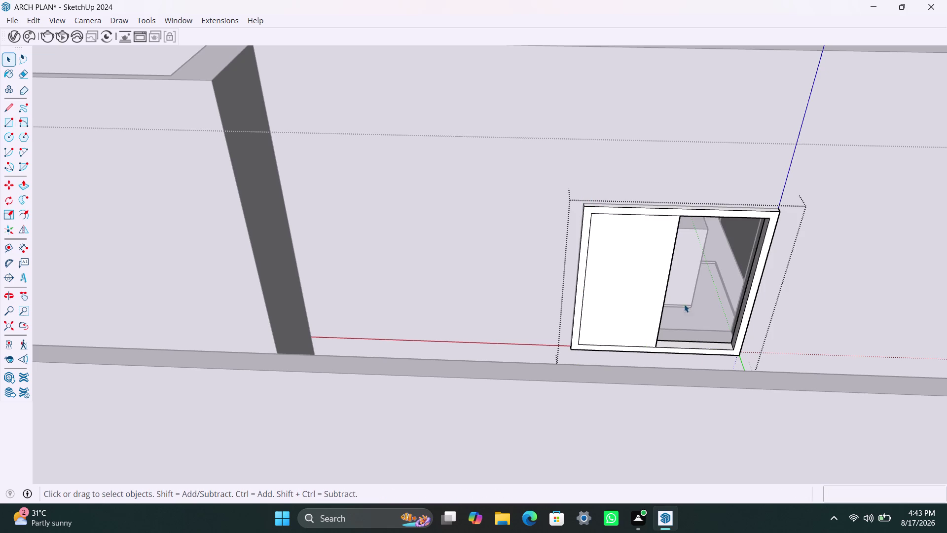
double_click(620, 297)
right_click(619, 295)
click(694, 122)
Thicken the left sash panel to 18mm.
triple_click(659, 251)
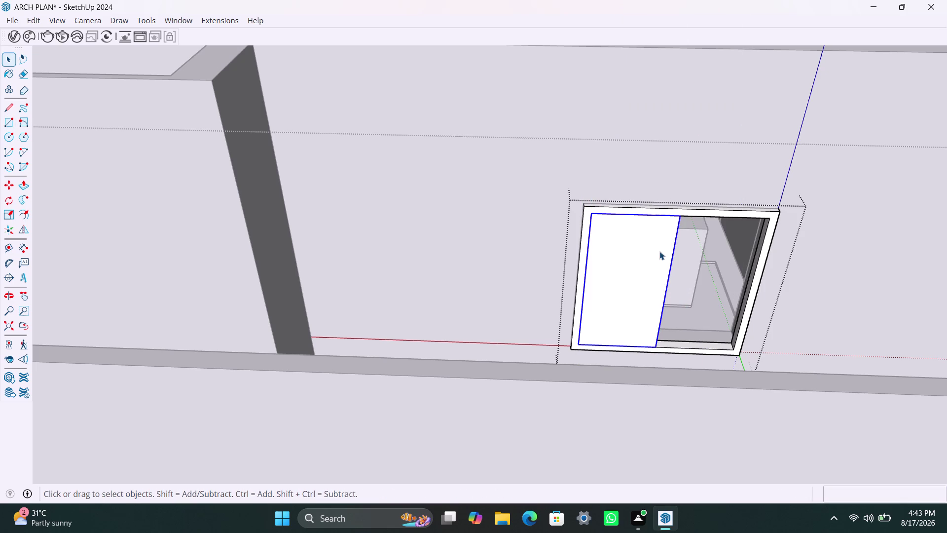
key(p)
click(656, 250)
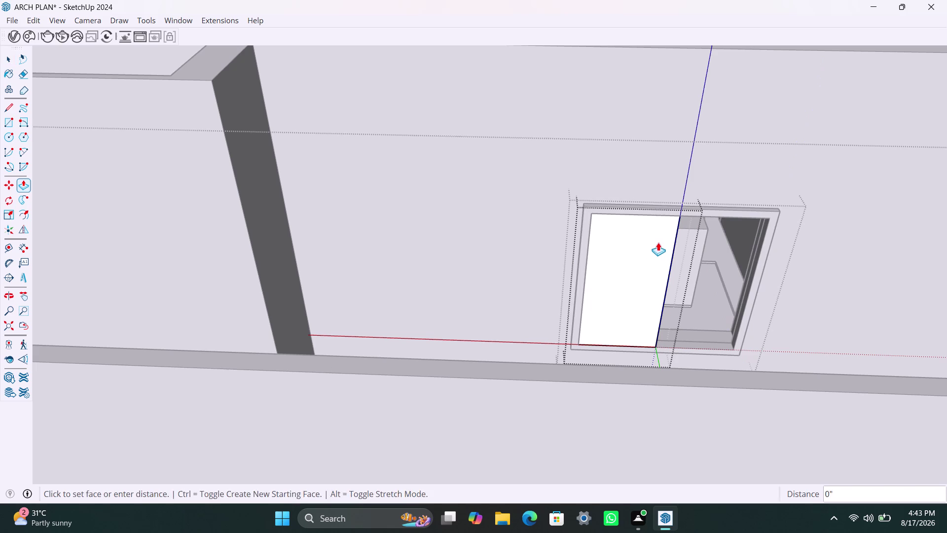
text(18MM)
key(Return)
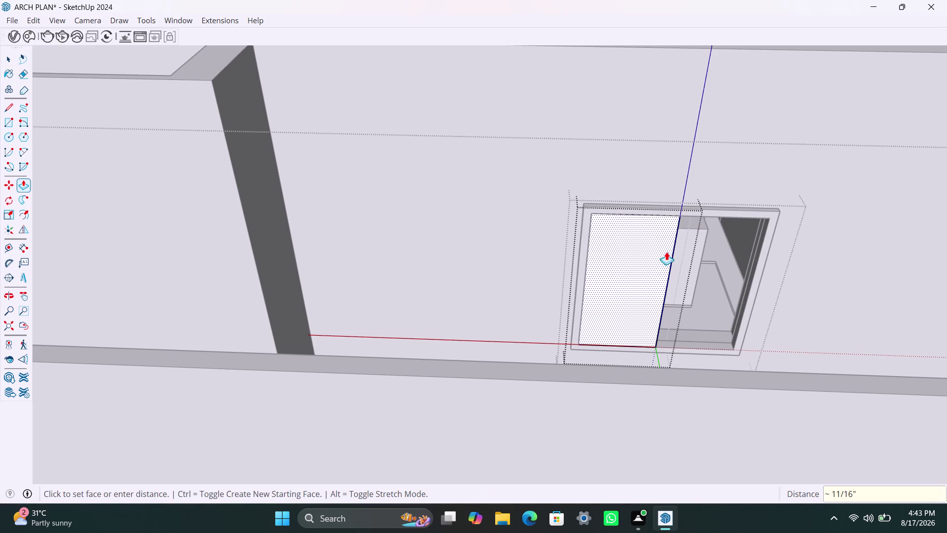
key(space)
click(775, 197)
Select the thickened left panel and move it slightly back into place.
scroll(up, 3)
click(647, 344)
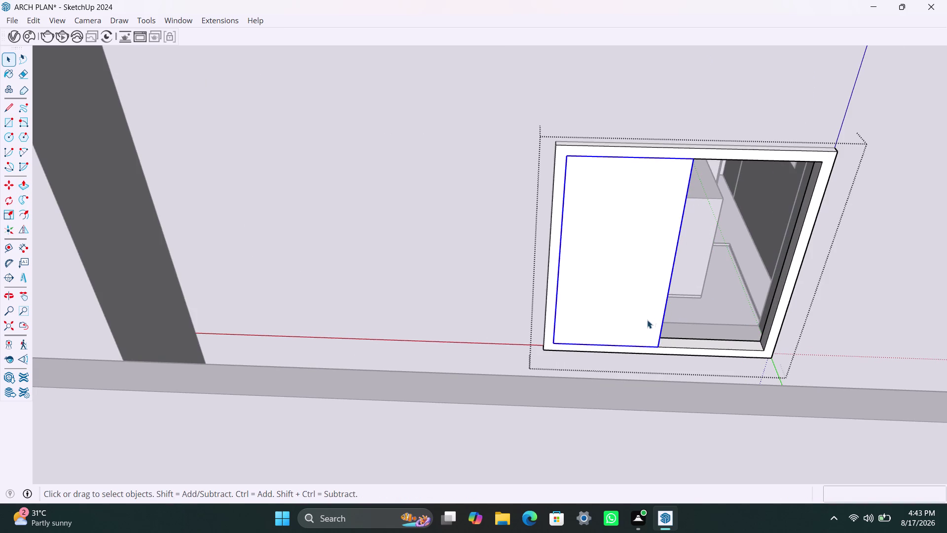
key(m)
click(658, 347)
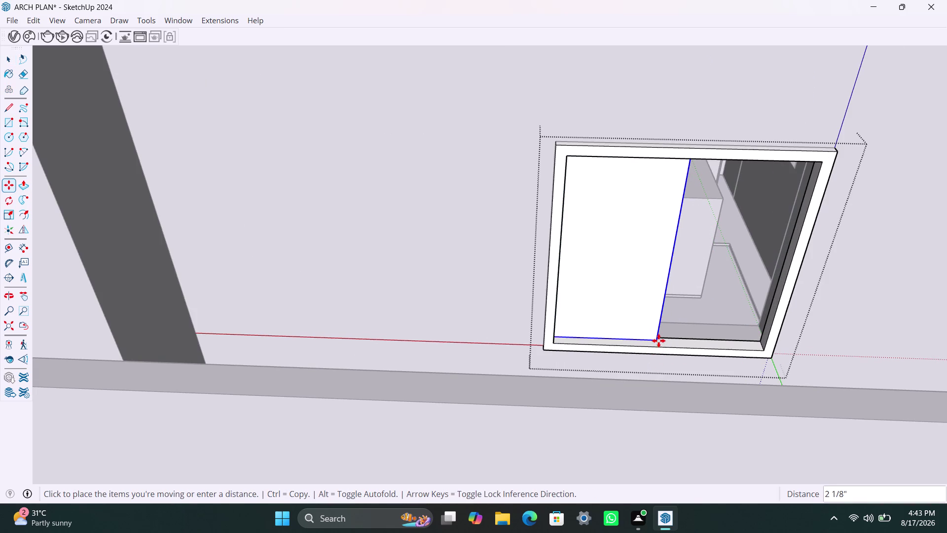
click(659, 341)
Copy the sash to the right half of the frame and nudge it into line.
key(m)
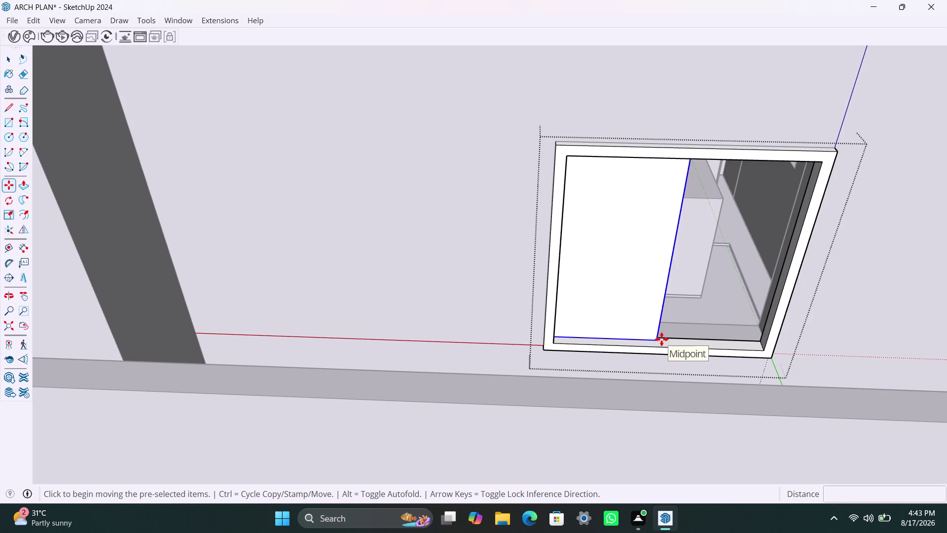
click(660, 339)
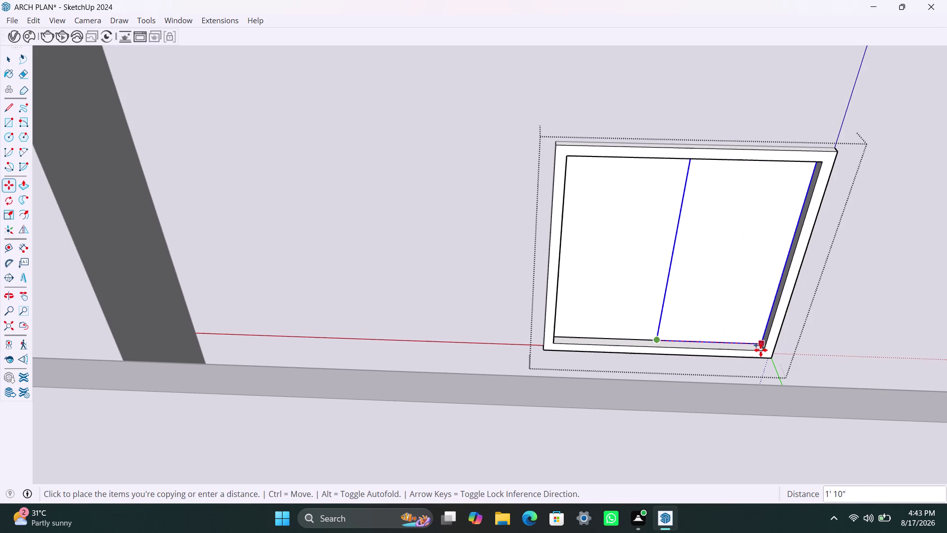
click(761, 350)
click(758, 343)
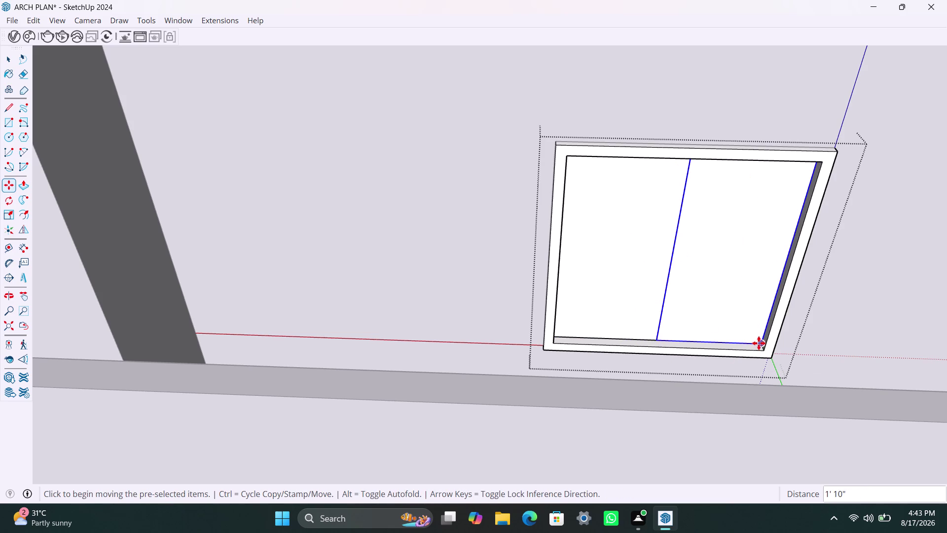
click(763, 347)
scroll(up, 3)
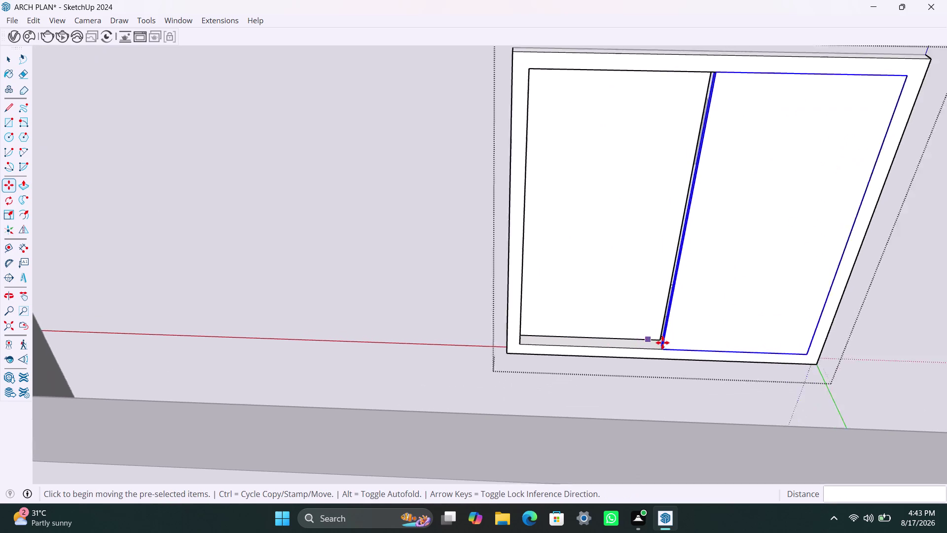
scroll(up, 3)
click(658, 346)
click(657, 334)
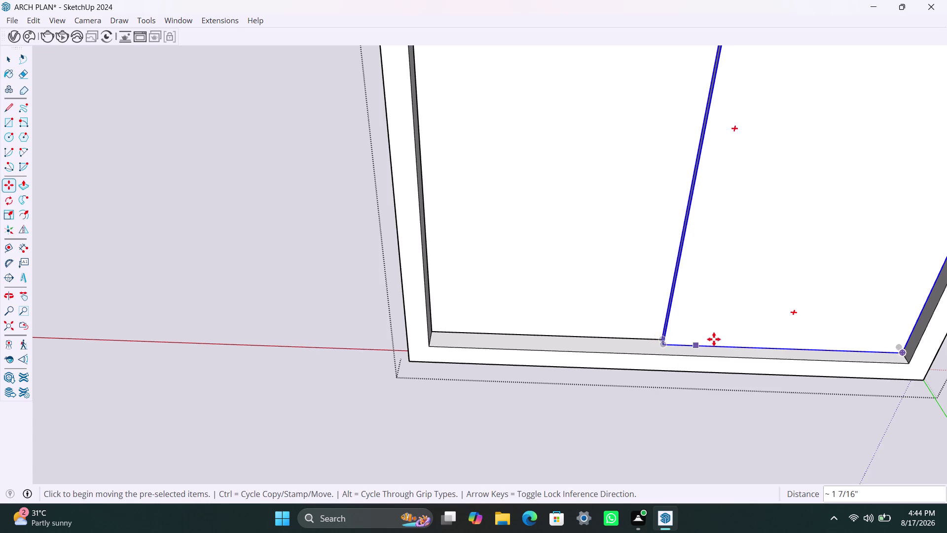
scroll(down, 3)
scroll(down, 3)
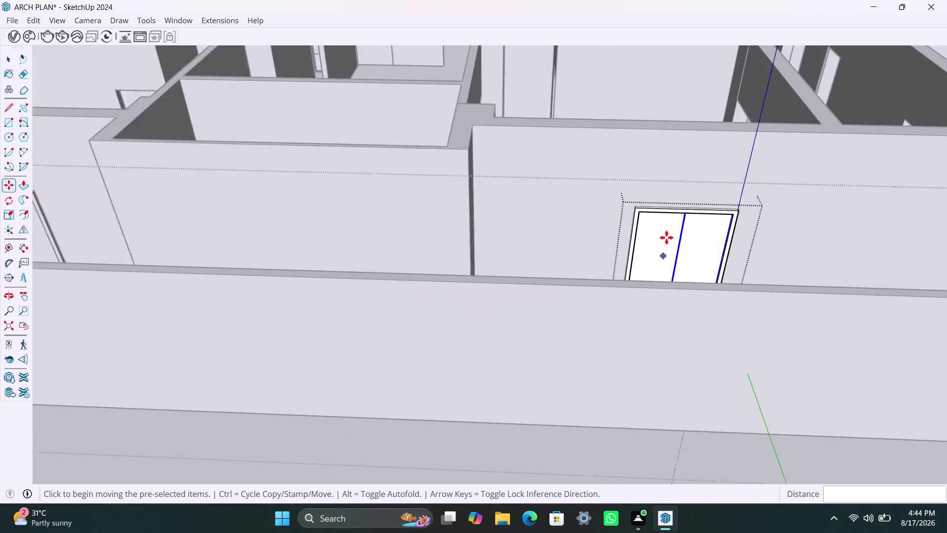
Orbit around the house to face the next empty wall opening.
scroll(down, 3)
scroll(down, 3)
middle_drag(737, 238, 663, 236)
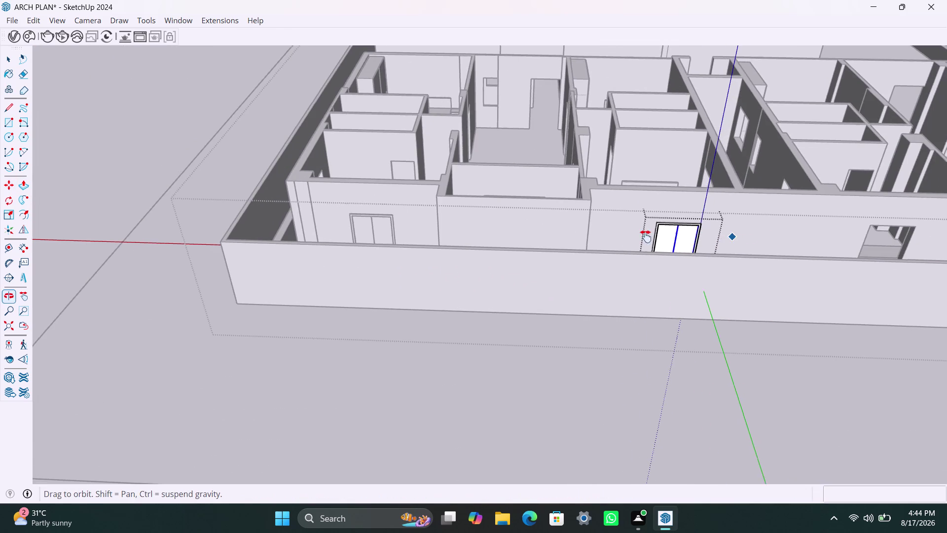
middle_drag(663, 236, 520, 235)
key(space)
click(660, 223)
scroll(up, 3)
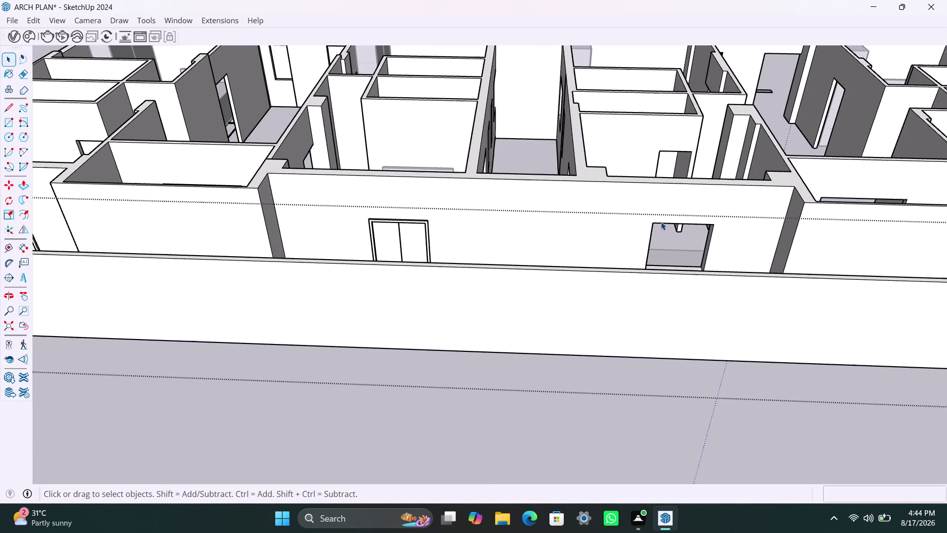
middle_drag(661, 222, 637, 227)
middle_drag(652, 259, 655, 277)
scroll(up, 3)
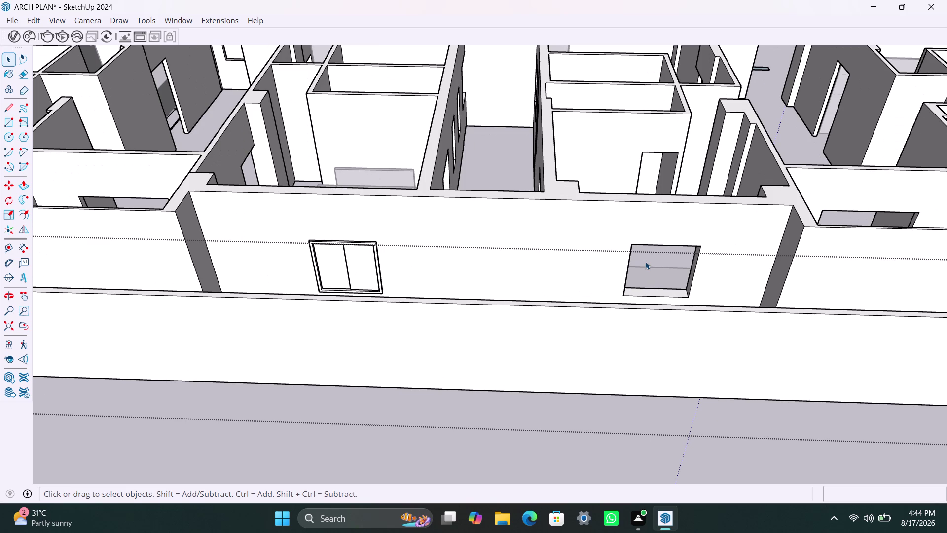
Draw a rectangle over the opening, group it, and enter the group.
key(r)
click(636, 244)
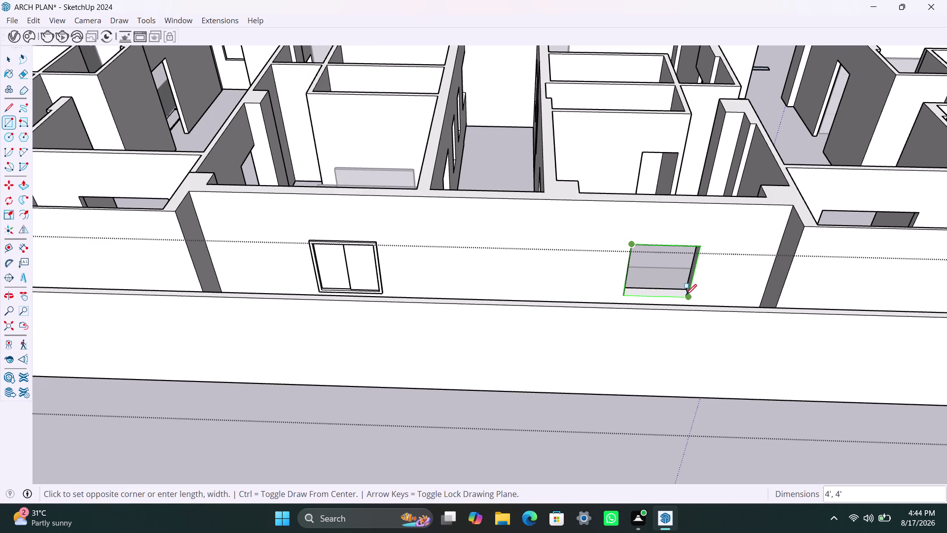
click(686, 295)
key(space)
double_click(671, 273)
right_click(670, 272)
click(724, 119)
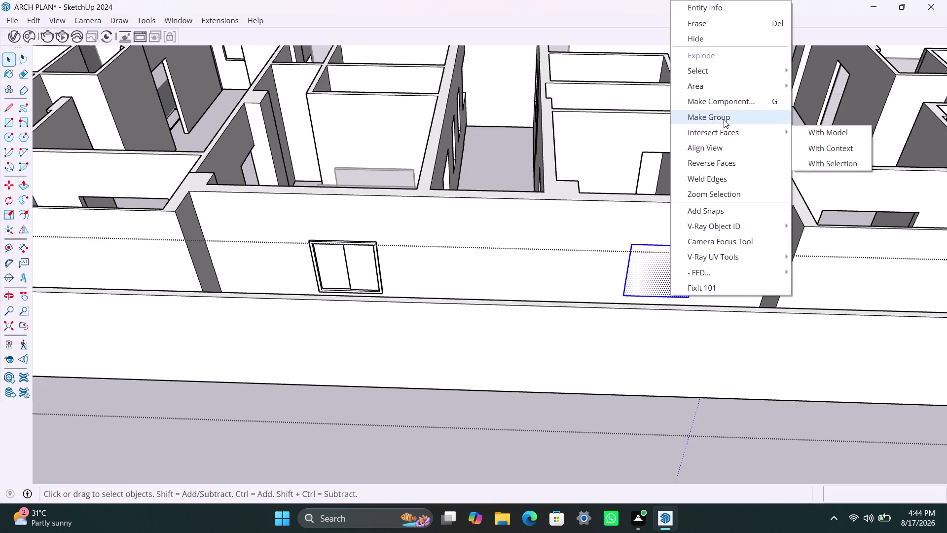
triple_click(656, 278)
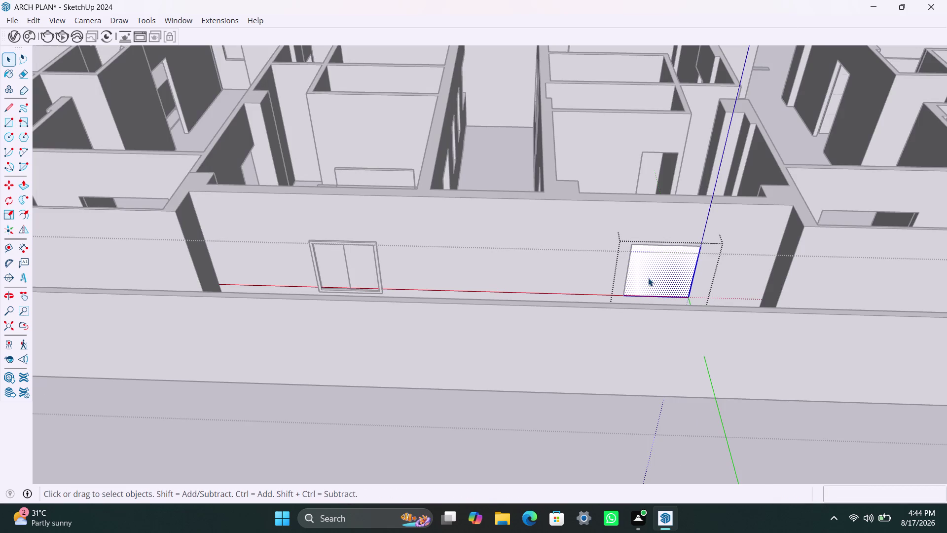
Offset the rectangle 2" inward and delete the inner face.
key(f)
click(636, 266)
key(2)
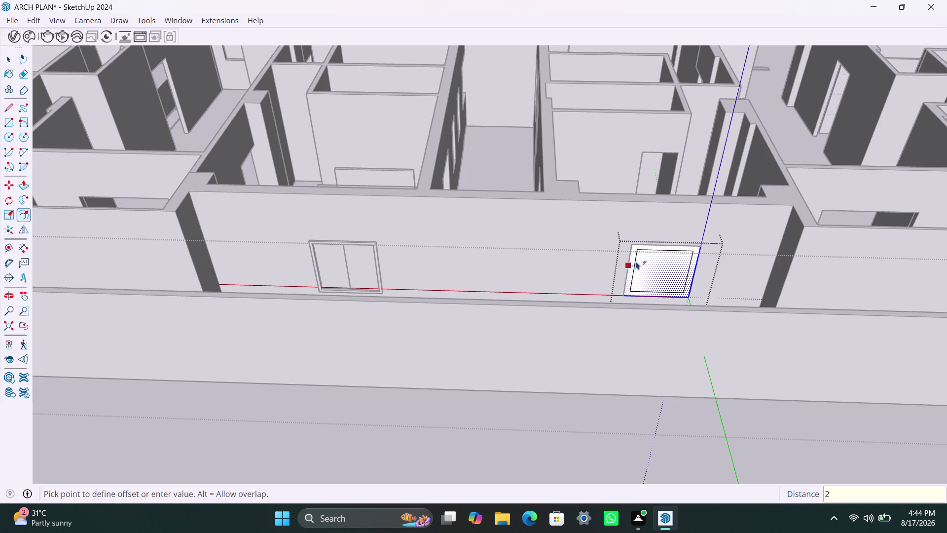
key(shift+quotedbl)
key(Return)
key(space)
click(651, 264)
key(Delete)
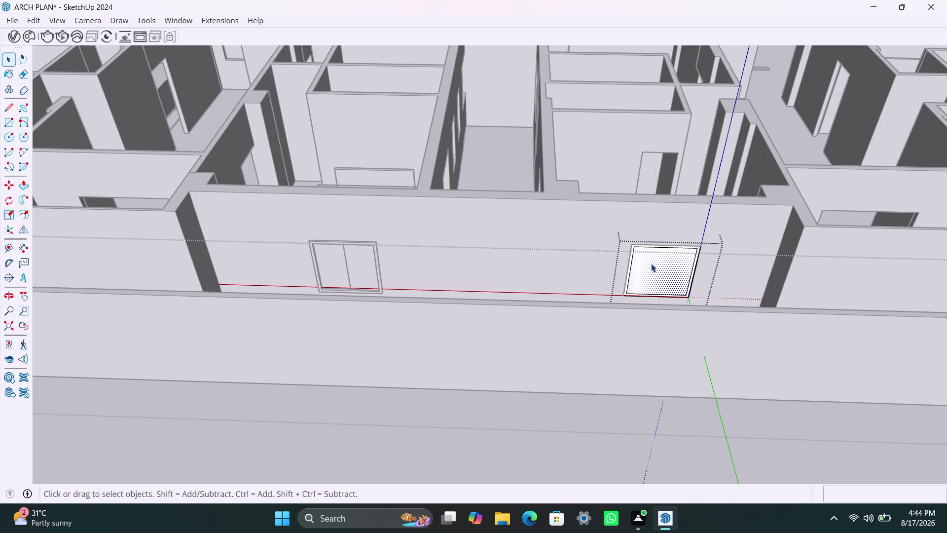
Extrude the frame rim 1.5", then undo that extrusion.
scroll(up, 3)
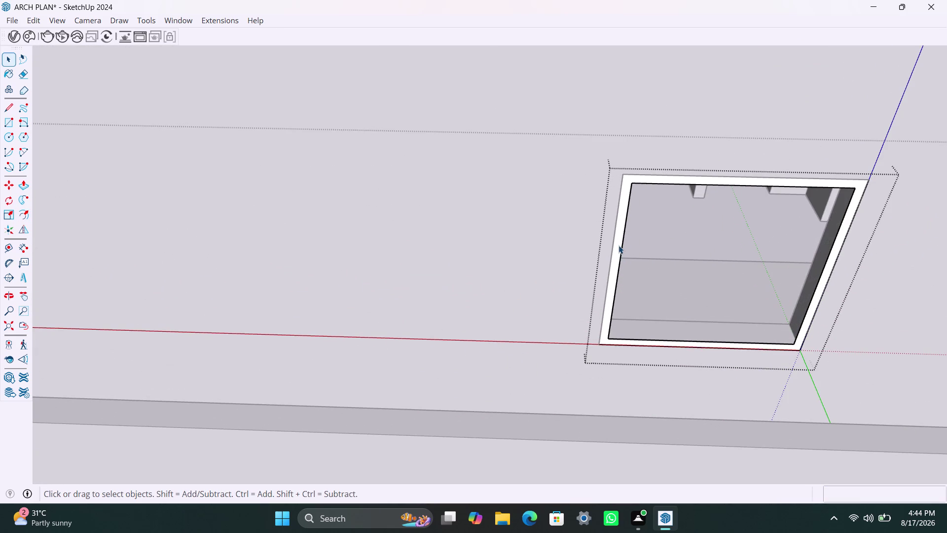
click(618, 245)
key(p)
click(636, 233)
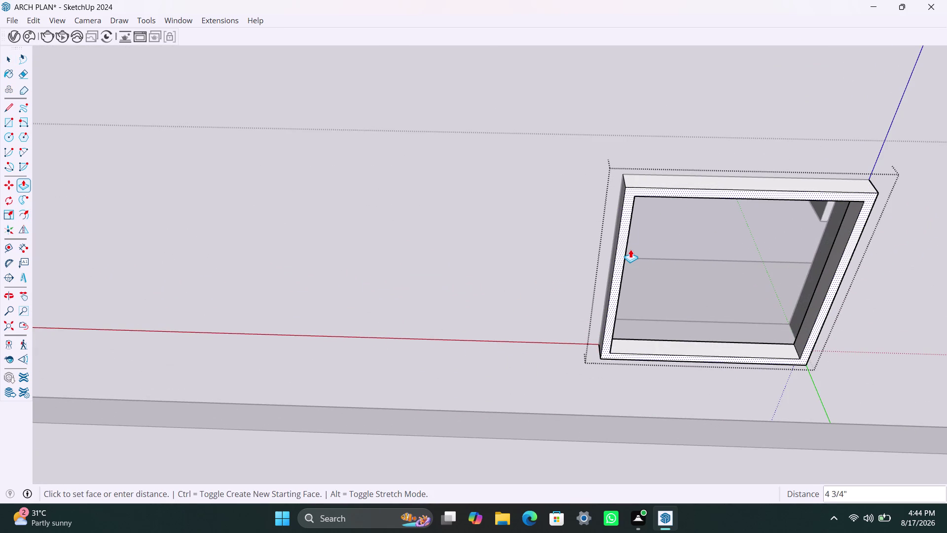
key(1)
text(.5)
text(")
key(Return)
key(ctrl+z)
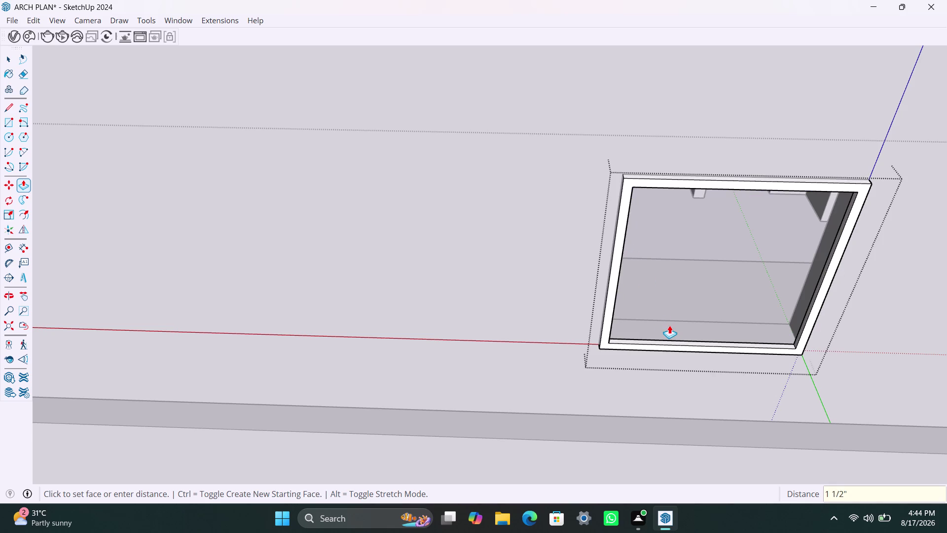
key(ctrl+z)
Push the frame's inner bottom face and front face 1.5" each.
click(609, 316)
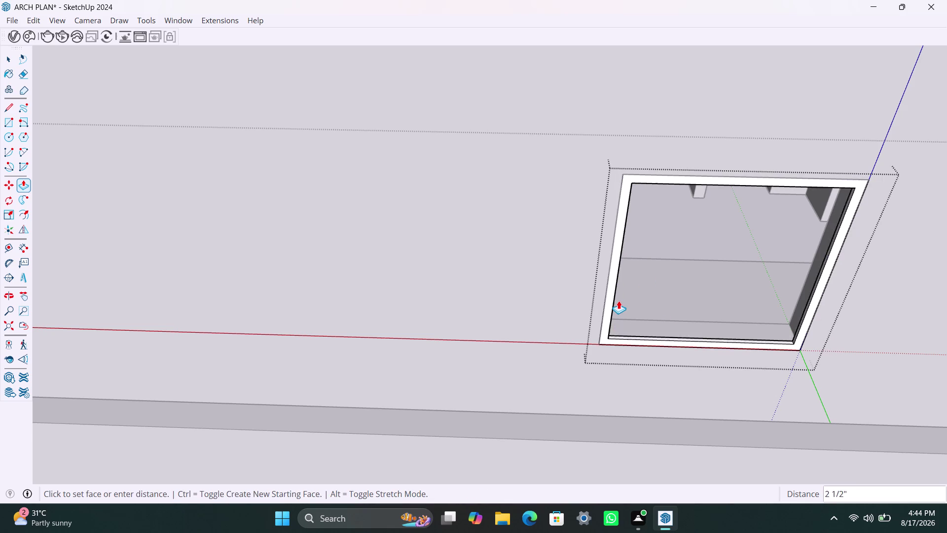
text(1.5)
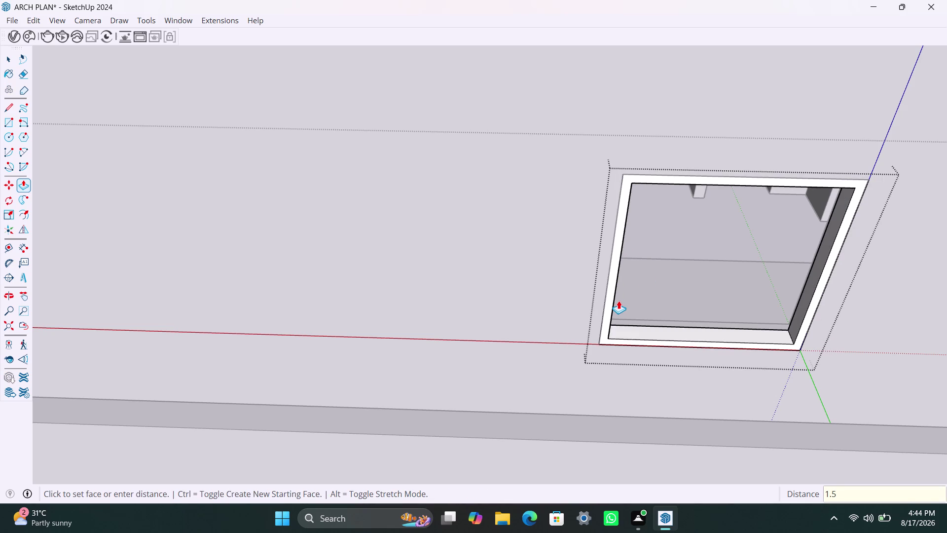
text(")
key(Return)
click(605, 318)
text(1)
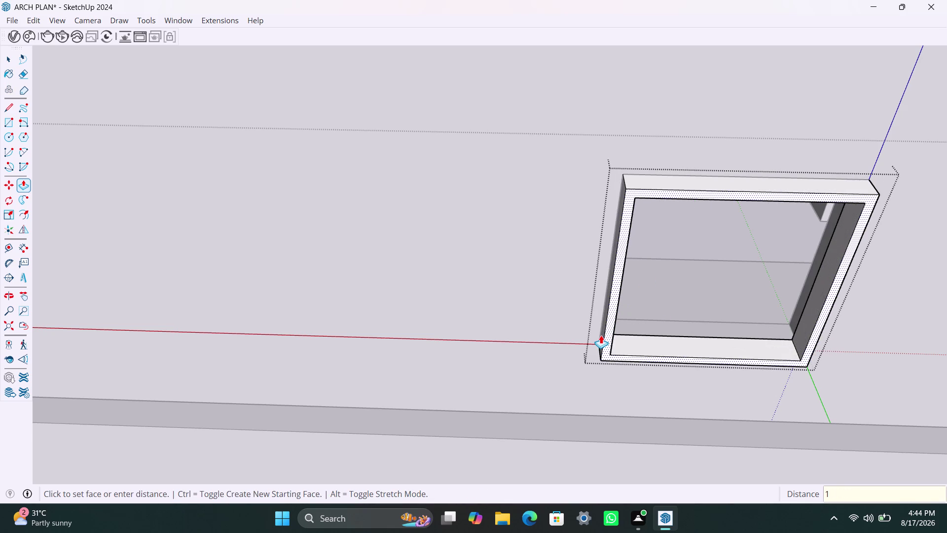
text(.5")
key(Return)
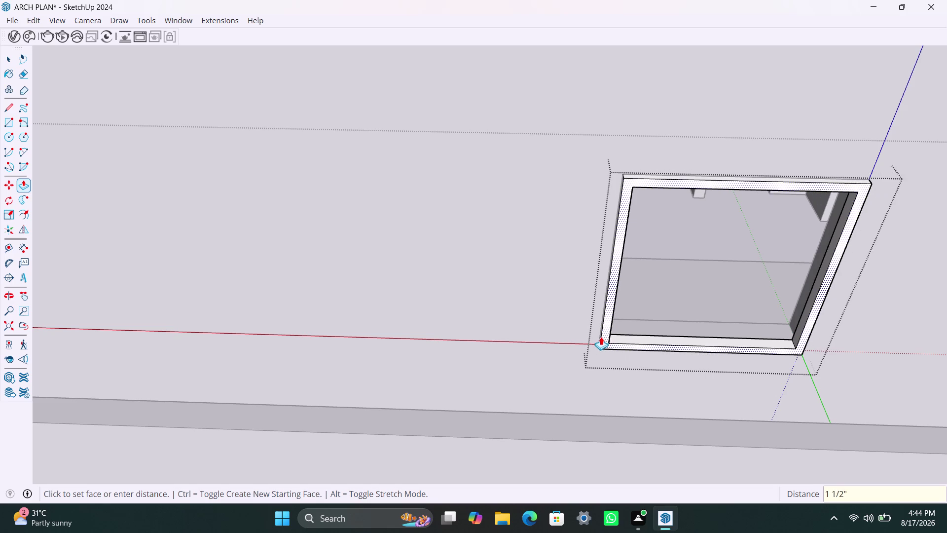
key(space)
Draw a sash rectangle over the left half of the frame and group it.
key(r)
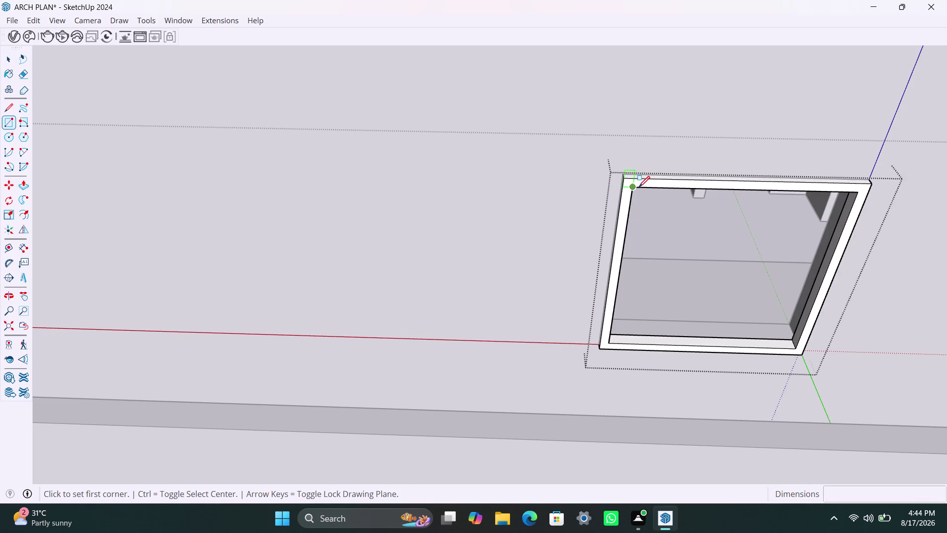
click(638, 187)
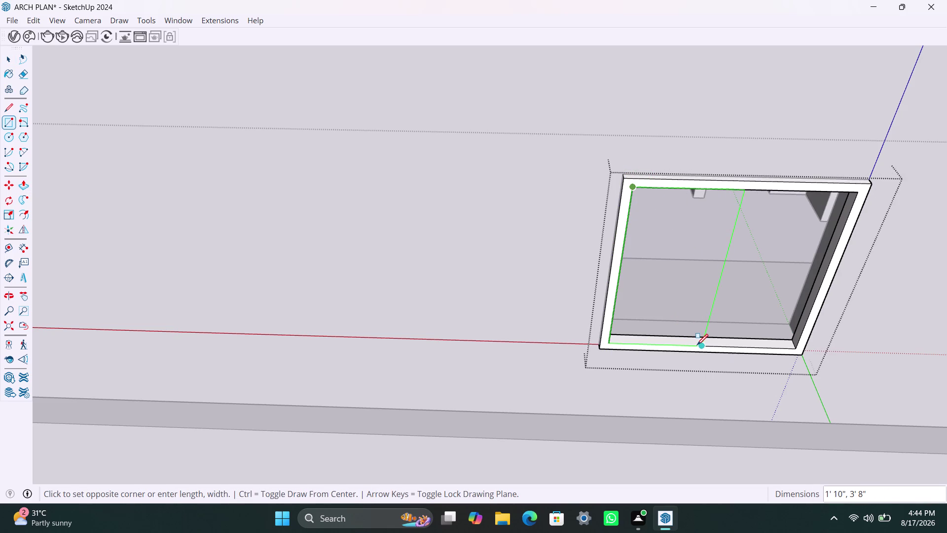
click(697, 345)
key(space)
click(747, 306)
key(Delete)
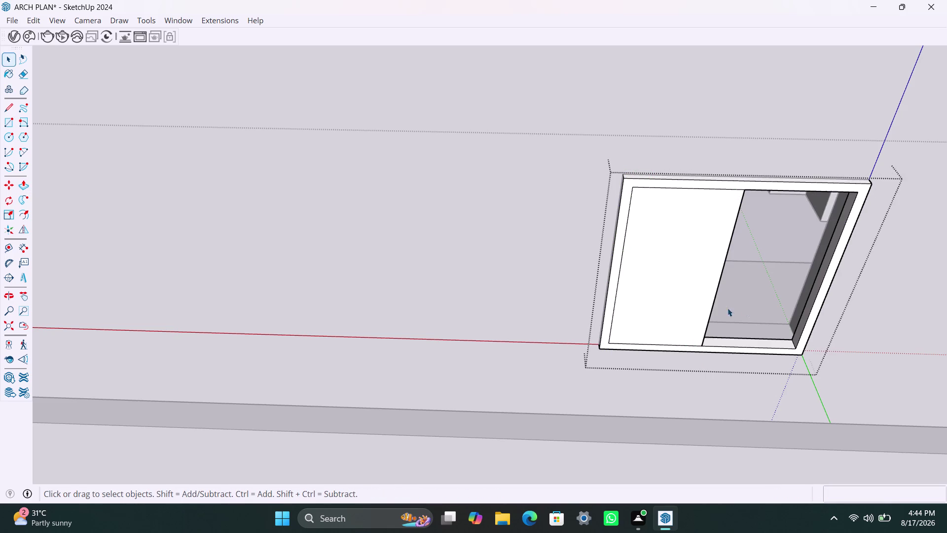
double_click(696, 295)
right_click(695, 294)
click(761, 122)
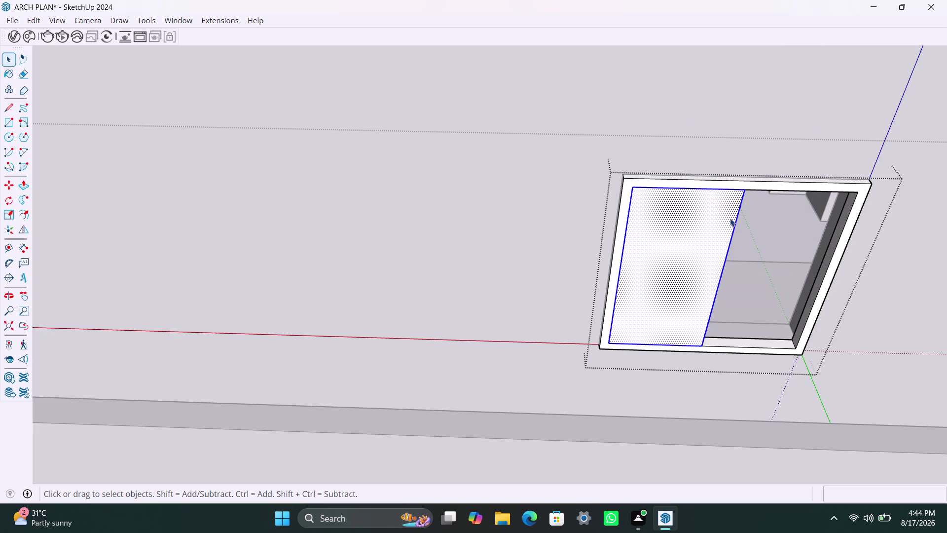
Push/Pull the sash panel to 18 mm thick.
double_click(690, 275)
key(p)
click(691, 274)
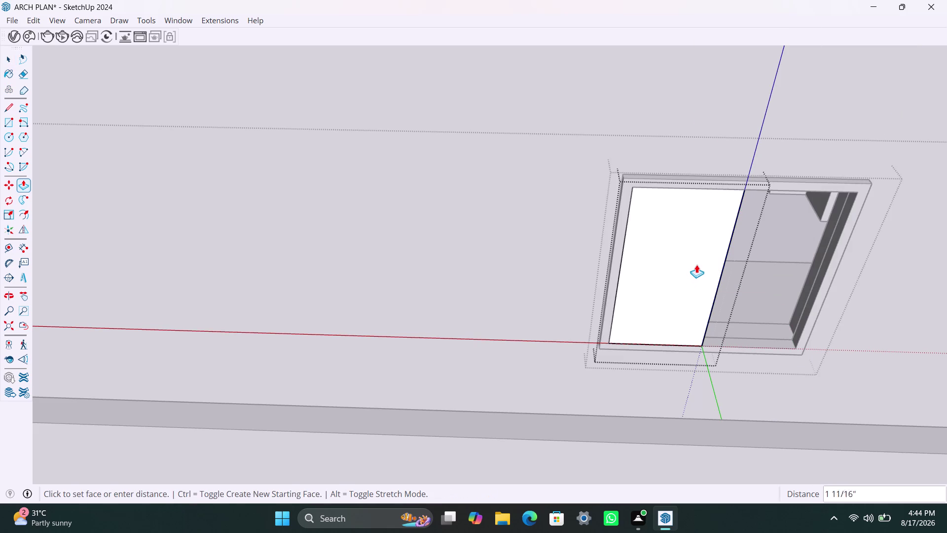
text(18MM)
key(Return)
key(space)
click(567, 275)
scroll(up, 3)
middle_drag(707, 364, 657, 364)
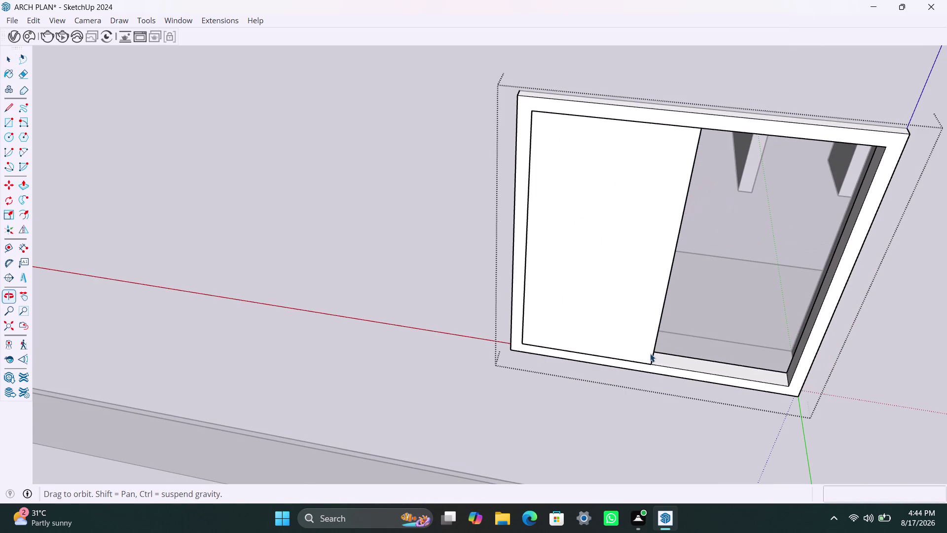
Start a copy move of the 18 mm panel from its bottom corner.
click(633, 338)
key(m)
click(648, 364)
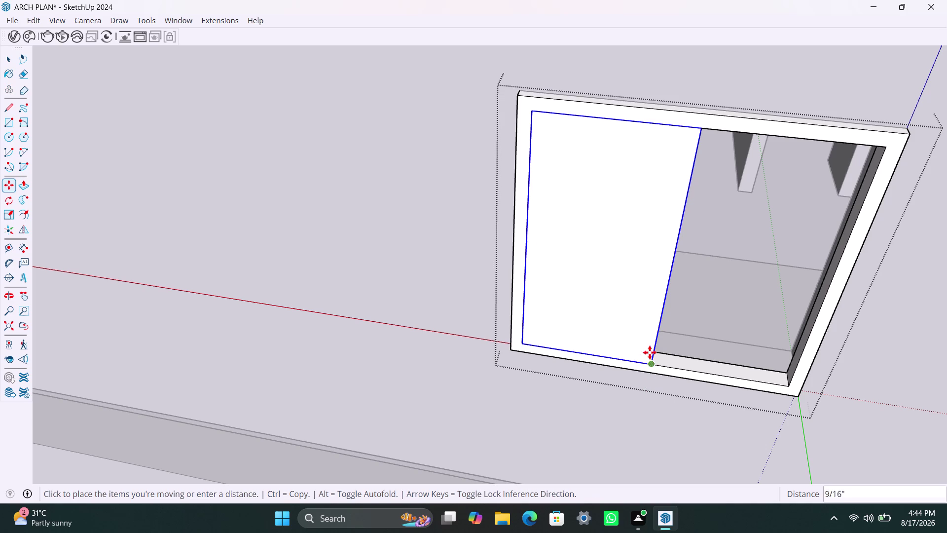
click(650, 354)
scroll(up, 3)
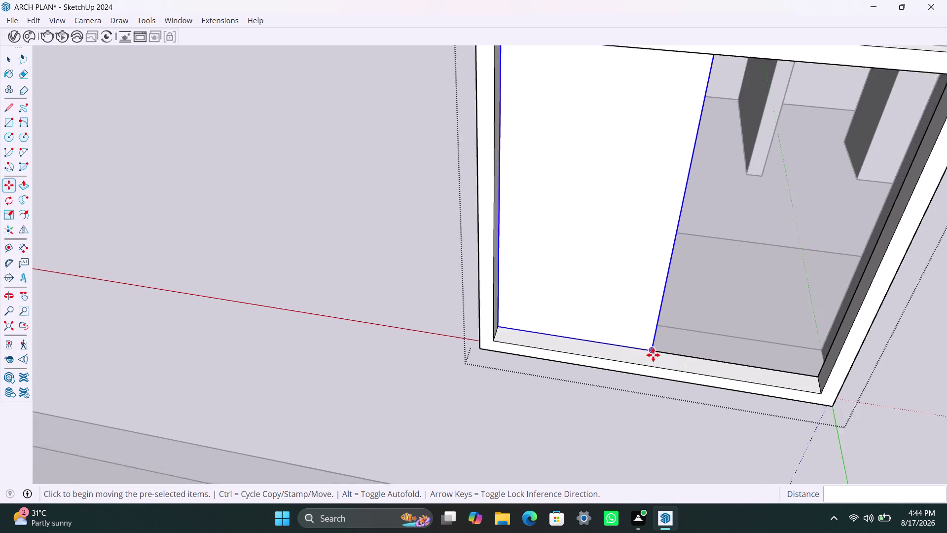
click(653, 349)
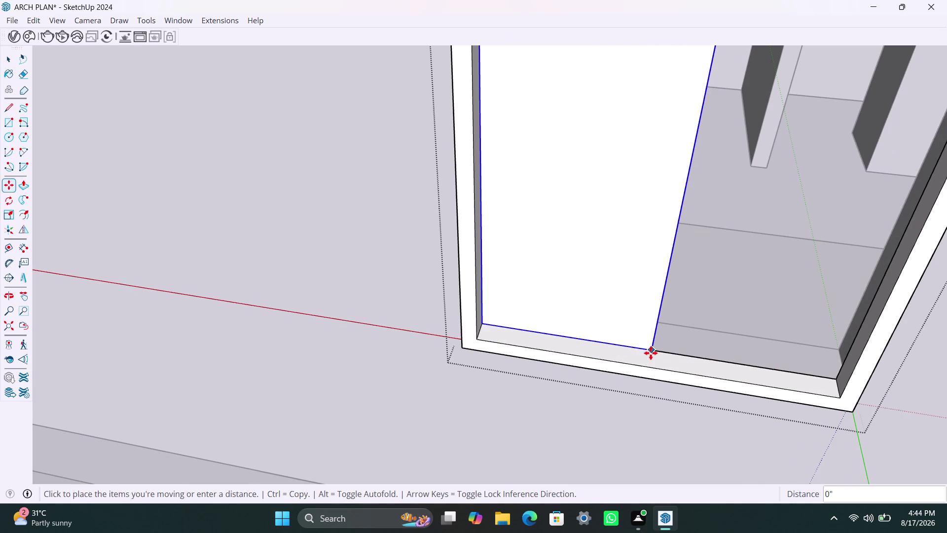
drag(650, 350, 650, 360)
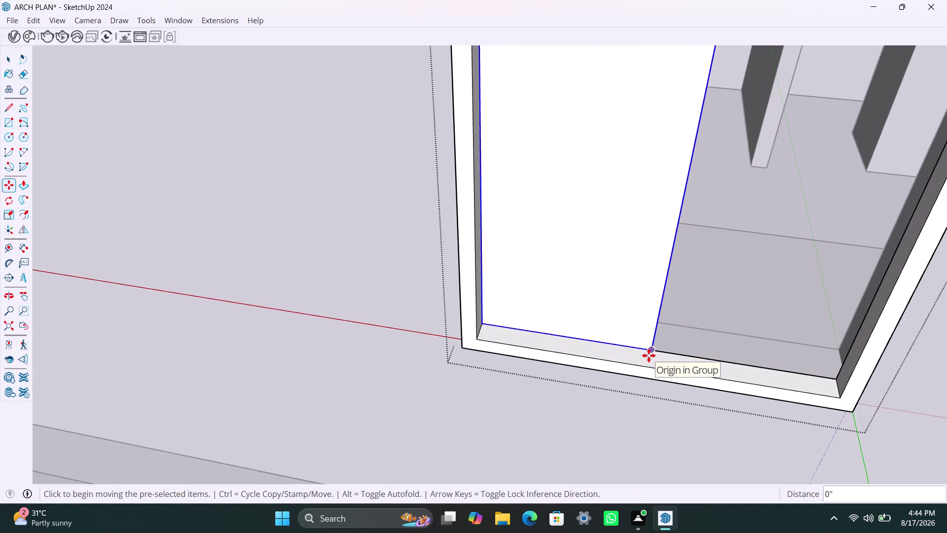
key(m)
drag(649, 355, 721, 426)
click(656, 352)
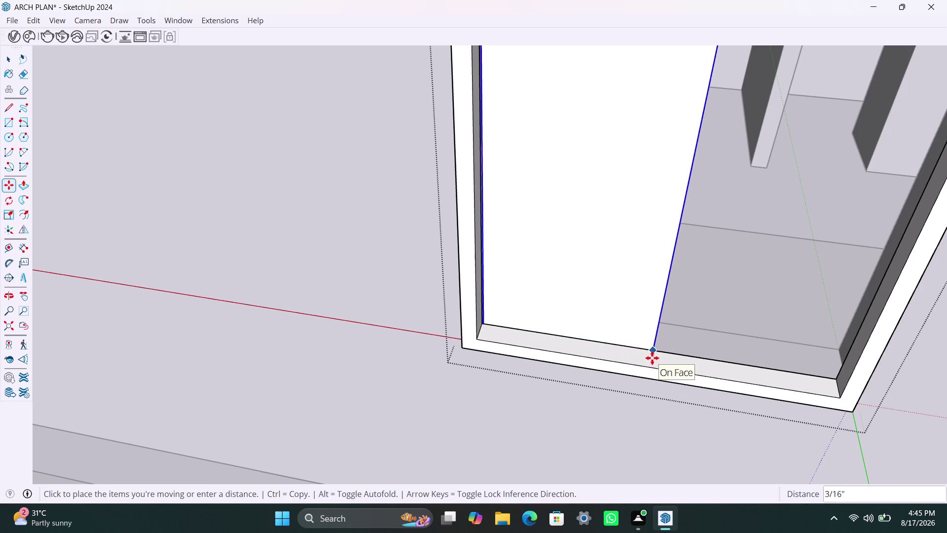
scroll(up, 3)
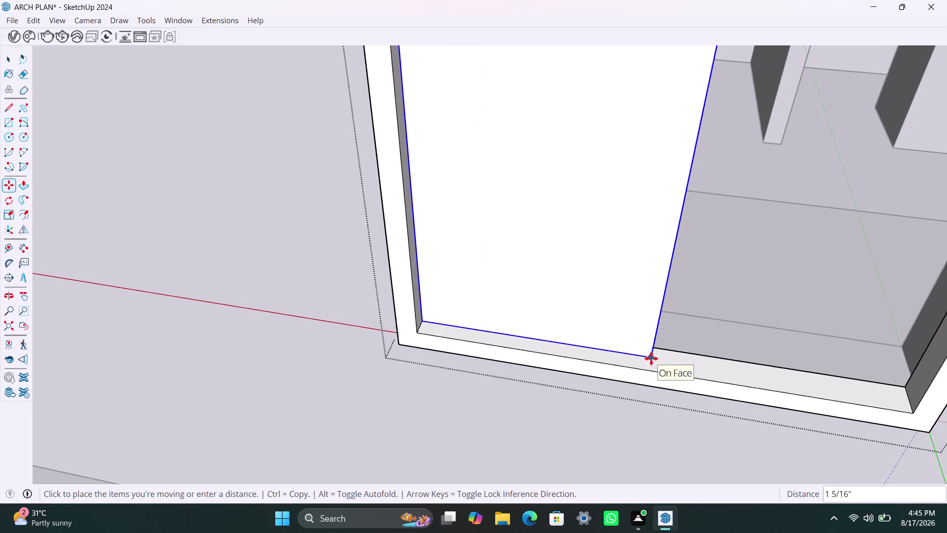
Place the panel copy beside the first, snapped against the frame edge.
click(651, 358)
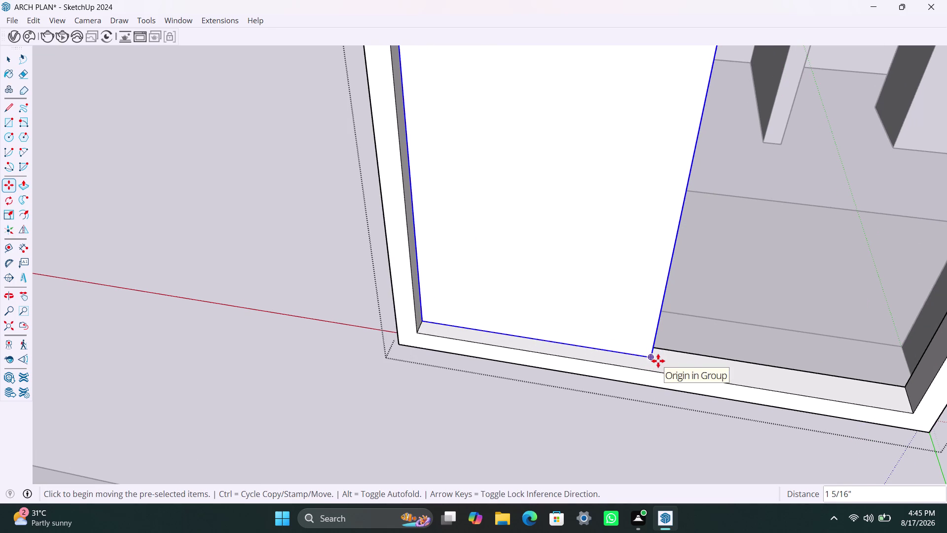
key(m)
click(656, 356)
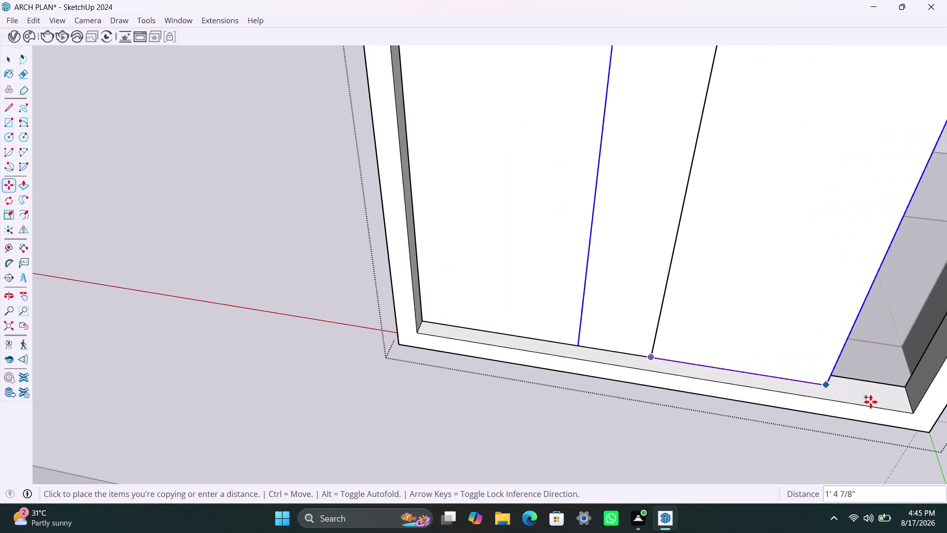
click(914, 415)
scroll(up, 3)
middle_drag(620, 374, 679, 406)
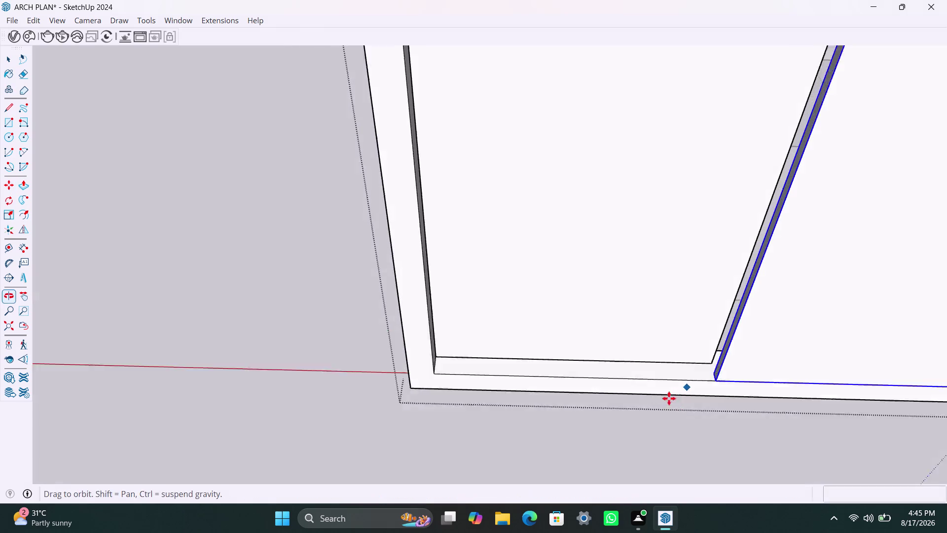
scroll(up, 3)
click(724, 373)
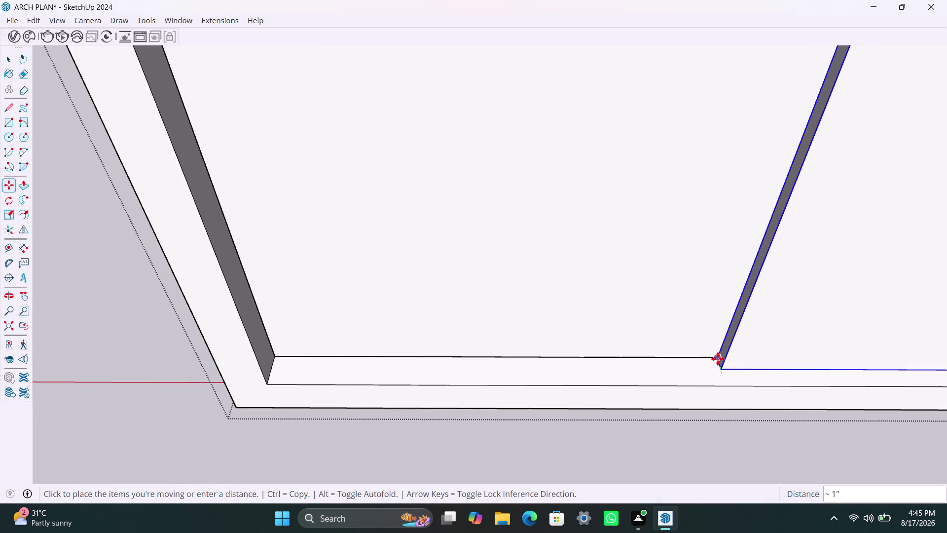
click(718, 359)
scroll(down, 3)
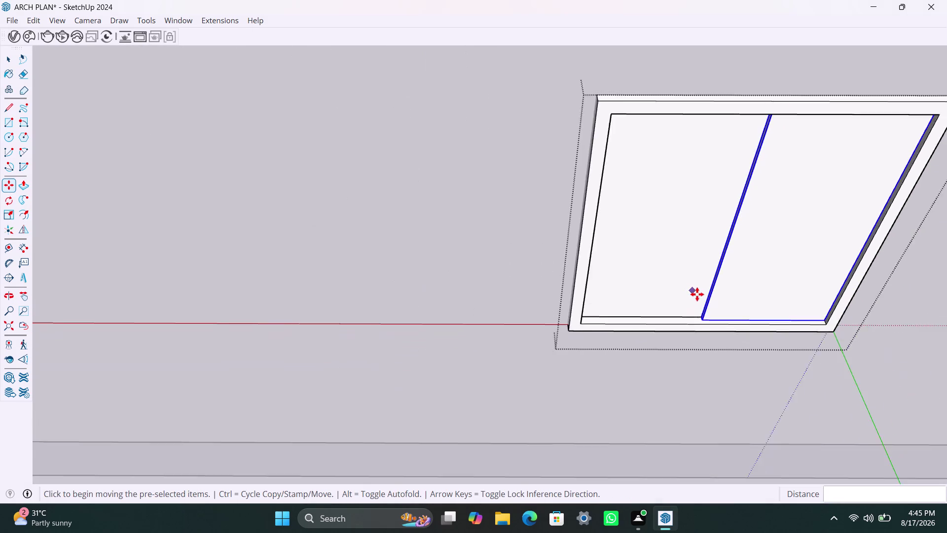
Draw a rectangle over the next wall opening and group it.
scroll(down, 3)
scroll(down, 3)
scroll(down, 3)
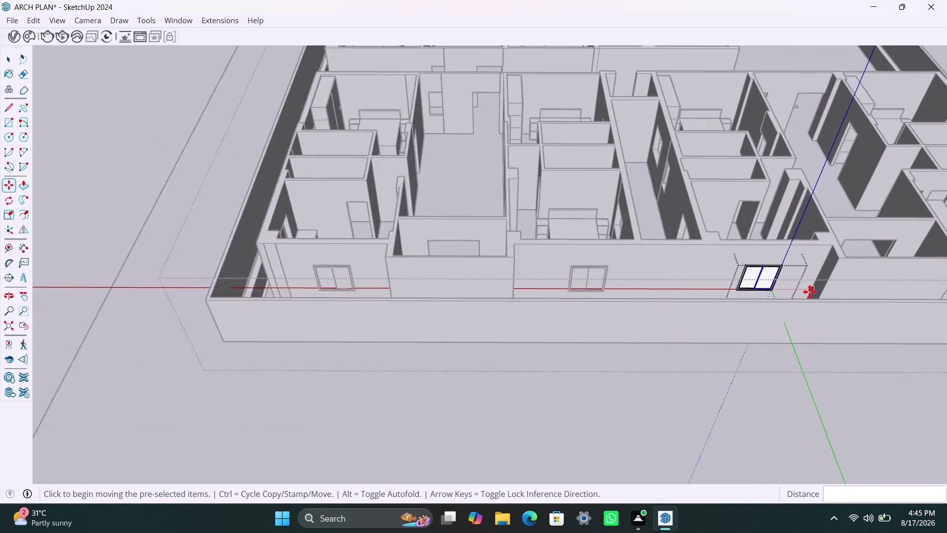
scroll(down, 3)
middle_drag(872, 292, 669, 280)
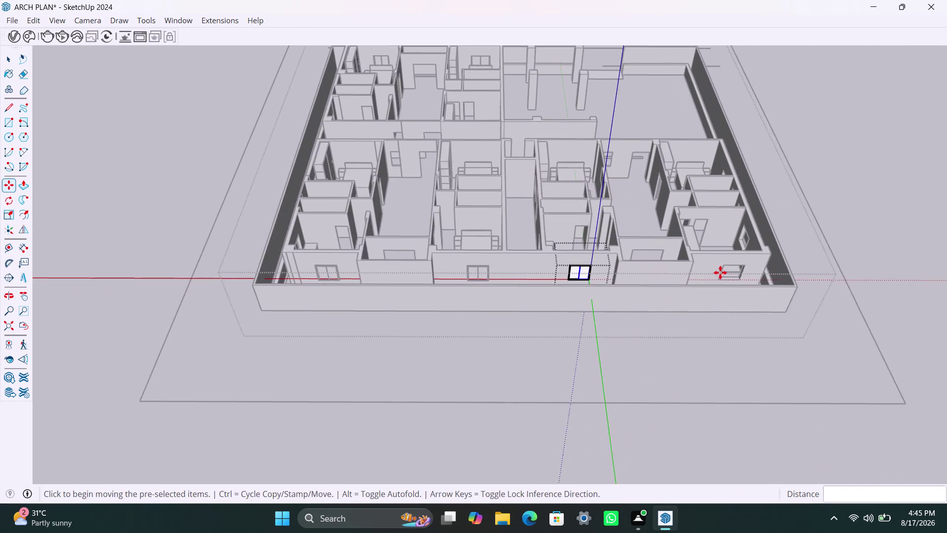
scroll(up, 3)
key(space)
click(858, 254)
scroll(up, 3)
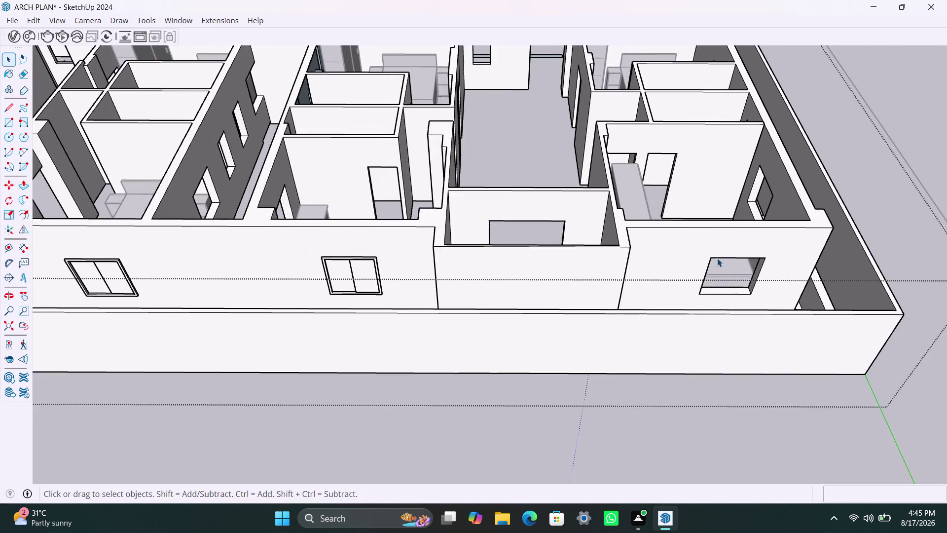
scroll(up, 3)
key(r)
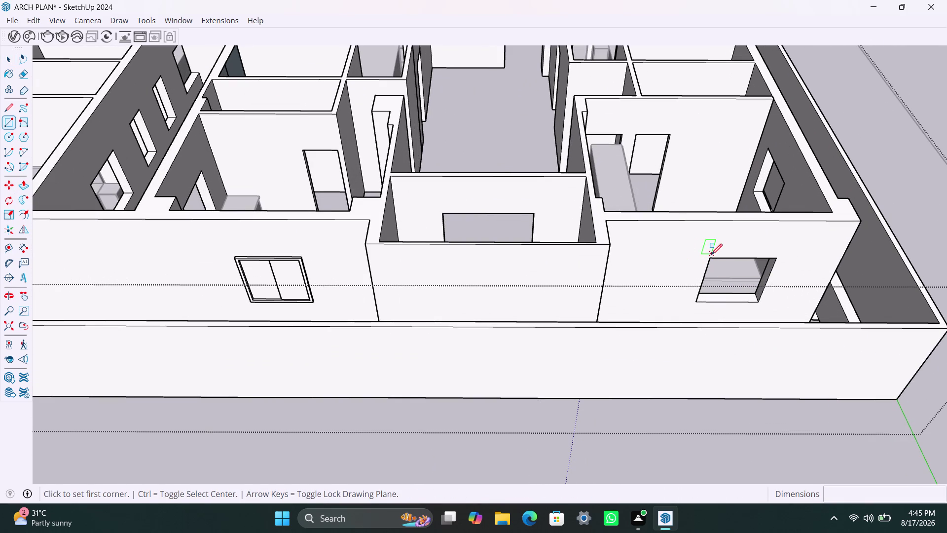
click(711, 257)
click(758, 299)
key(space)
double_click(738, 281)
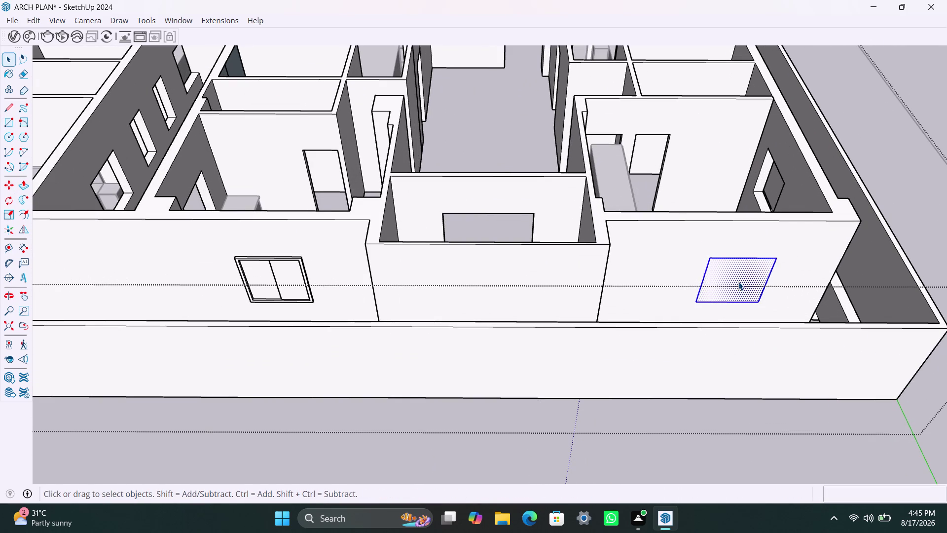
right_click(739, 281)
click(801, 121)
Offset the opening face's outline 2 inches inward.
triple_click(740, 276)
key(f)
click(721, 270)
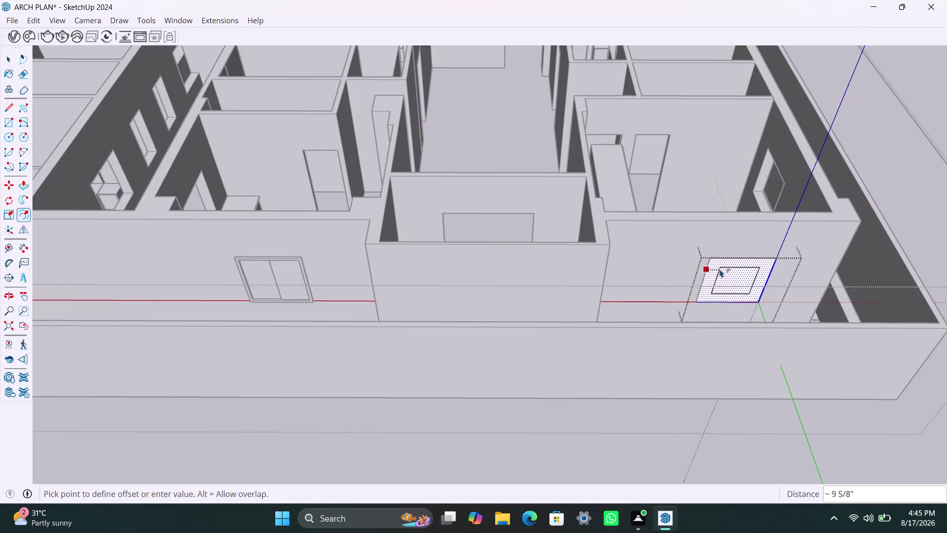
text(2")
key(Return)
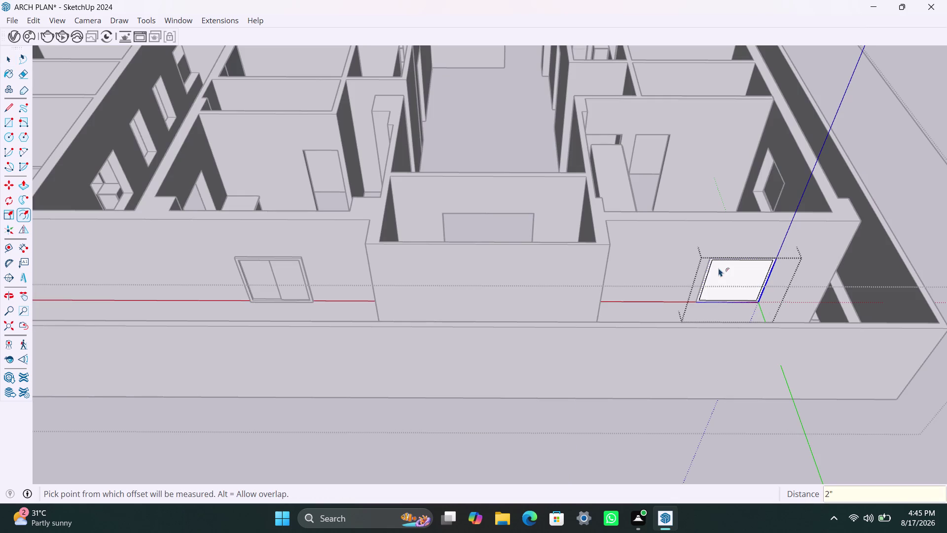
scroll(up, 3)
key(space)
Pull the window frame face 1.5 inches outward.
click(729, 280)
key(Delete)
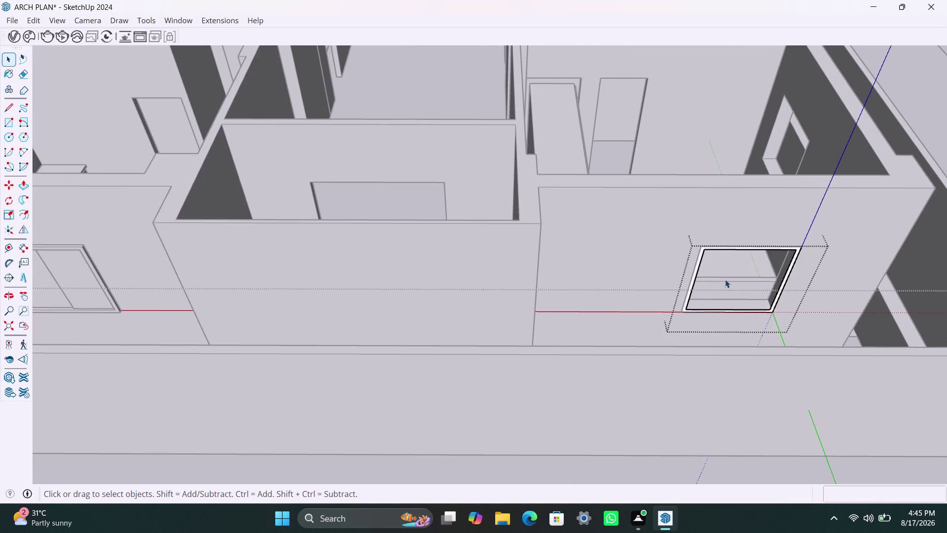
scroll(up, 3)
click(683, 280)
click(683, 274)
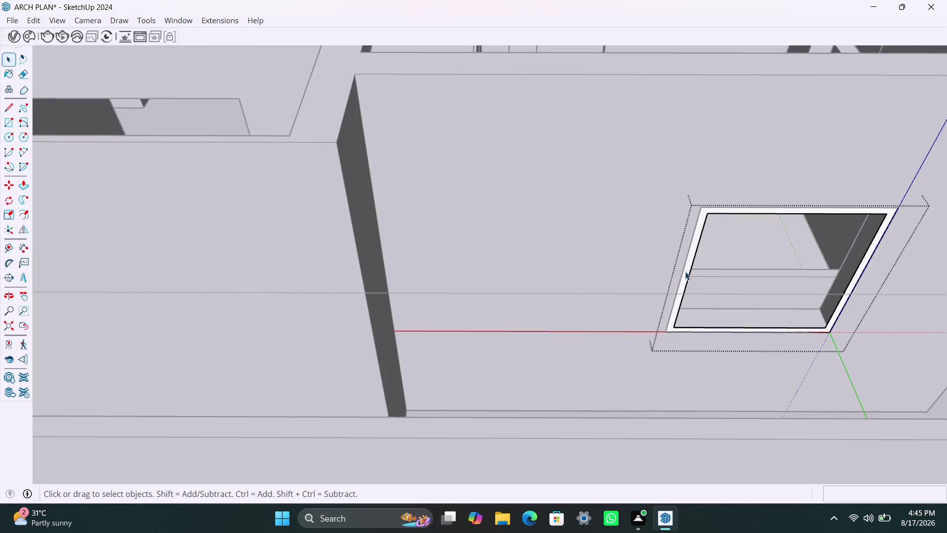
scroll(down, 3)
click(686, 269)
click(687, 268)
click(687, 268)
key(p)
click(688, 267)
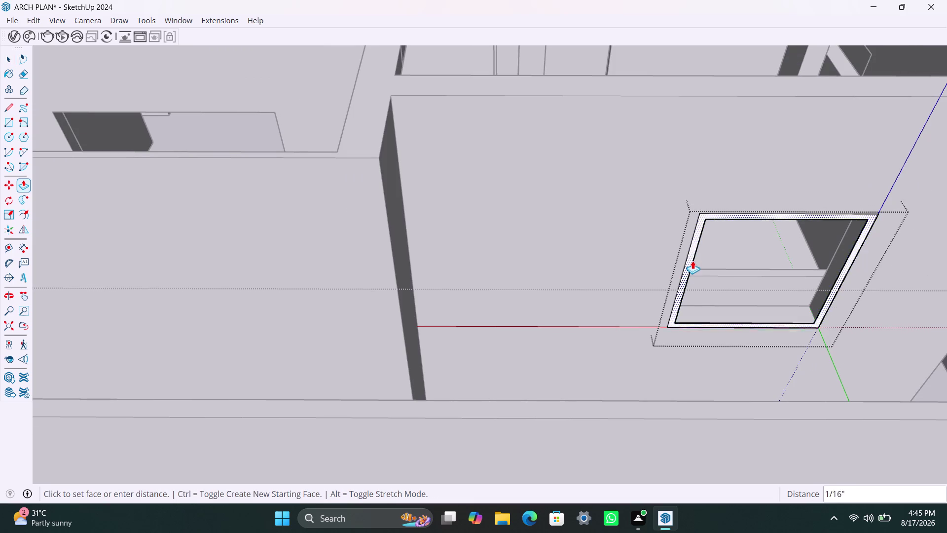
text(1.5)
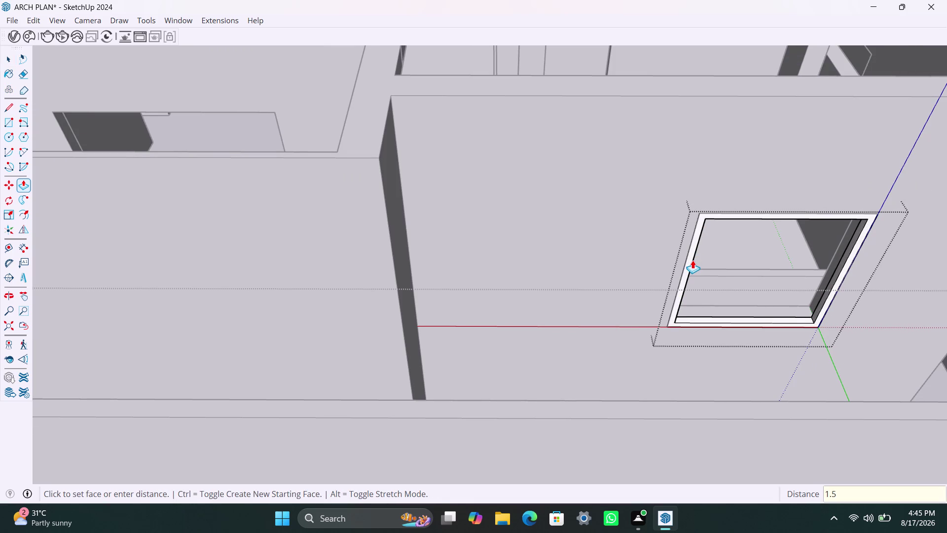
text(")
key(Return)
Extrude the frame's other side by another 1.5 inches.
click(683, 284)
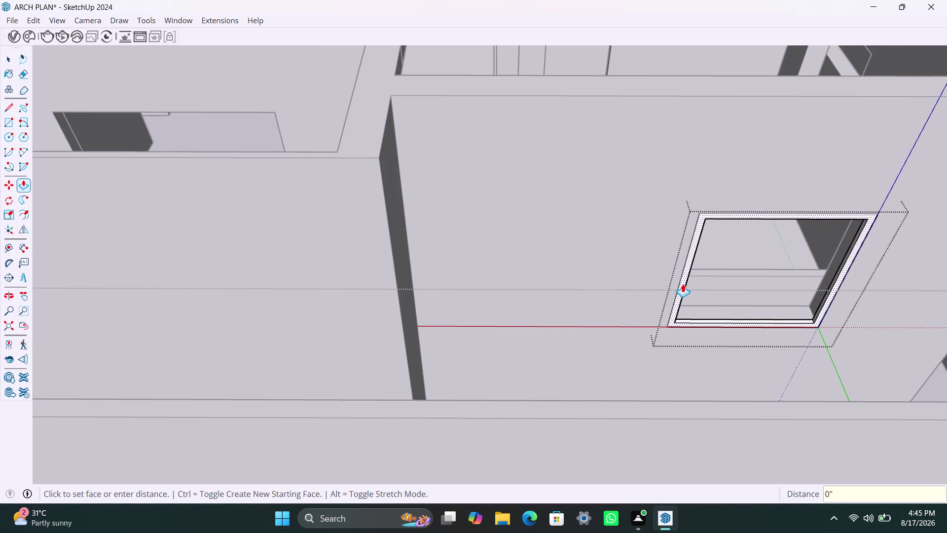
text(1.5)
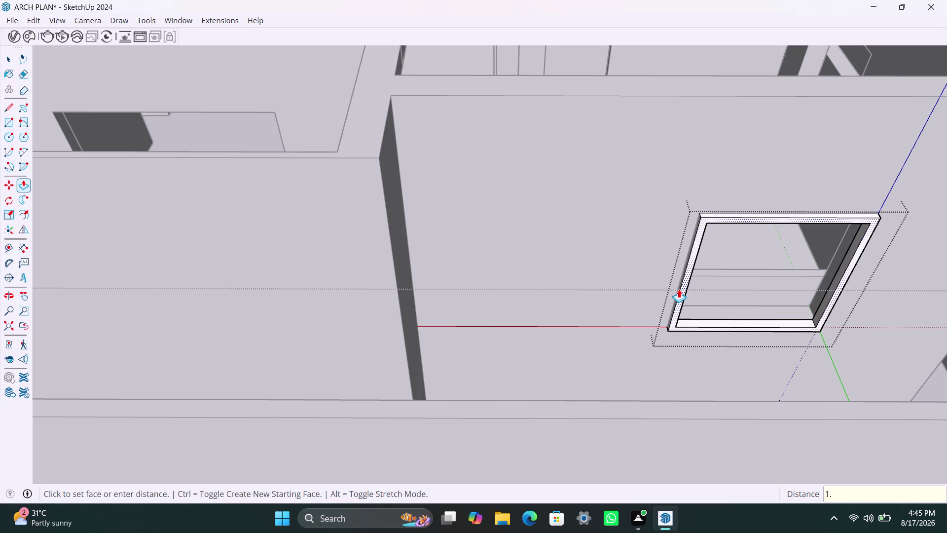
text(")
key(Return)
key(space)
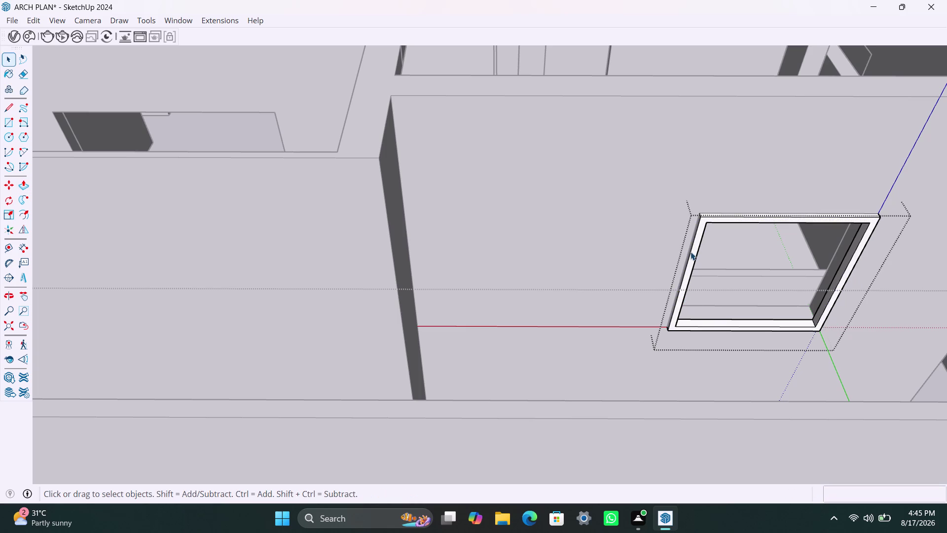
Draw a half-width sash rectangle inside the frame and delete the unused right half.
key(r)
click(709, 225)
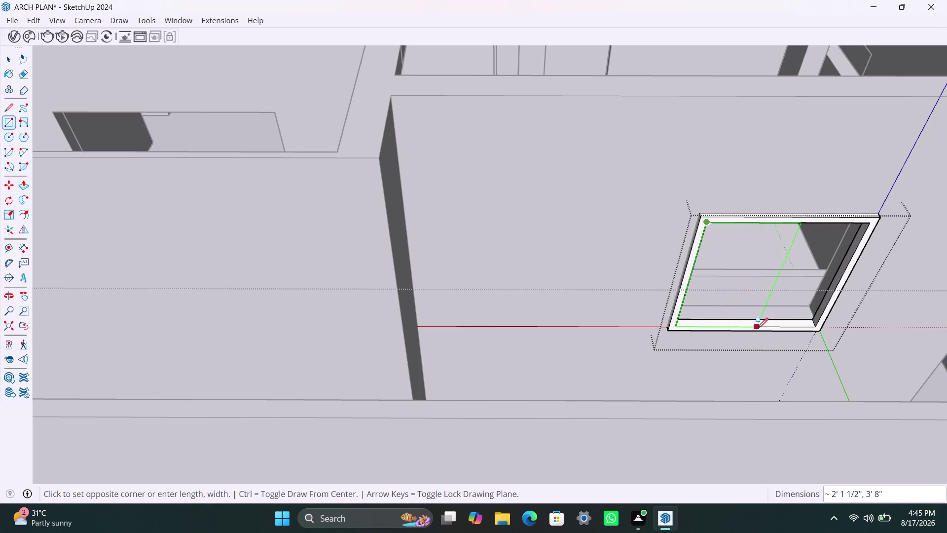
click(745, 327)
key(space)
click(781, 299)
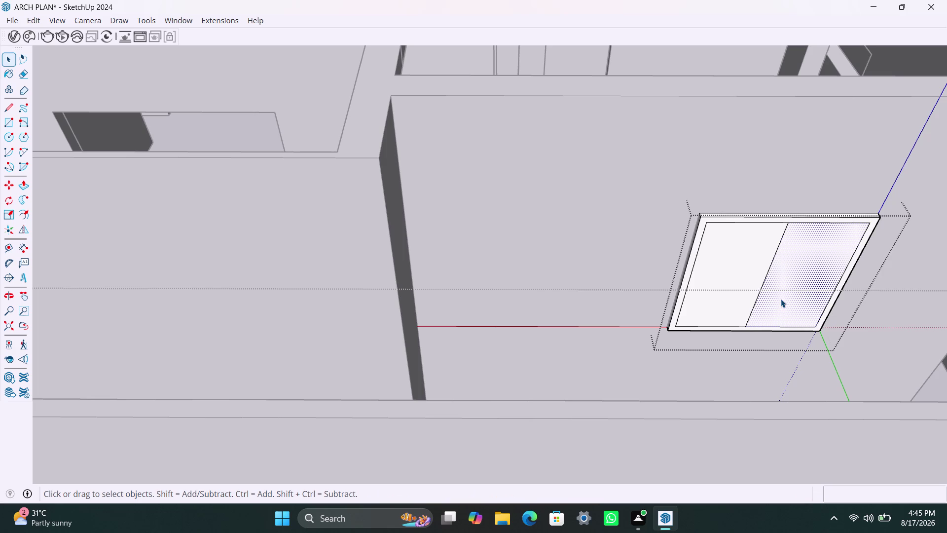
key(Delete)
click(749, 289)
click(742, 288)
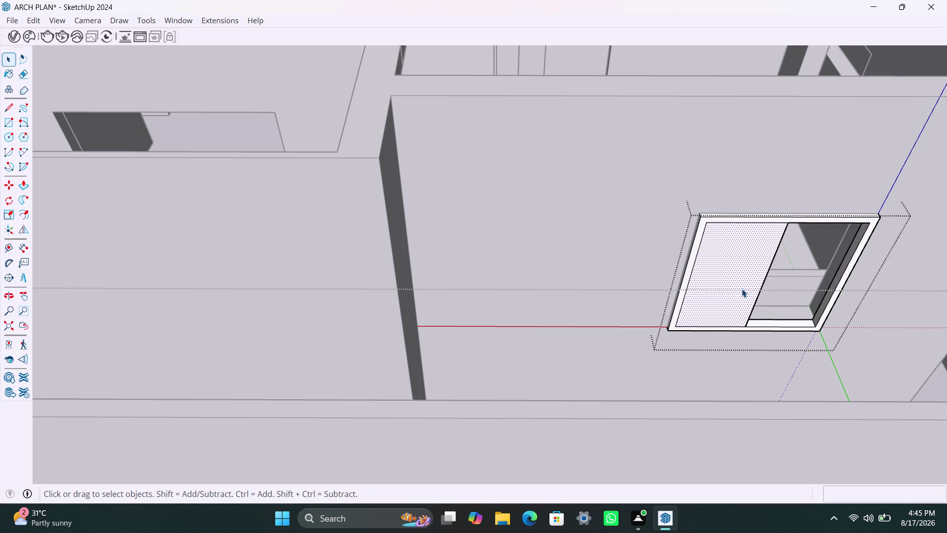
Make the left sash panel face into a group.
key(p)
click(741, 289)
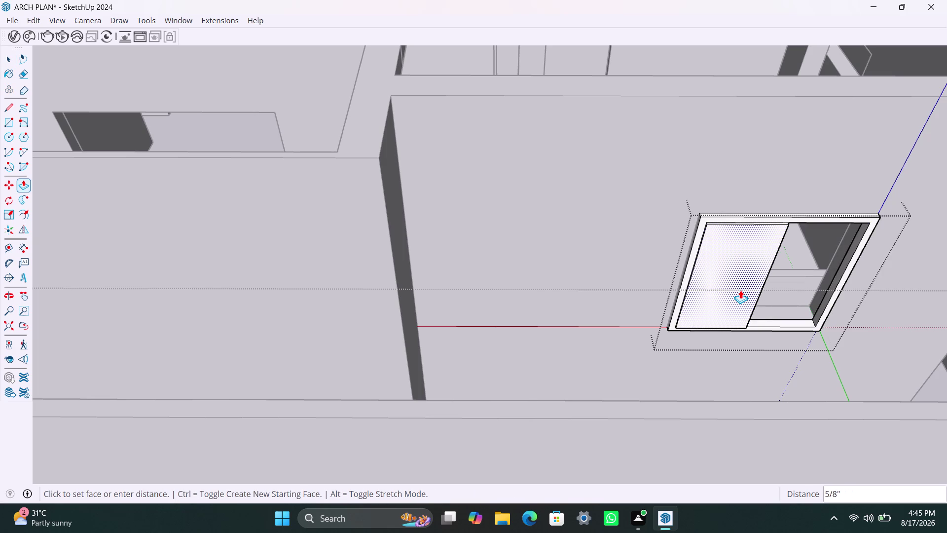
key(Escape)
key(space)
double_click(741, 290)
right_click(739, 290)
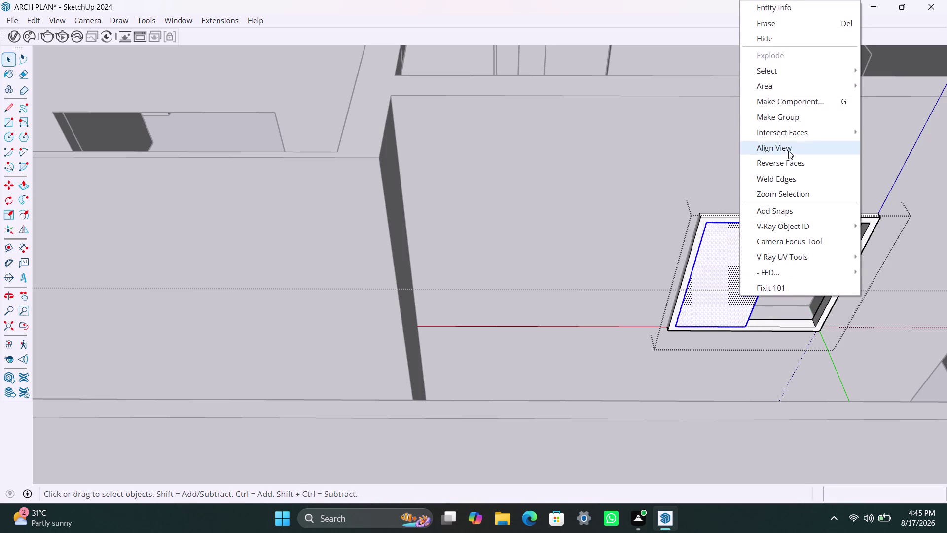
click(787, 126)
click(787, 124)
triple_click(734, 264)
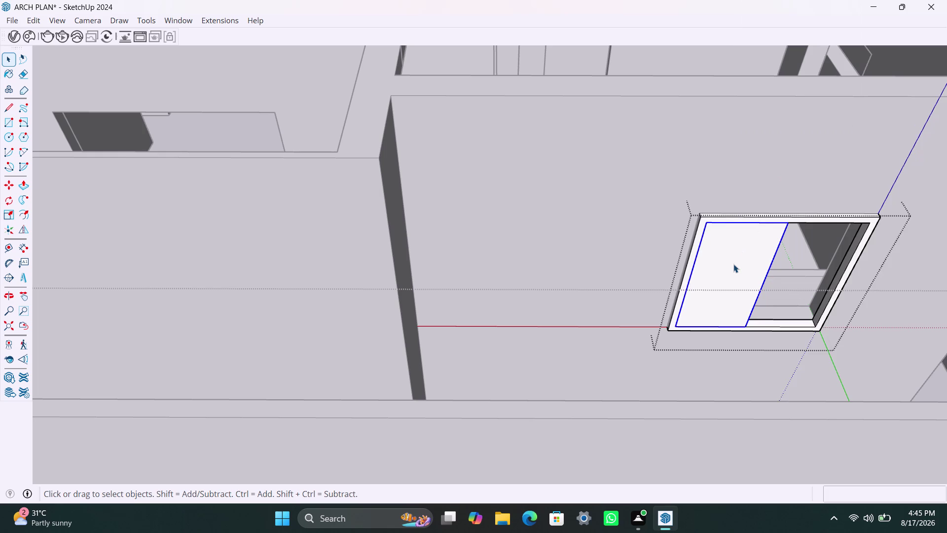
click(733, 264)
click(733, 264)
Push/Pull the grouped sash panel to 18 mm thick.
key(p)
click(733, 264)
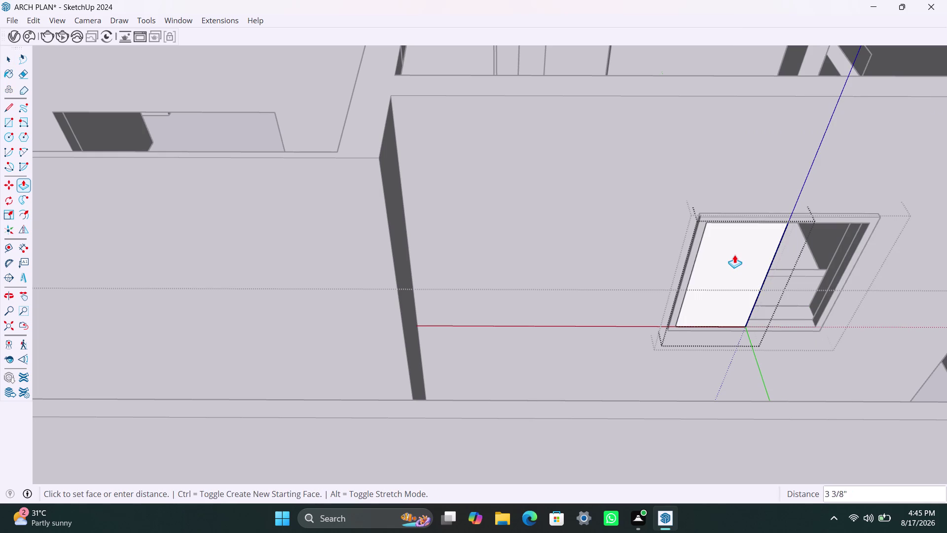
text(18MM)
key(Return)
key(space)
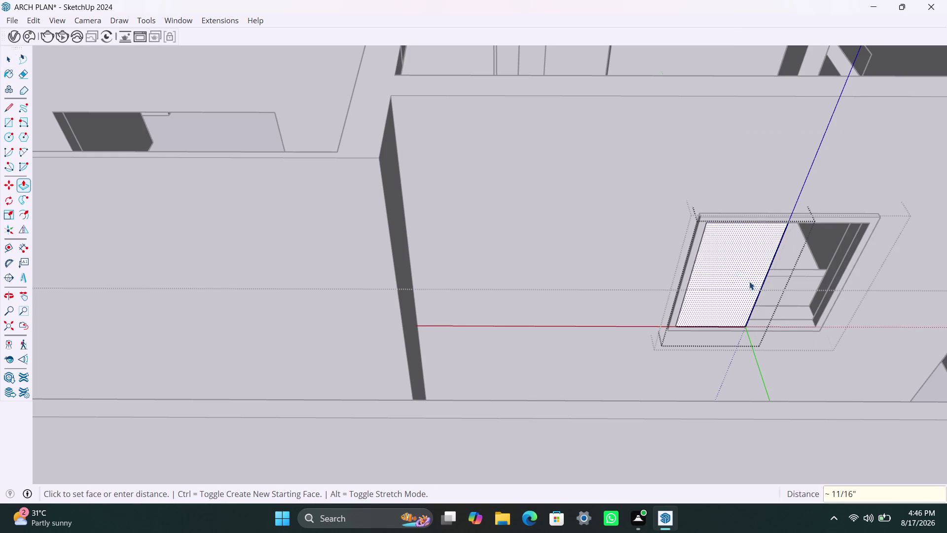
click(661, 197)
scroll(up, 3)
Copy the 18 mm panel toward the other side of the frame.
click(735, 324)
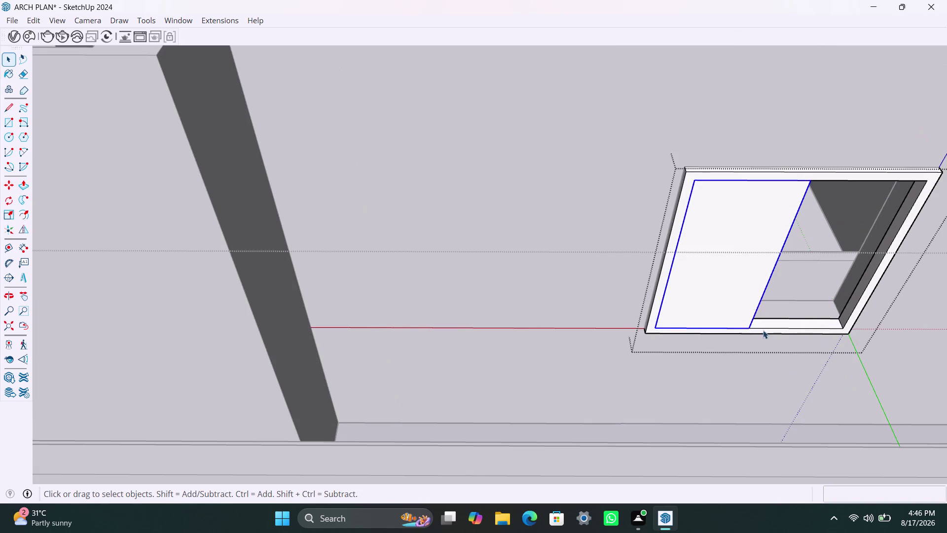
scroll(up, 3)
middle_drag(763, 335, 720, 342)
key(m)
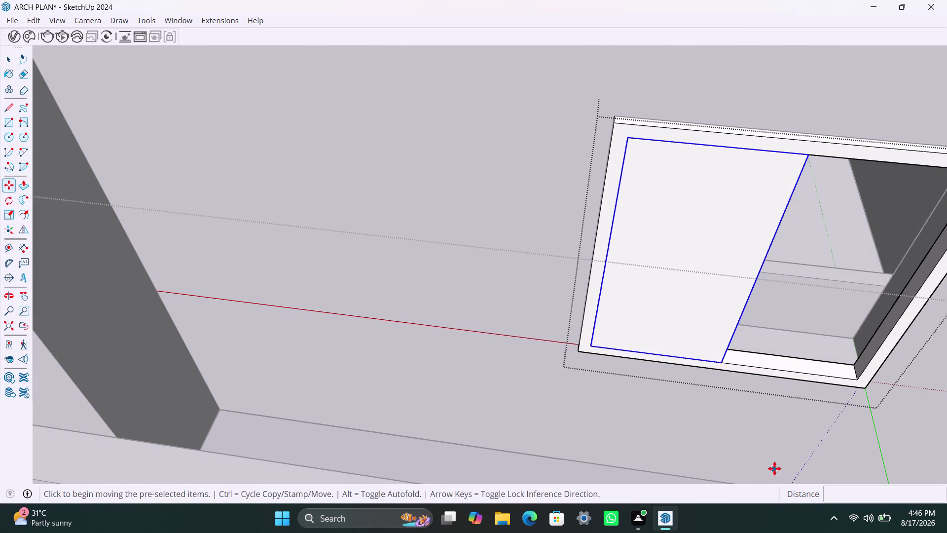
click(724, 361)
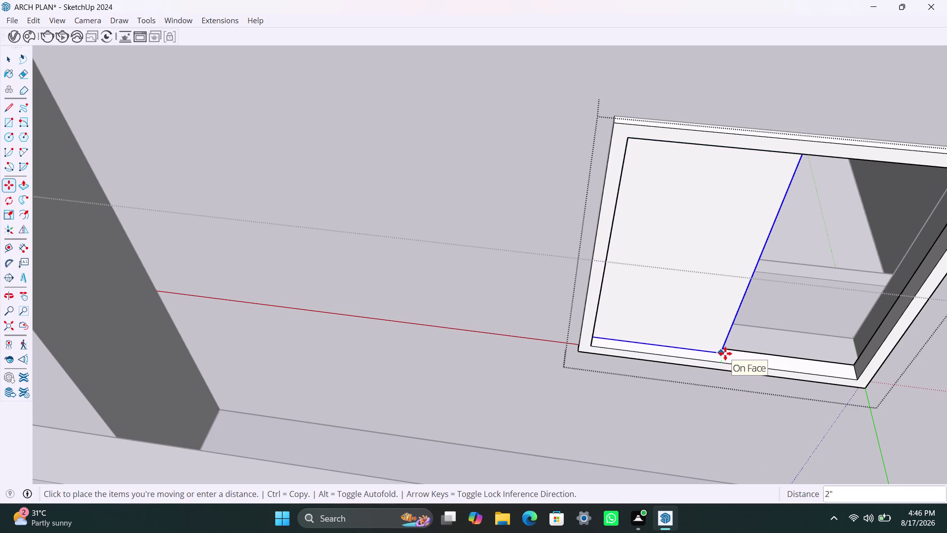
click(725, 353)
key(m)
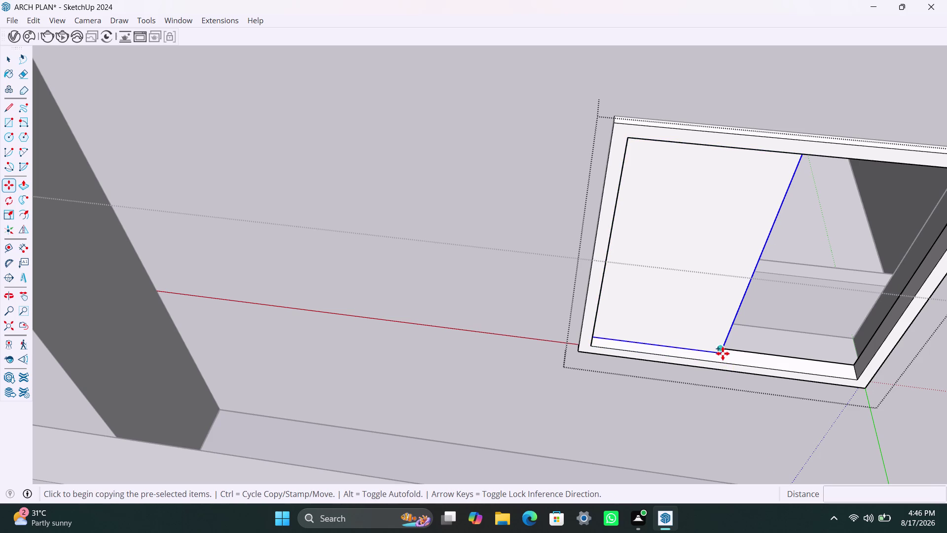
click(721, 352)
click(858, 382)
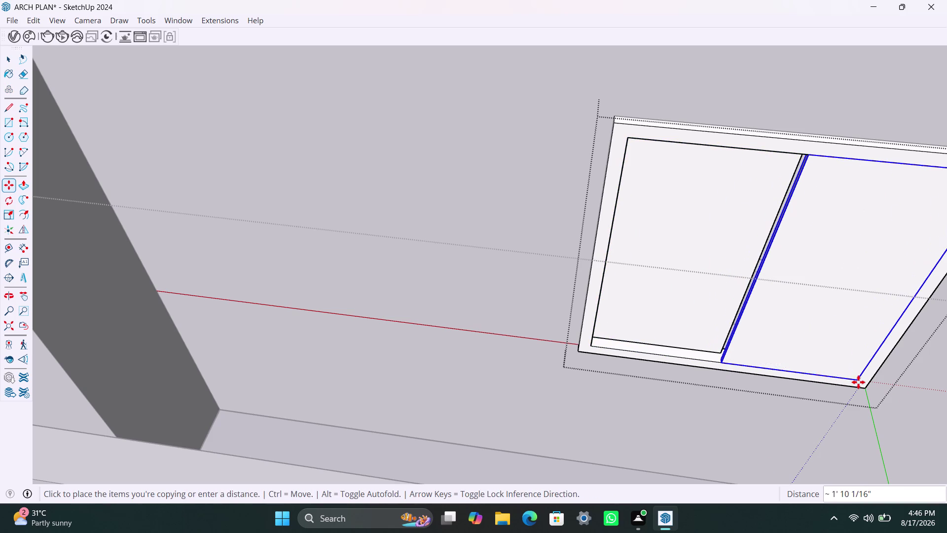
Snap the copied panel against the frame and orbit back to the whole house.
scroll(up, 3)
middle_drag(714, 351, 727, 356)
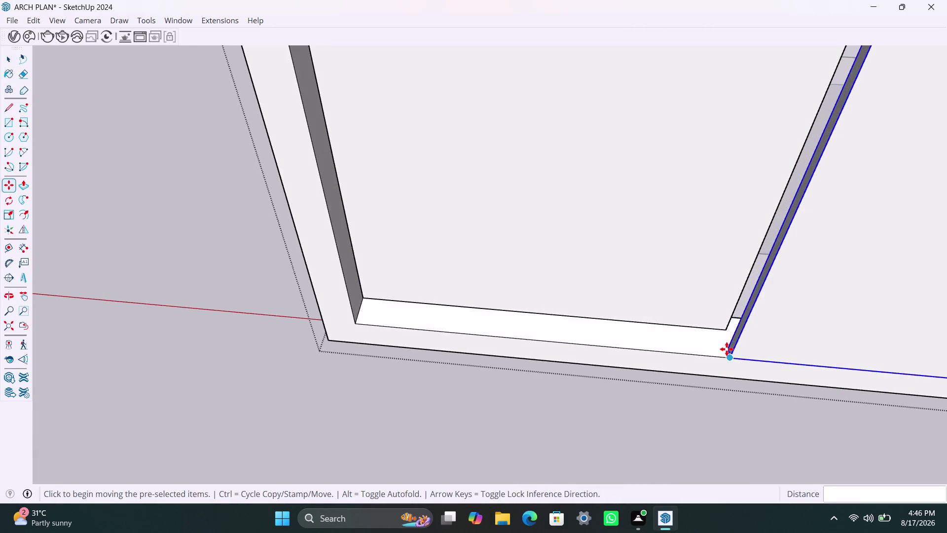
scroll(up, 3)
click(727, 349)
click(726, 326)
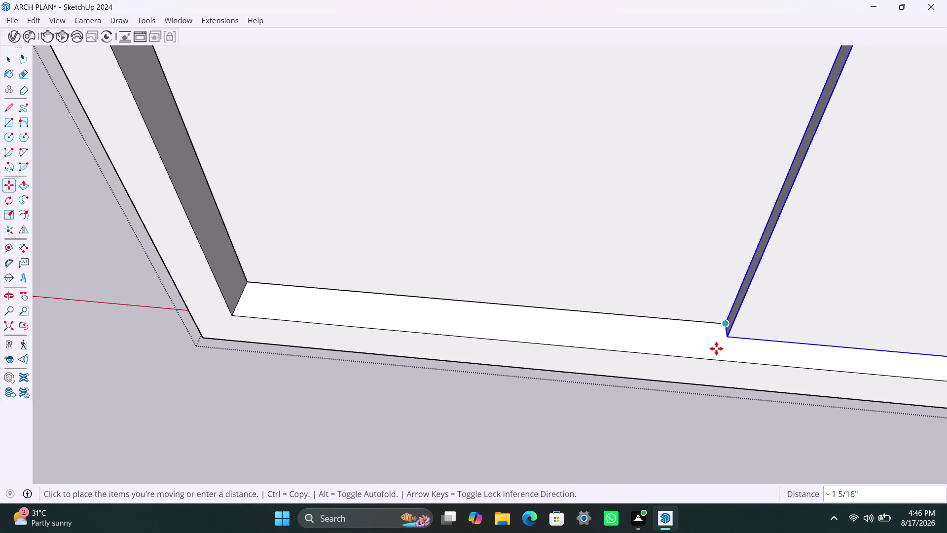
scroll(down, 3)
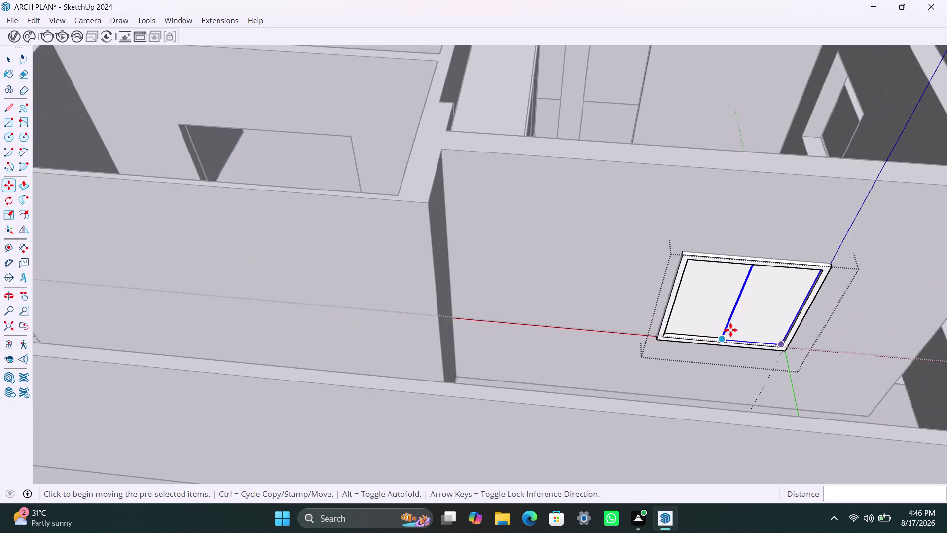
scroll(down, 3)
middle_drag(807, 314, 449, 262)
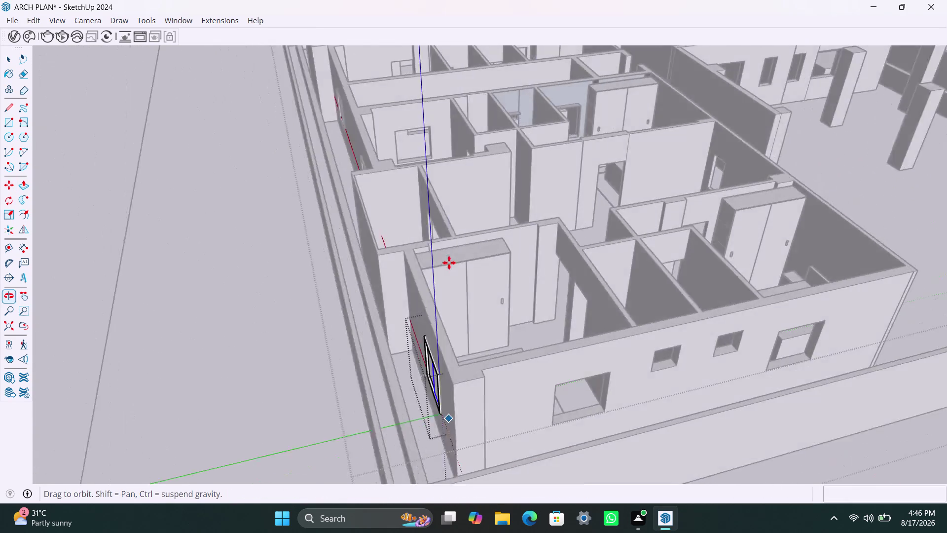
scroll(down, 3)
middle_drag(519, 376, 493, 347)
Draw a rectangle covering the next (left) window opening.
key(space)
click(839, 299)
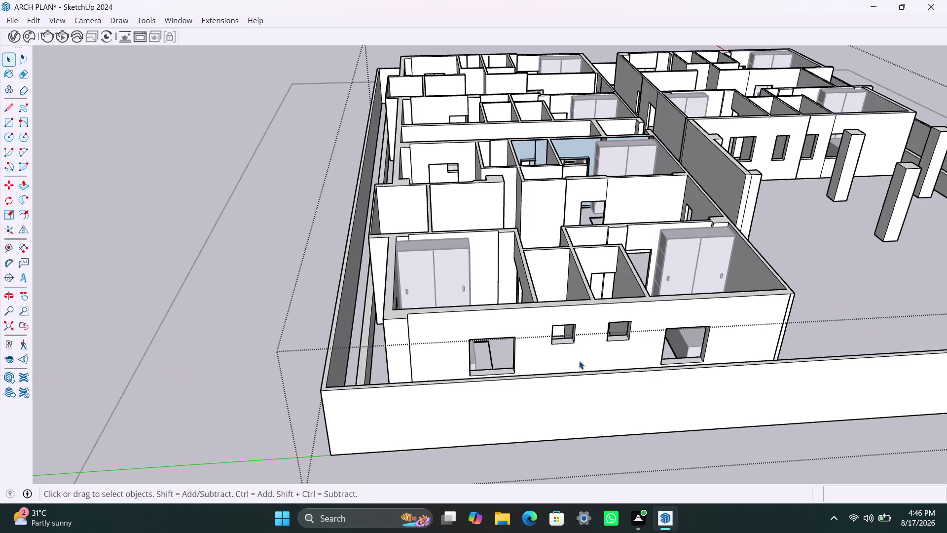
scroll(up, 3)
middle_drag(506, 342, 490, 332)
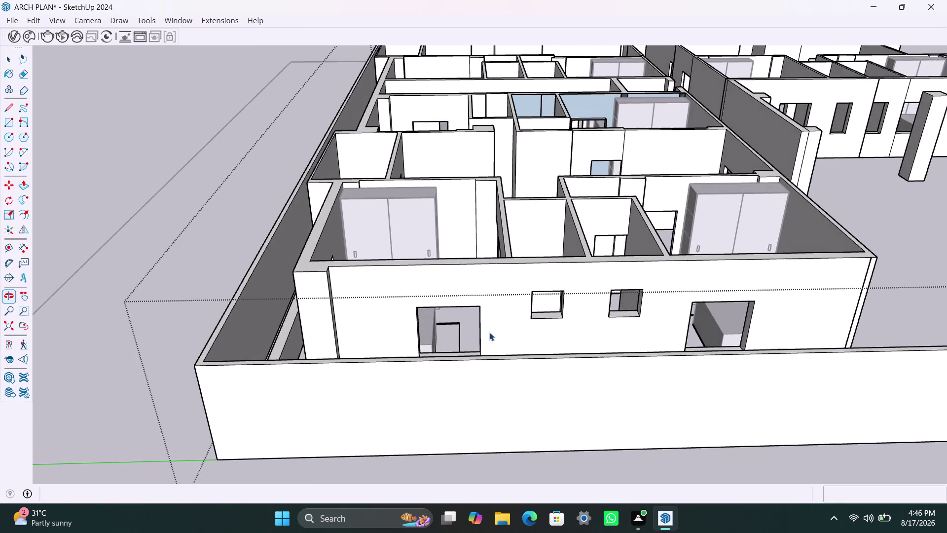
scroll(up, 3)
key(r)
middle_drag(476, 328, 485, 353)
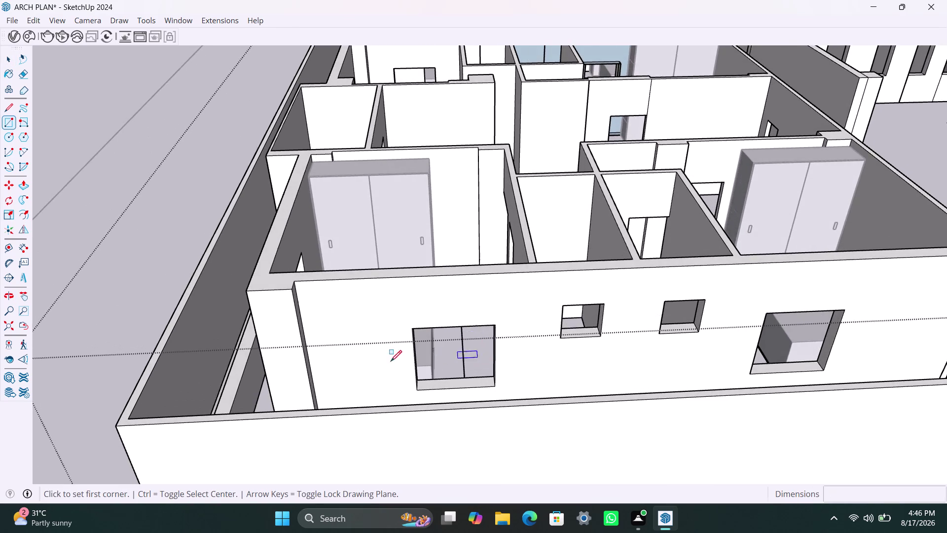
scroll(up, 3)
click(416, 324)
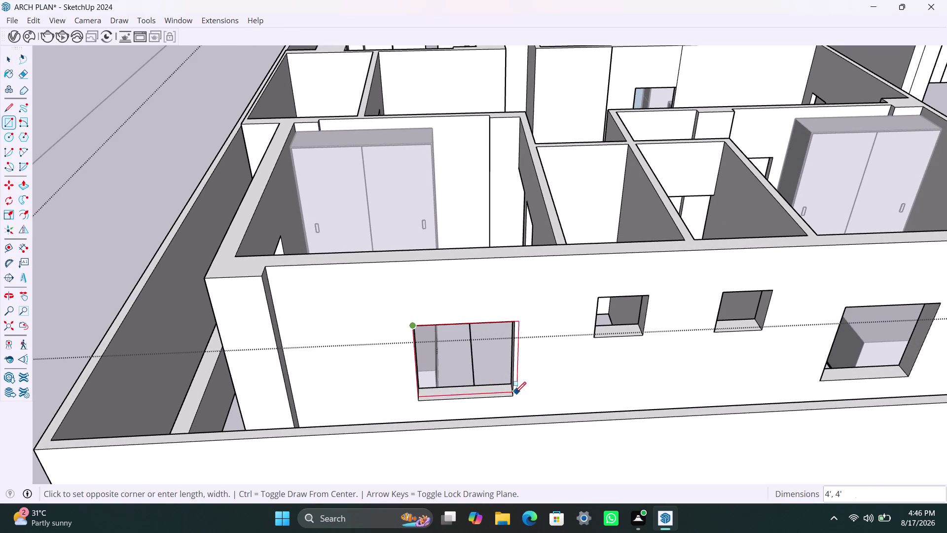
click(513, 394)
Make the new rectangle a group and open it for editing.
key(space)
double_click(495, 369)
right_click(495, 369)
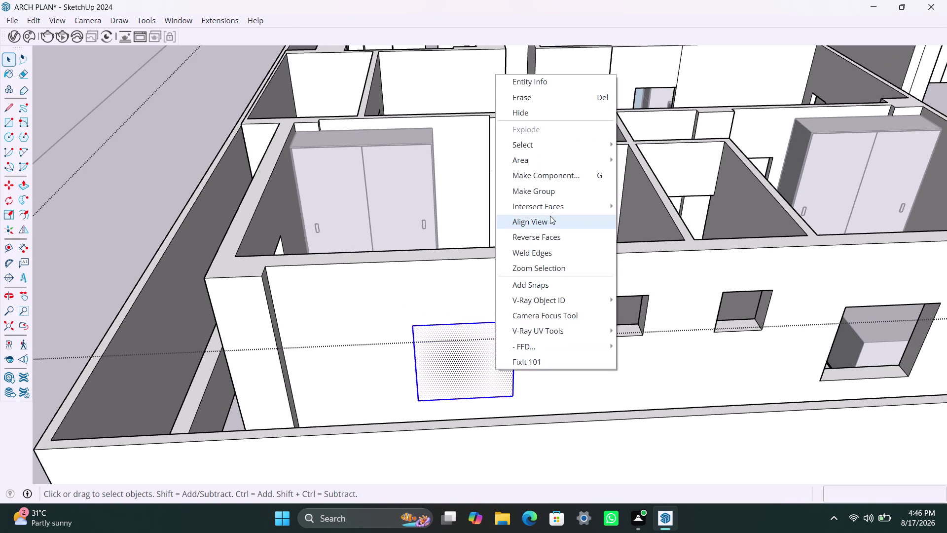
click(554, 195)
double_click(475, 361)
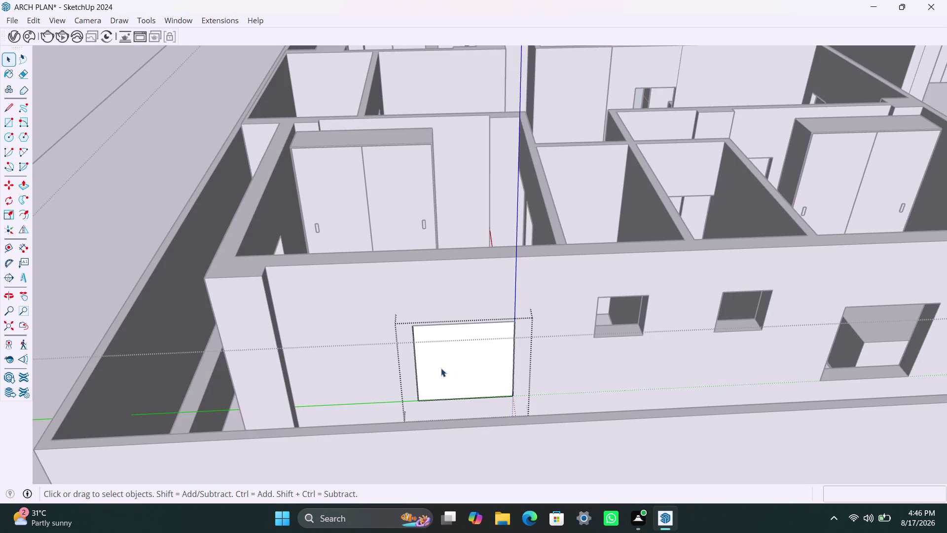
Offset the outline 2 inches inward and delete the center face, leaving a frame ring.
key(f)
click(431, 359)
text(2)
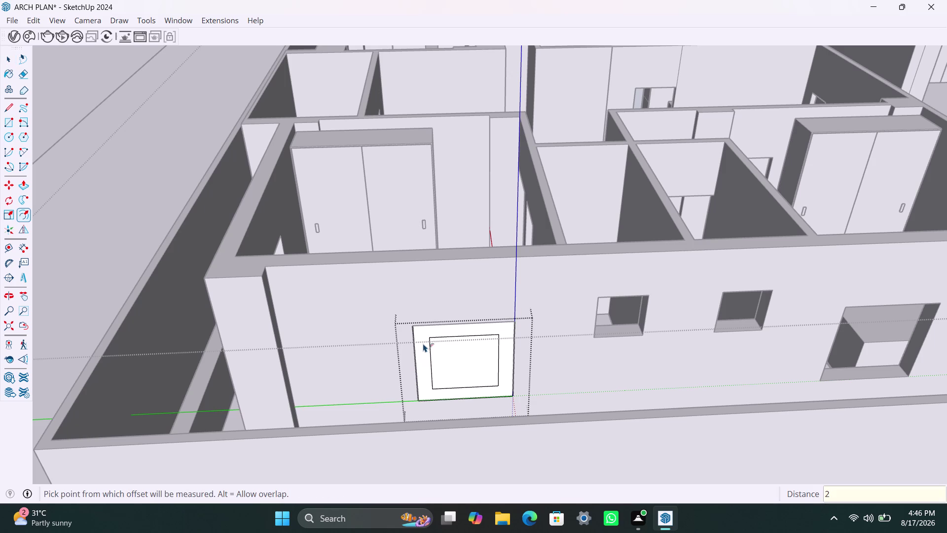
text(")
key(Return)
key(space)
click(472, 354)
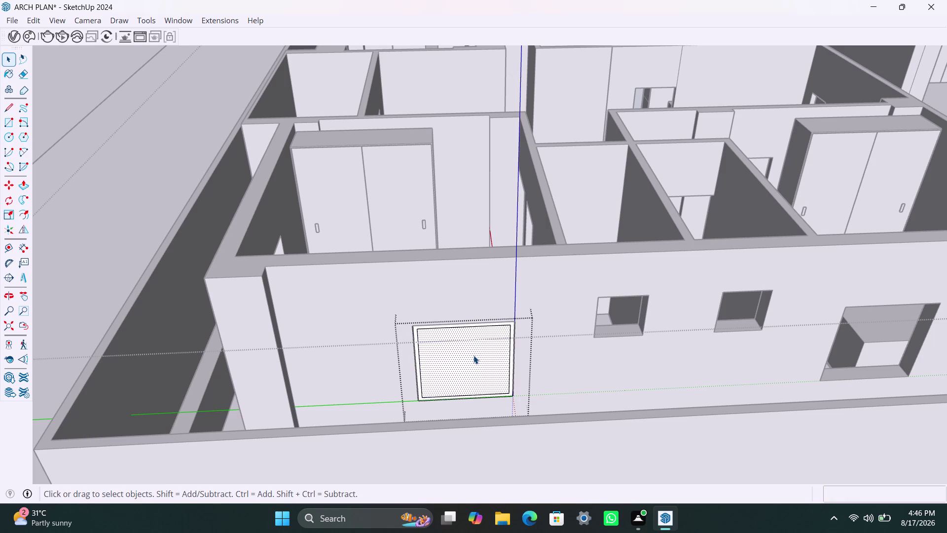
key(Delete)
scroll(up, 3)
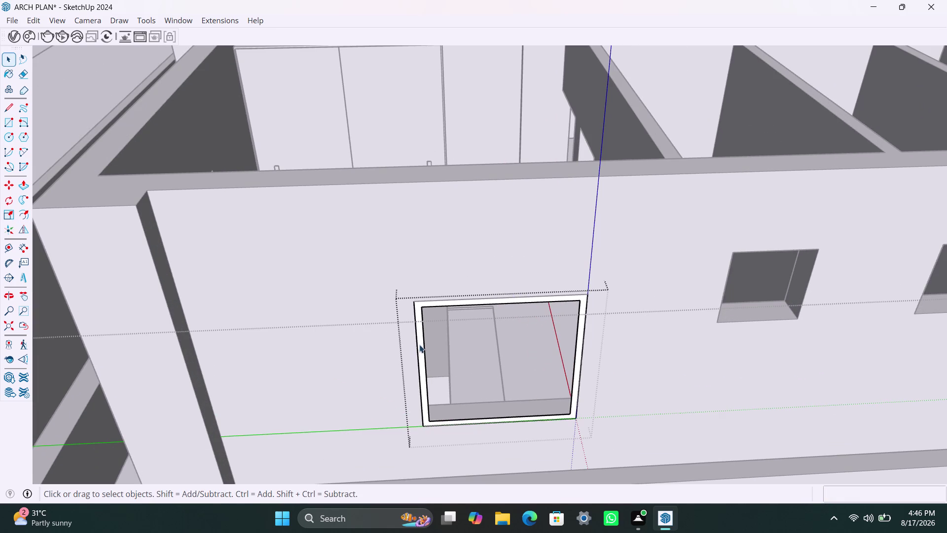
Push/pull the 2-inch frame ring 1.5 inches outward from the wall.
click(421, 344)
key(p)
click(423, 349)
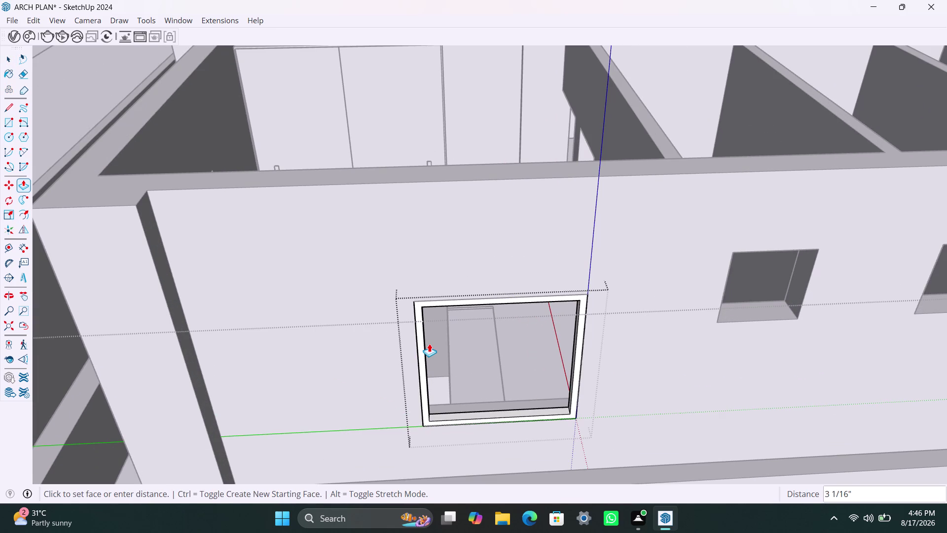
text(1.5)
text(")
key(Return)
click(423, 360)
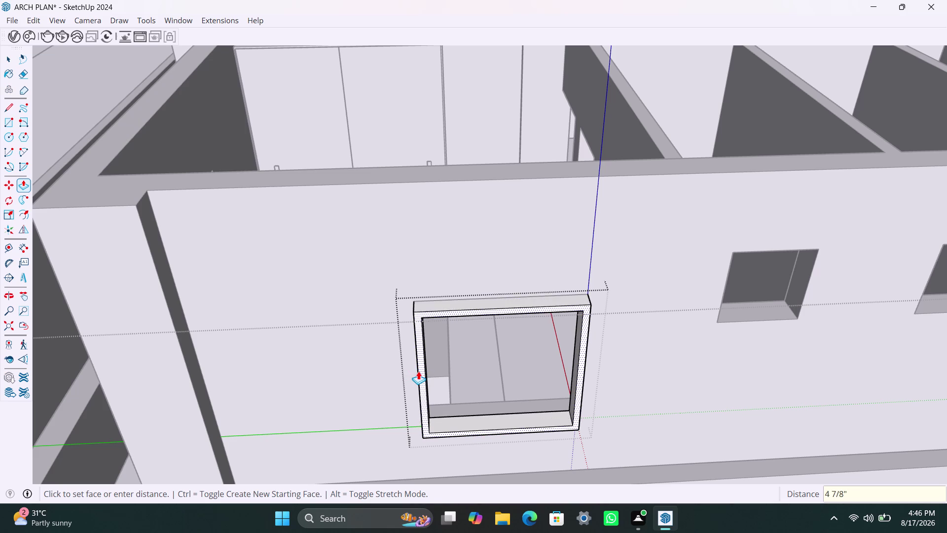
text(1.5")
key(Return)
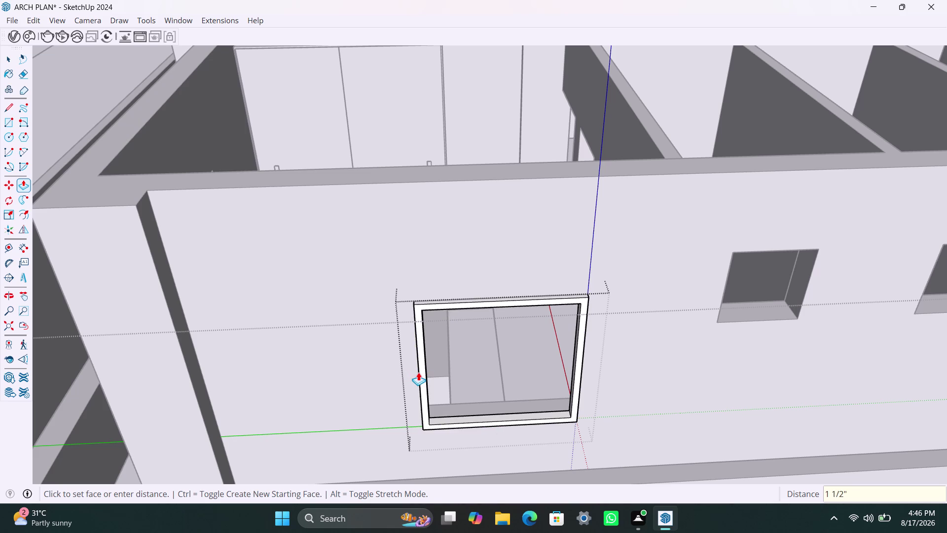
key(space)
Draw a rectangle over the left half of the opening, deleting the extra face.
key(r)
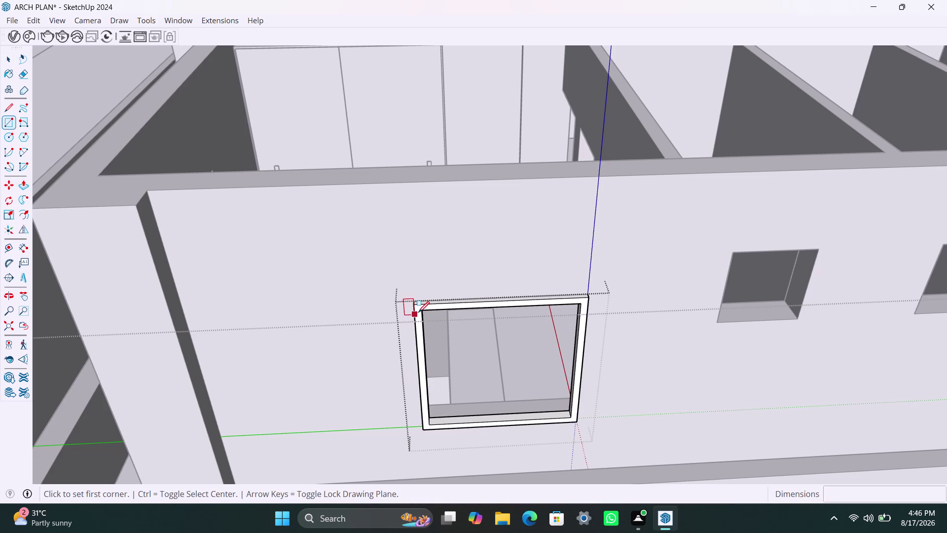
click(422, 312)
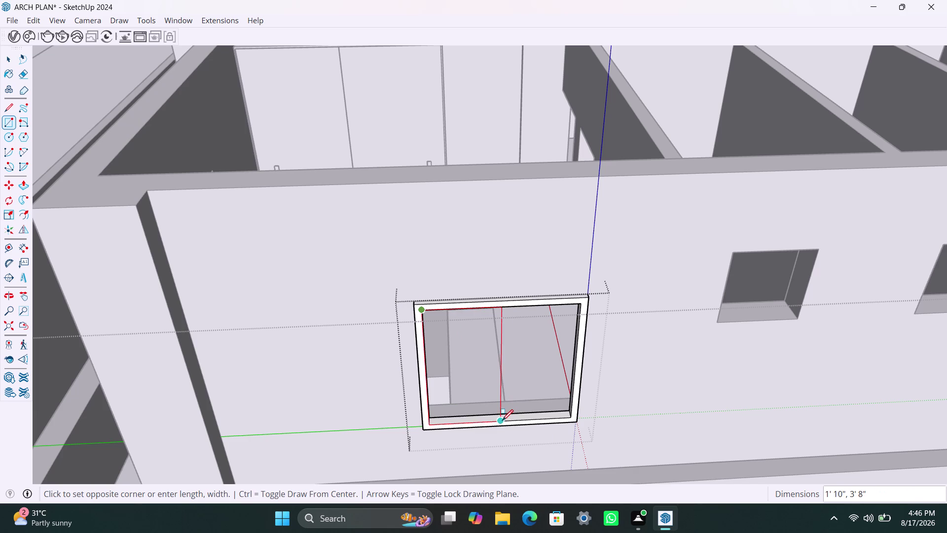
click(497, 420)
key(space)
double_click(527, 386)
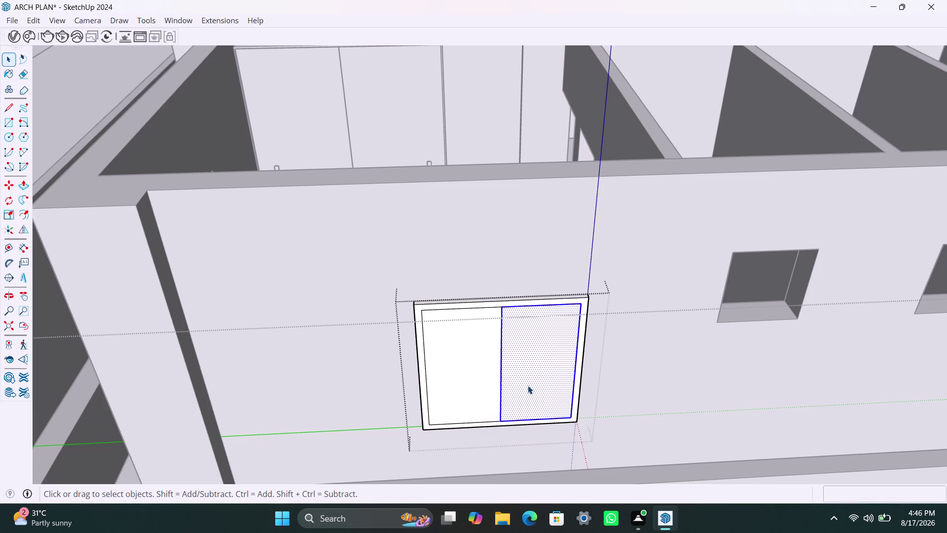
click(521, 389)
key(Delete)
Group the left sash panel and thicken it to 18 mm.
double_click(480, 380)
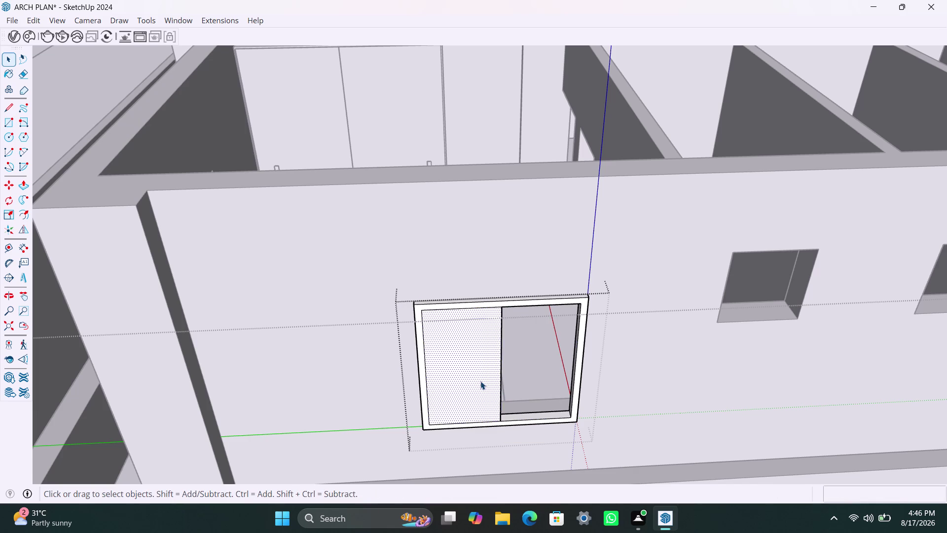
right_click(480, 381)
click(533, 204)
triple_click(487, 348)
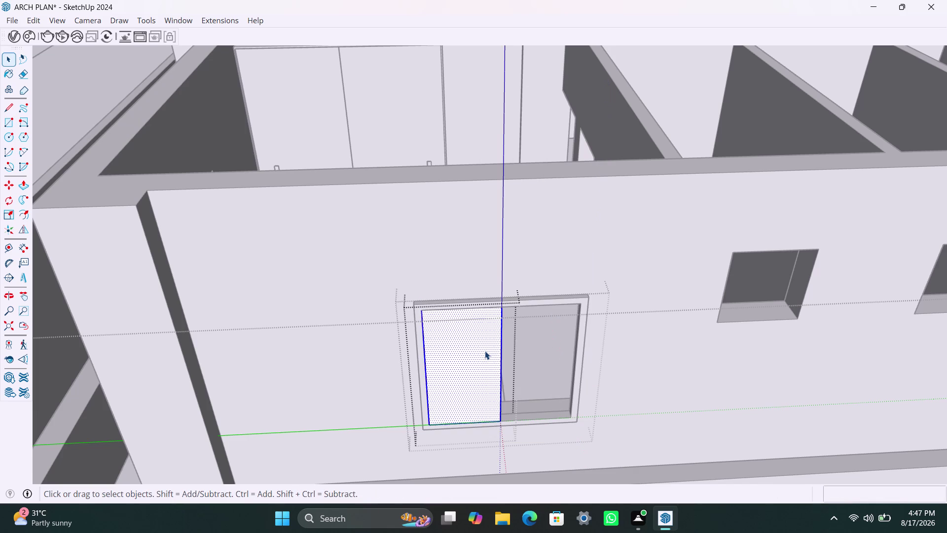
key(p)
click(485, 350)
text(18)
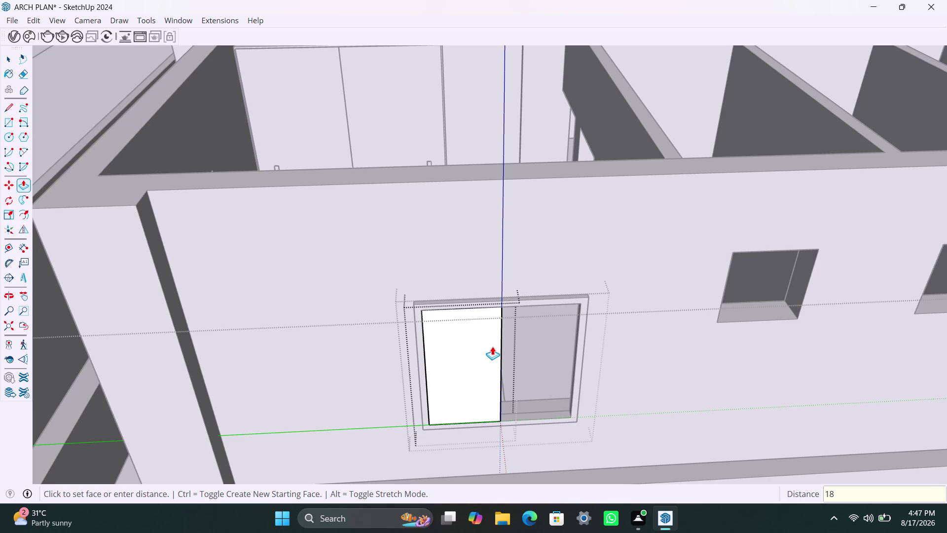
text(MM)
key(Return)
key(space)
click(600, 299)
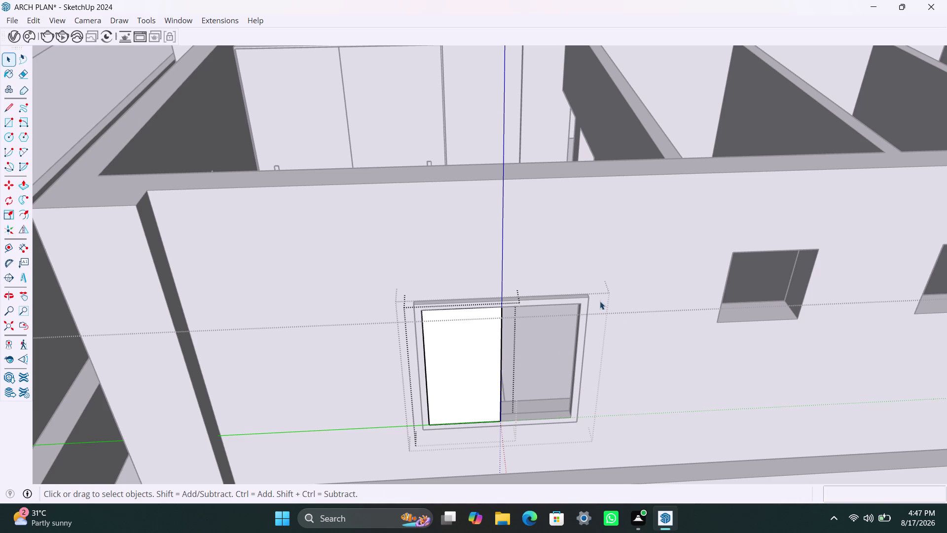
Copy the panel into the right half of the opening.
click(486, 410)
scroll(up, 3)
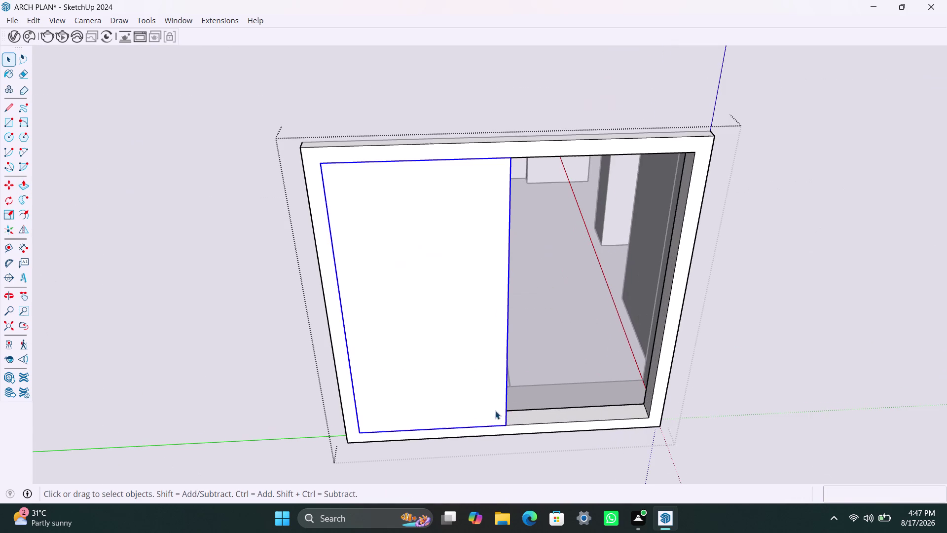
key(m)
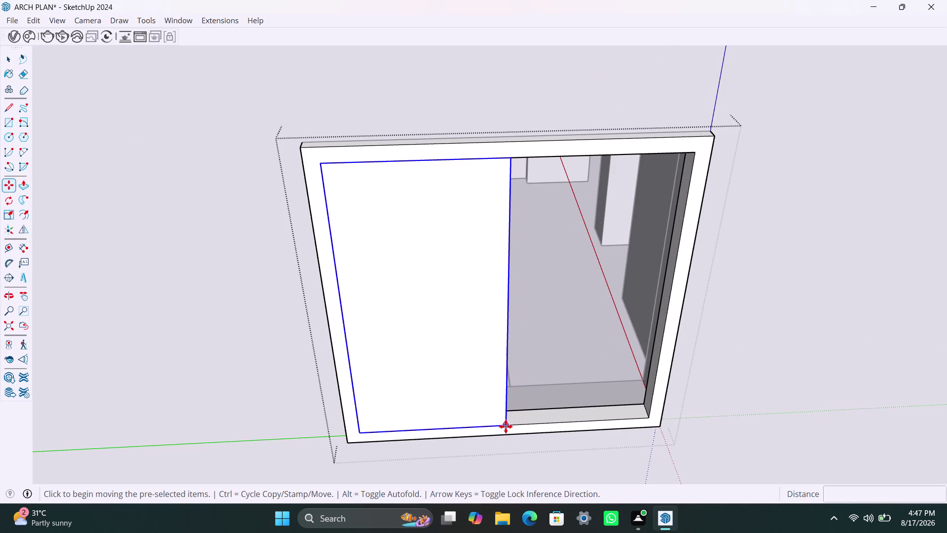
click(505, 422)
click(507, 417)
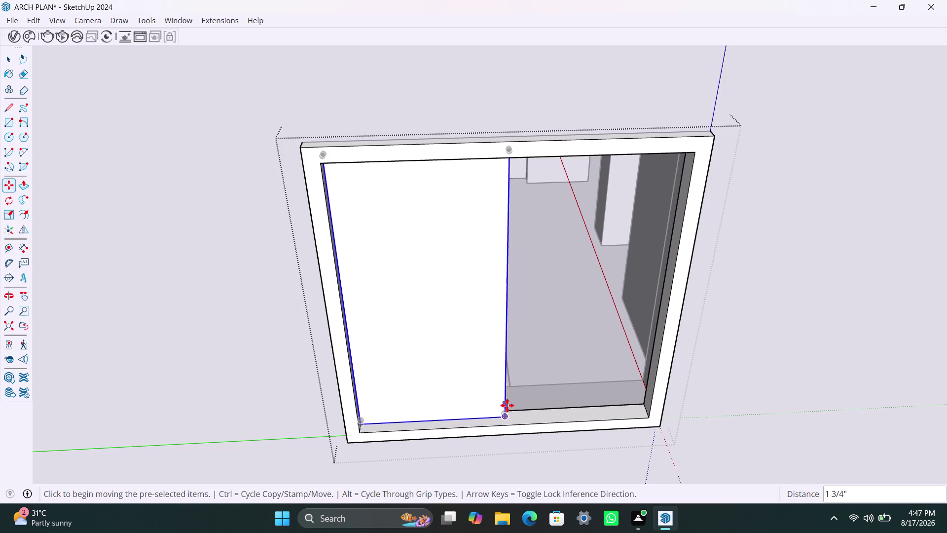
key(m)
click(512, 414)
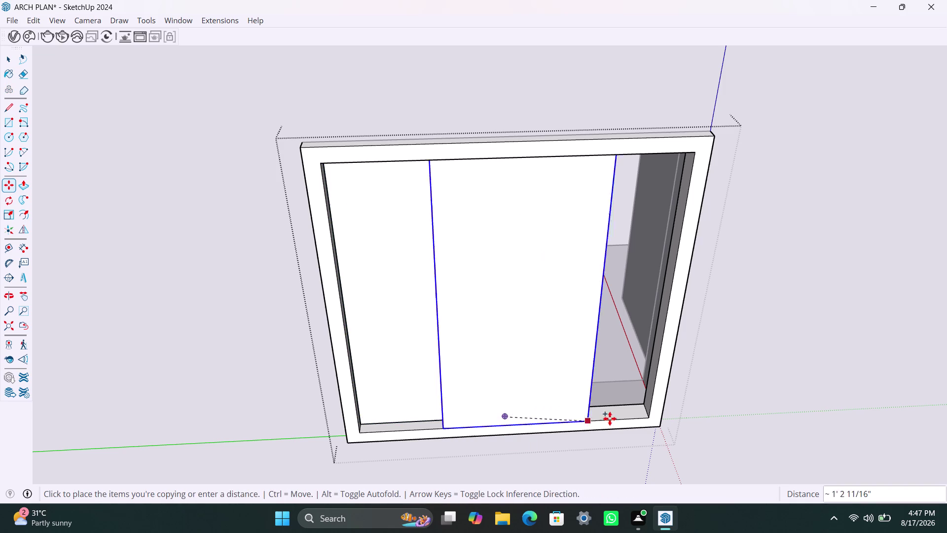
click(652, 418)
Snap the copied panel tight against the first panel.
scroll(up, 3)
middle_drag(498, 423, 512, 424)
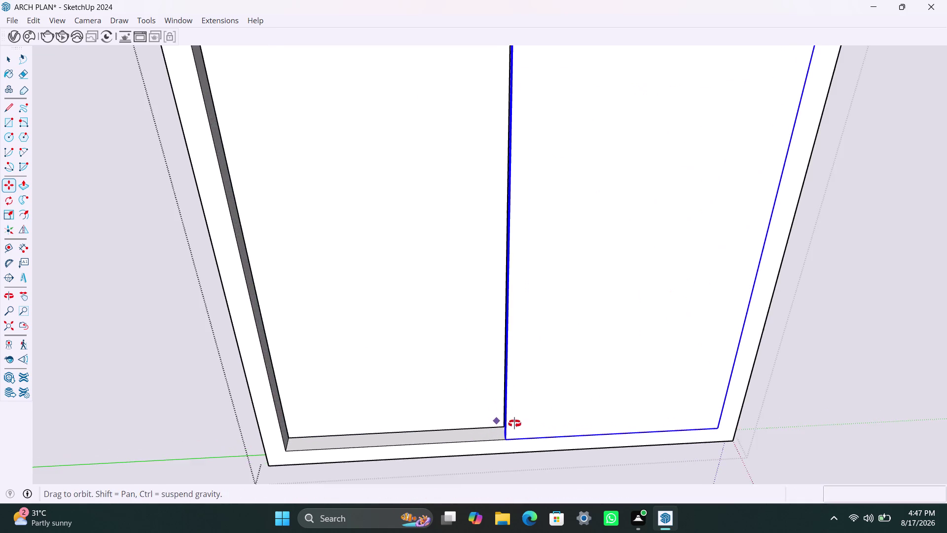
middle_drag(513, 423, 520, 422)
scroll(up, 3)
click(530, 435)
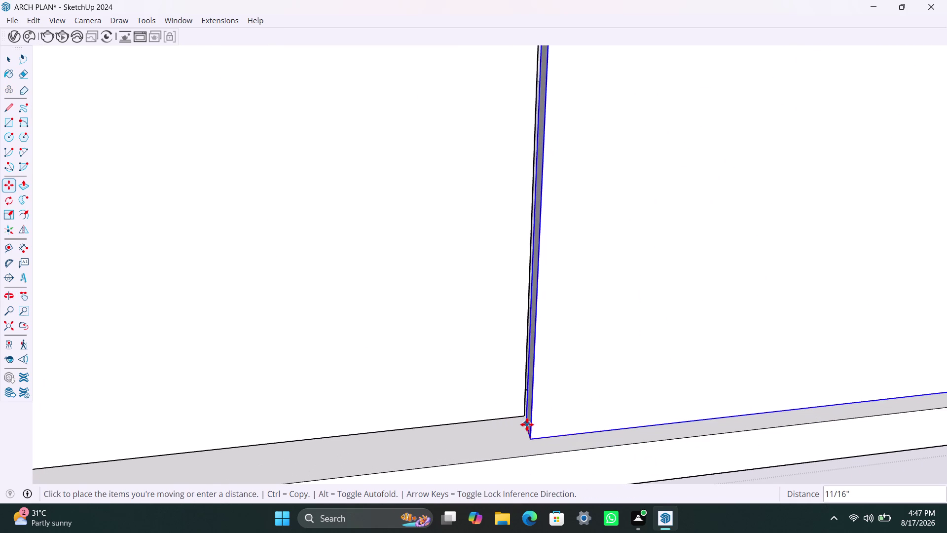
click(526, 417)
scroll(down, 3)
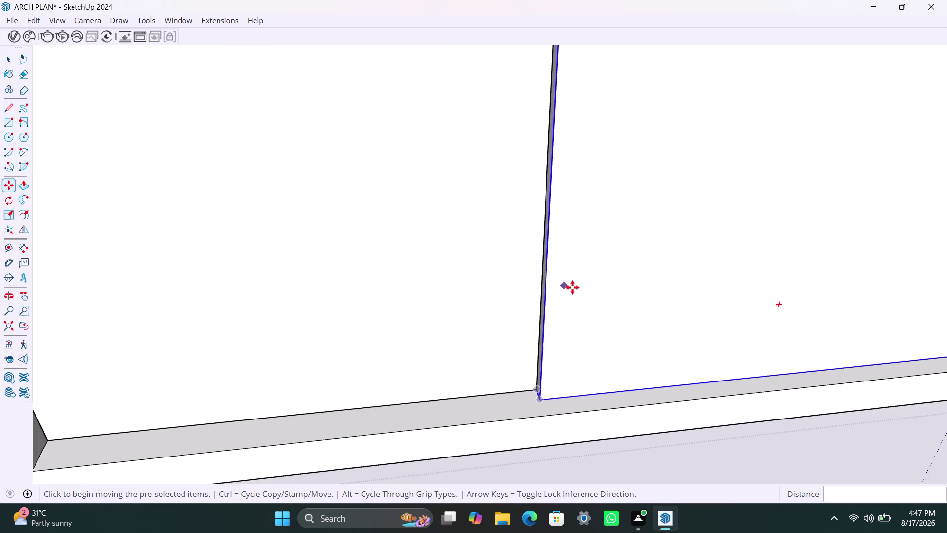
scroll(down, 3)
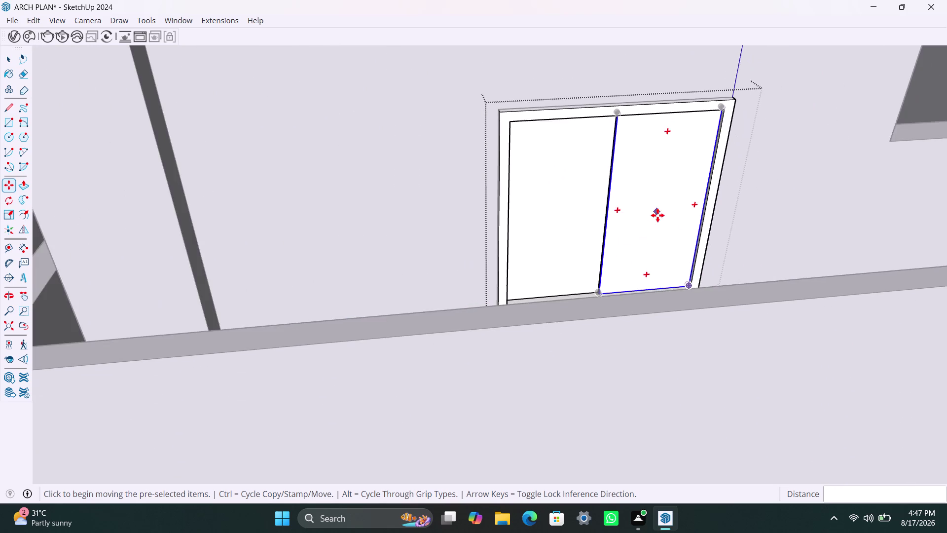
scroll(down, 3)
Orbit out to the house wall and line up the view on the small square opening.
middle_drag(768, 217, 590, 277)
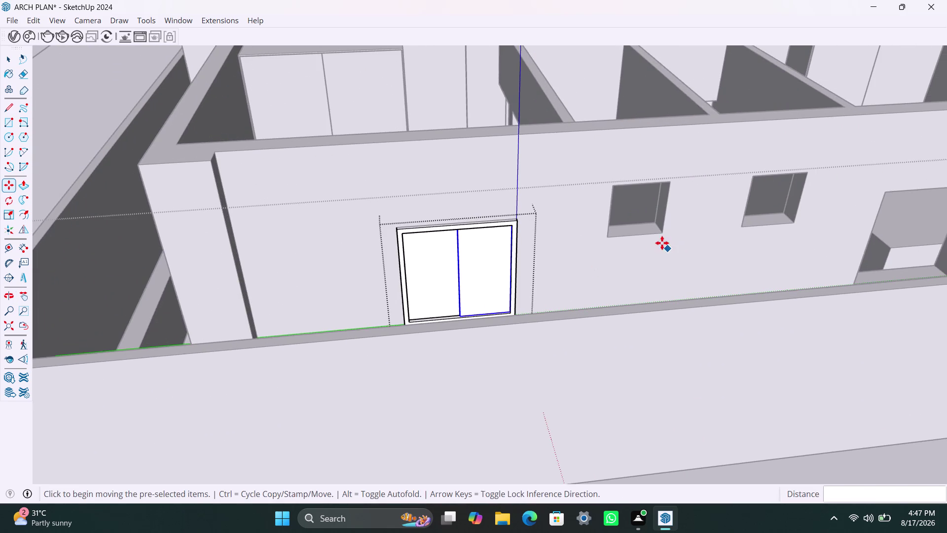
key(space)
click(651, 280)
scroll(down, 3)
middle_drag(688, 272, 552, 282)
middle_drag(552, 283, 570, 282)
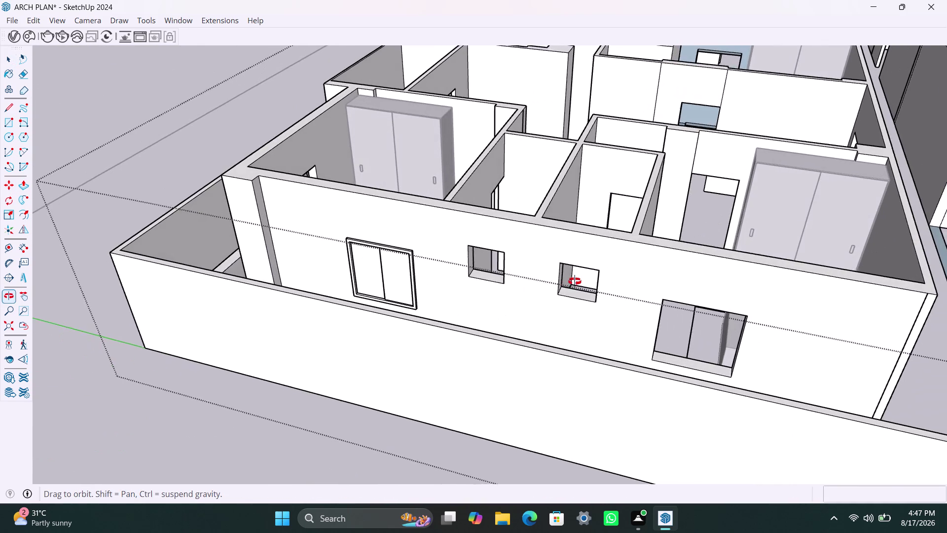
middle_drag(570, 282, 637, 279)
scroll(up, 3)
middle_drag(573, 279, 574, 274)
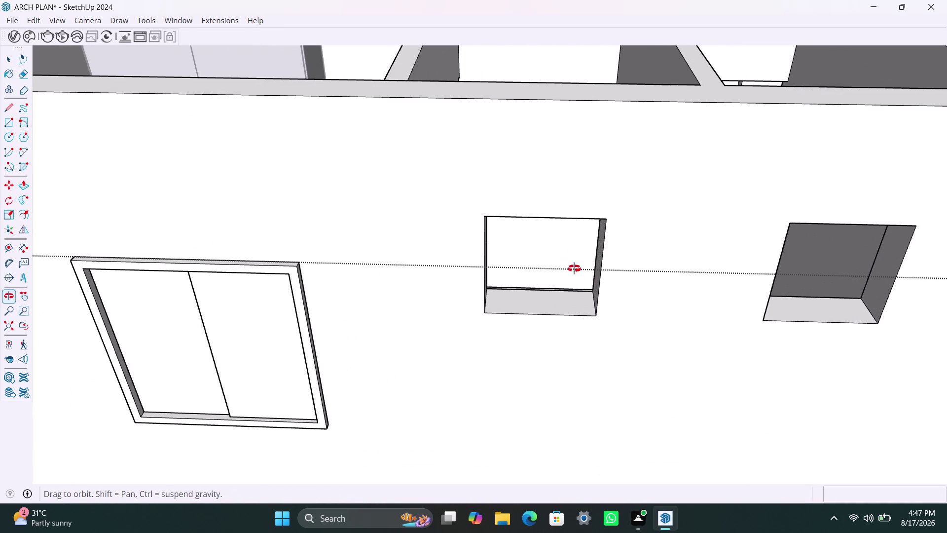
middle_drag(574, 274, 575, 258)
scroll(down, 3)
scroll(down, 3)
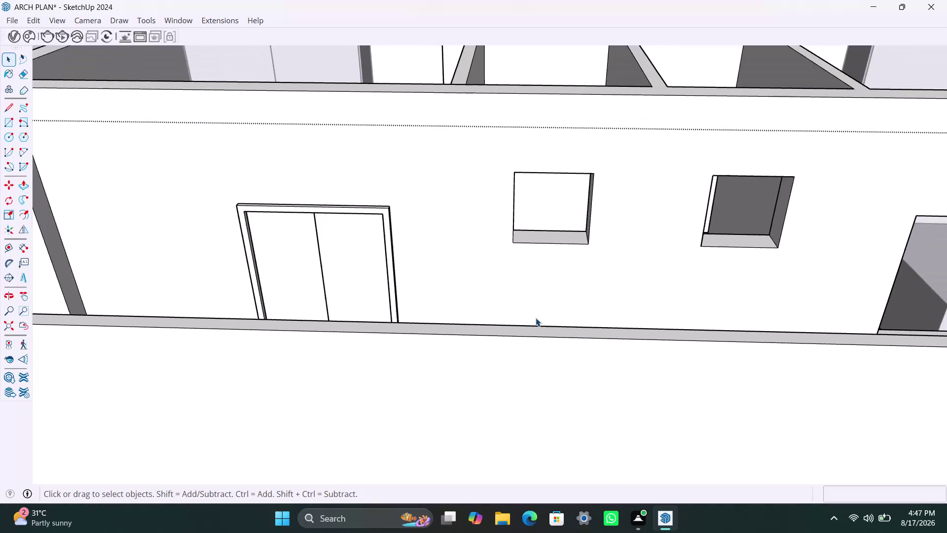
scroll(down, 3)
middle_drag(536, 317, 529, 365)
scroll(up, 3)
middle_click(494, 316)
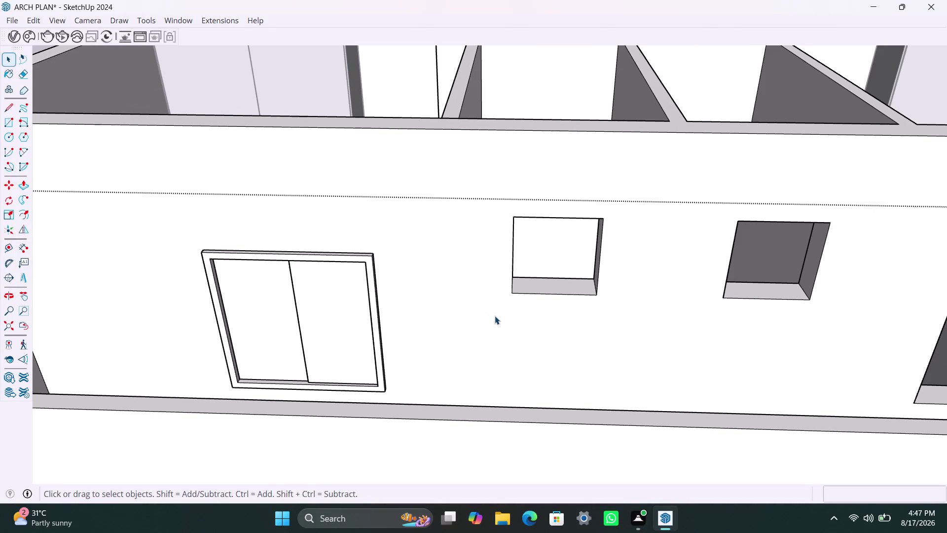
Cover the small square opening with a rectangle, group it and open the group.
key(e)
key(r)
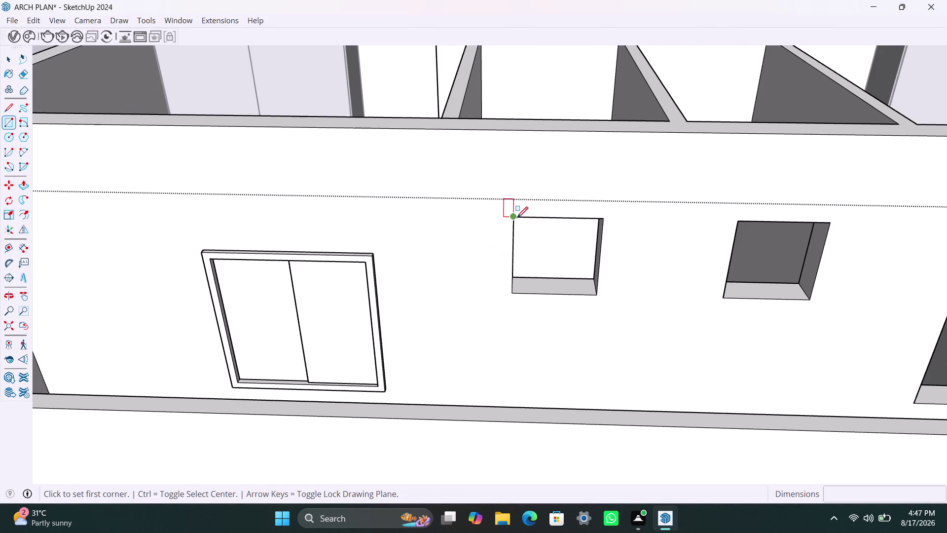
click(517, 218)
click(595, 291)
key(space)
double_click(539, 253)
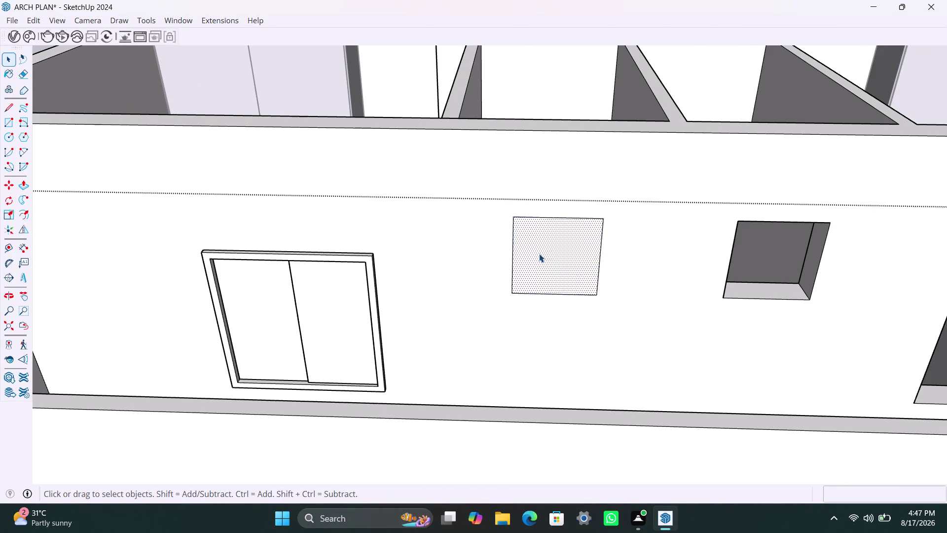
right_click(539, 254)
click(592, 119)
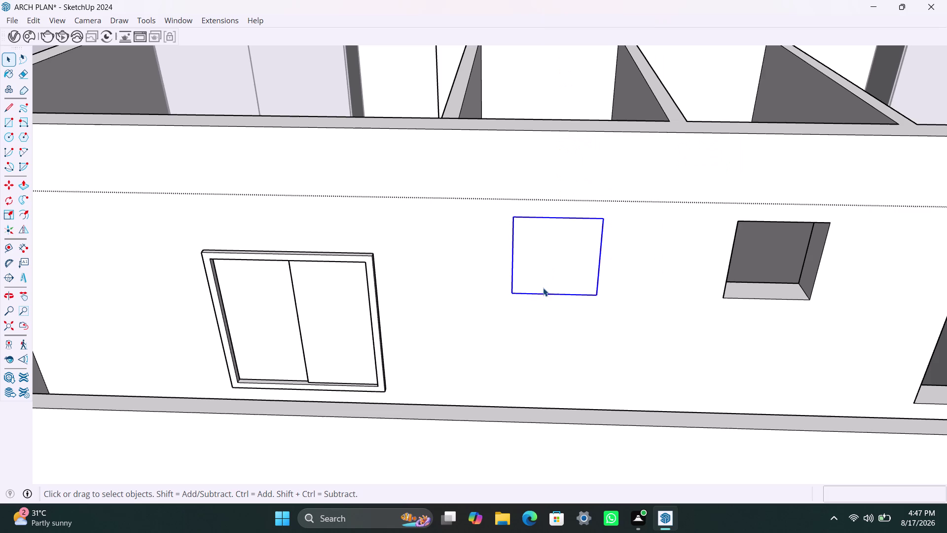
triple_click(543, 269)
Offset the outline 2 inches inward and delete the inner face to form the frame.
key(f)
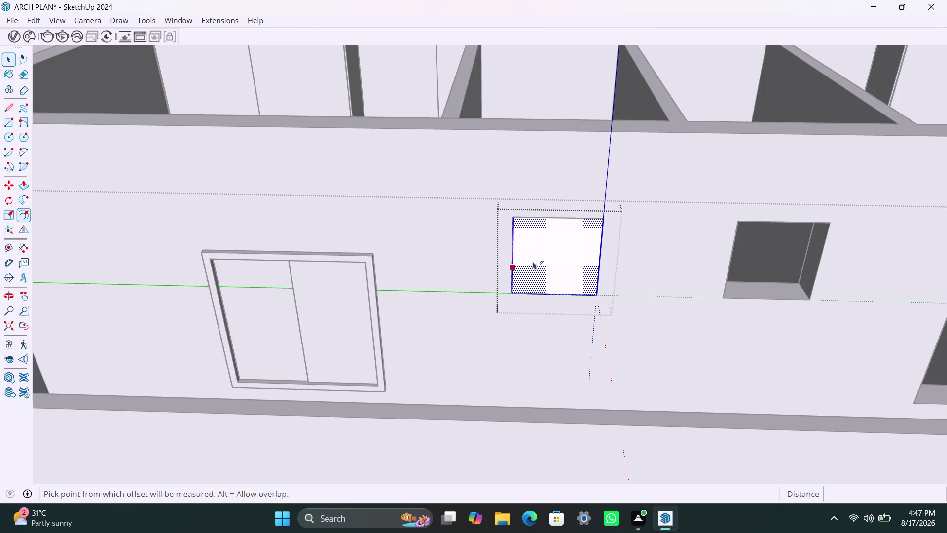
click(530, 256)
text(2")
key(Return)
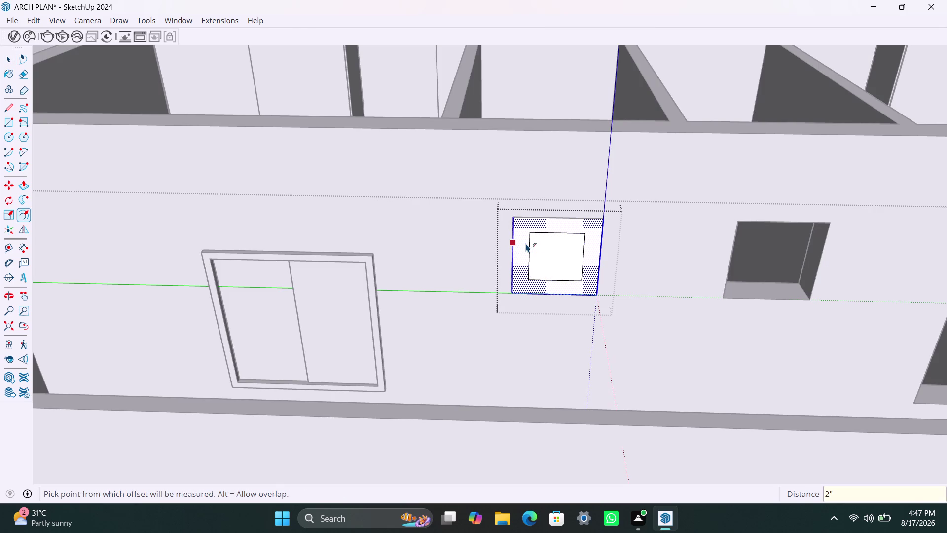
key(space)
click(567, 250)
key(Delete)
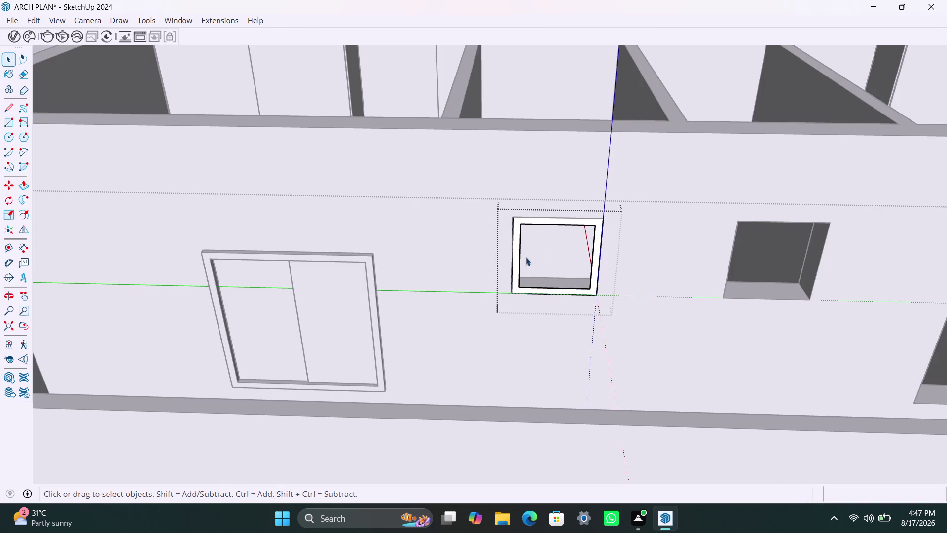
click(515, 261)
Pull the small frame ring outward 1.5 inches.
scroll(up, 3)
key(p)
click(518, 265)
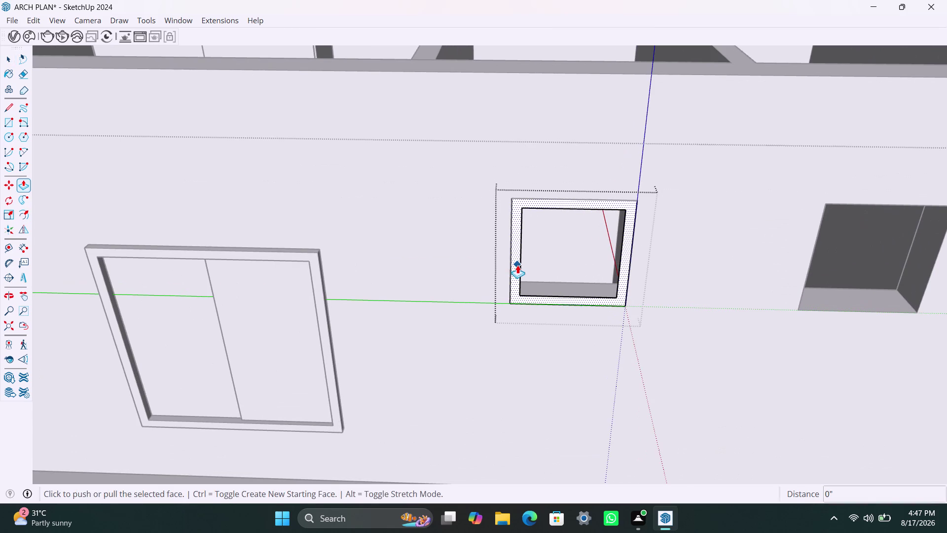
text(1.5)
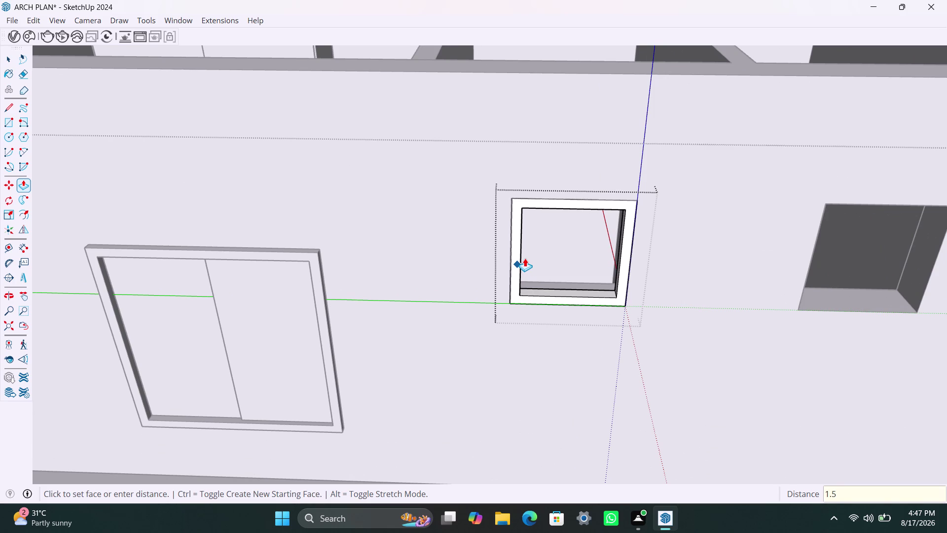
text(")
key(Return)
click(517, 262)
text(`)
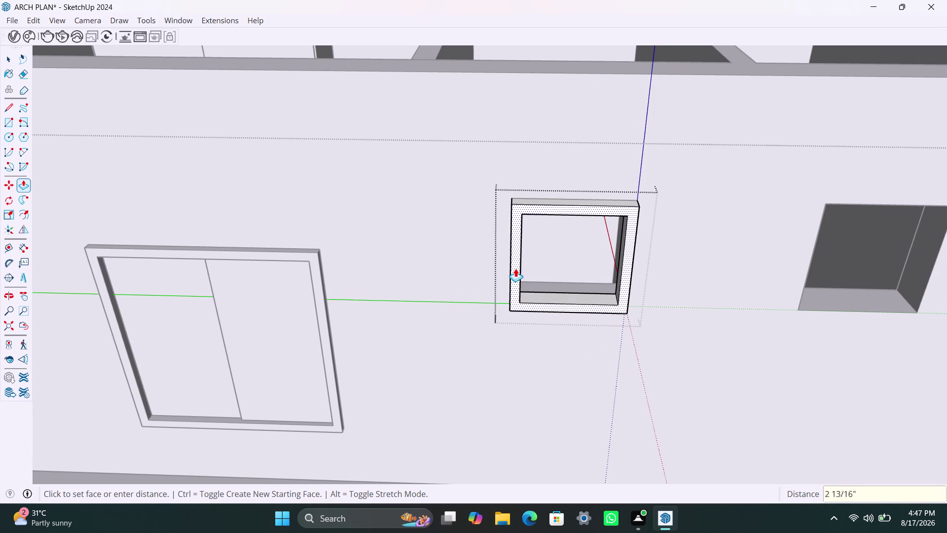
text(1)
text(.)
text(5")
key(Return)
key(space)
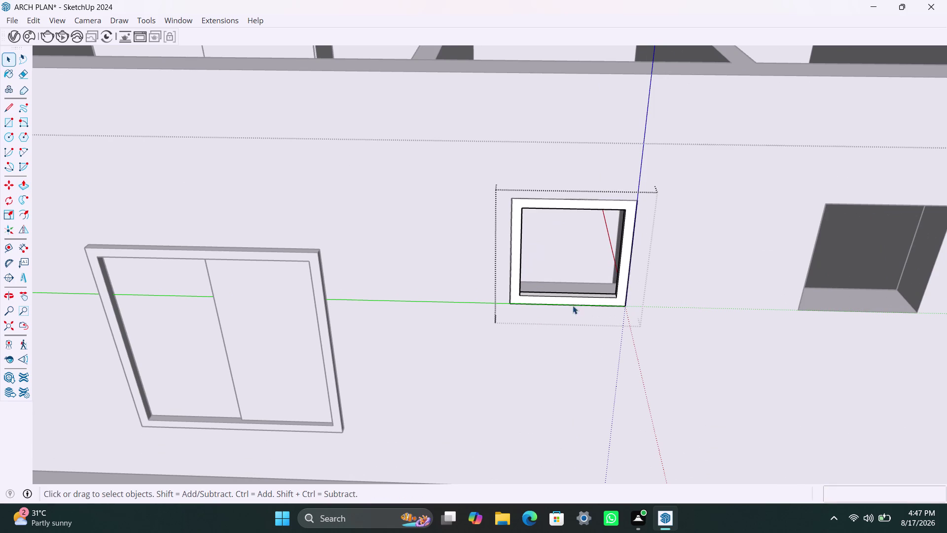
Re-extrude the small frame to a 1.5-inch depth and clear the selection.
click(514, 254)
key(p)
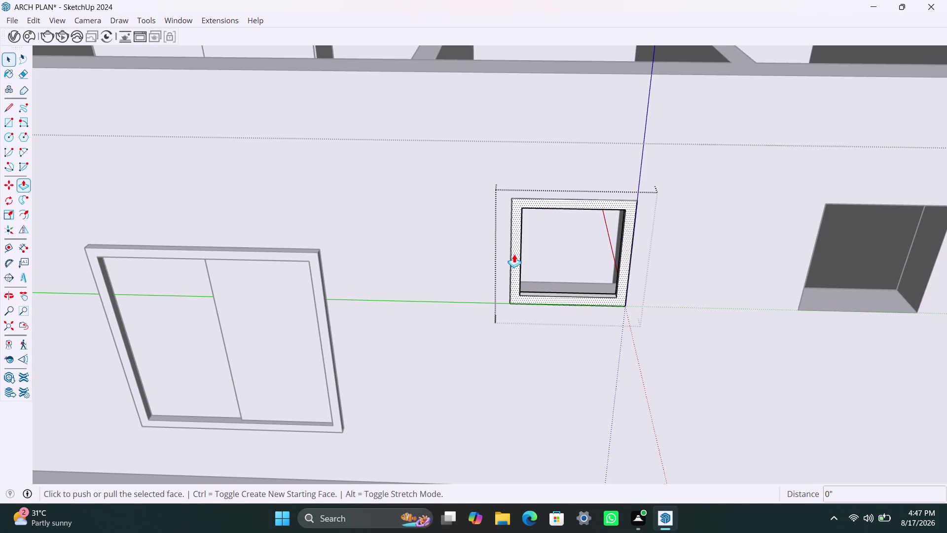
click(514, 266)
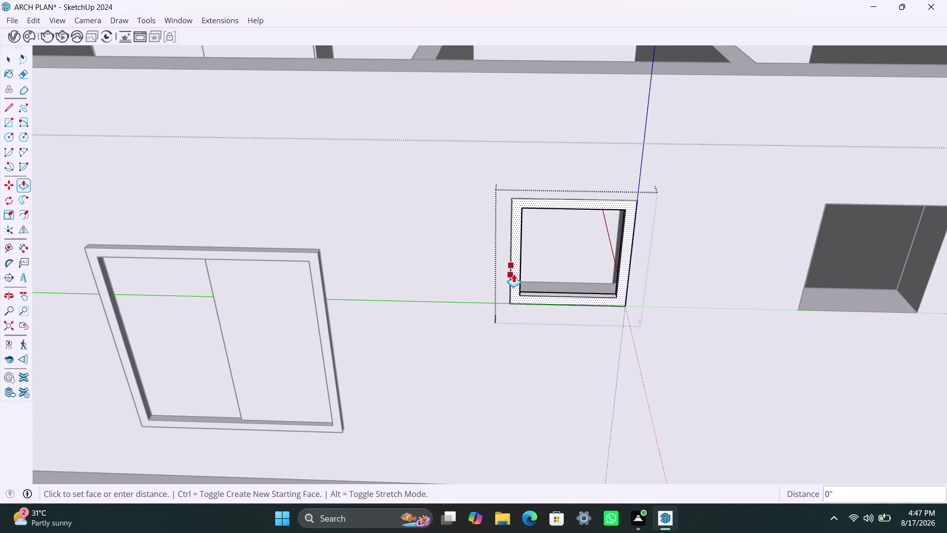
text(1)
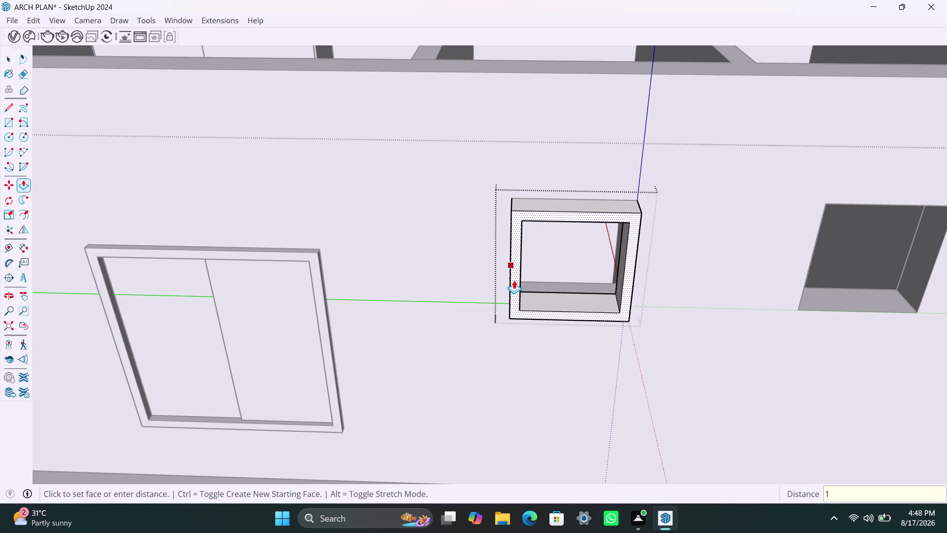
text(.5")
key(Return)
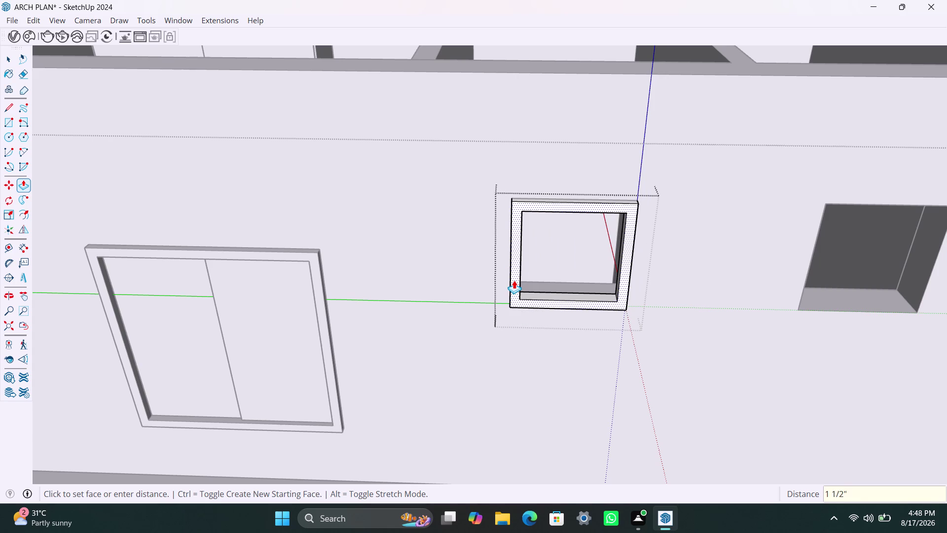
key(space)
click(541, 344)
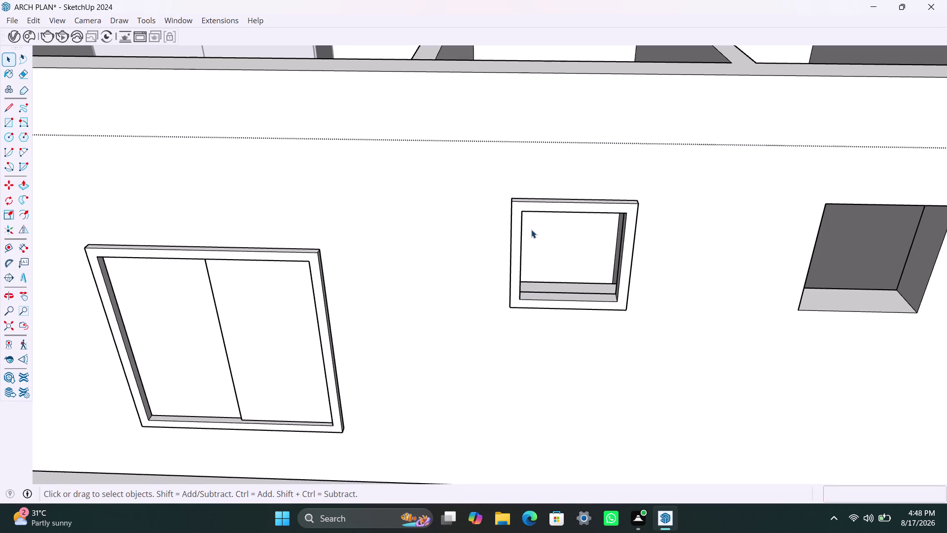
Draw a thin rectangular strip across the inside top of the small frame and group it.
key(r)
click(525, 212)
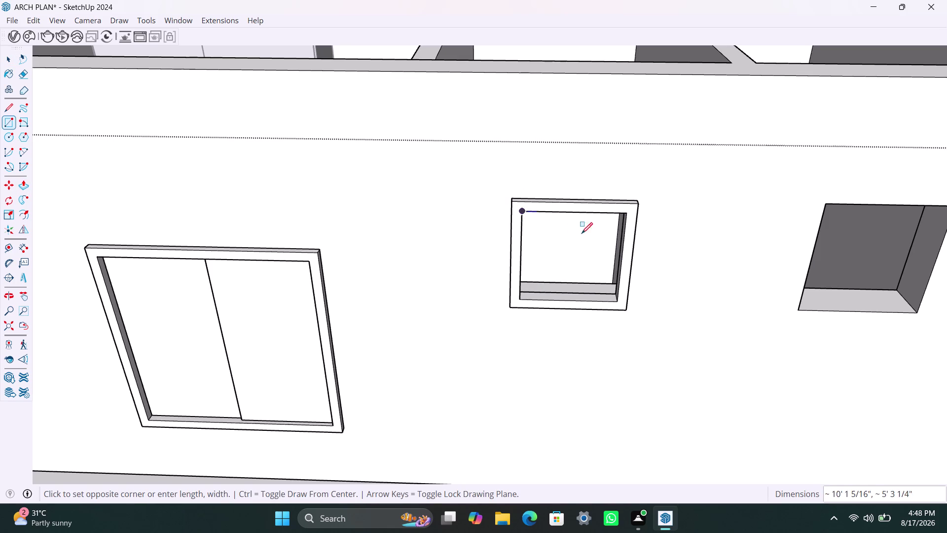
click(626, 226)
key(space)
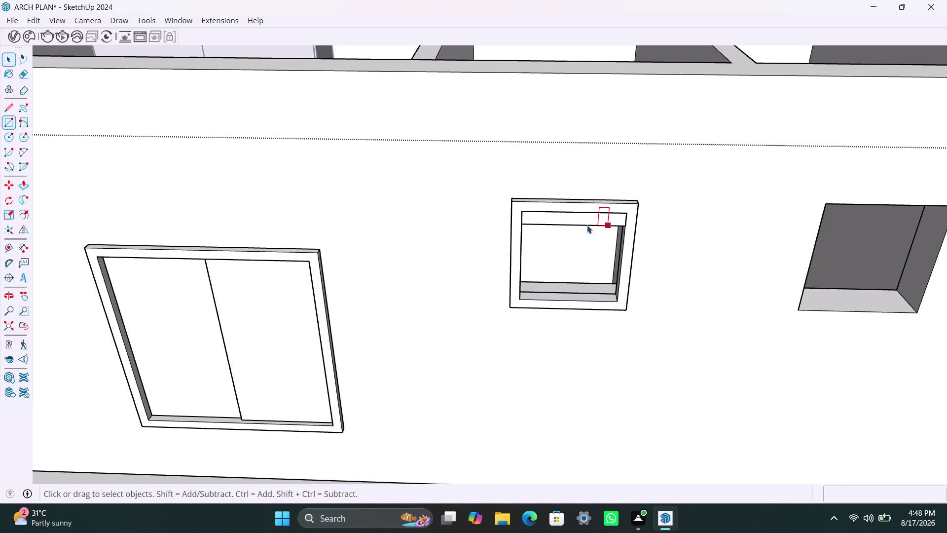
double_click(580, 221)
right_click(579, 220)
click(600, 329)
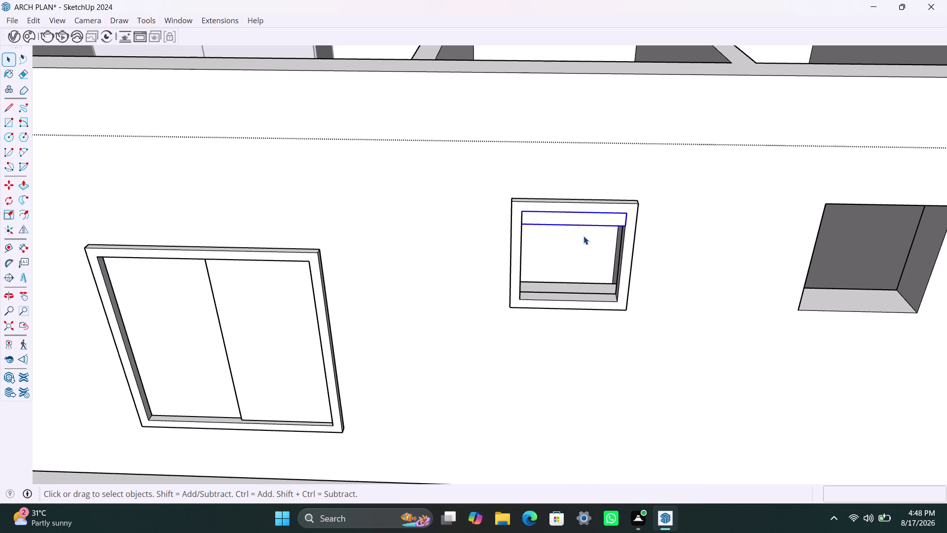
Thicken the strip group by 0.2 inches.
triple_click(589, 220)
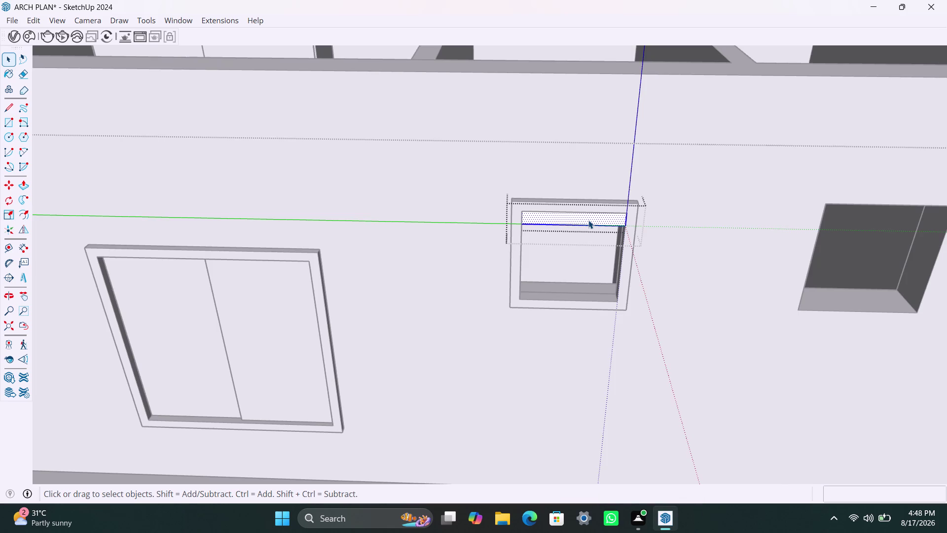
key(p)
click(588, 220)
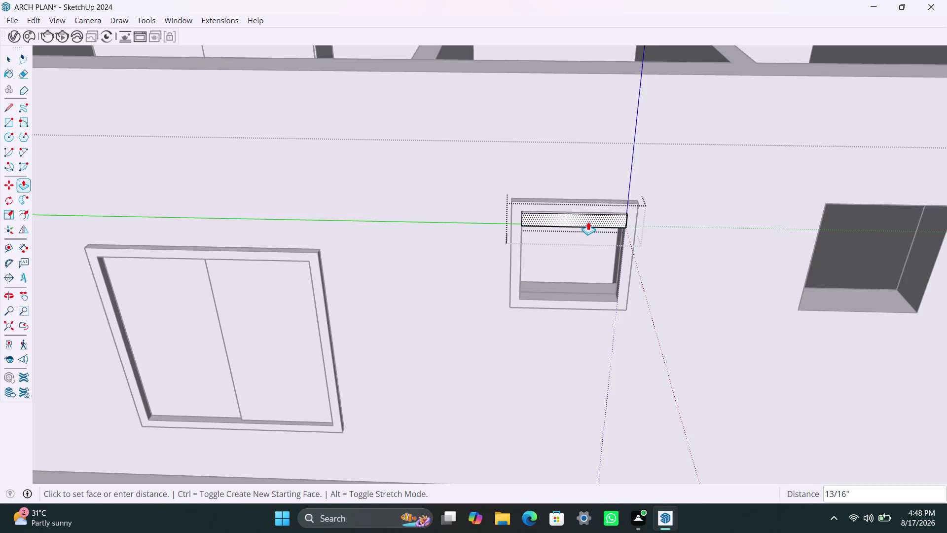
text(0.2)
text(")
key(Return)
key(space)
click(671, 256)
click(623, 223)
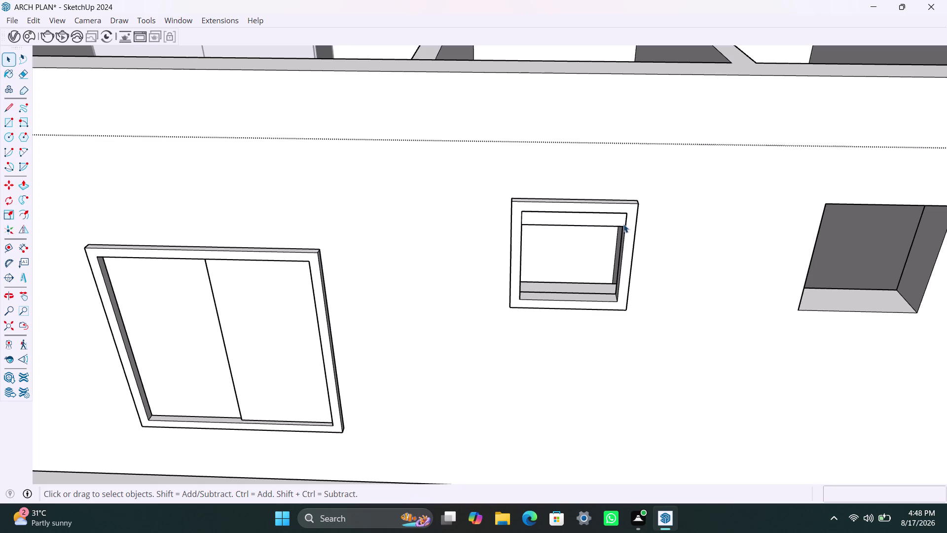
Copy the strip down to the frame bottom as a /4 array.
key(m)
click(624, 227)
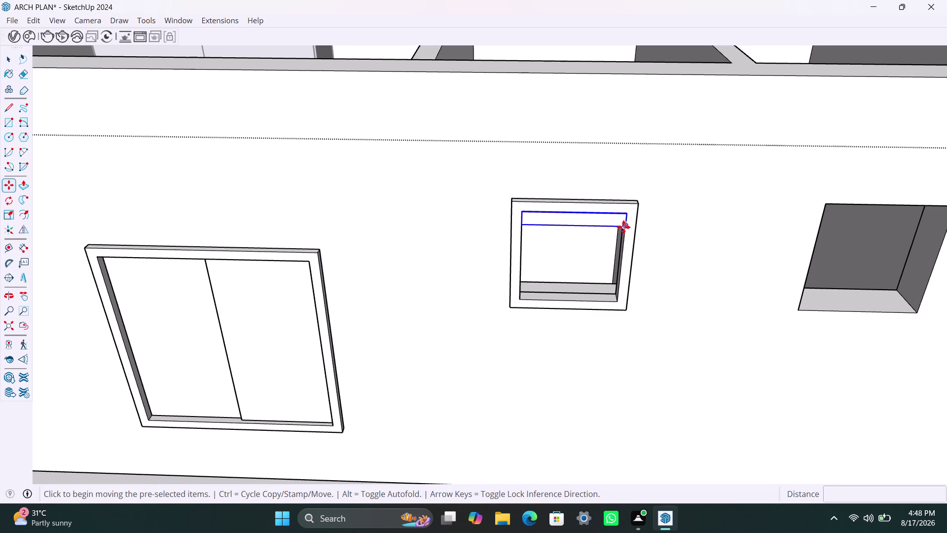
click(617, 304)
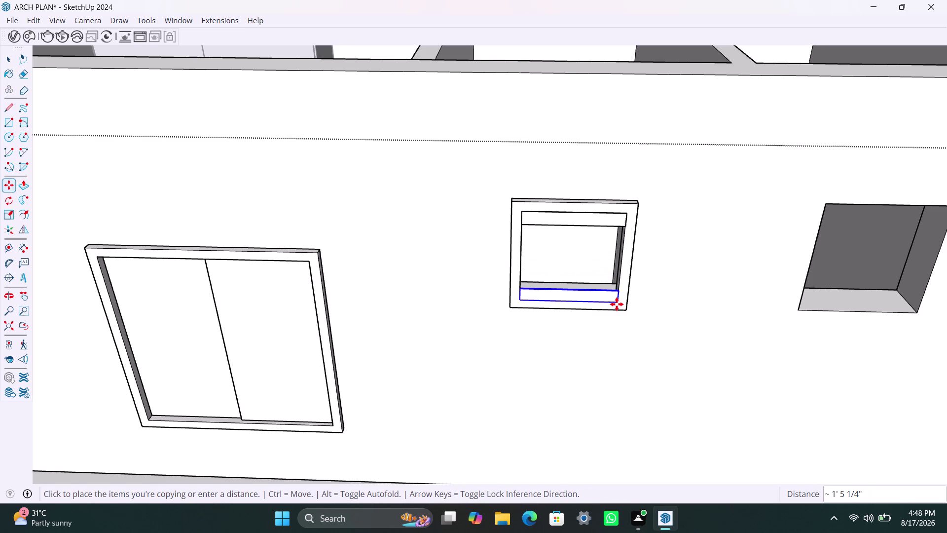
text(/)
text(4)
key(Return)
key(space)
scroll(down, 3)
scroll(down, 3)
middle_drag(674, 312, 514, 305)
scroll(up, 3)
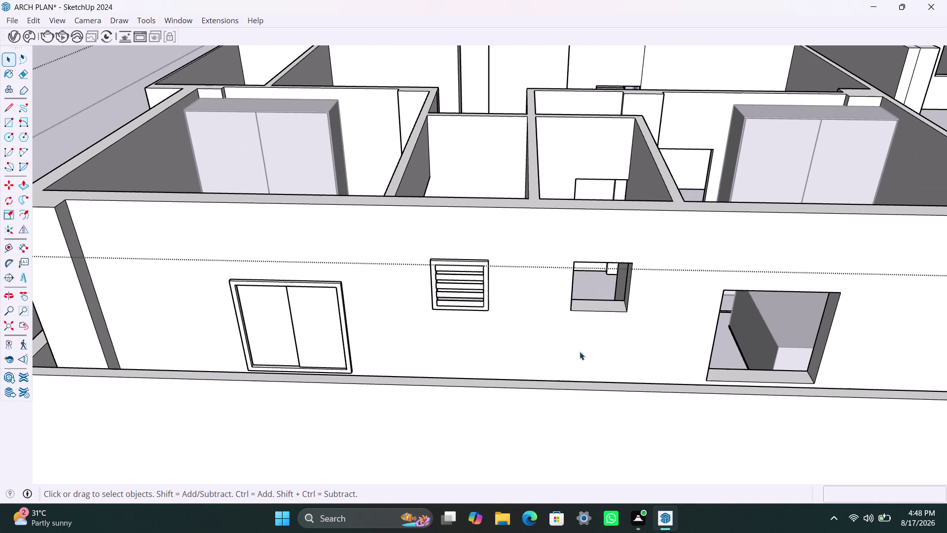
Draw a rectangle over the second small opening and group it.
click(620, 354)
scroll(up, 3)
click(735, 241)
key(r)
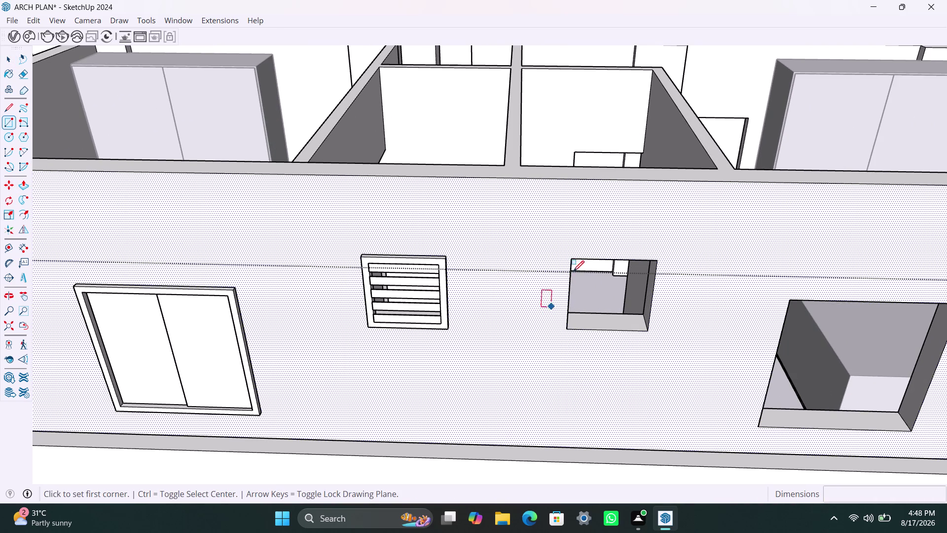
click(575, 260)
click(648, 328)
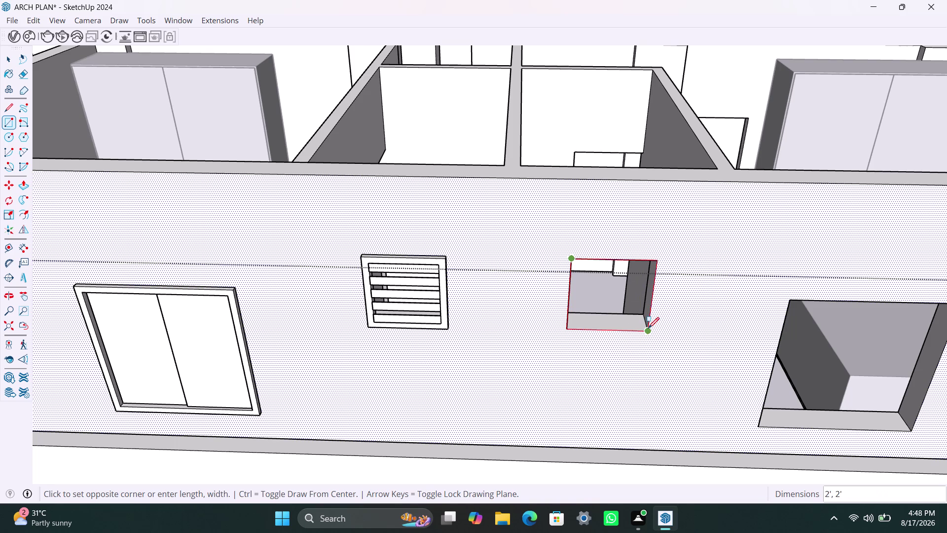
key(space)
double_click(617, 300)
right_click(617, 297)
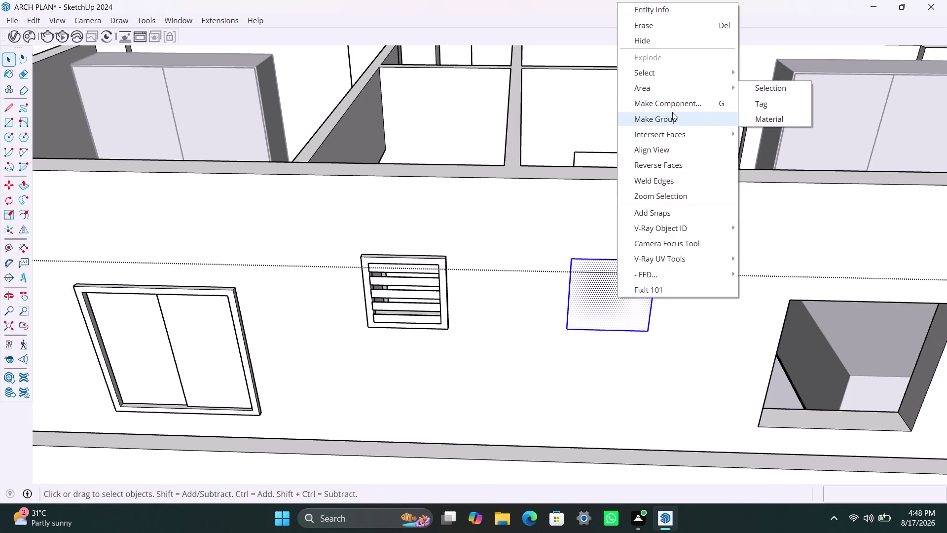
click(672, 116)
Inside the group, offset the rectangle 2 inches inward and delete the centre face.
click(632, 292)
double_click(627, 298)
click(623, 297)
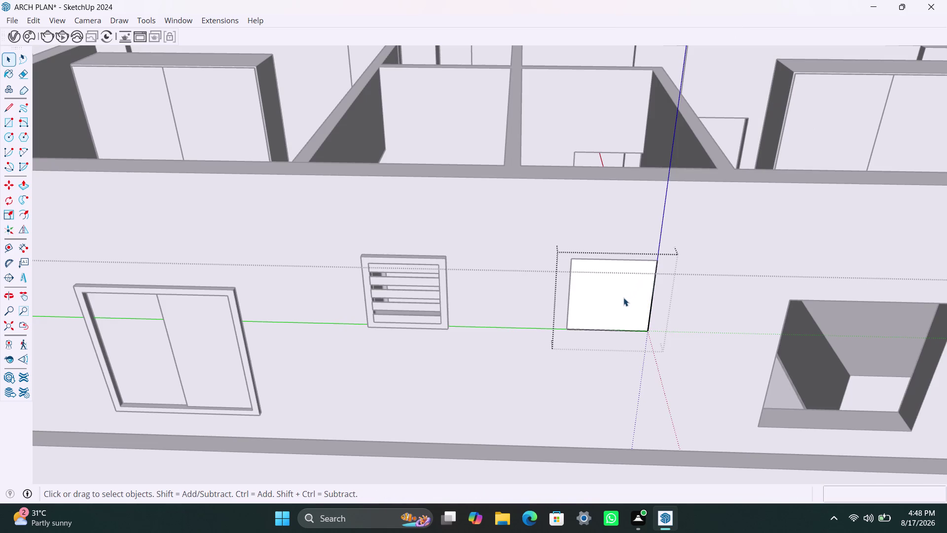
drag(614, 311, 602, 308)
key(f)
click(585, 299)
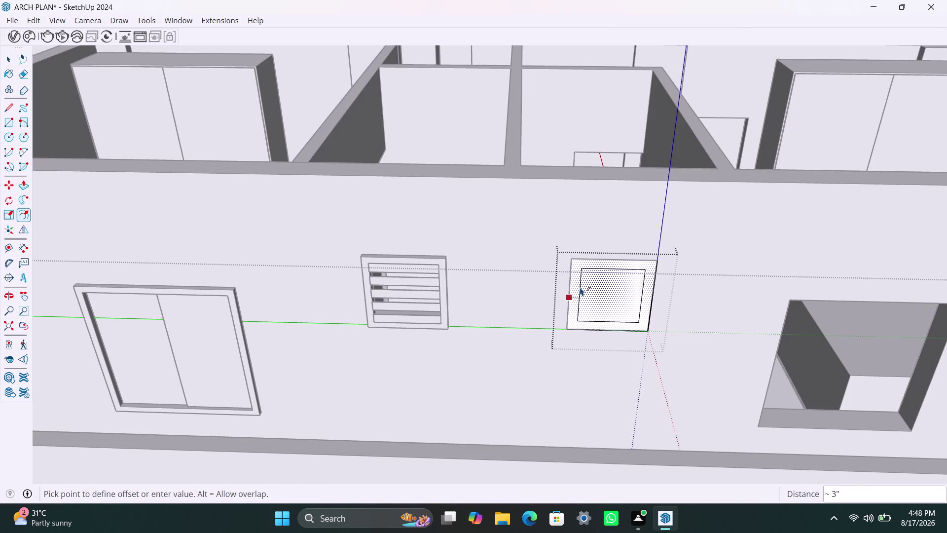
text(2")
key(Return)
key(space)
click(611, 283)
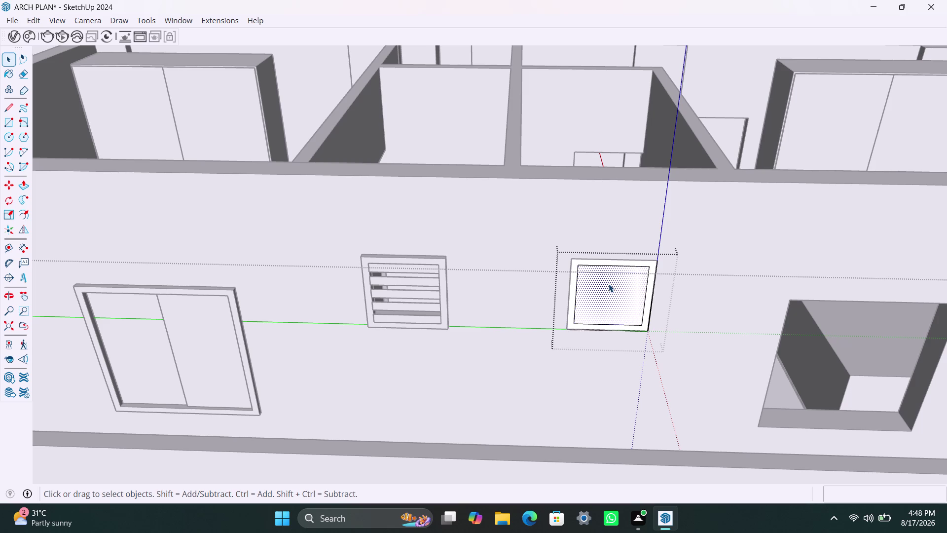
key(Delete)
Extrude the frame ring 1.5 inches, applied twice.
scroll(up, 3)
click(570, 281)
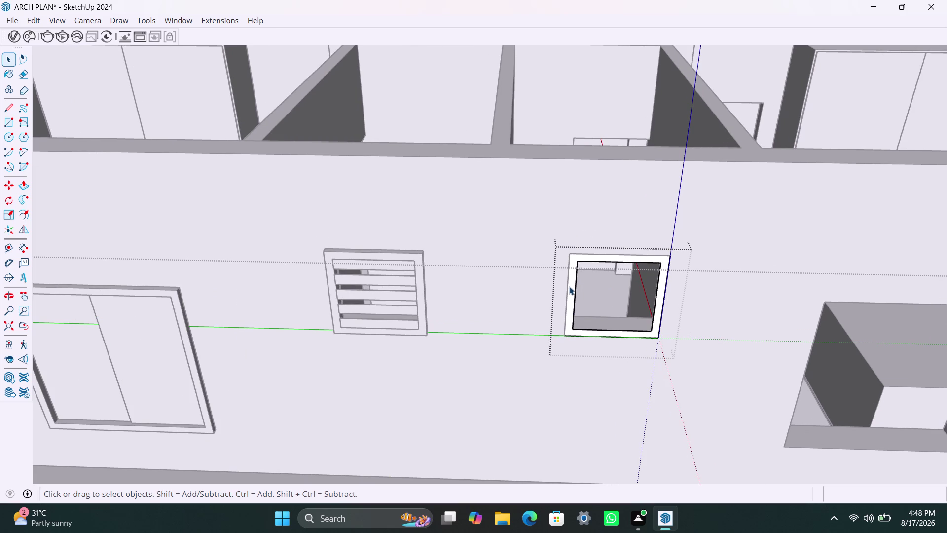
click(571, 287)
key(p)
click(572, 287)
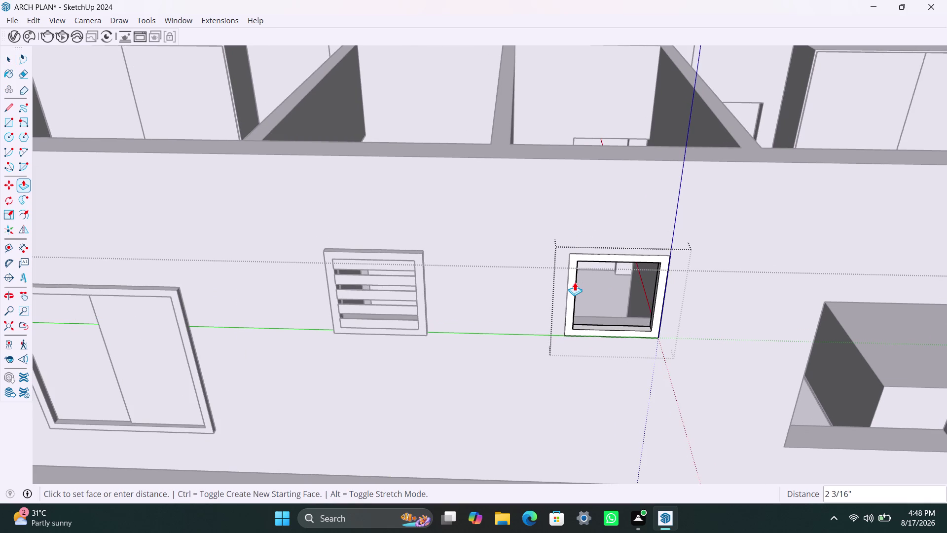
text(1.5)
key(shift+quotedbl)
key(Return)
click(570, 297)
text(1)
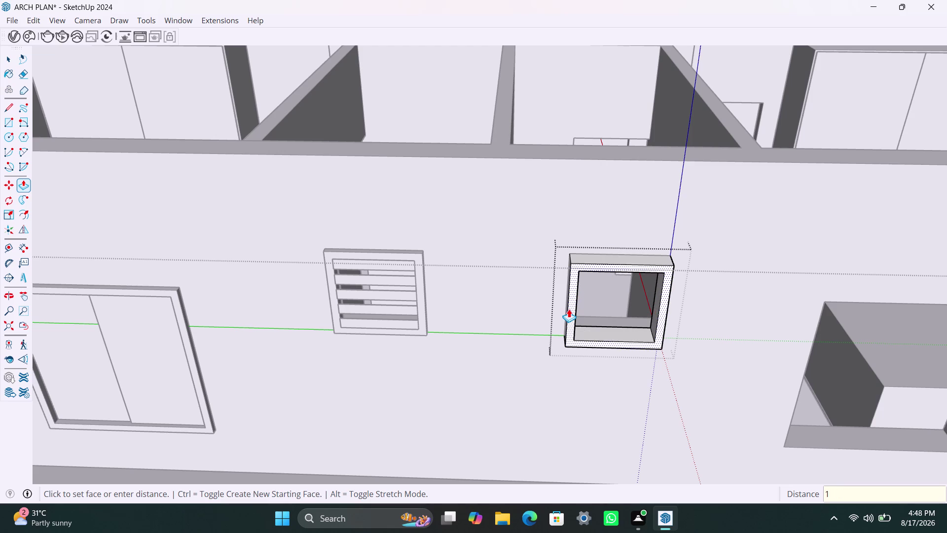
text(.5)
key(shift+quotedbl)
key(Return)
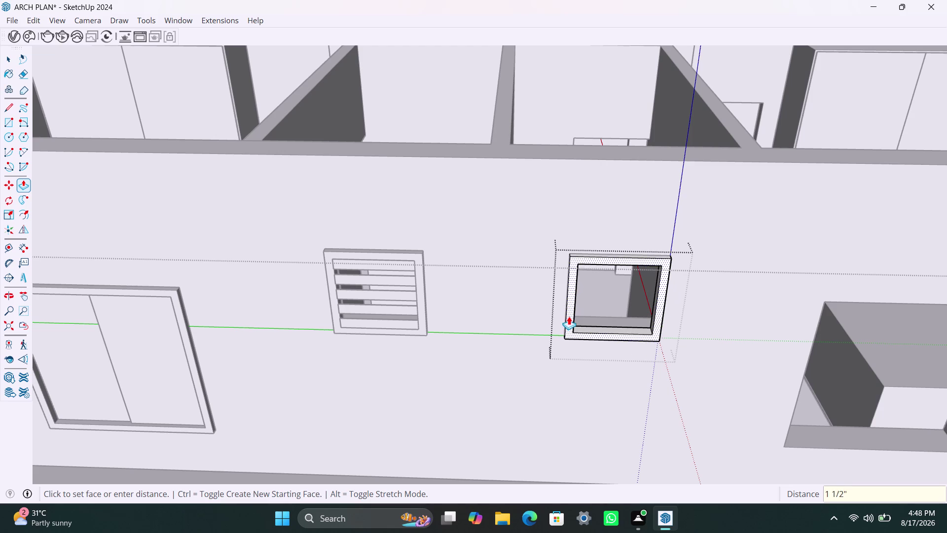
key(space)
click(459, 300)
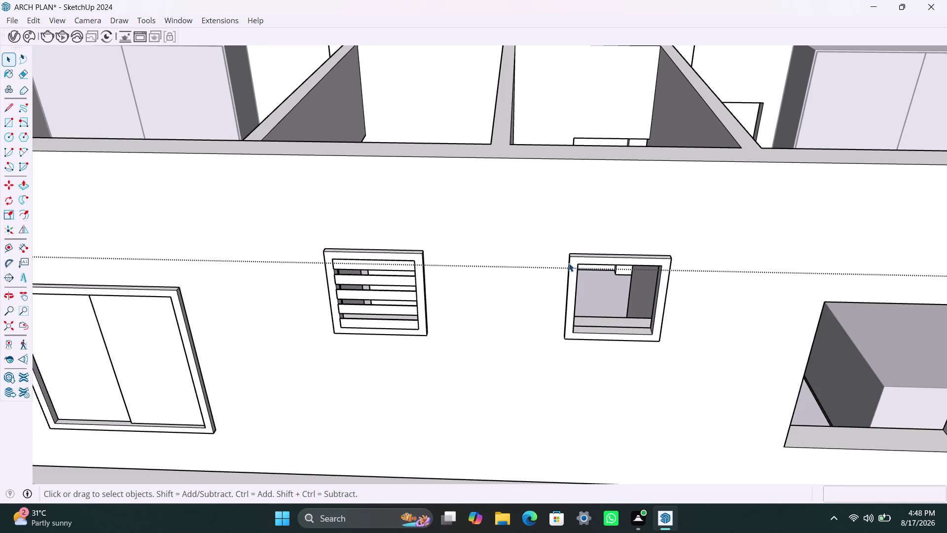
Draw a thin strip across the inside top of the new frame and group it.
key(r)
click(581, 269)
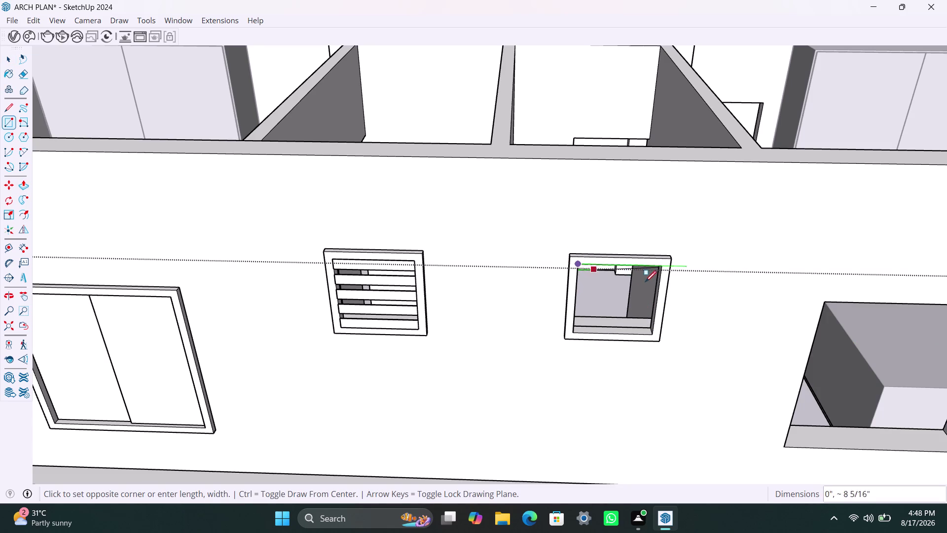
click(661, 277)
key(space)
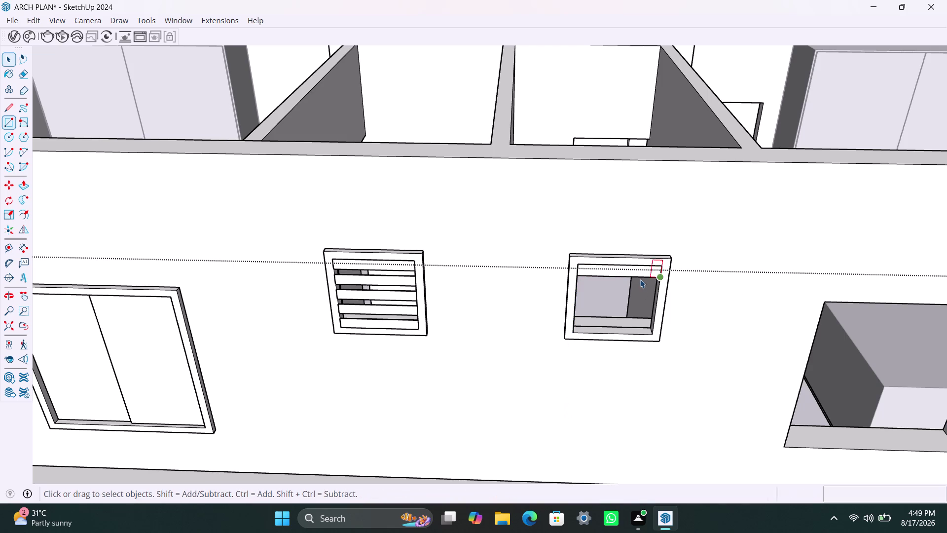
double_click(638, 275)
right_click(638, 275)
click(696, 122)
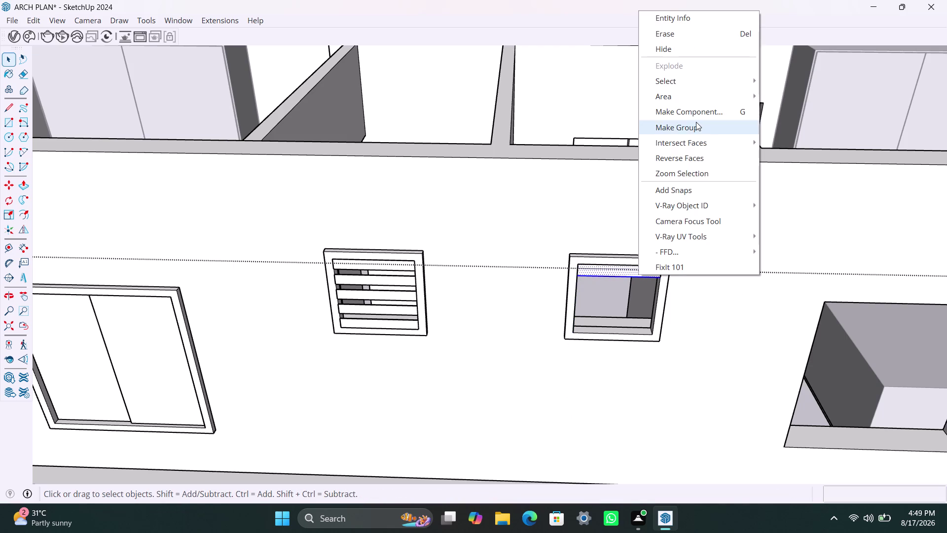
Thicken the top slat group by 0.2 inches.
triple_click(648, 274)
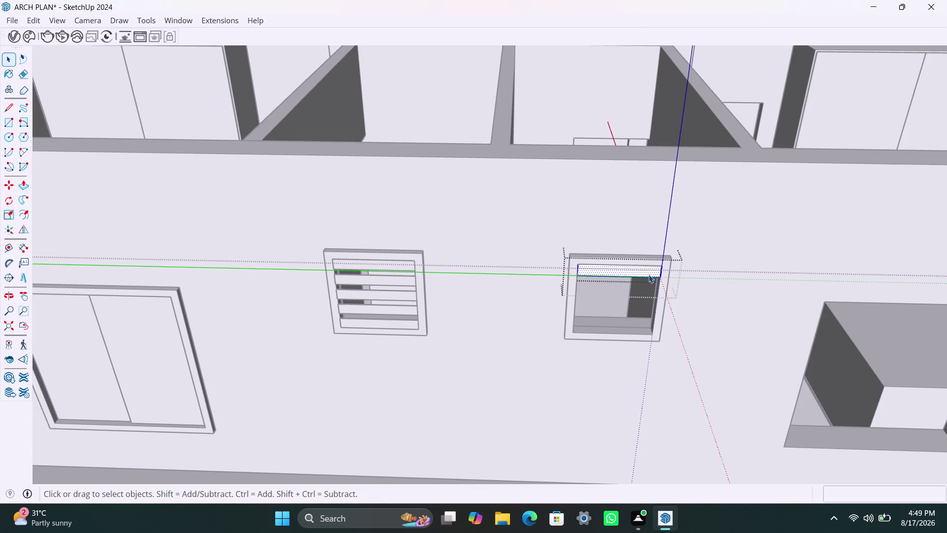
key(p)
click(648, 274)
key(2)
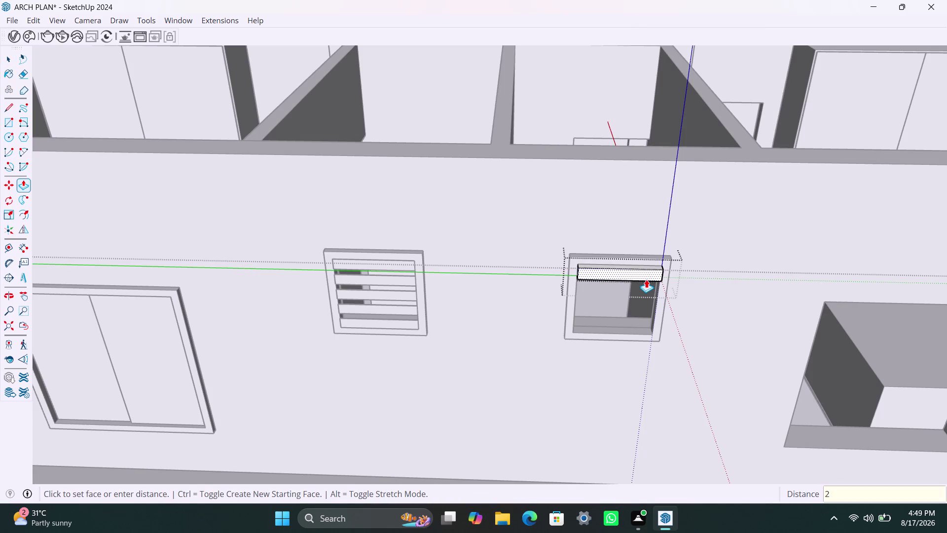
key(BackSpace)
text(0.2)
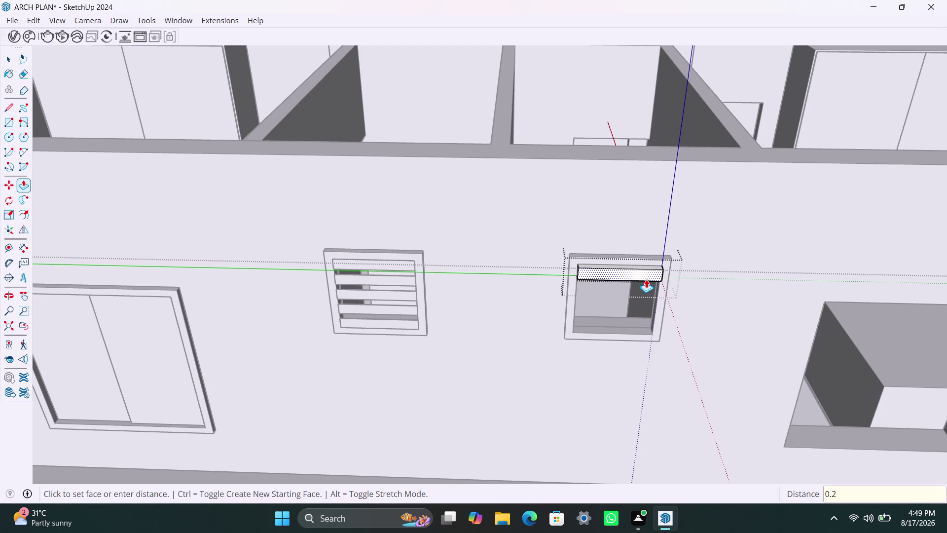
text(")
key(Return)
key(space)
Copy the top slat to the frame bottom as a /4 evenly spaced array.
click(706, 294)
click(643, 275)
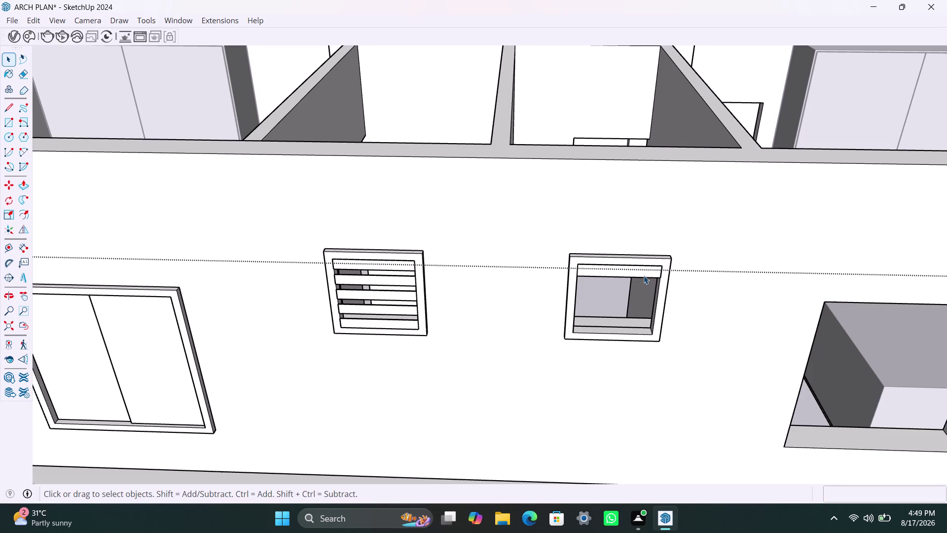
key(m)
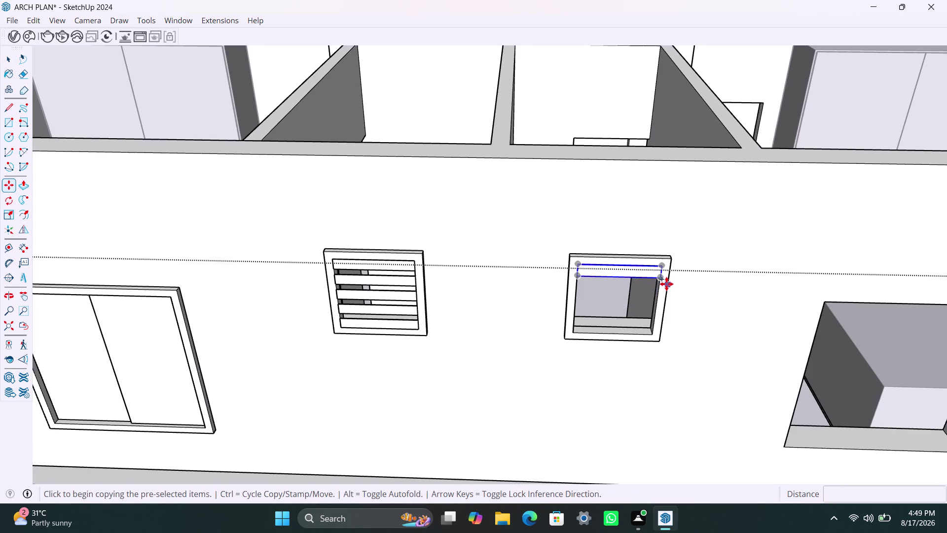
click(661, 280)
click(653, 331)
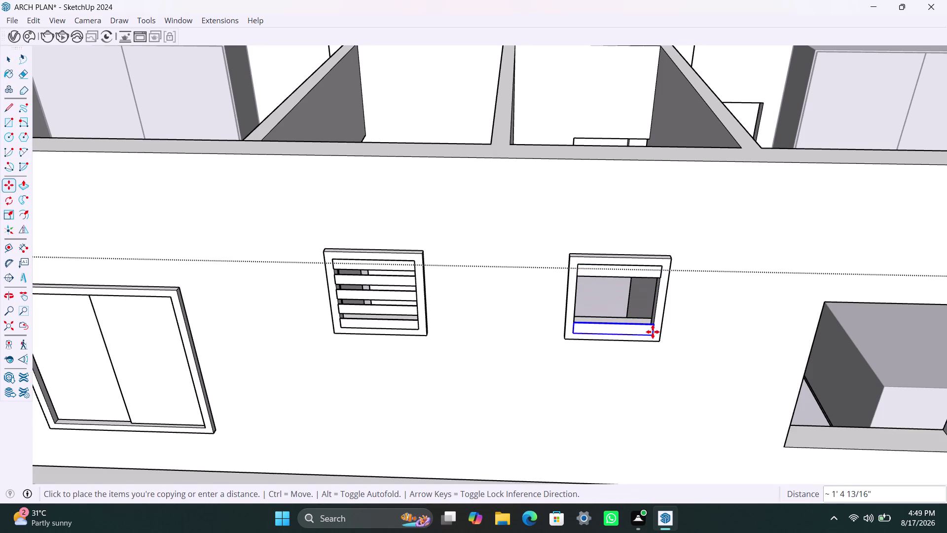
text(/4)
key(Return)
key(space)
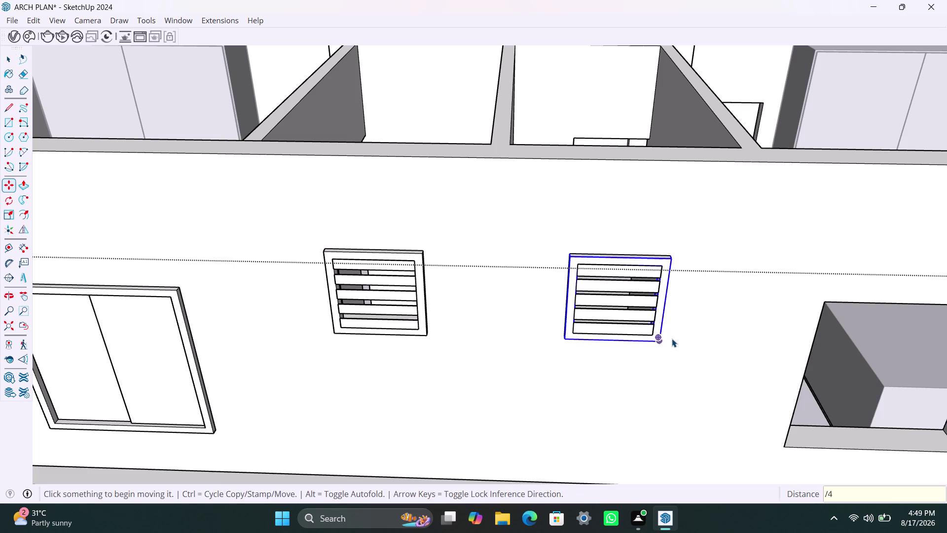
click(672, 338)
scroll(down, 3)
middle_drag(686, 341, 492, 322)
Draw a rectangle on the wall, then undo the misplaced attempt.
key(r)
click(551, 301)
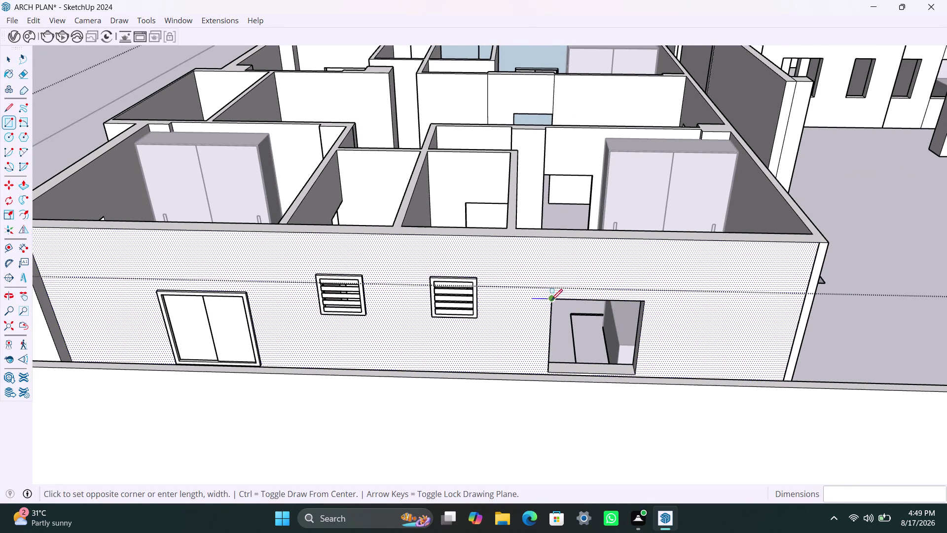
click(635, 375)
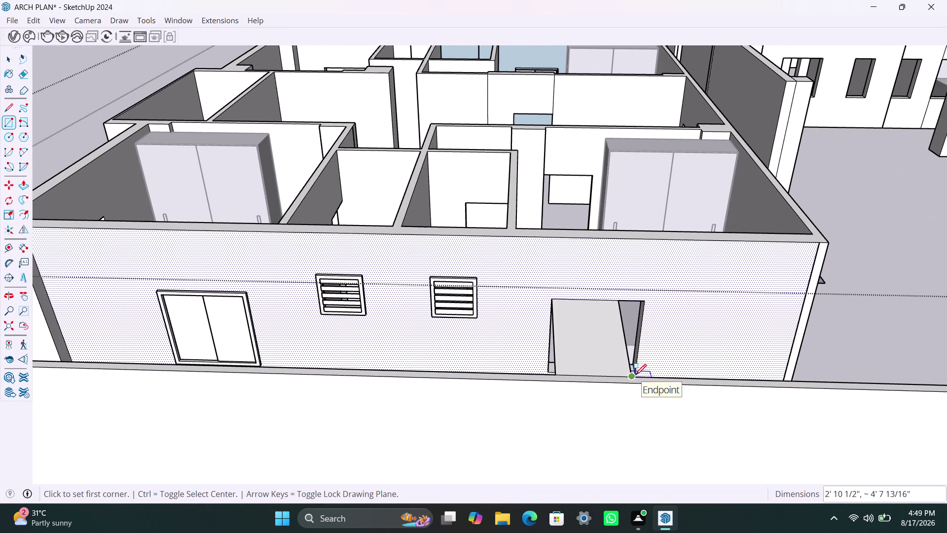
key(ctrl+x)
key(ctrl+z)
key(ctrl+z)
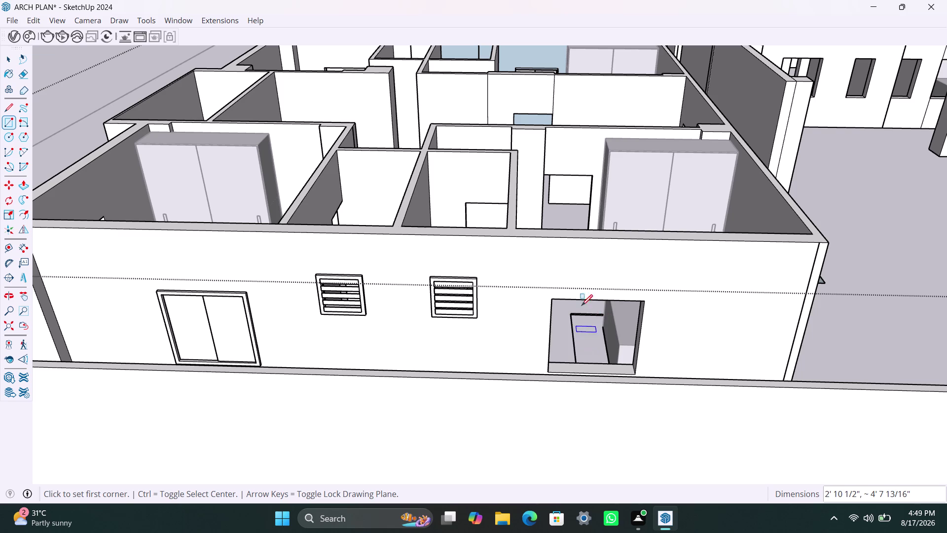
Draw a rectangle covering the right wall opening and group it.
click(555, 297)
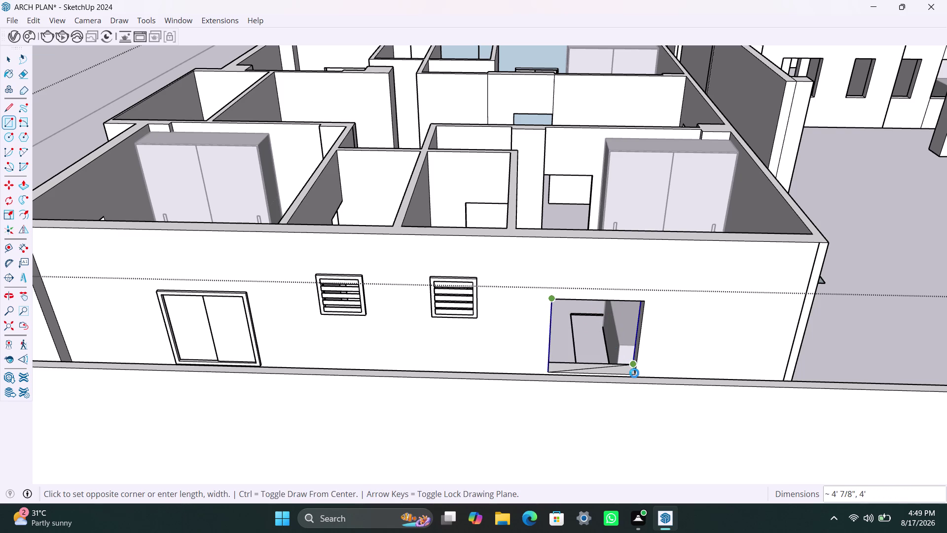
scroll(up, 3)
middle_drag(635, 367, 643, 374)
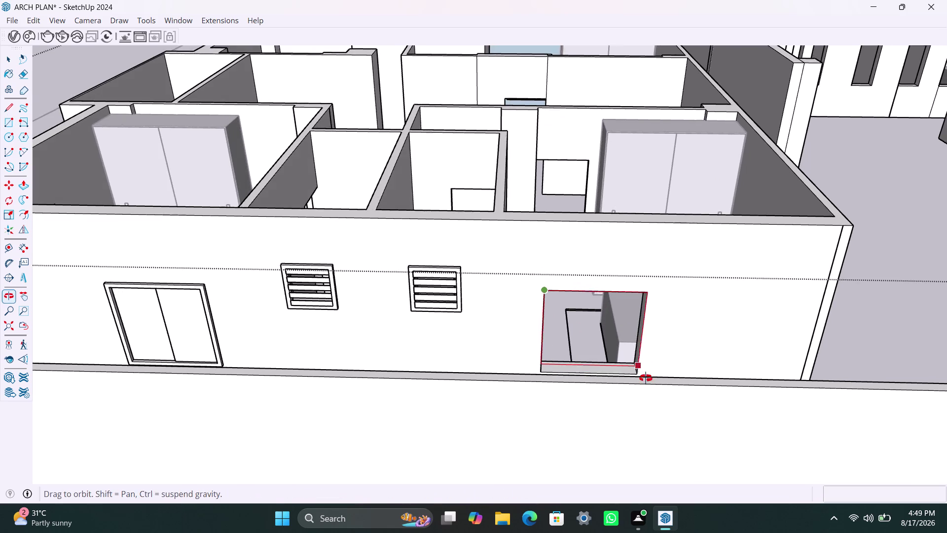
middle_drag(643, 374, 650, 383)
scroll(up, 3)
click(647, 385)
key(space)
double_click(627, 343)
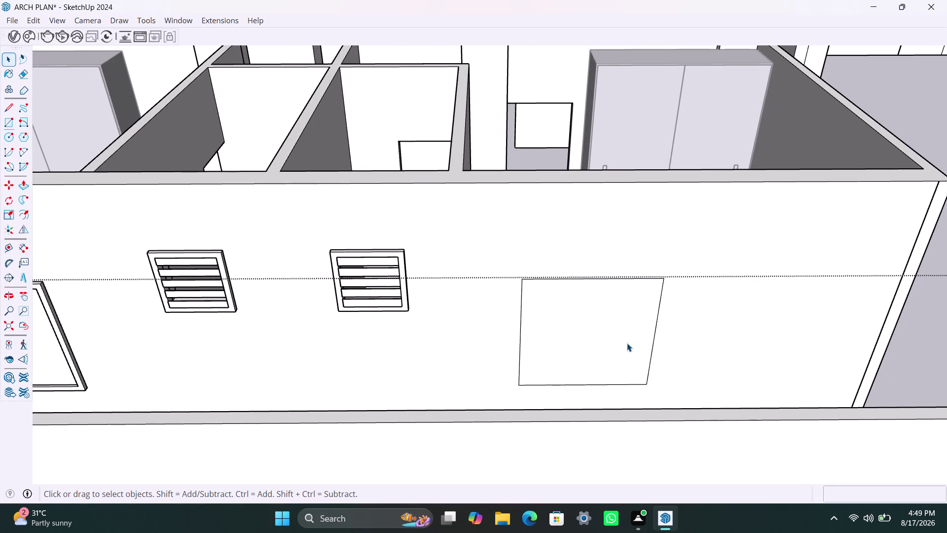
right_click(626, 342)
click(690, 160)
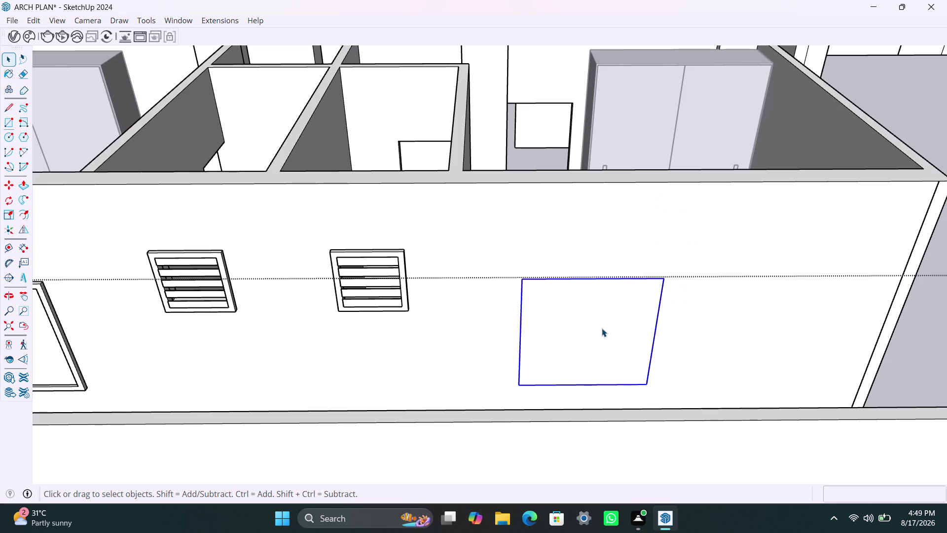
Inside the group, offset the face 2 inches inward and delete the centre.
click(601, 328)
double_click(601, 328)
key(f)
click(569, 316)
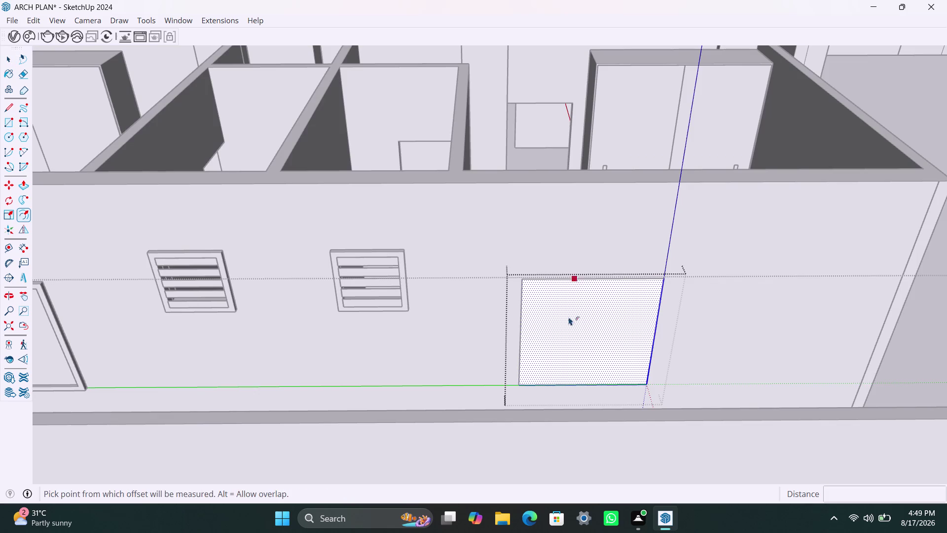
text(2)
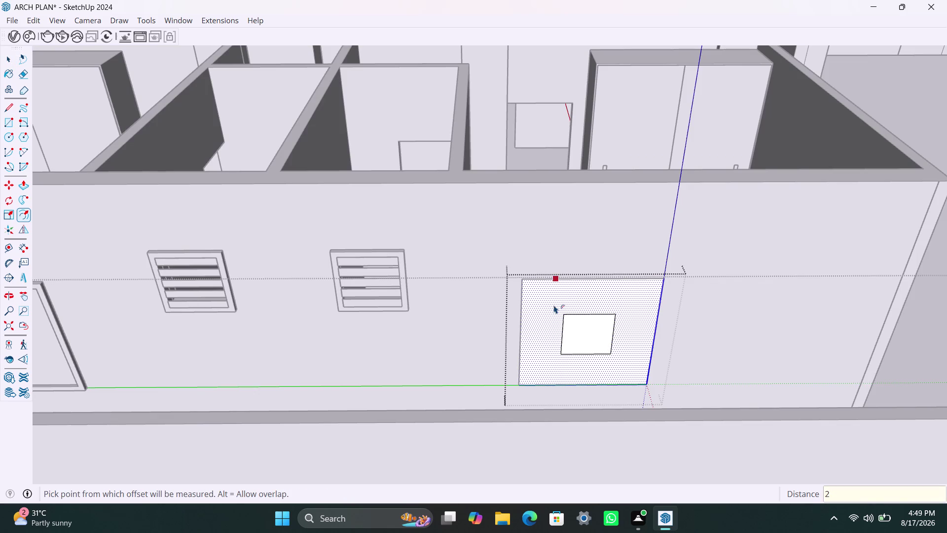
text(")
key(Return)
key(space)
click(572, 327)
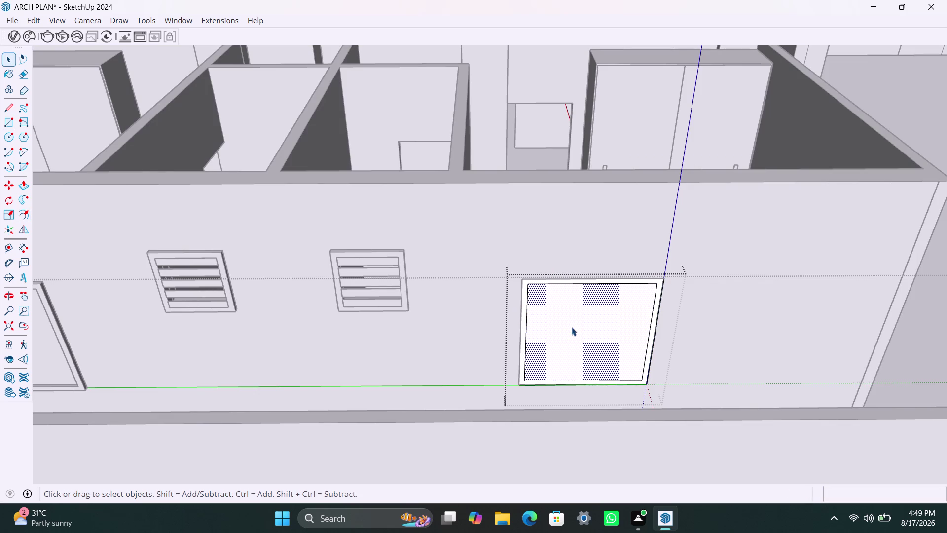
key(Delete)
Push/Pull the frame ring 1.5 inches, applied twice.
click(521, 346)
click(522, 346)
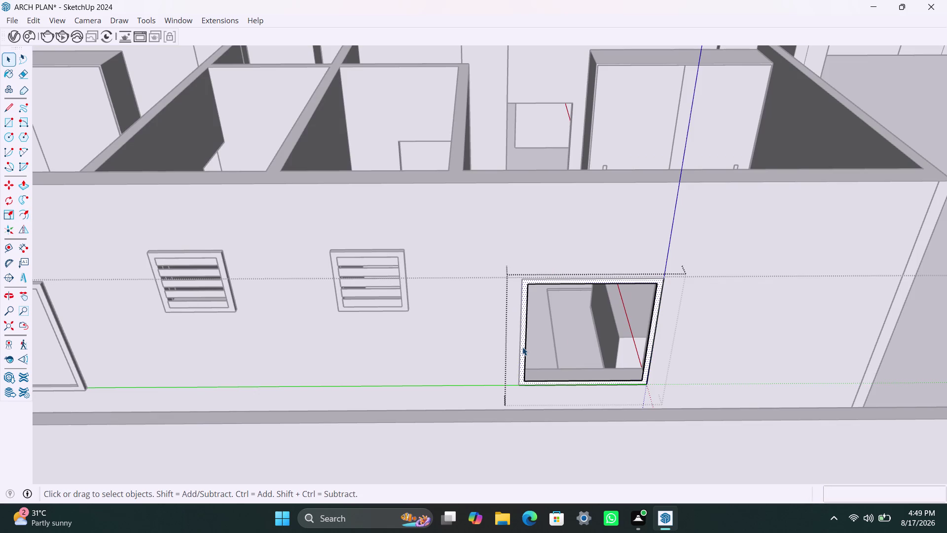
key(p)
click(523, 347)
text(1)
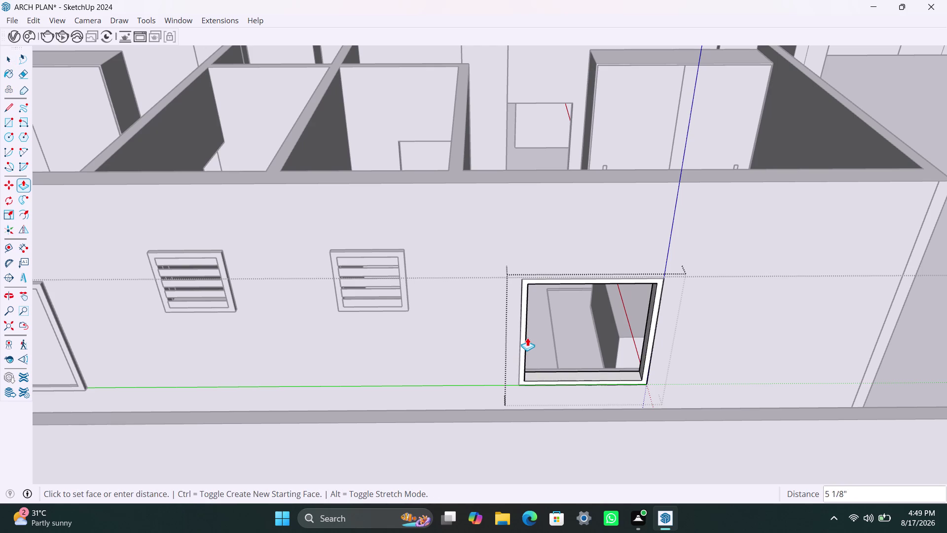
text(.5")
key(Return)
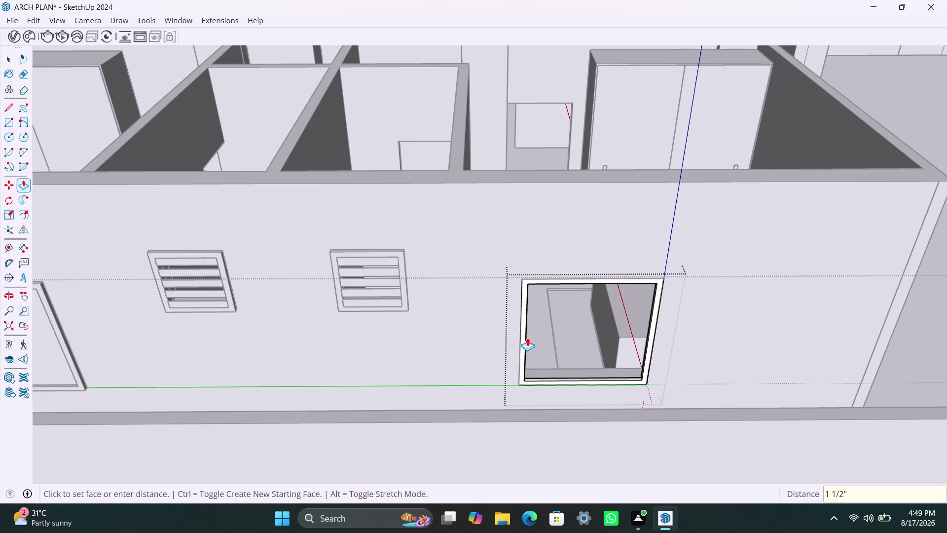
click(526, 345)
text(1)
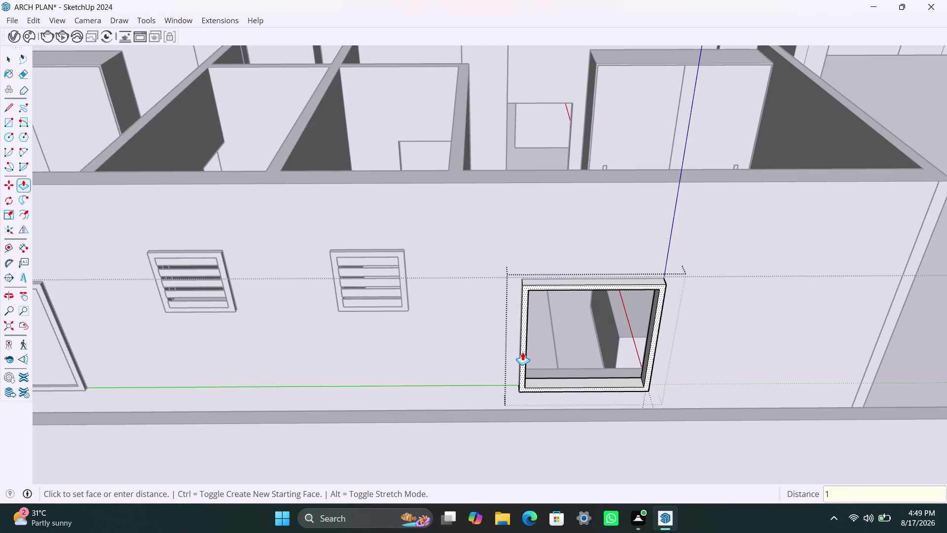
text(.5")
key(Return)
key(space)
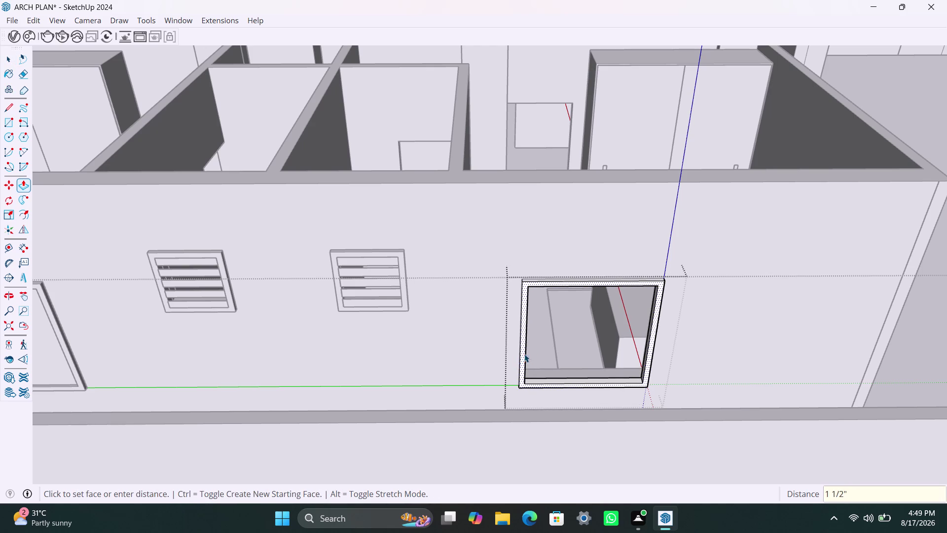
click(700, 360)
Draw a rectangle across the left half of the window frame's opening.
key(r)
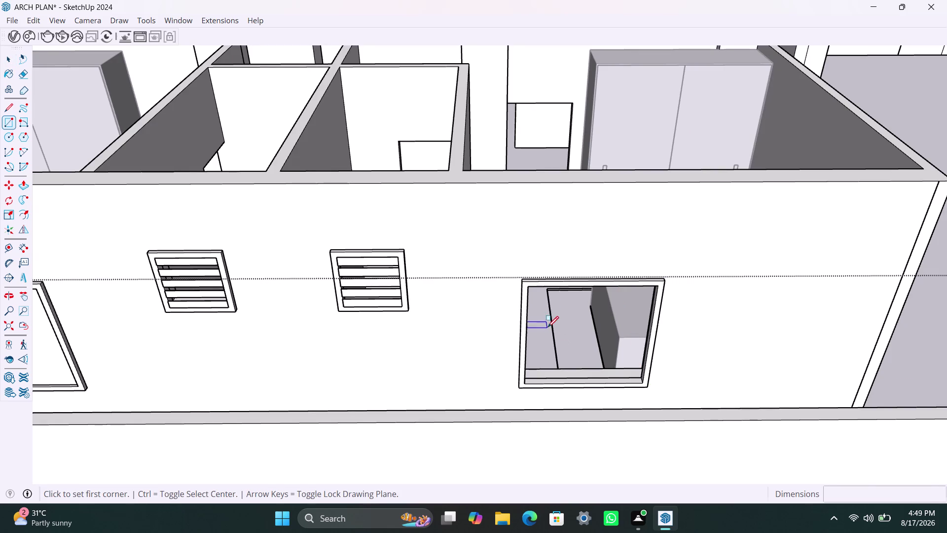
click(530, 286)
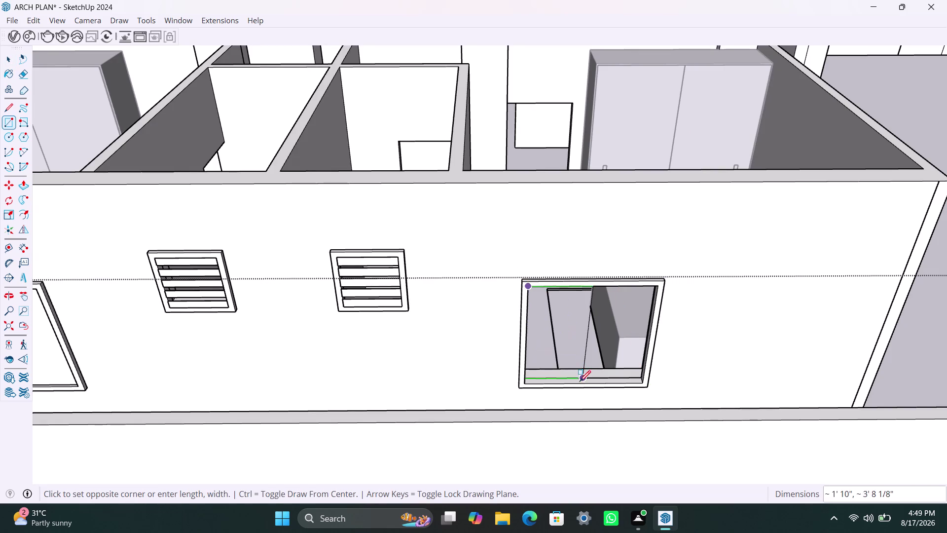
click(580, 383)
key(b)
double_click(583, 344)
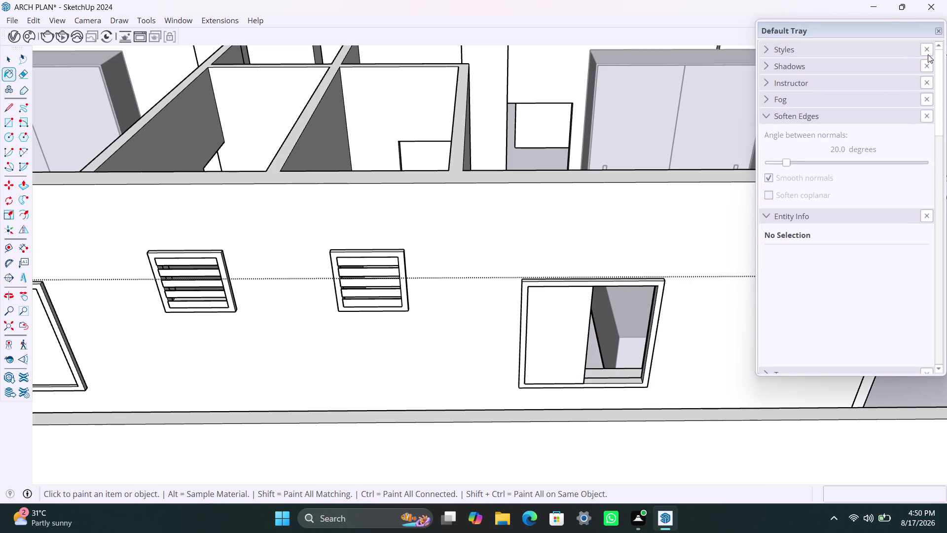
click(941, 34)
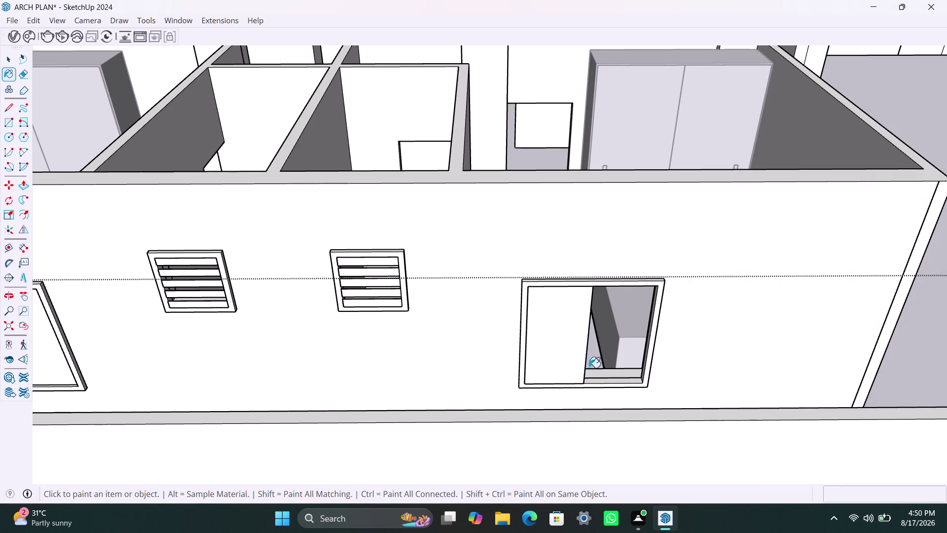
Make the left-half sash face and its edges into a group and open it.
key(space)
double_click(559, 344)
right_click(560, 344)
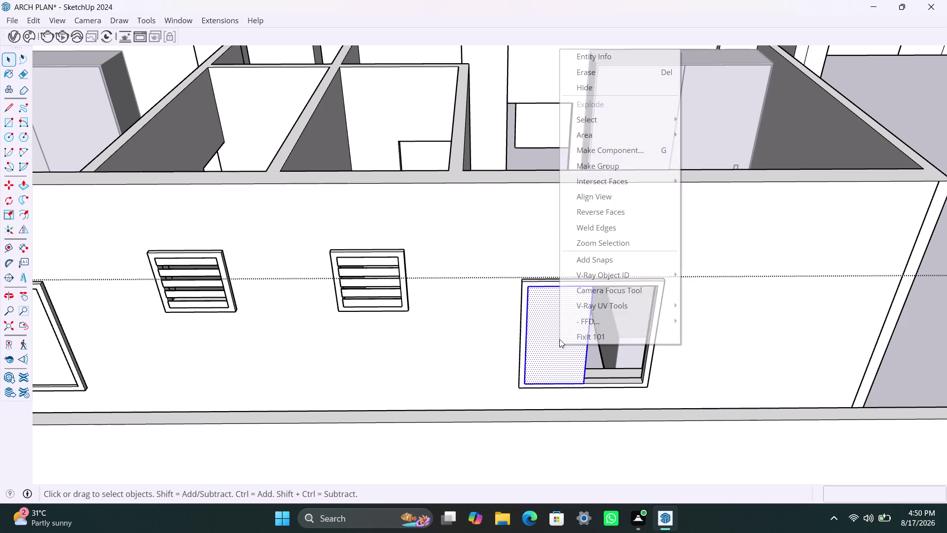
click(624, 163)
triple_click(559, 327)
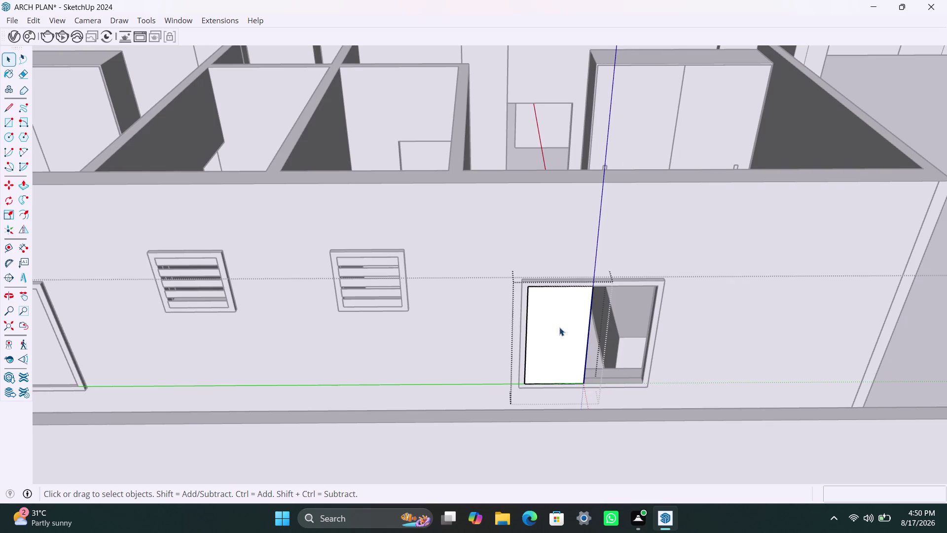
Pull the sash face out to an 18 mm thick panel.
key(p)
click(559, 327)
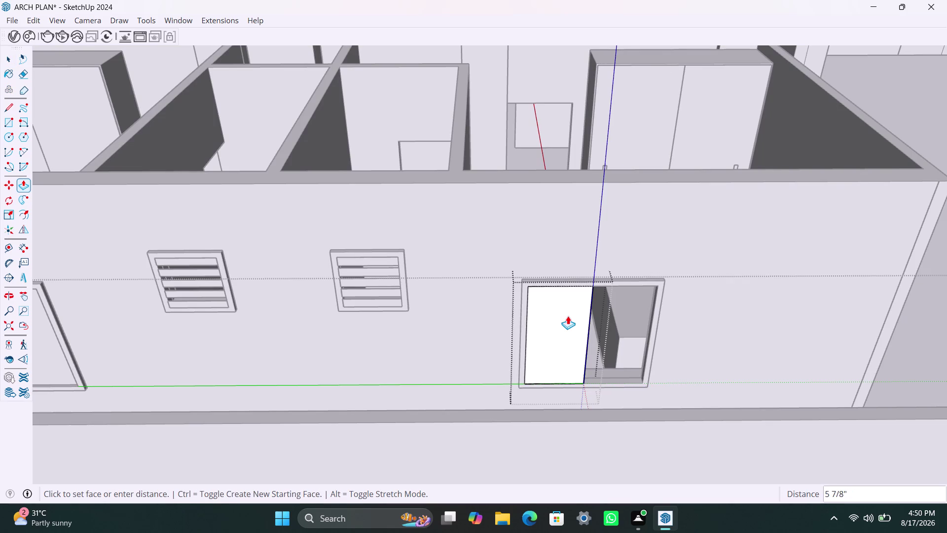
text(18MM)
key(Return)
key(space)
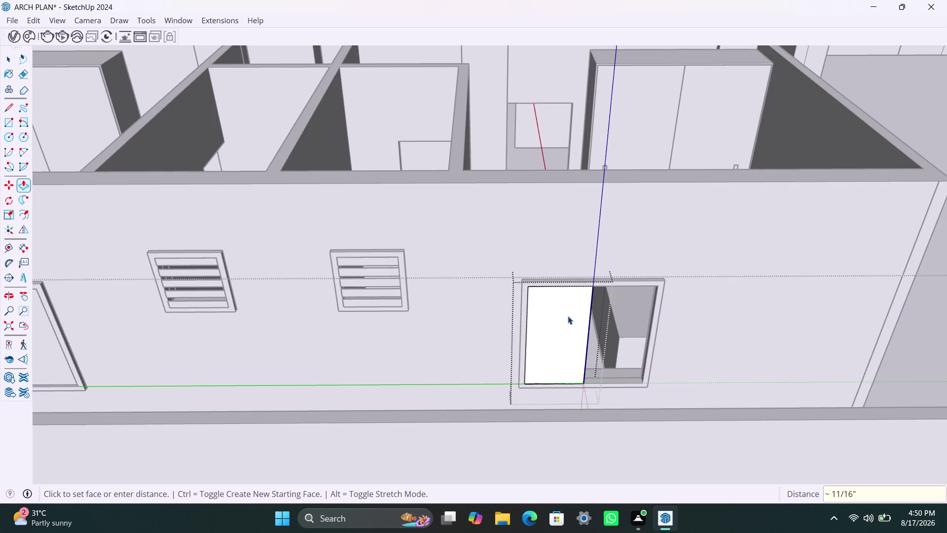
click(646, 256)
scroll(up, 3)
Move the sash panel down onto the frame sill.
click(554, 370)
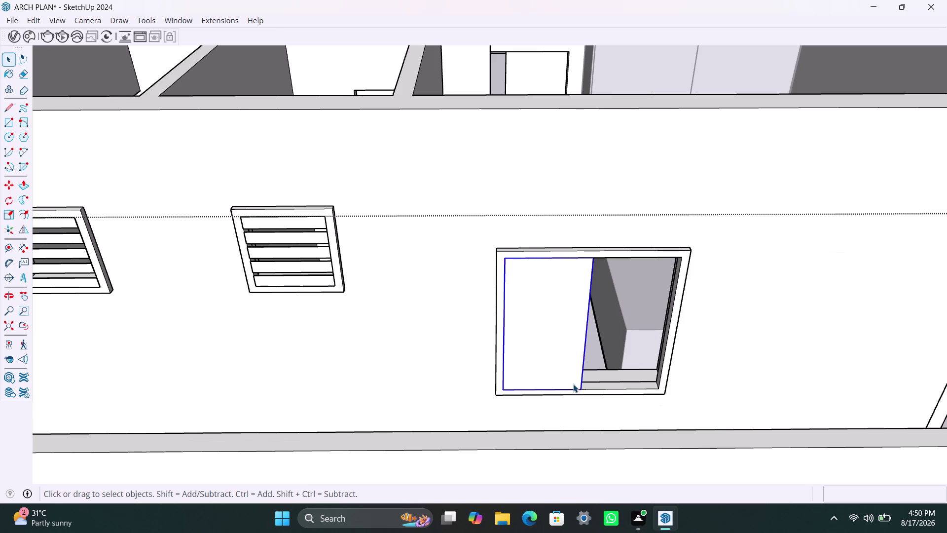
scroll(up, 3)
key(m)
click(583, 392)
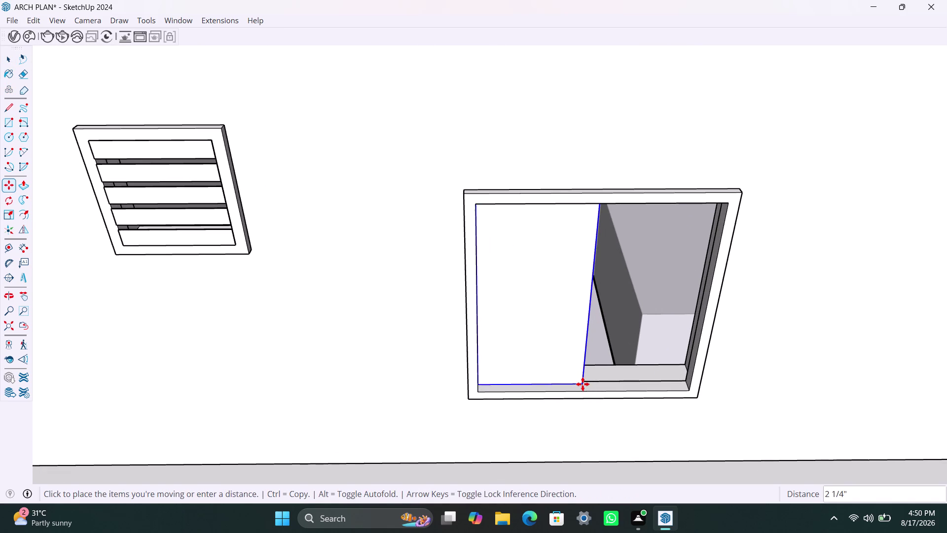
scroll(up, 3)
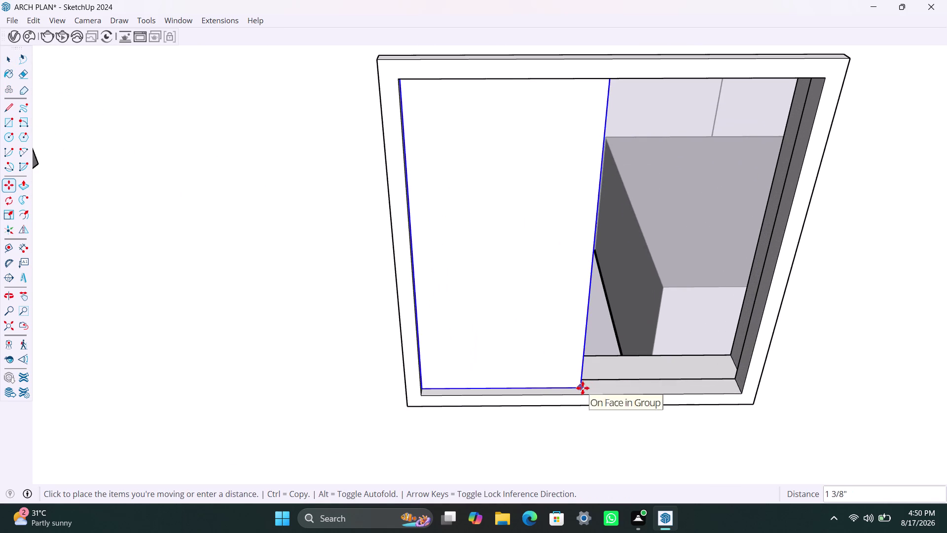
click(583, 385)
Copy the sash into the right half, snapped to the frame's bottom inner corner.
key(m)
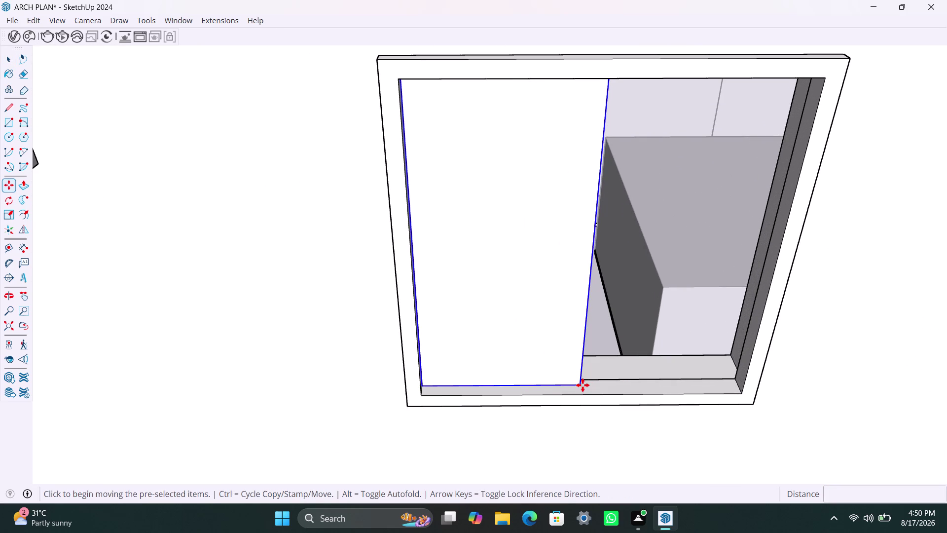
click(583, 385)
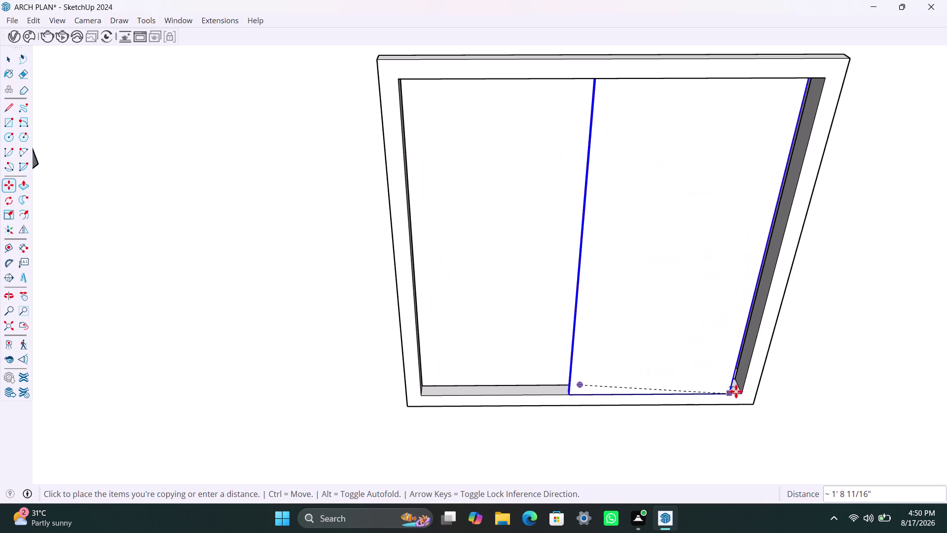
click(739, 391)
scroll(up, 3)
middle_drag(575, 391, 591, 394)
scroll(up, 3)
scroll(up, 3)
click(622, 394)
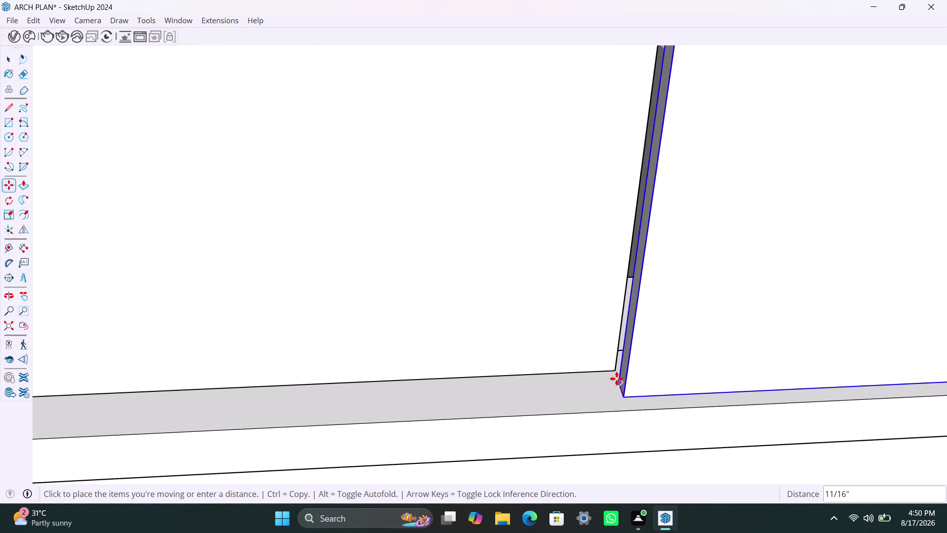
click(613, 372)
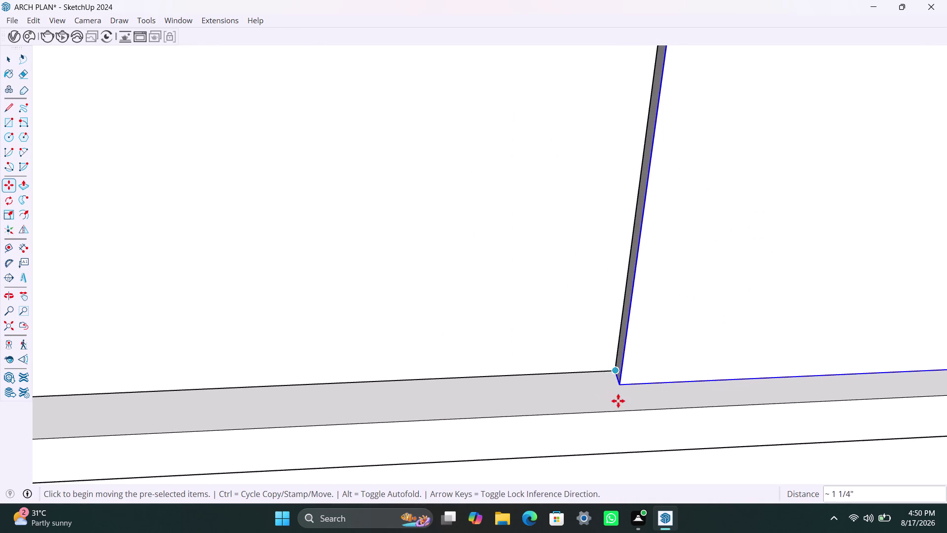
scroll(down, 3)
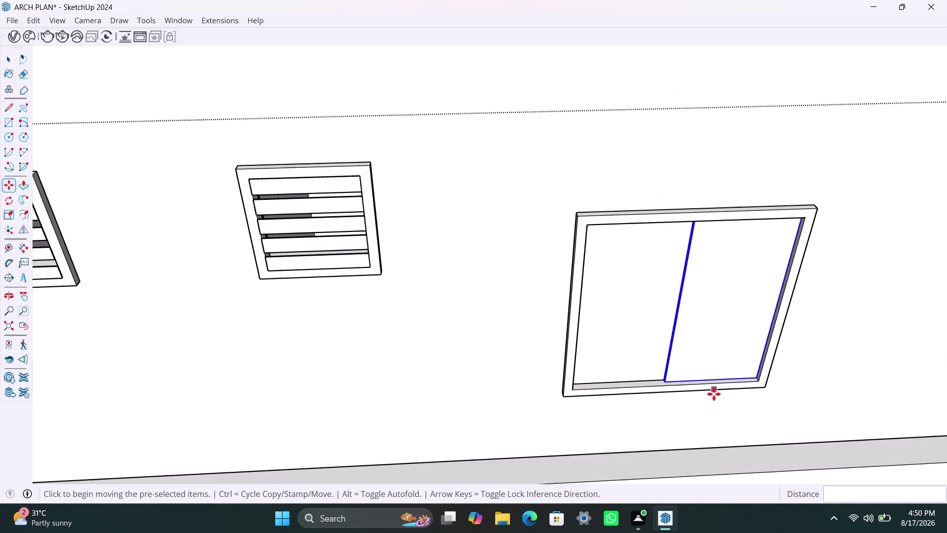
scroll(down, 3)
Inspect the narrow strip at the interior wall junction, undoing a trial delete.
middle_drag(807, 374, 516, 376)
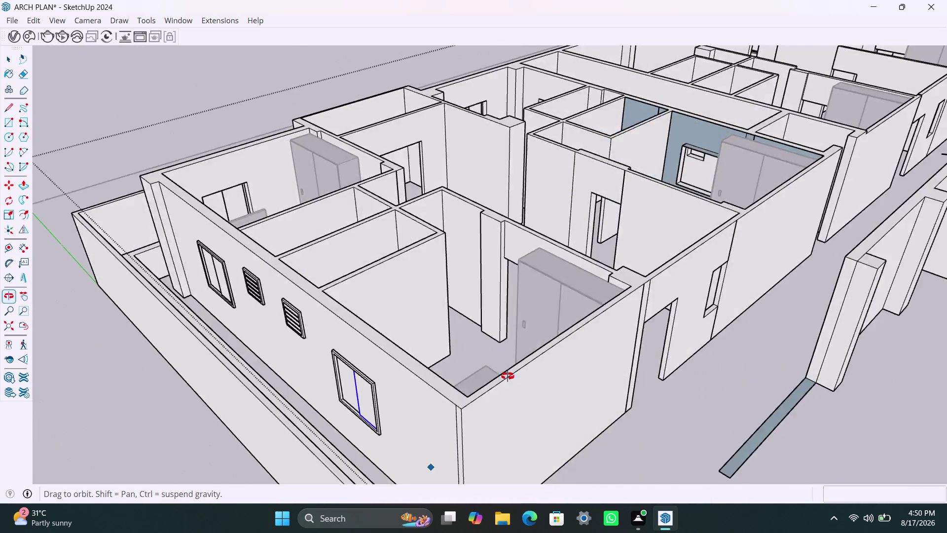
middle_drag(516, 376, 388, 373)
scroll(up, 3)
key(space)
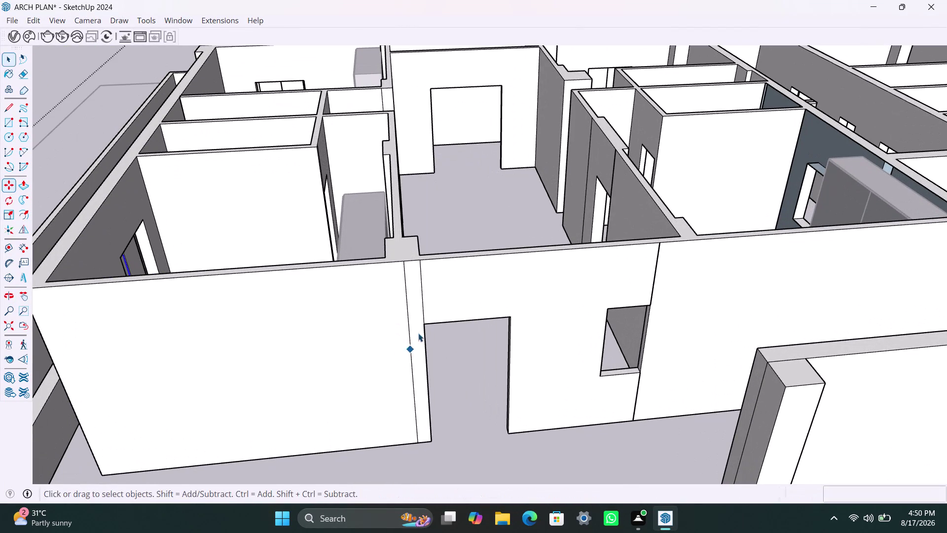
click(410, 320)
click(406, 319)
scroll(up, 3)
click(408, 316)
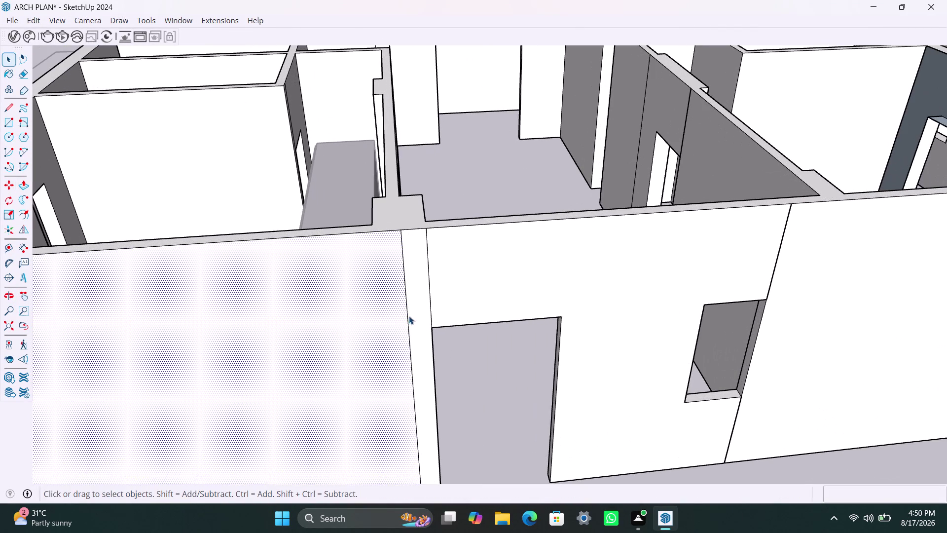
click(409, 316)
scroll(up, 3)
click(407, 313)
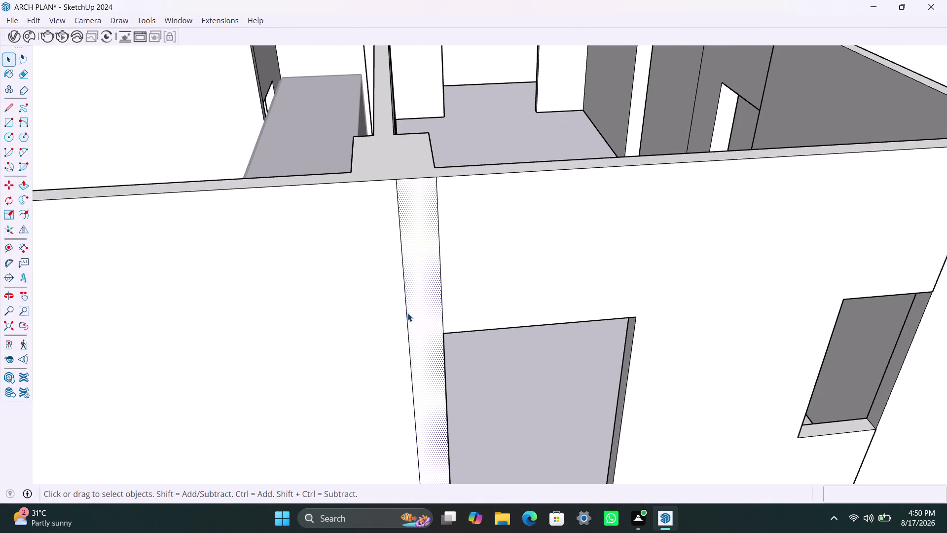
click(406, 316)
double_click(406, 319)
click(406, 319)
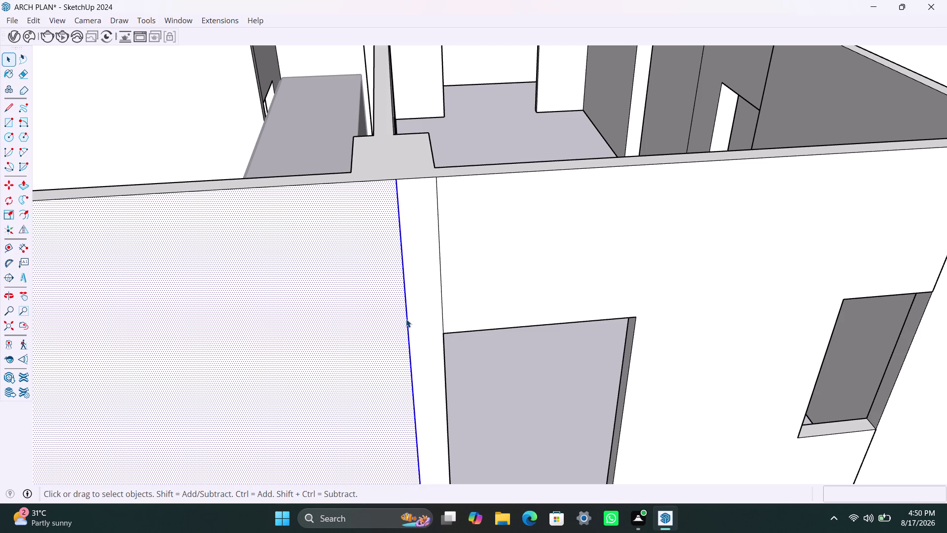
key(Delete)
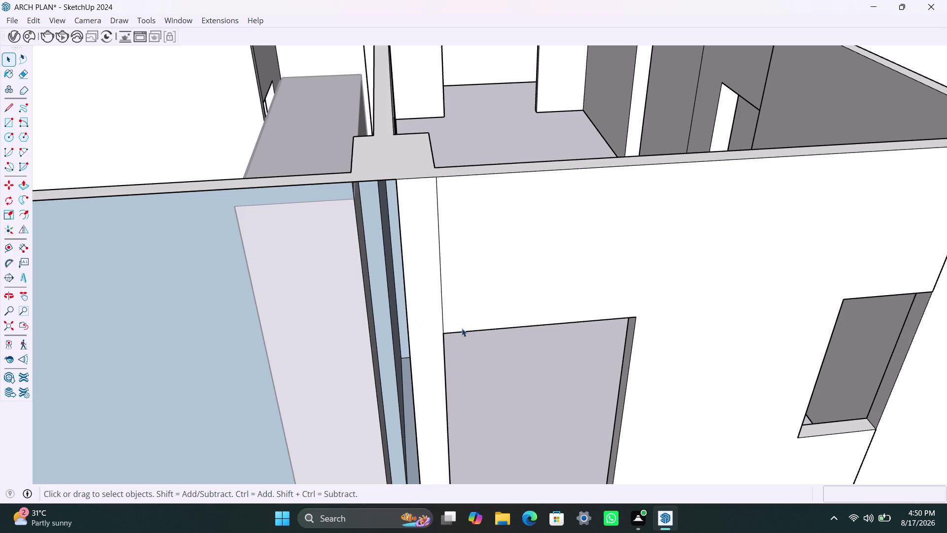
key(ctrl+z)
Push the face right of the seam without changing depth, then delete the seam line.
key(ctrl+backslash)
scroll(up, 3)
scroll(up, 3)
middle_drag(420, 249, 423, 282)
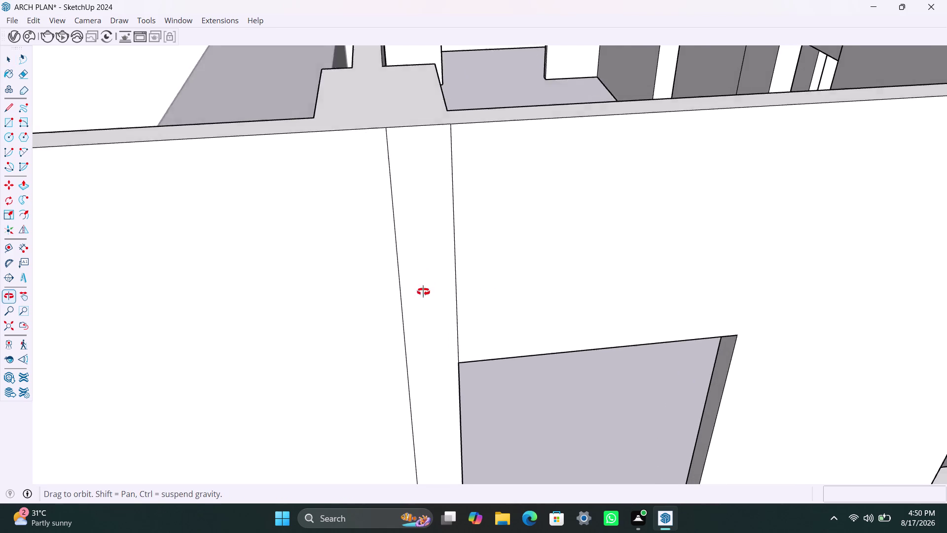
middle_drag(423, 282, 428, 338)
scroll(up, 3)
scroll(up, 3)
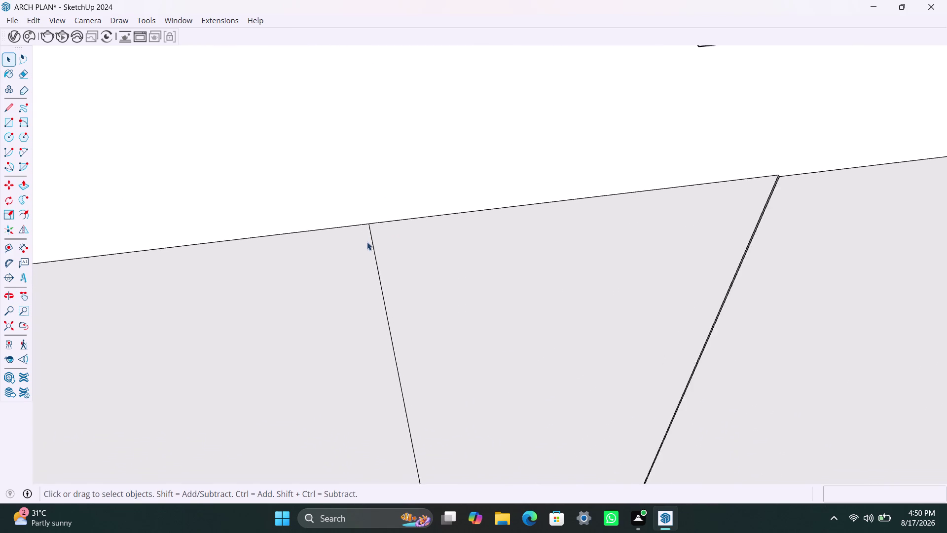
scroll(up, 3)
scroll(up, 3)
scroll(up, 3)
scroll(up, 3)
scroll(up, 3)
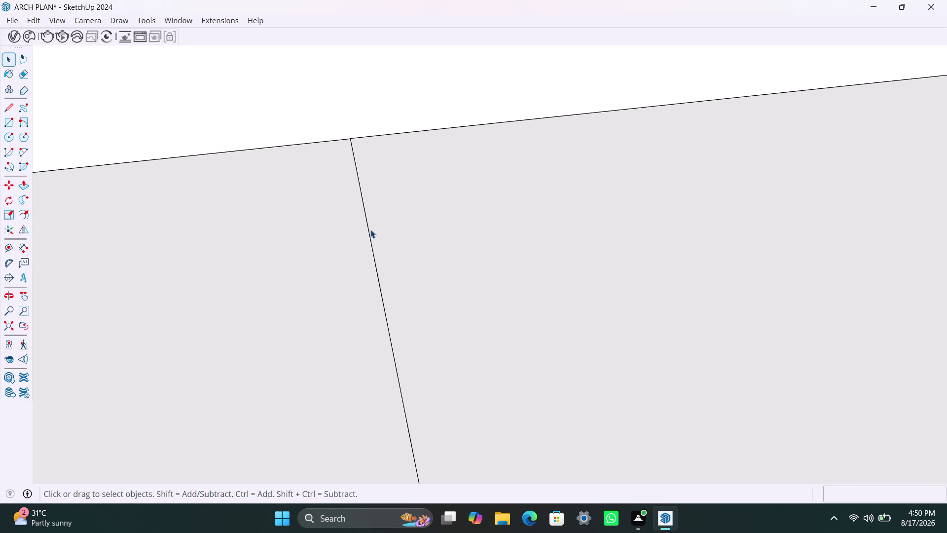
scroll(up, 3)
click(399, 203)
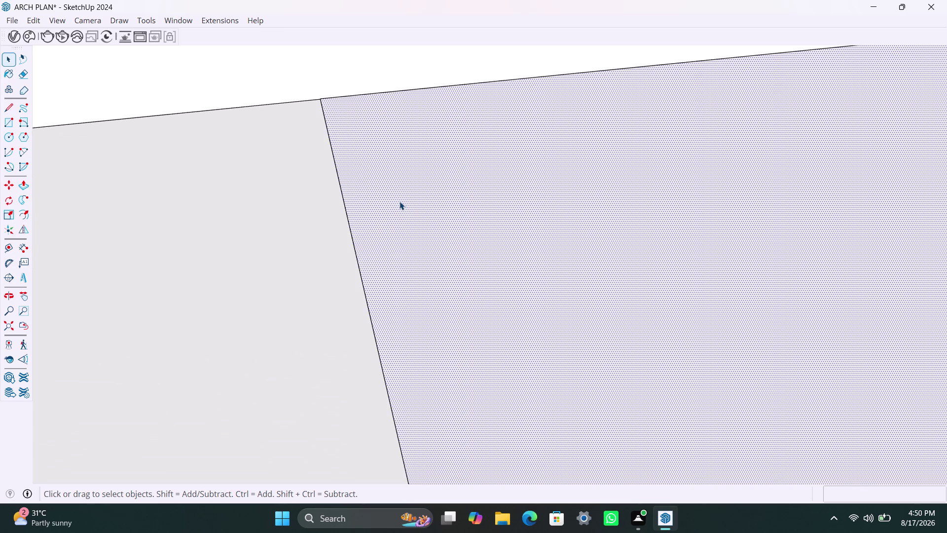
key(p)
click(399, 201)
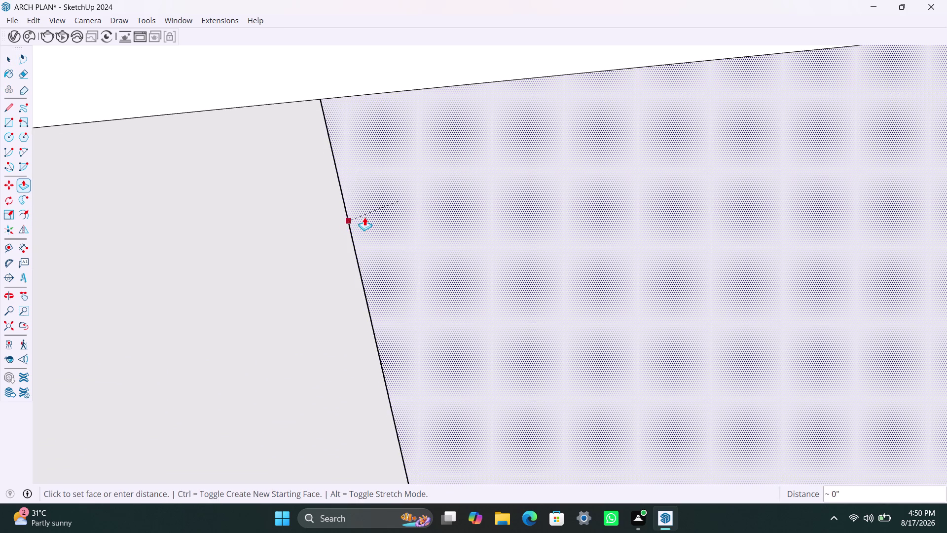
click(314, 151)
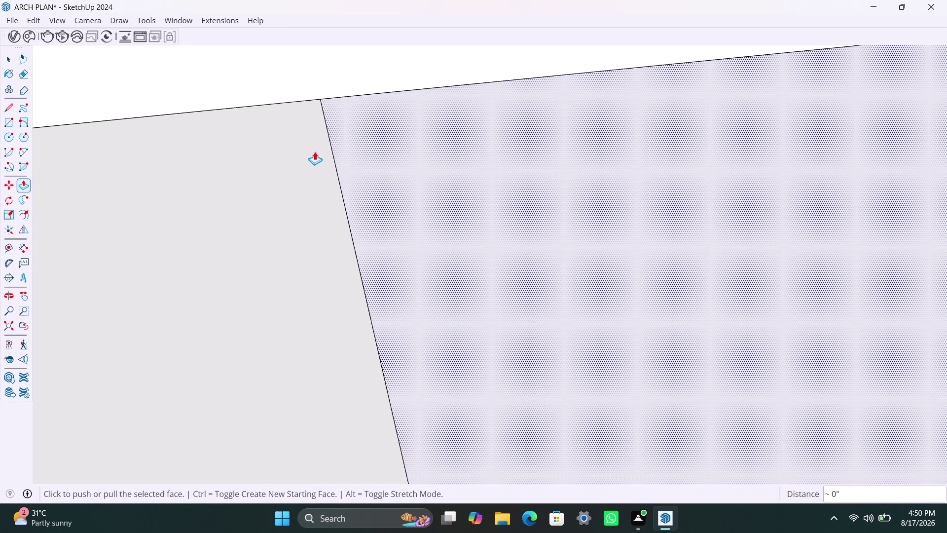
key(space)
click(335, 159)
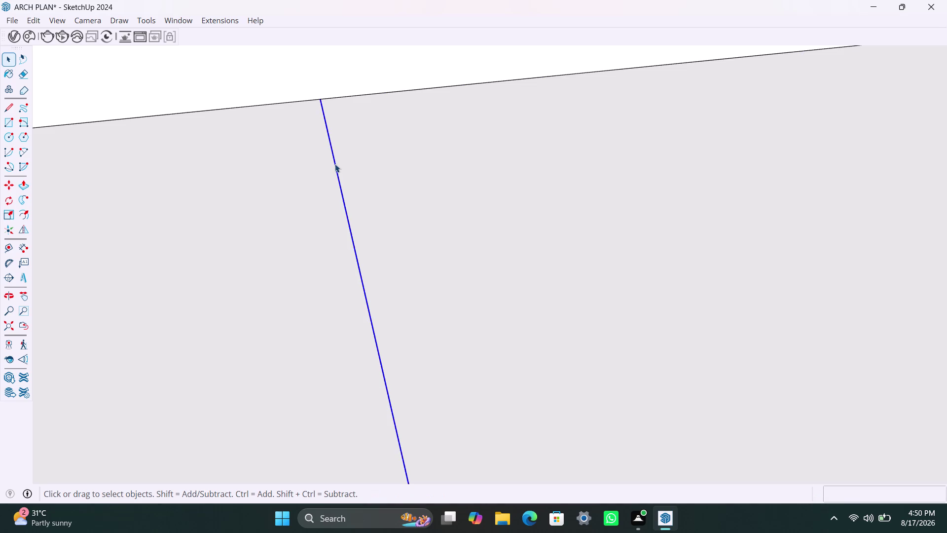
key(Delete)
Pull the face beside the second seam flush and delete that seam line.
scroll(down, 3)
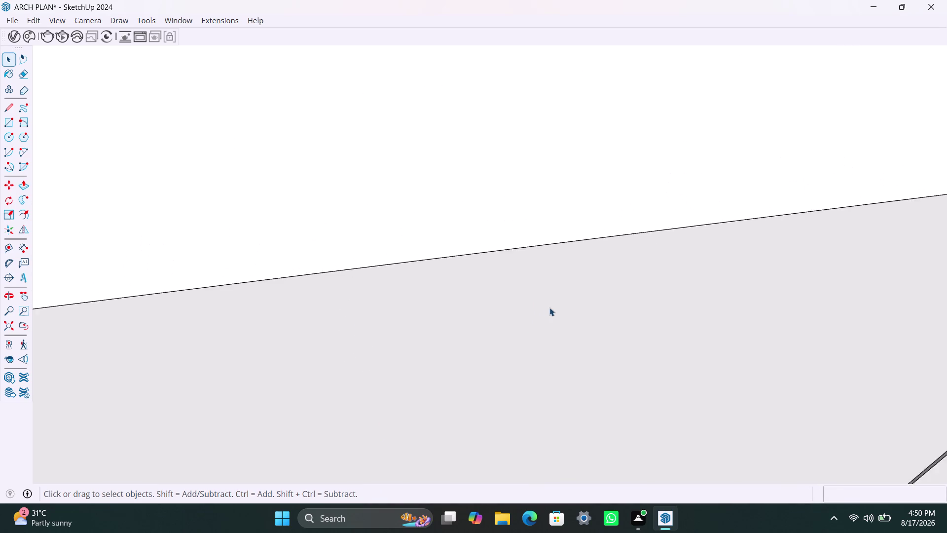
scroll(down, 3)
scroll(up, 3)
scroll(up, 3)
scroll(up, 3)
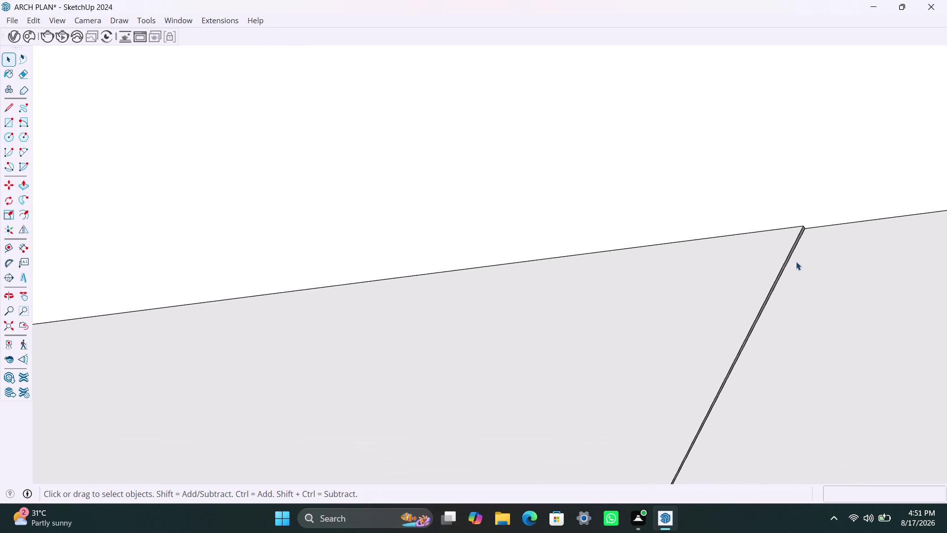
scroll(up, 3)
click(786, 236)
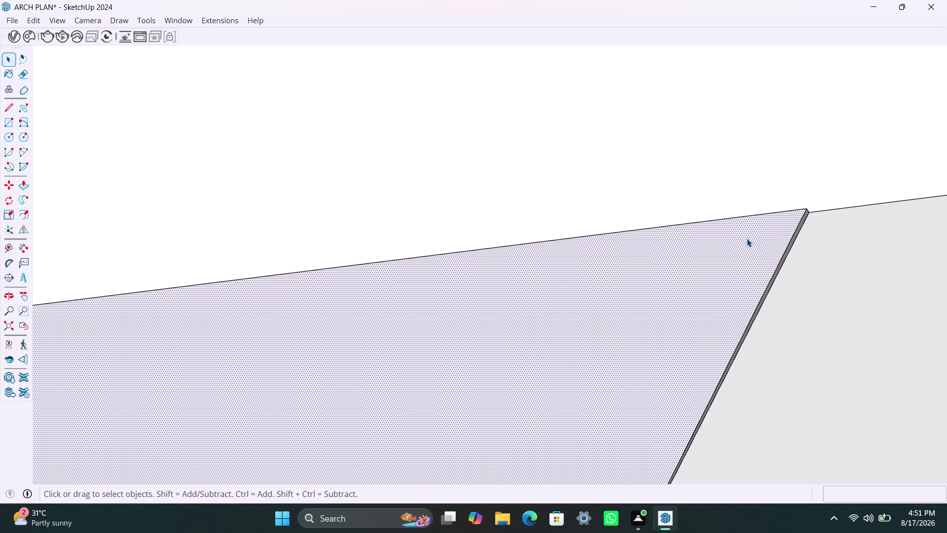
key(p)
click(740, 238)
click(846, 207)
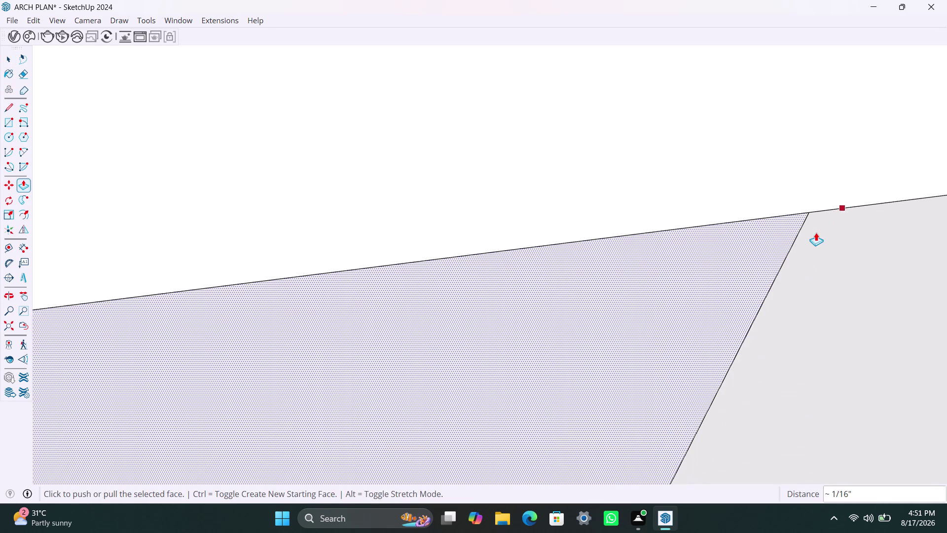
key(space)
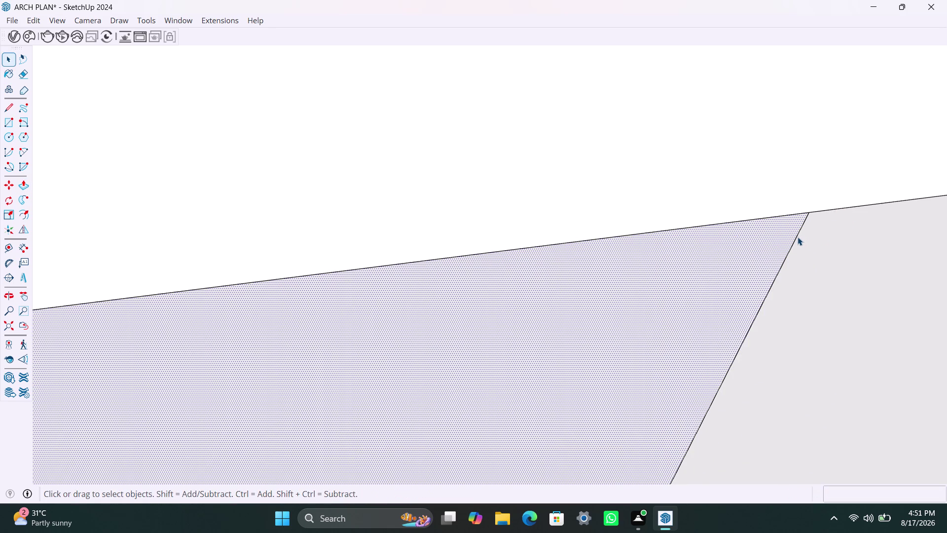
click(796, 236)
key(Delete)
scroll(down, 3)
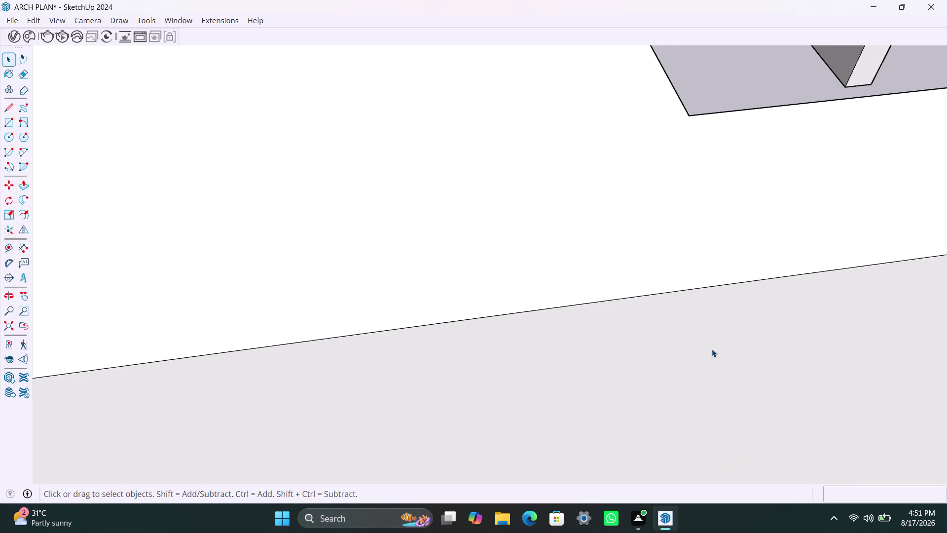
scroll(down, 3)
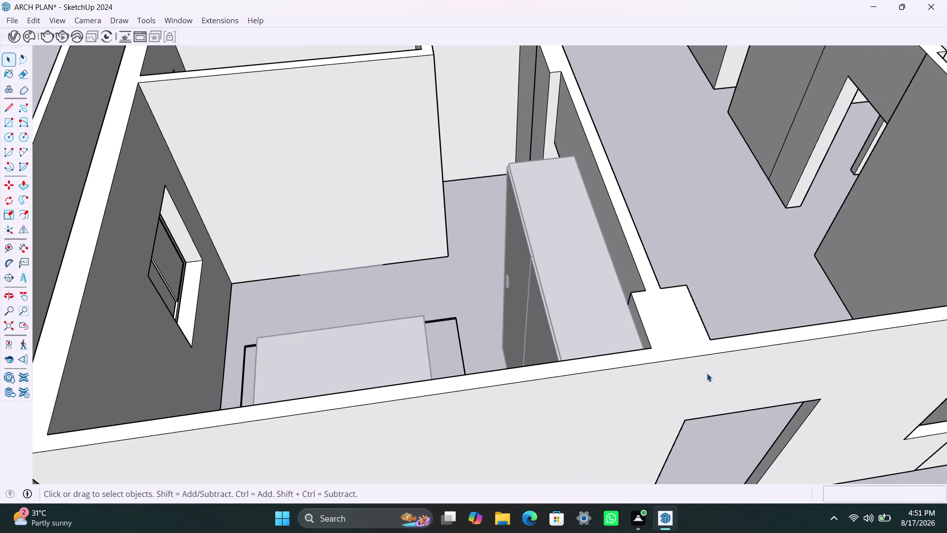
Orbit around the rooms and zoom in on the next seam along the wall's top edge.
middle_drag(707, 373, 596, 213)
scroll(down, 3)
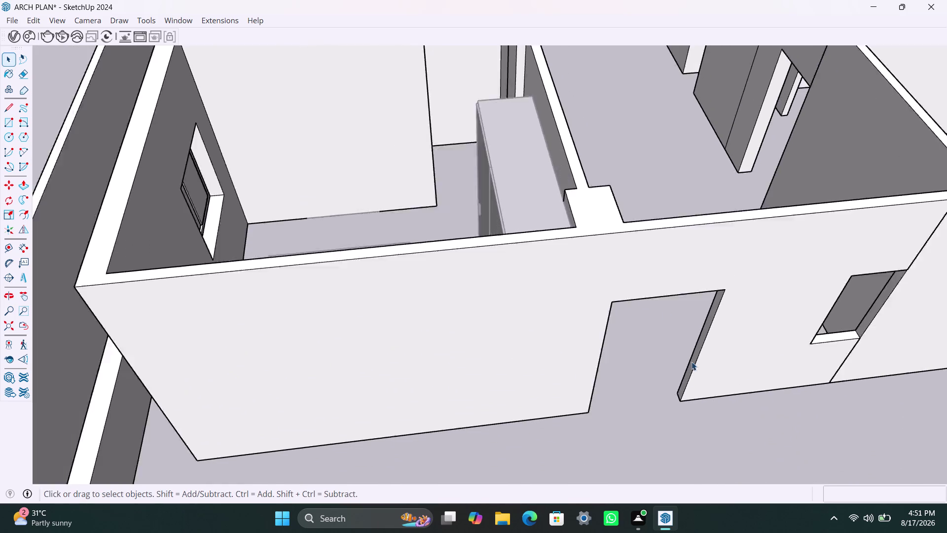
scroll(down, 3)
middle_drag(744, 366, 625, 319)
scroll(up, 3)
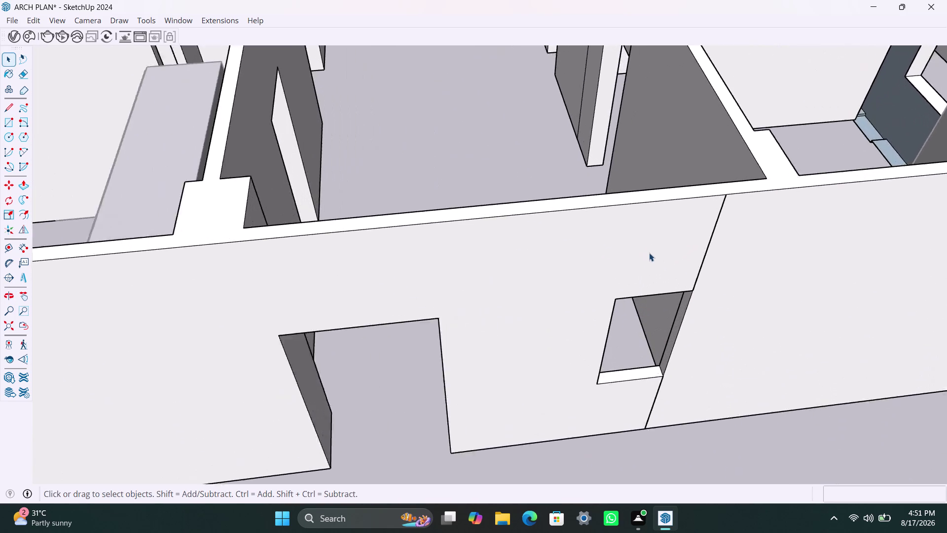
scroll(up, 3)
middle_drag(709, 243, 768, 248)
scroll(up, 3)
scroll(up, 3)
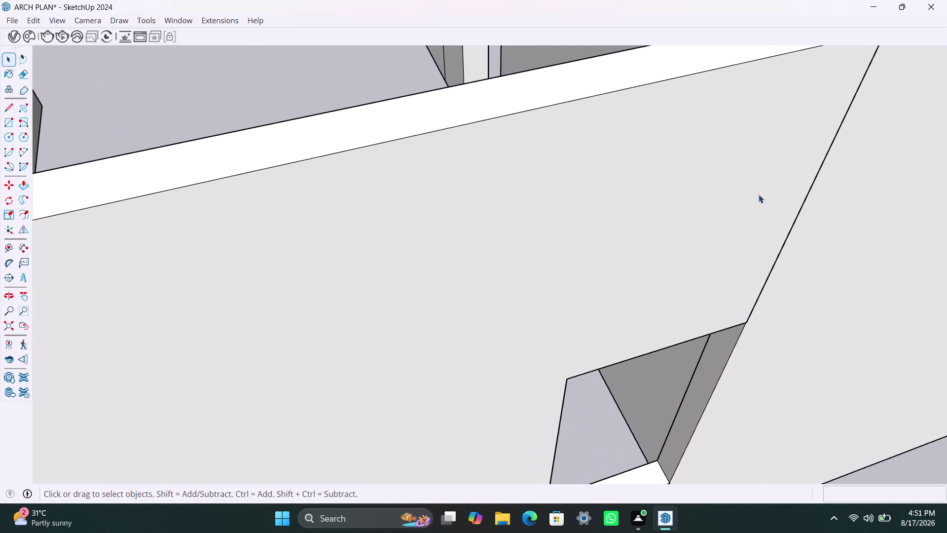
middle_drag(759, 194, 743, 317)
scroll(up, 3)
scroll(up, 3)
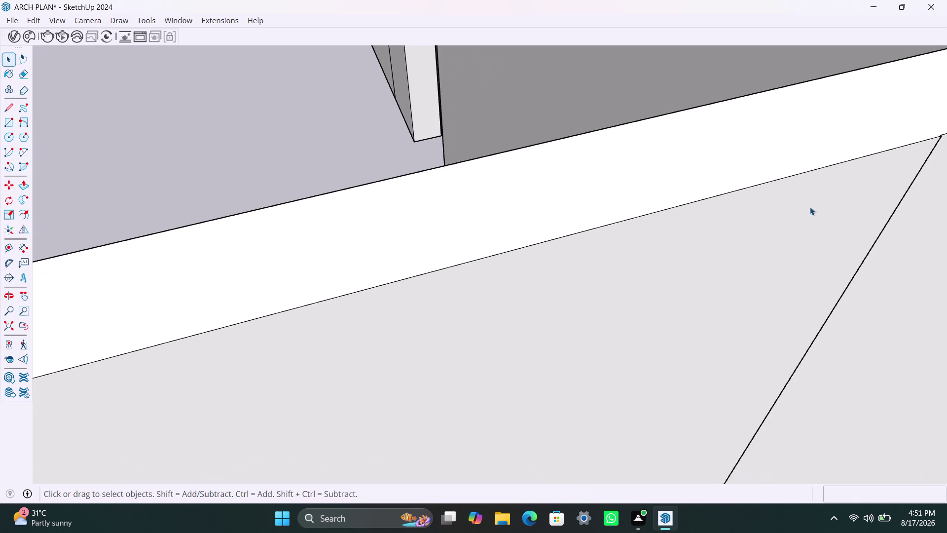
middle_drag(831, 218, 702, 249)
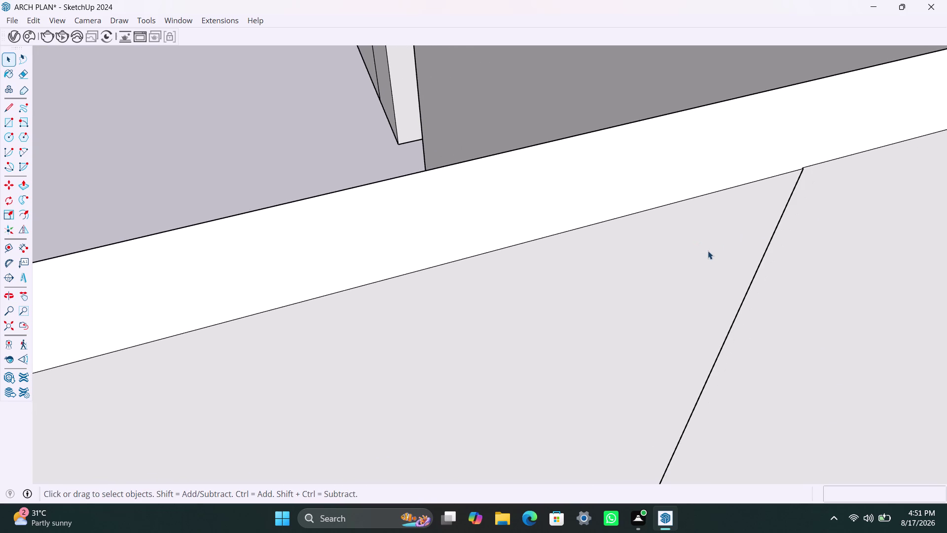
Pull the face left of the seam flush with the wall and delete the seam.
click(708, 251)
key(p)
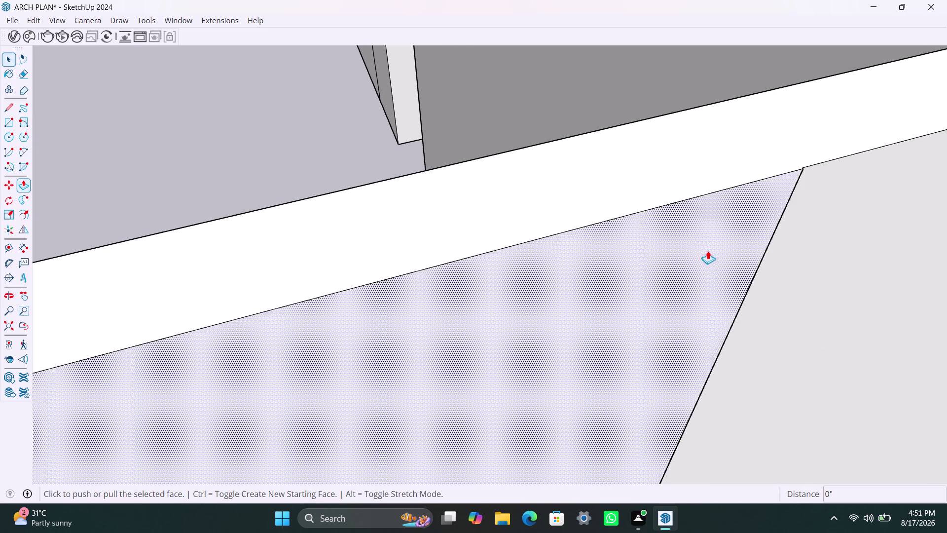
click(708, 251)
click(809, 167)
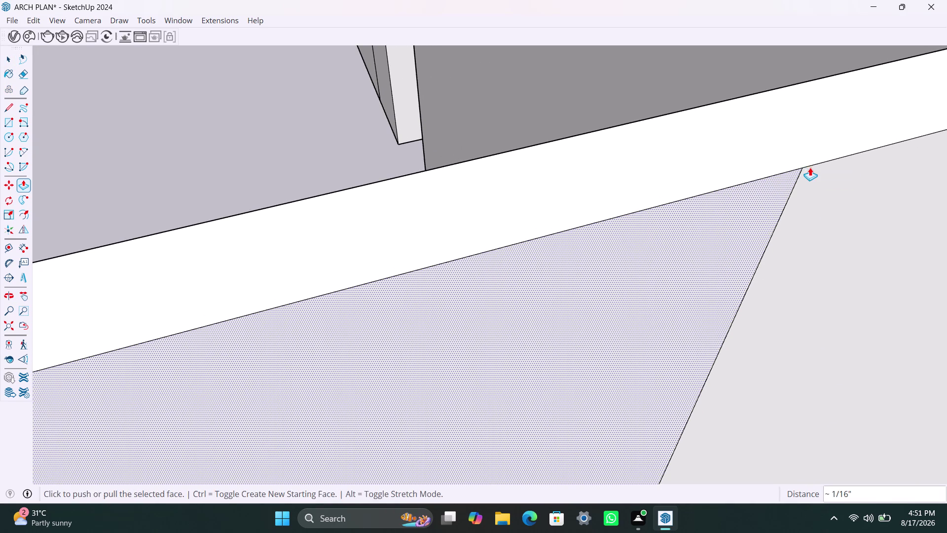
key(space)
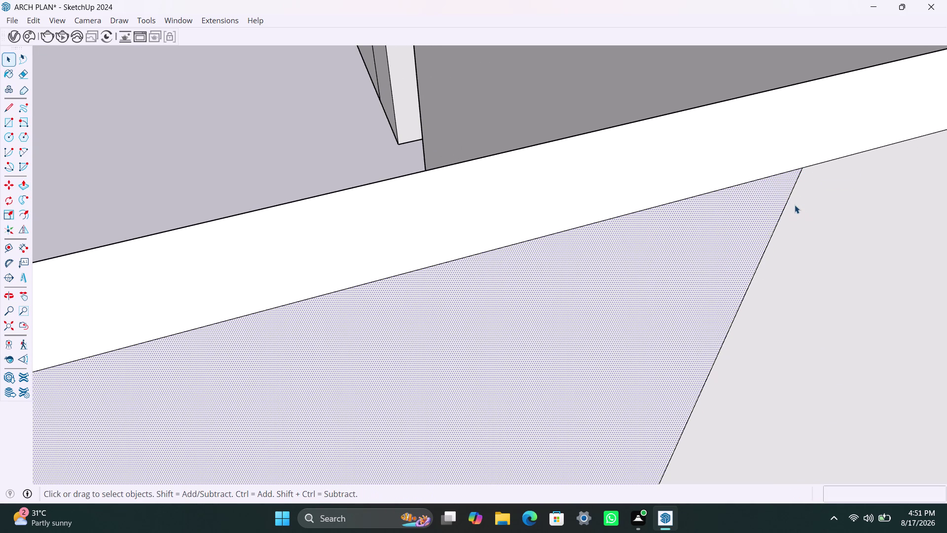
click(792, 190)
key(Delete)
scroll(down, 3)
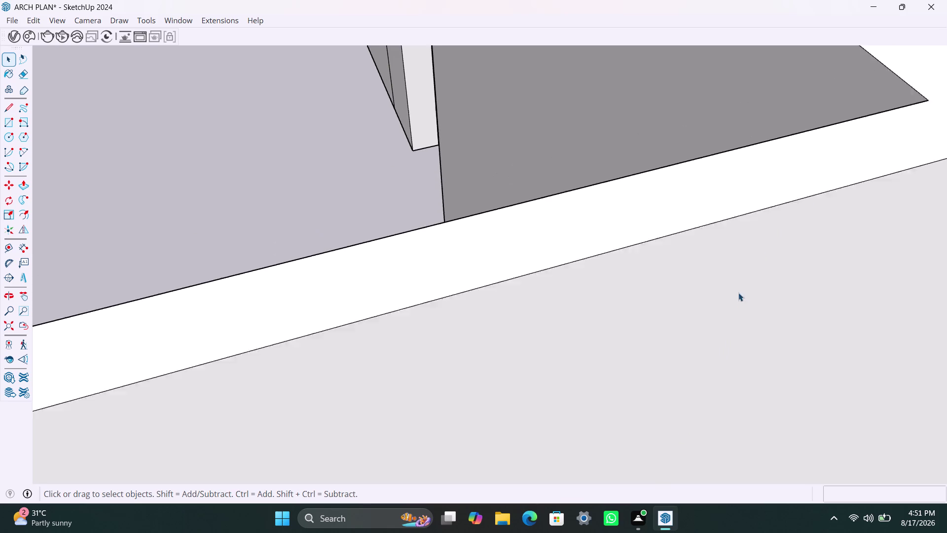
Orbit toward the front wall's small opening and delete a selected element.
scroll(down, 3)
middle_drag(764, 319, 713, 271)
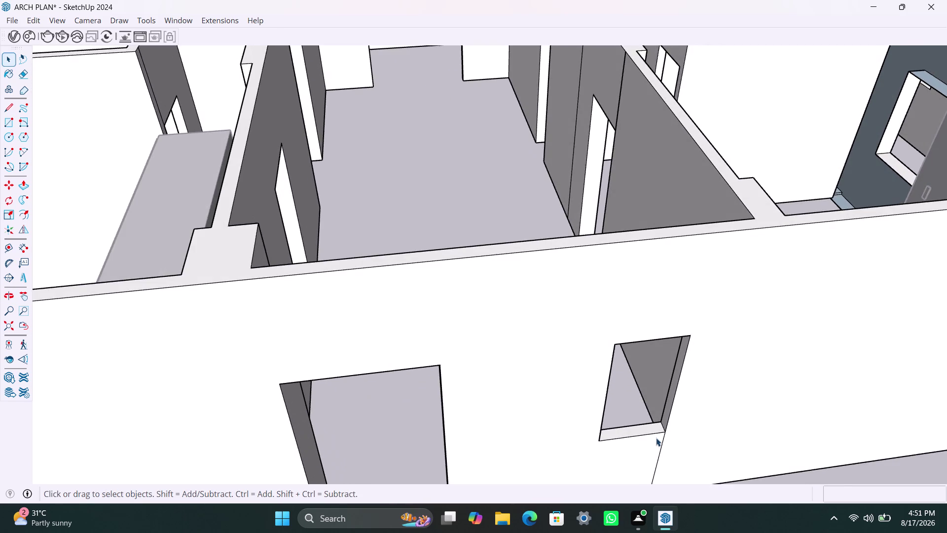
scroll(up, 3)
click(660, 457)
key(Delete)
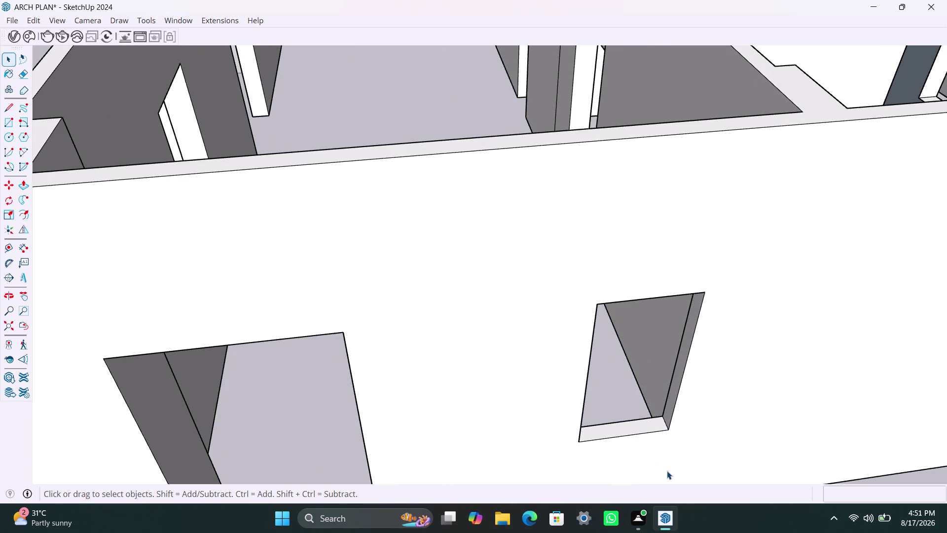
scroll(down, 3)
Face the small front-wall opening and draw a rectangle between its opposite corners.
middle_drag(725, 417, 634, 320)
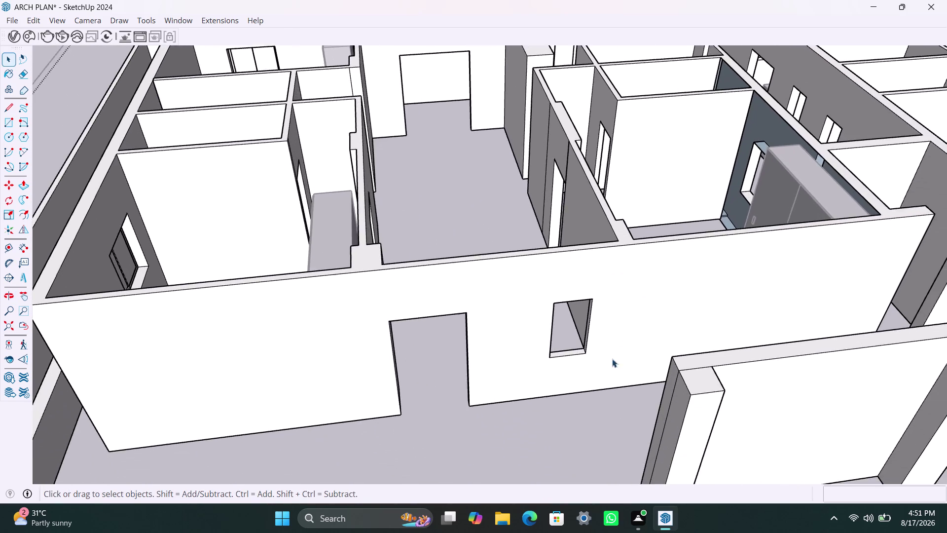
scroll(up, 3)
middle_drag(580, 361, 575, 355)
key(t)
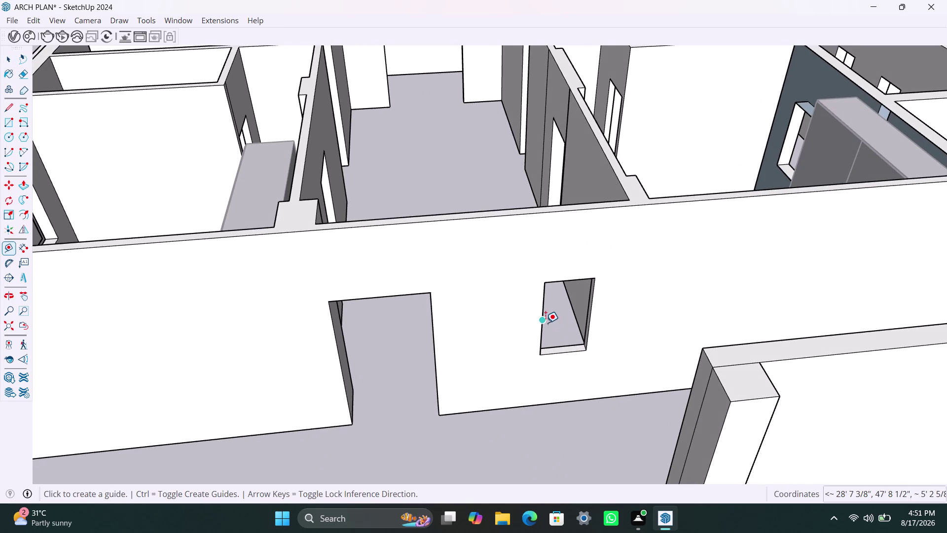
key(r)
click(543, 284)
click(583, 351)
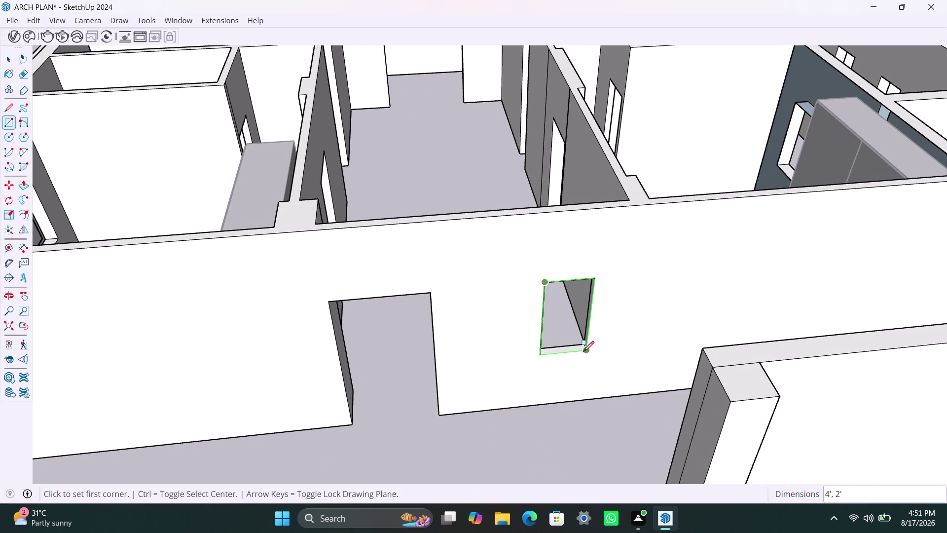
Group the opening's rectangle outline and open the group for editing.
key(space)
double_click(570, 322)
right_click(570, 322)
click(619, 148)
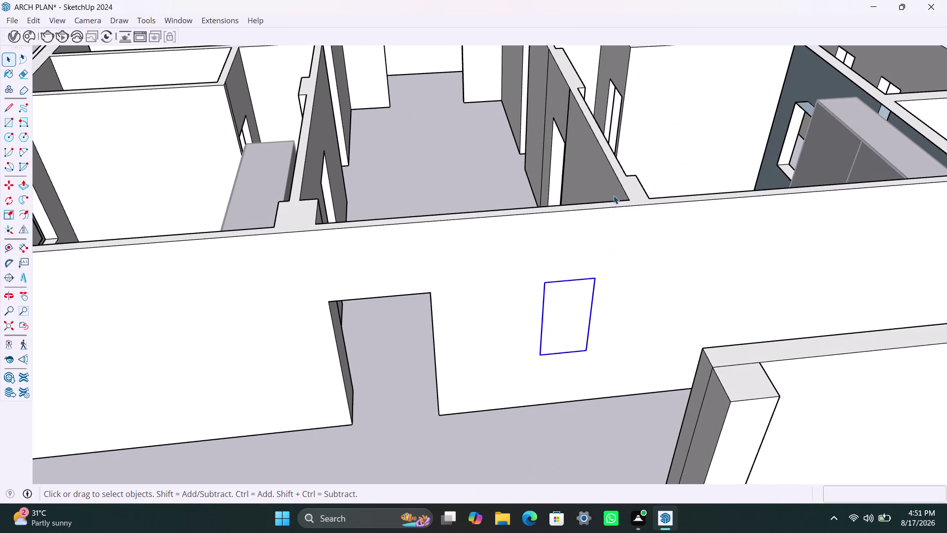
double_click(579, 312)
Offset the outline 2 inches inward and delete the inner face.
key(f)
click(556, 299)
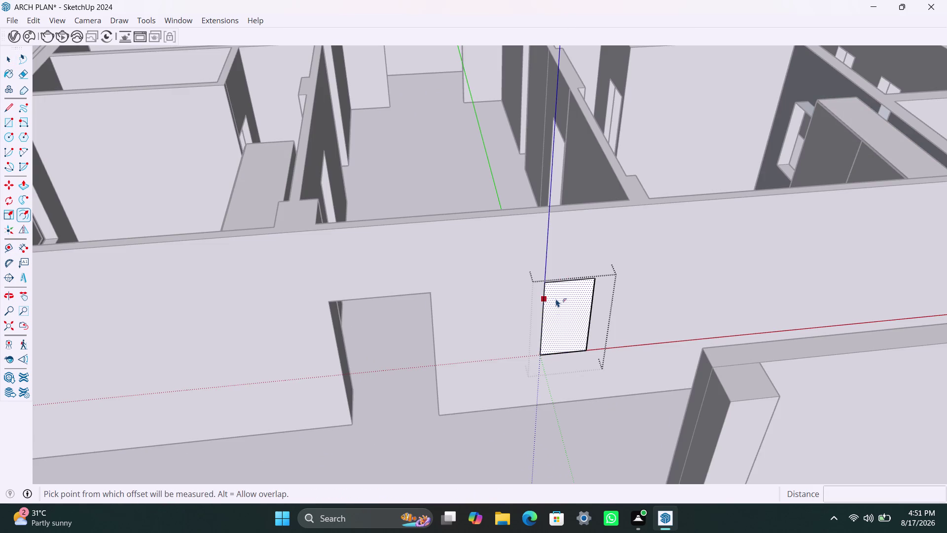
text(2")
key(Return)
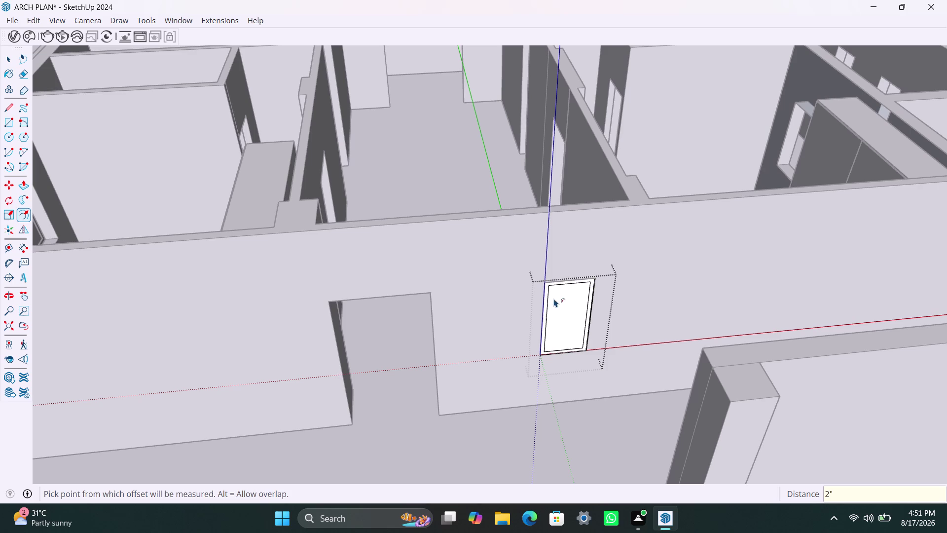
key(space)
click(566, 305)
key(Delete)
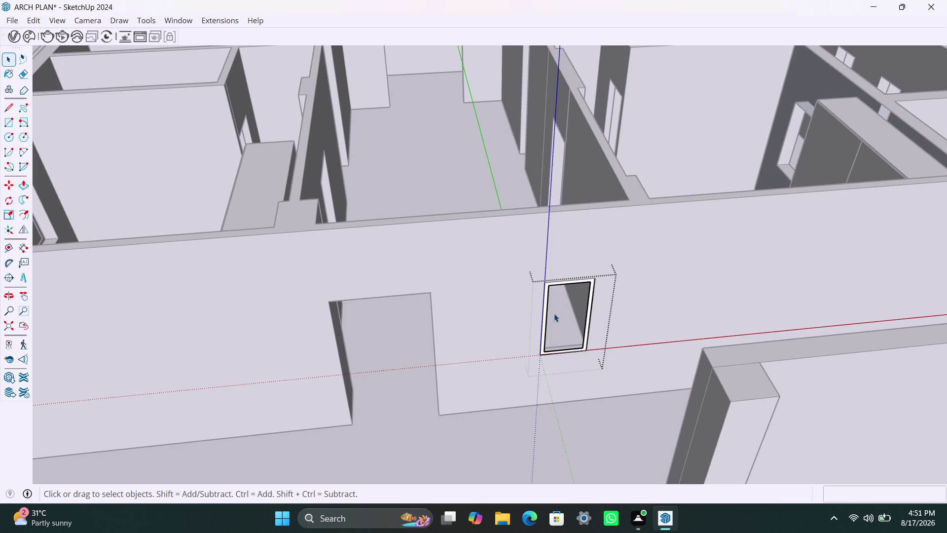
Extrude the frame border 1.5 inches deep and leave the group.
scroll(up, 3)
click(539, 331)
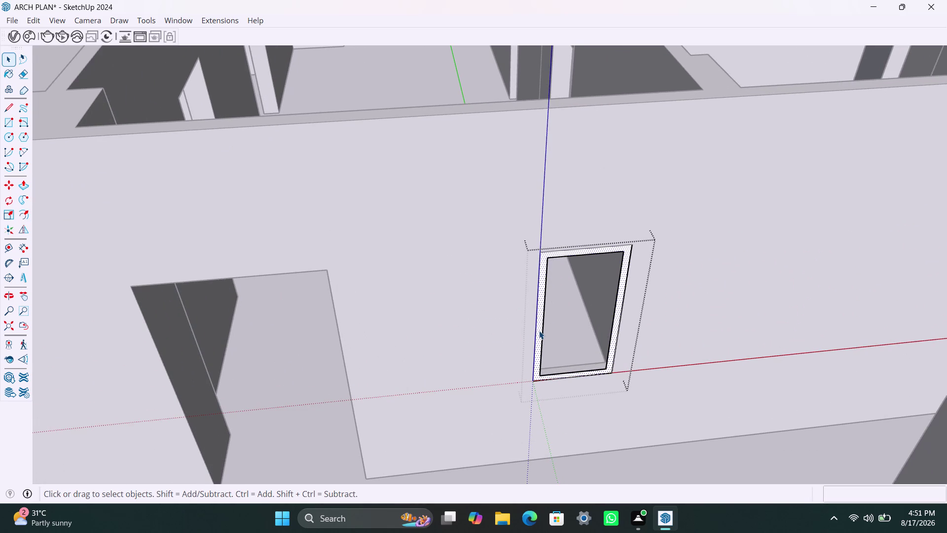
key(p)
click(540, 331)
text(1)
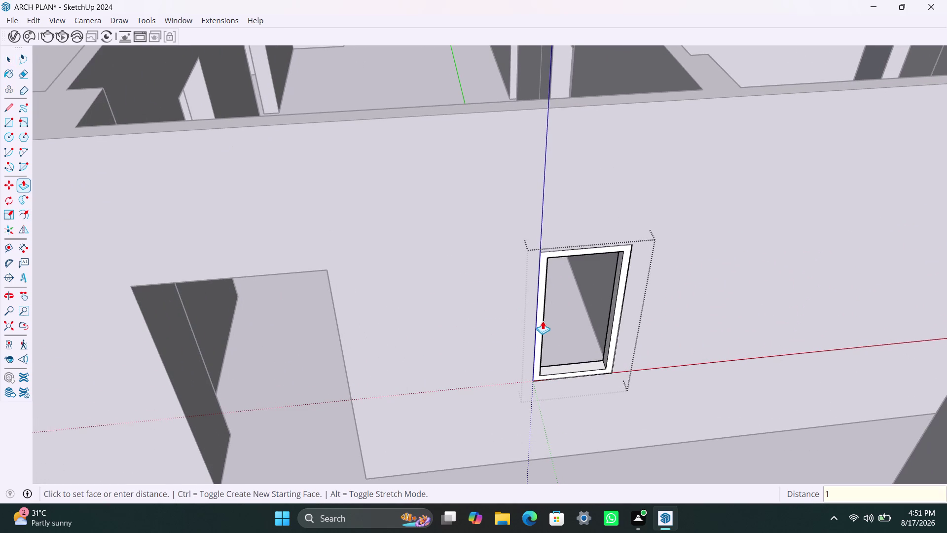
text(.5)
key(shift+quotedbl)
key(Return)
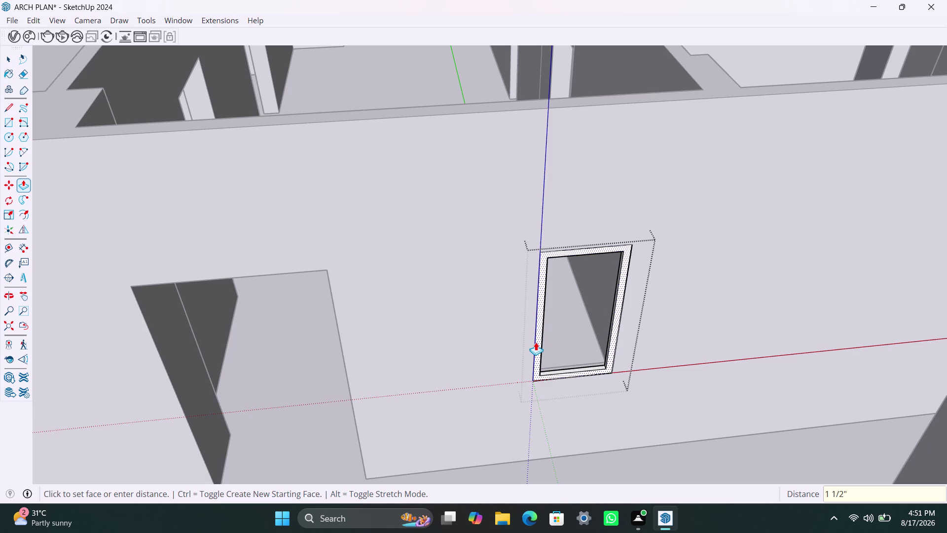
click(536, 341)
text(1.5)
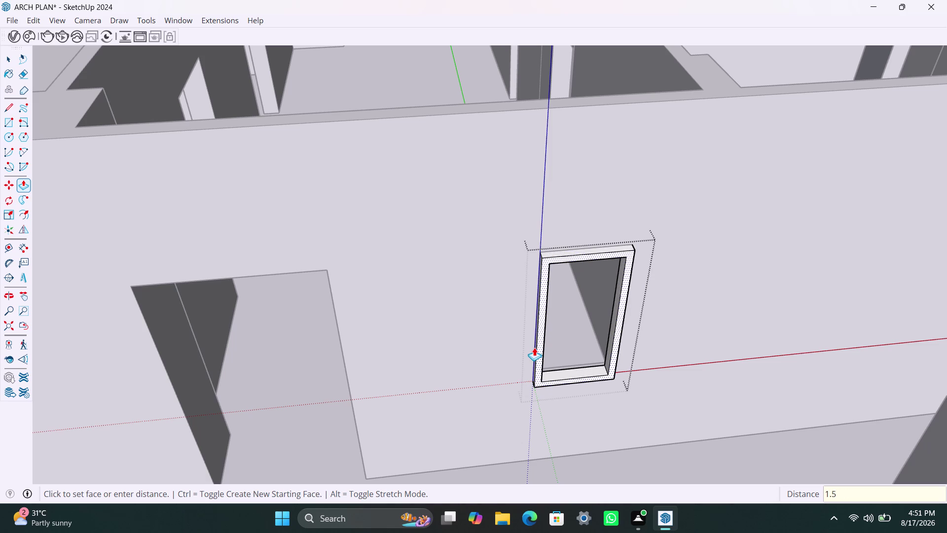
text(")
key(Return)
key(space)
click(700, 301)
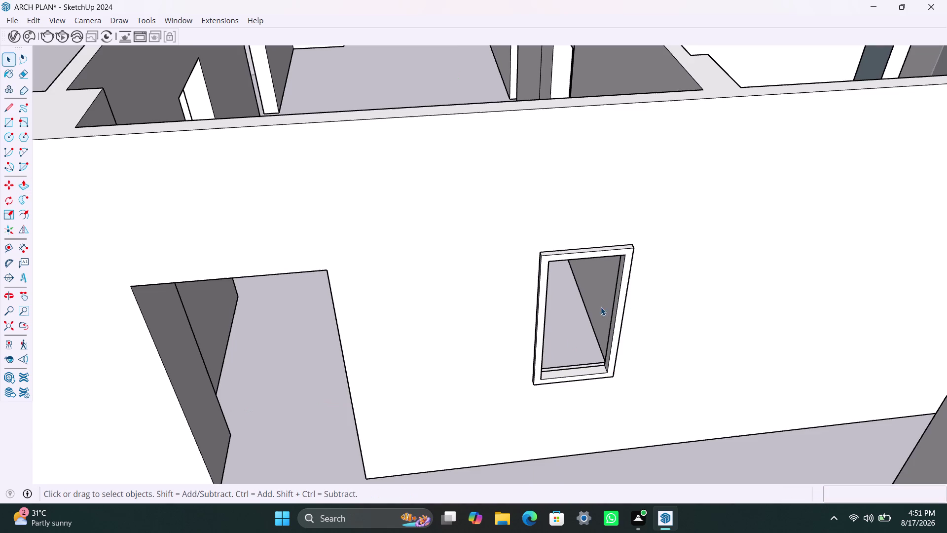
Draw a rectangle filling the frame, make it a group and enter it.
key(r)
click(554, 263)
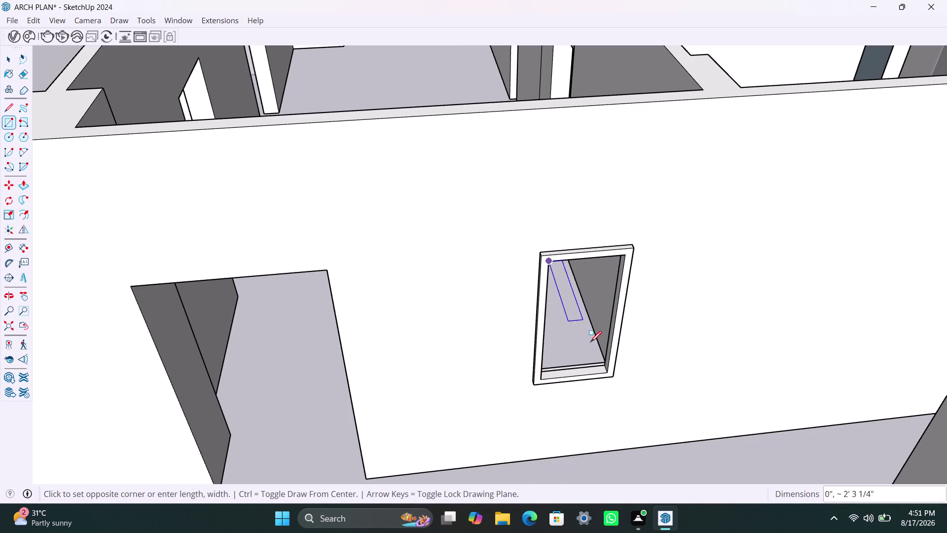
click(605, 370)
key(space)
double_click(583, 324)
right_click(583, 324)
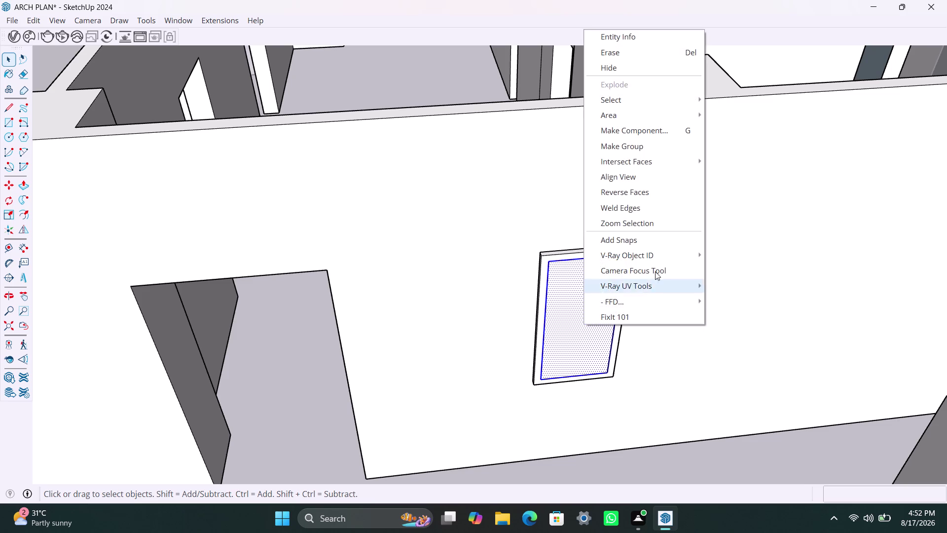
click(652, 149)
triple_click(589, 322)
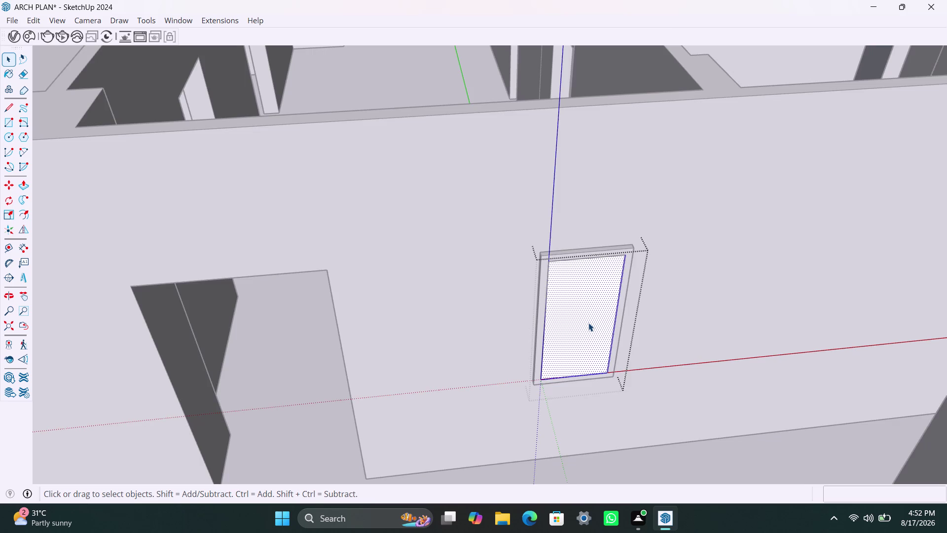
Extrude the panel 18 mm thick, exit the group and zoom out.
key(p)
click(588, 322)
text(18)
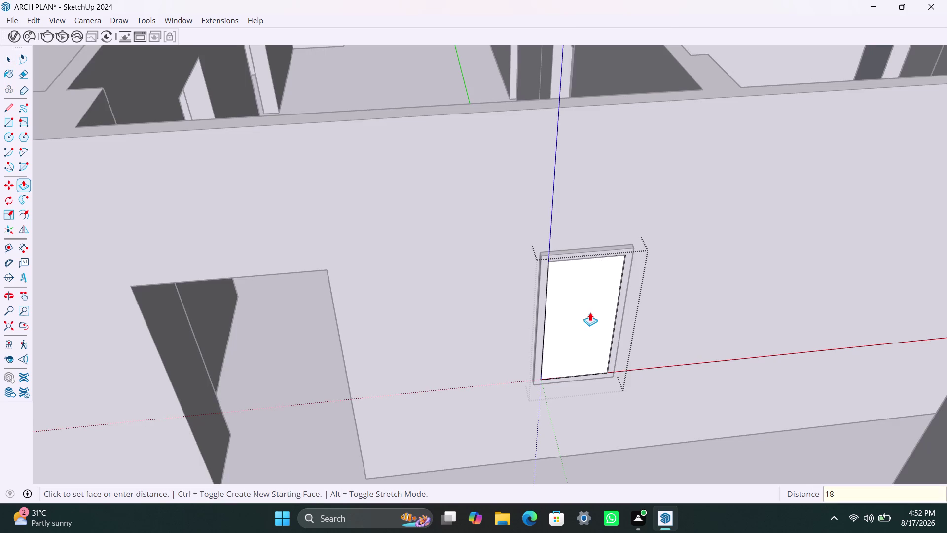
text(MM)
key(Return)
key(space)
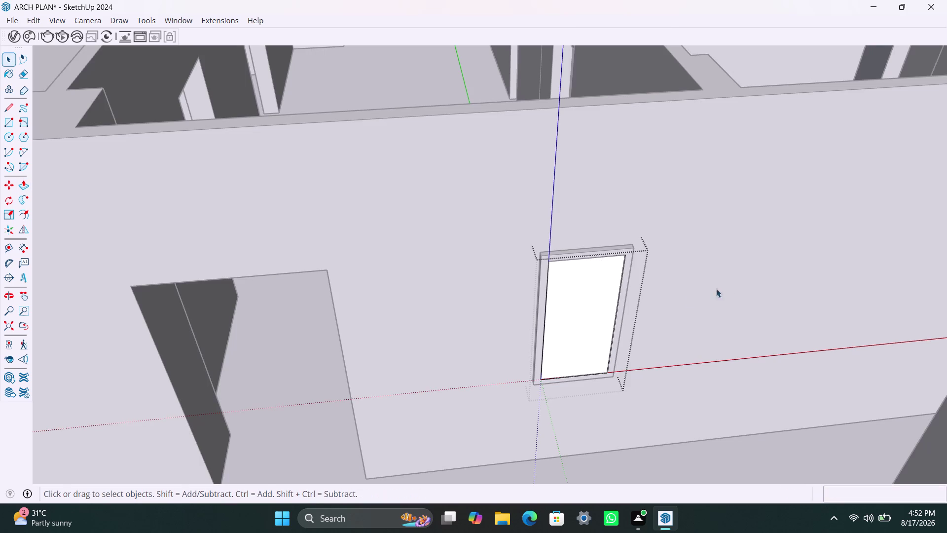
click(730, 283)
scroll(down, 3)
scroll(down, 3)
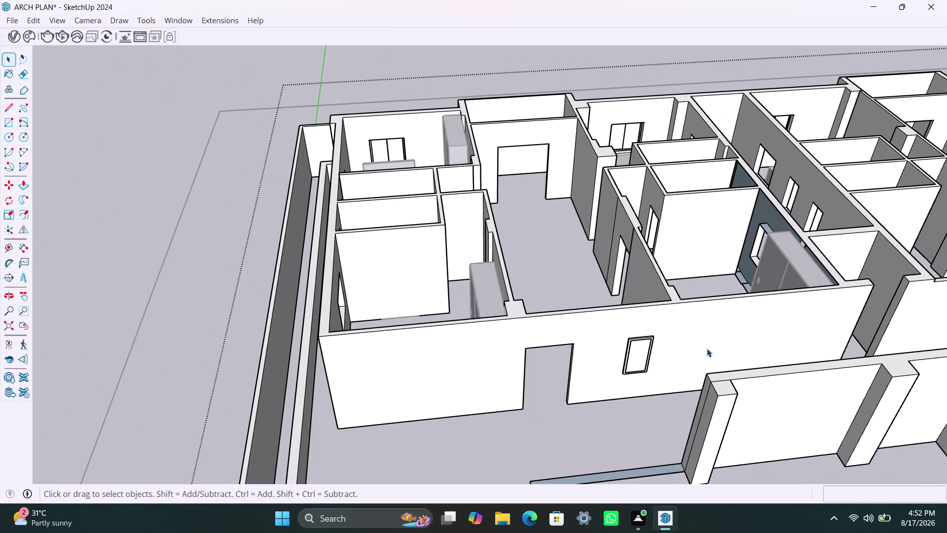
Orbit and zoom out over the house's rooms, then zoom in on a wall junction.
middle_drag(706, 348, 484, 332)
scroll(up, 3)
middle_drag(652, 308, 587, 350)
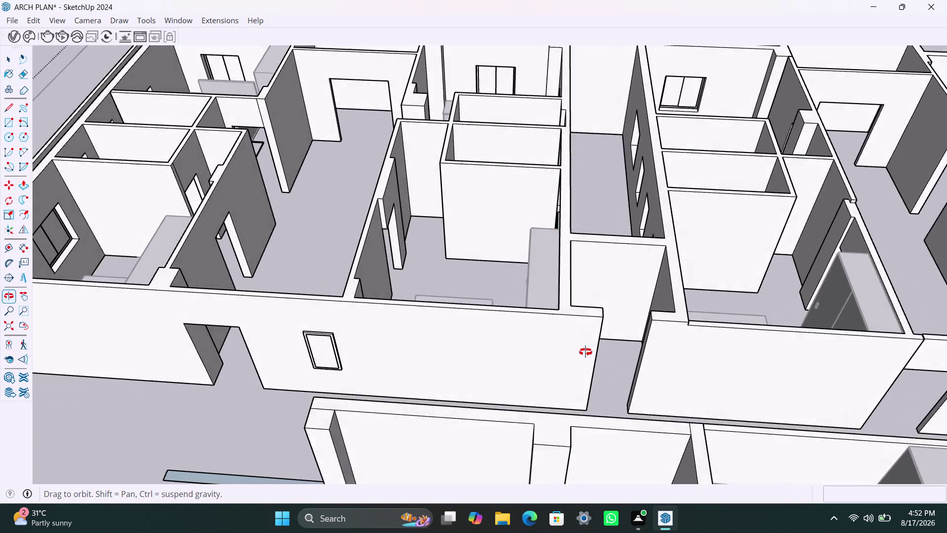
middle_drag(587, 350, 569, 369)
scroll(down, 3)
scroll(down, 3)
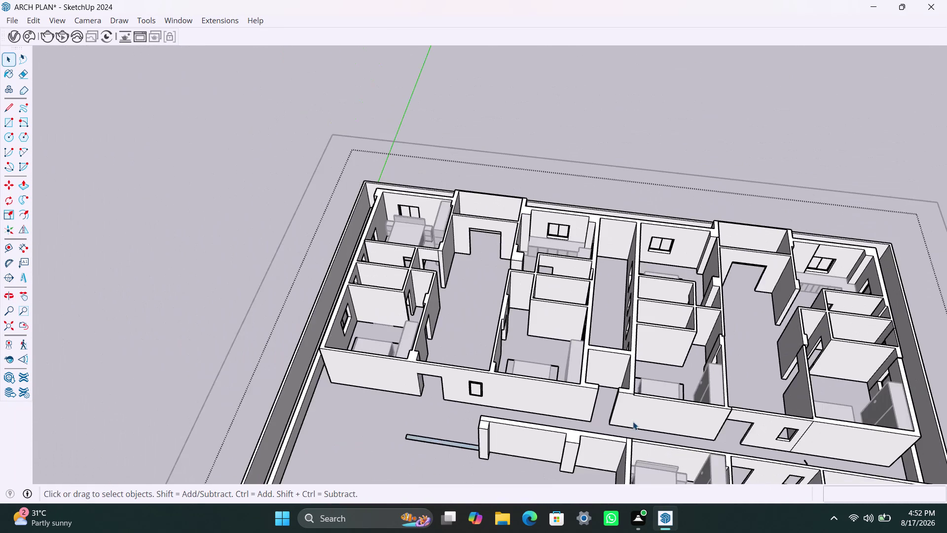
middle_drag(633, 422, 515, 371)
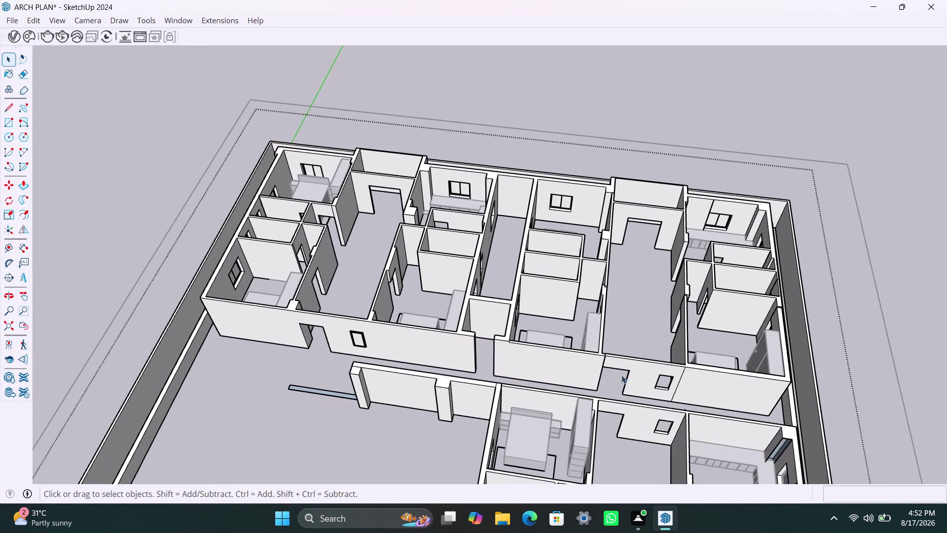
scroll(up, 3)
scroll(up, 3)
scroll(up, 3)
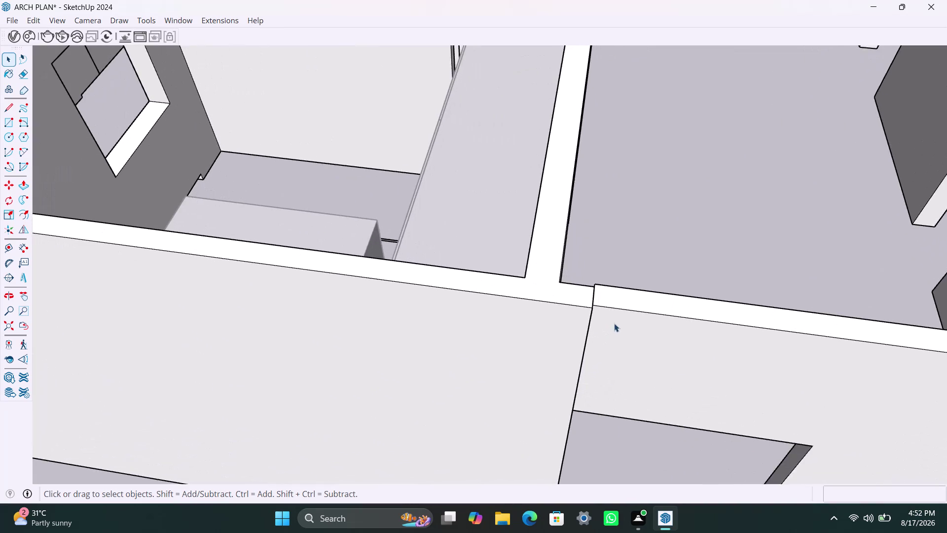
scroll(up, 3)
middle_drag(595, 323, 640, 323)
scroll(up, 3)
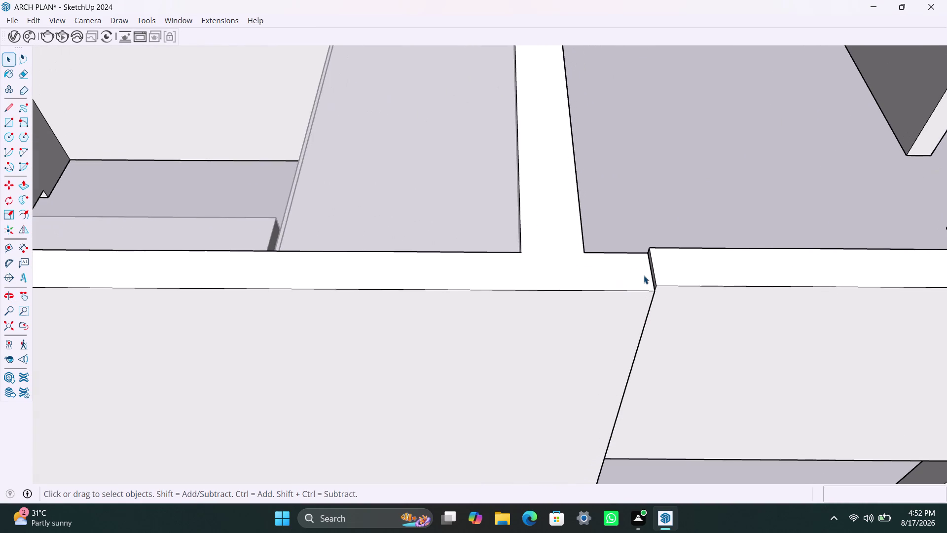
click(643, 275)
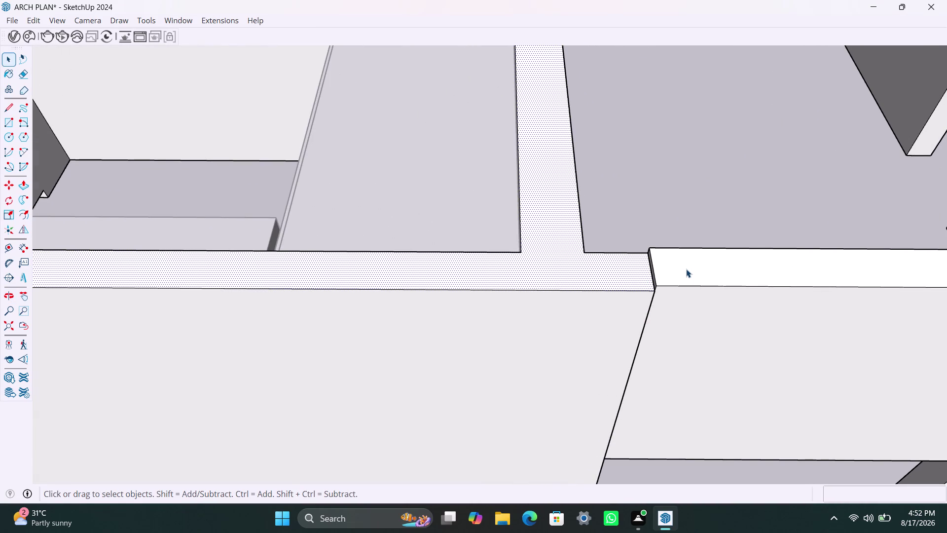
key(p)
click(588, 266)
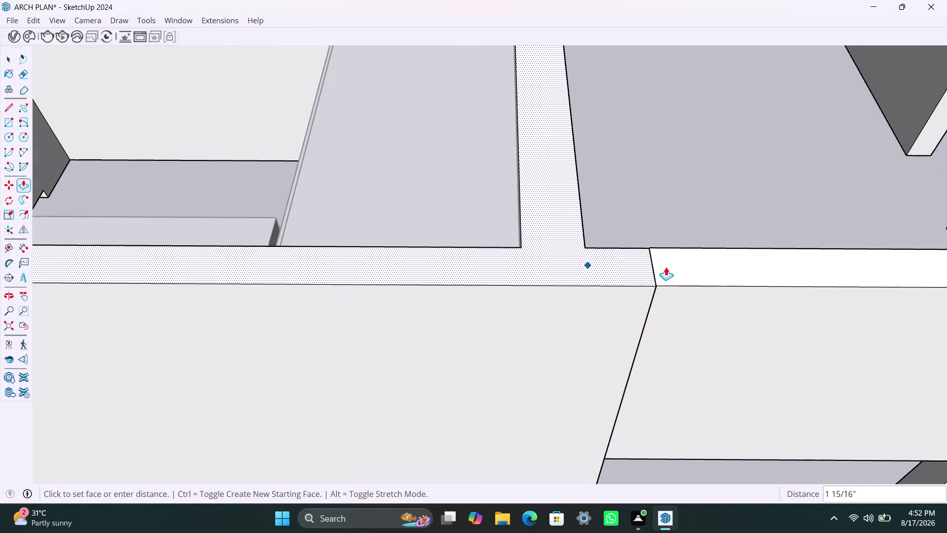
click(665, 272)
key(space)
scroll(up, 3)
scroll(up, 3)
click(677, 278)
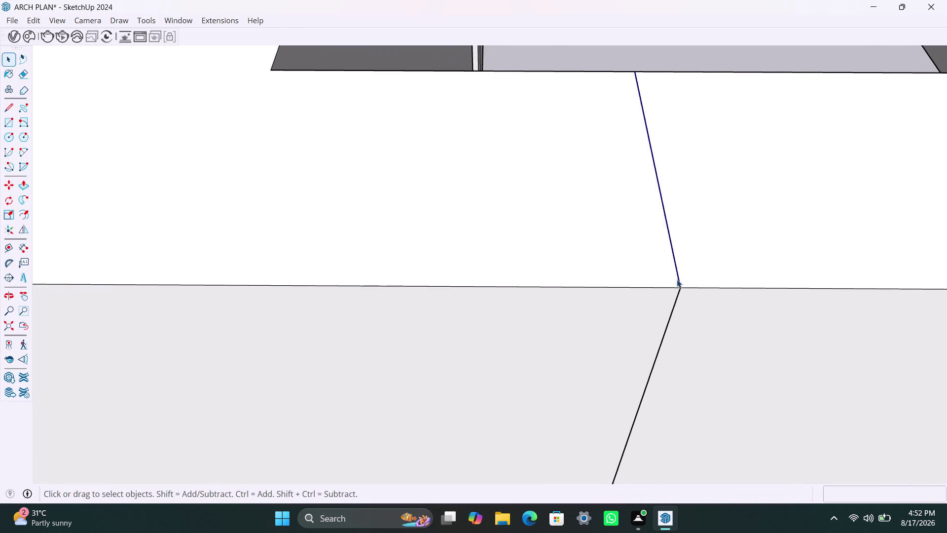
scroll(left, 3)
key(Delete)
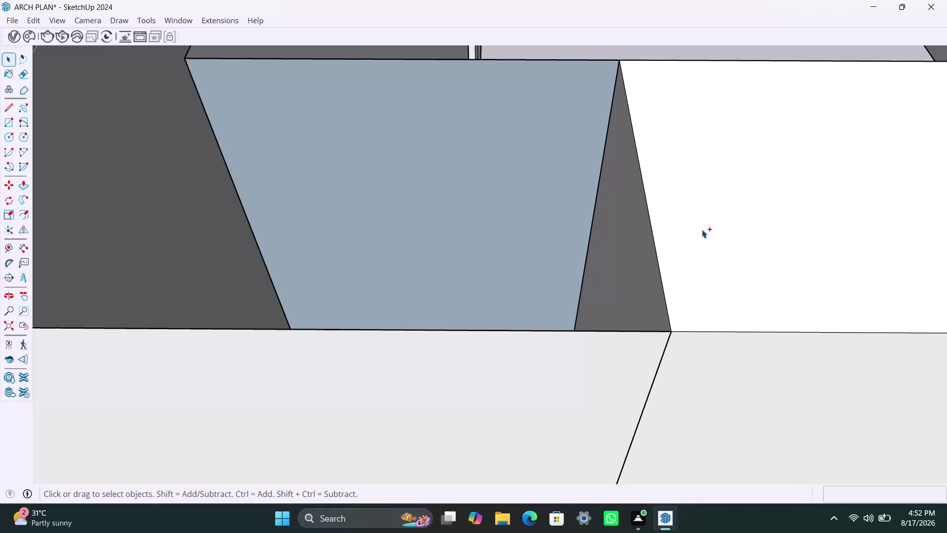
key(ctrl+z)
scroll(down, 3)
key(ctrl+z)
click(696, 272)
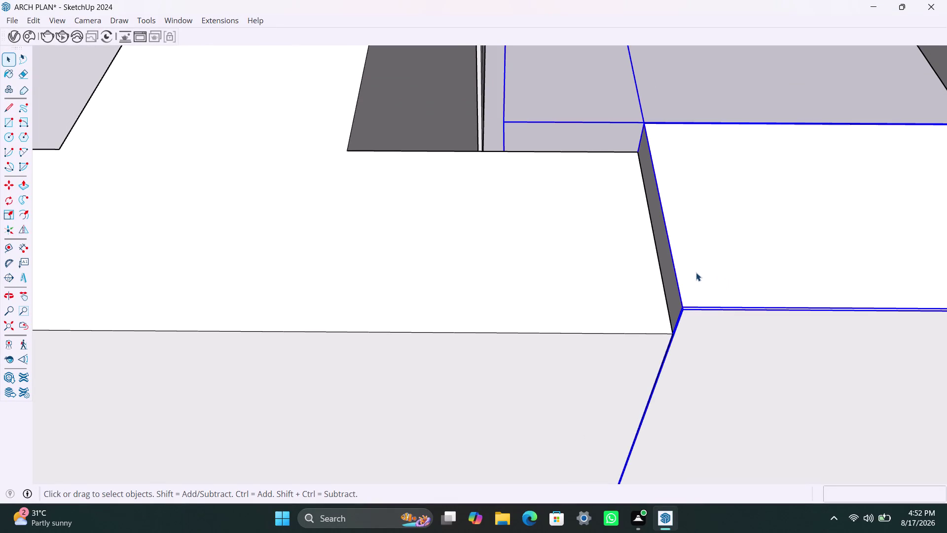
triple_click(700, 286)
click(705, 284)
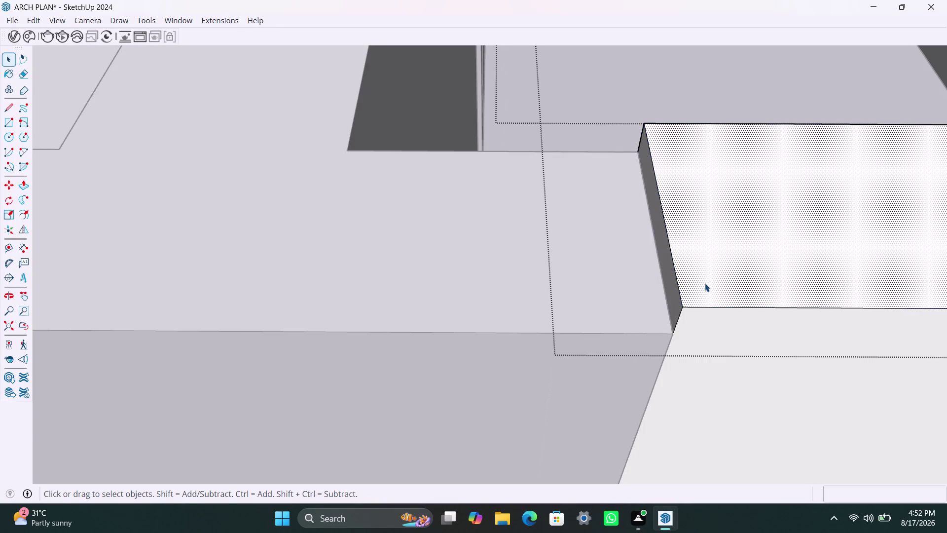
key(p)
click(705, 284)
click(669, 309)
key(space)
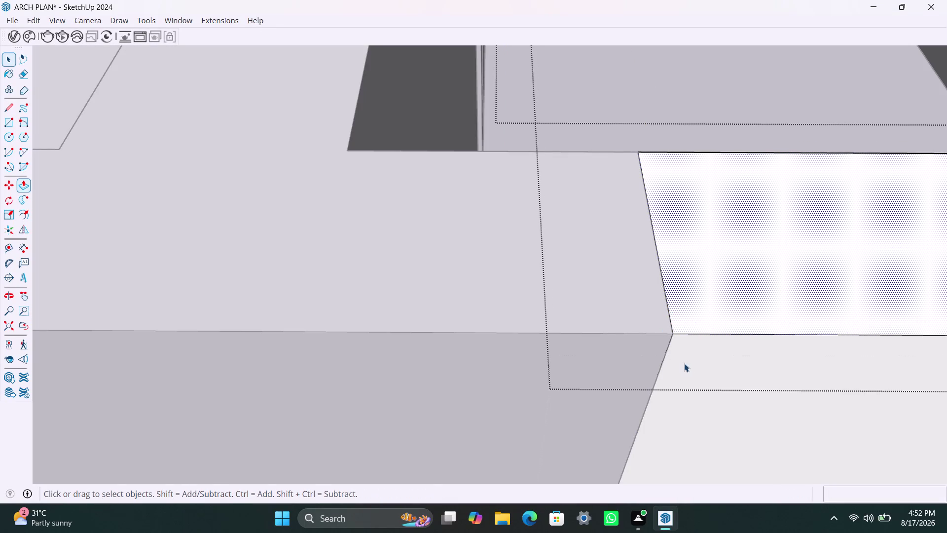
click(686, 366)
click(547, 374)
click(642, 85)
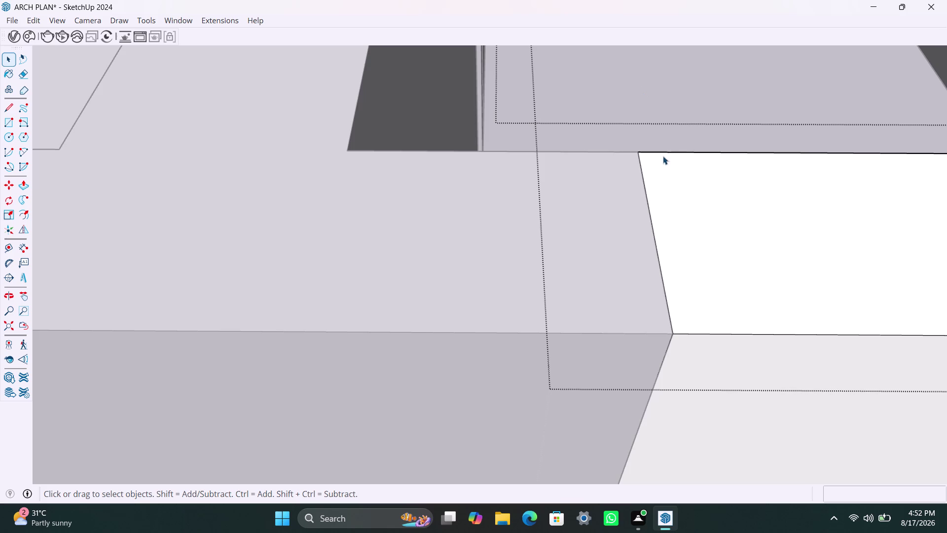
double_click(646, 82)
scroll(up, 3)
scroll(up, 3)
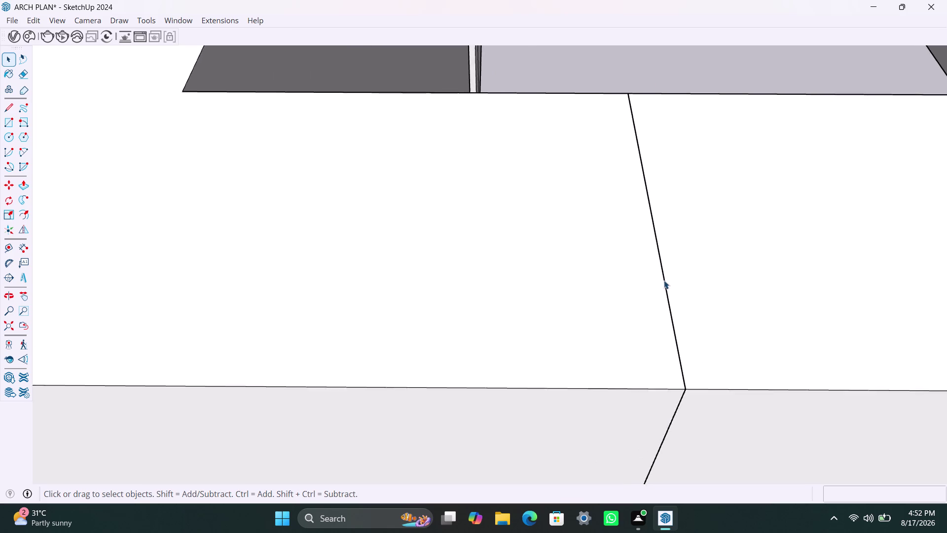
click(665, 287)
key(Delete)
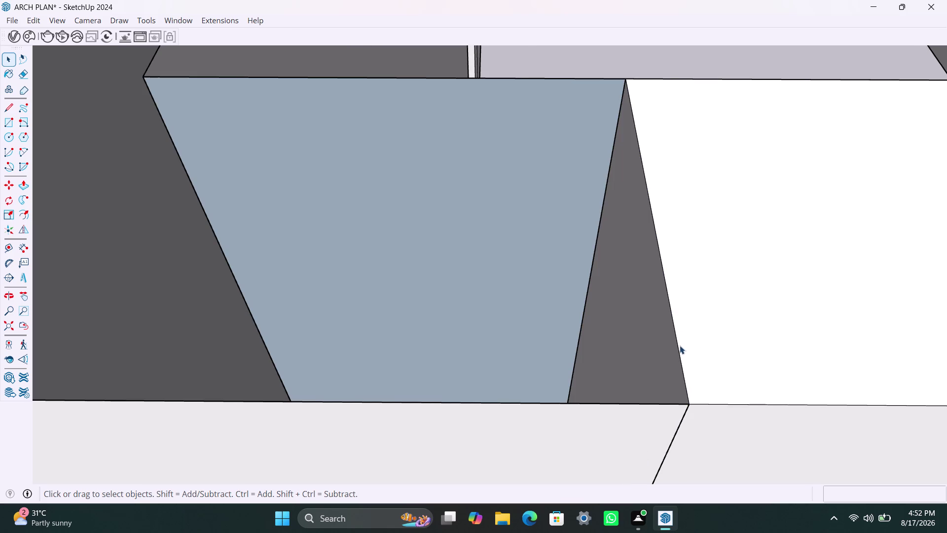
key(ctrl+z)
scroll(down, 3)
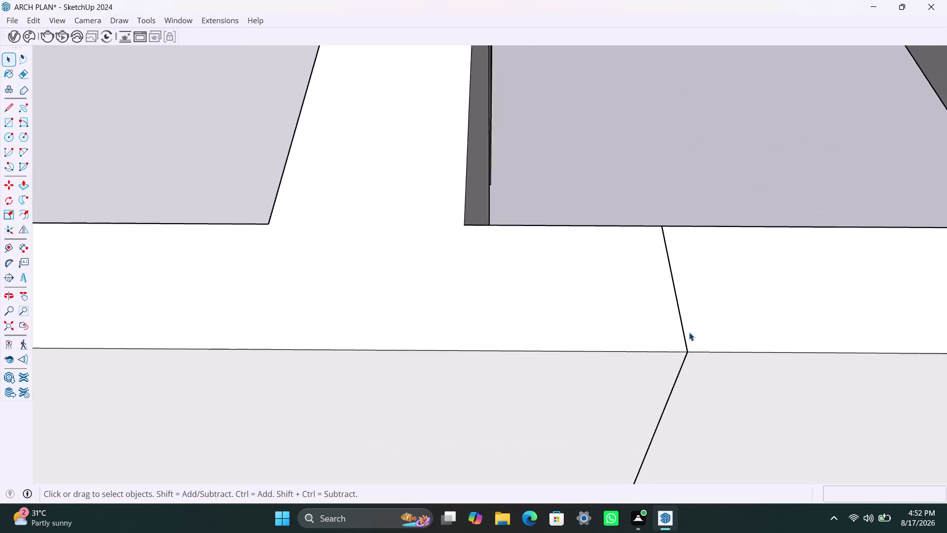
scroll(down, 3)
middle_drag(690, 390, 636, 336)
scroll(up, 3)
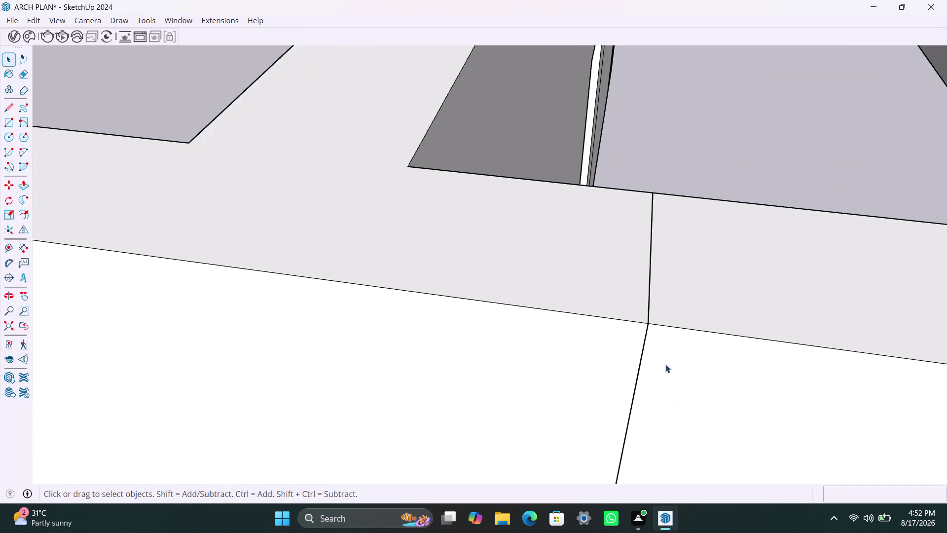
scroll(up, 3)
scroll(up, 3)
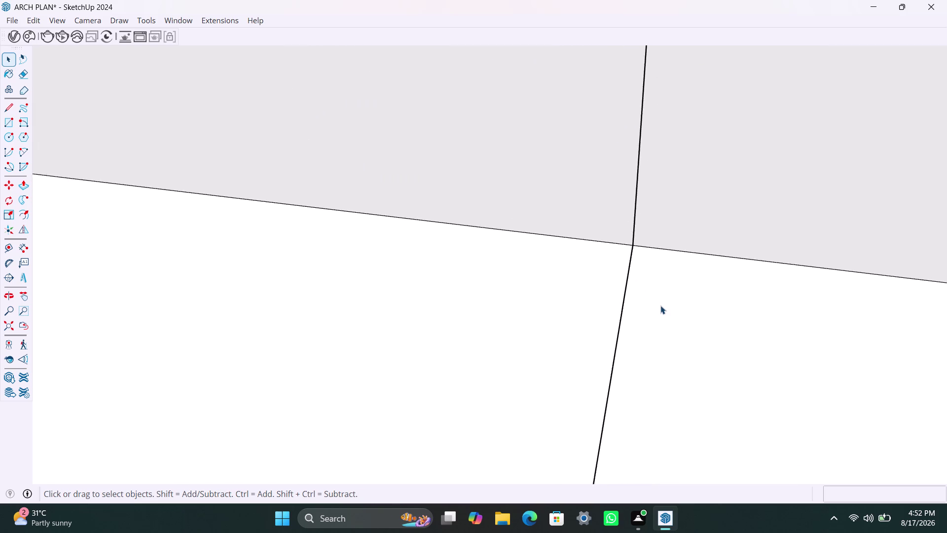
scroll(up, 3)
scroll(down, 3)
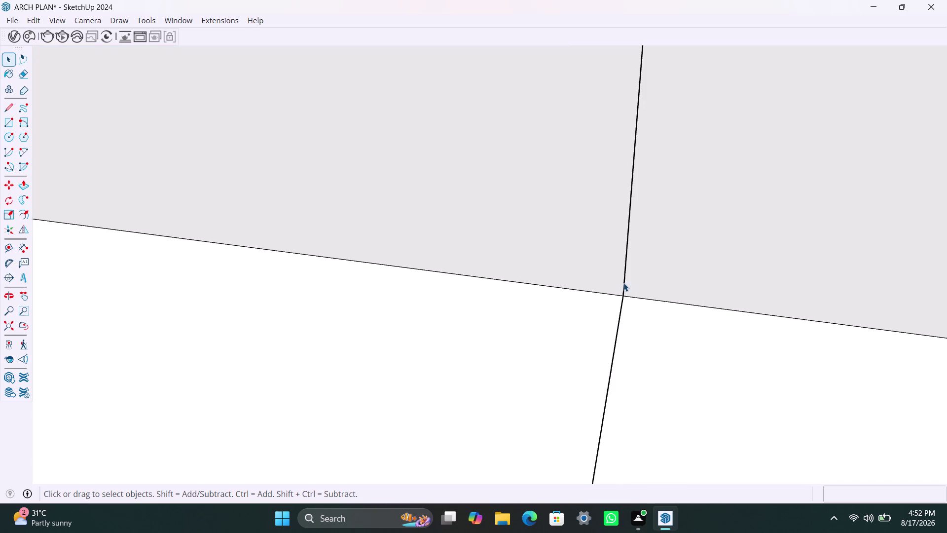
scroll(down, 3)
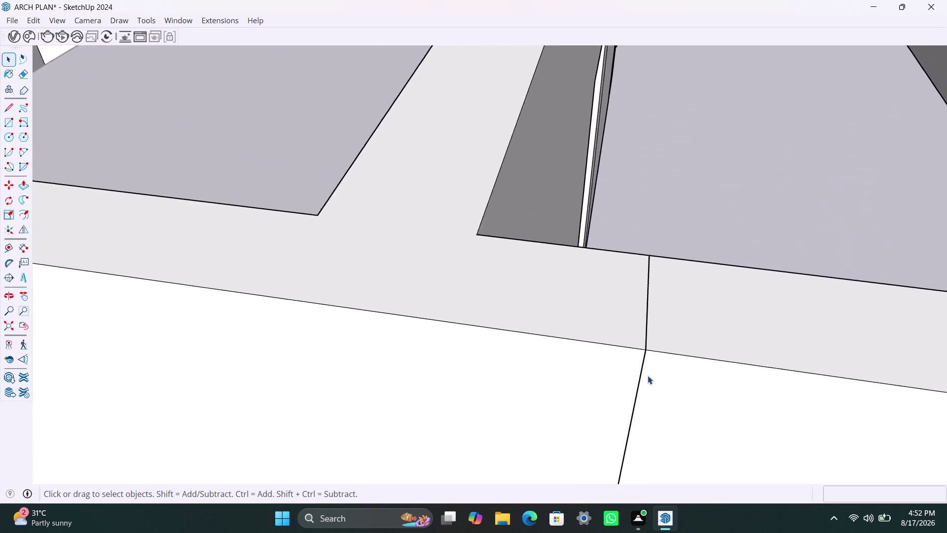
scroll(down, 3)
scroll(down, 3)
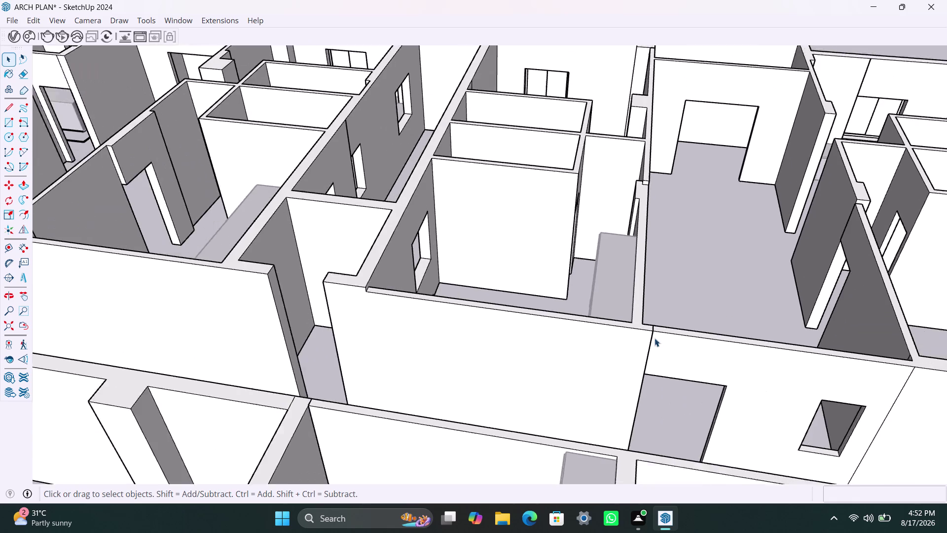
middle_drag(664, 351, 605, 272)
scroll(up, 3)
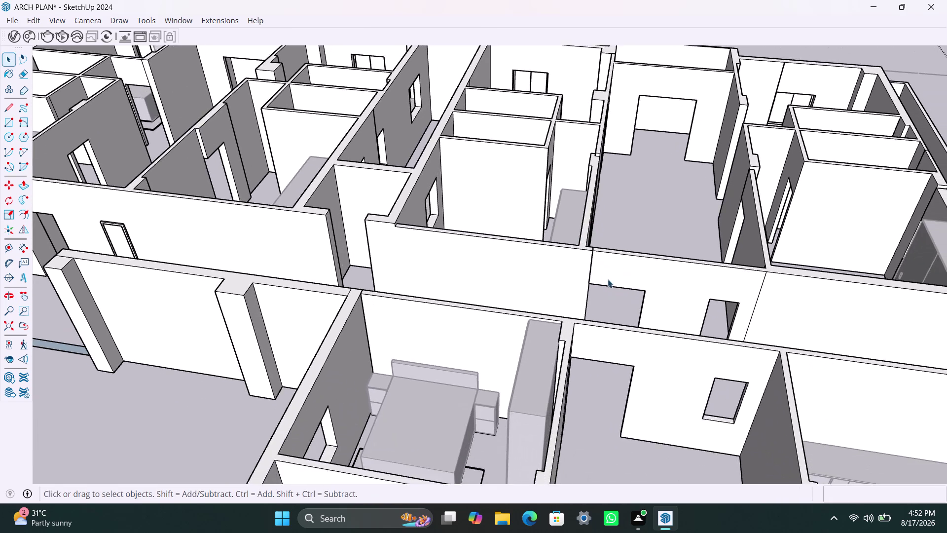
scroll(up, 3)
middle_drag(627, 338, 425, 369)
scroll(up, 3)
scroll(up, 3)
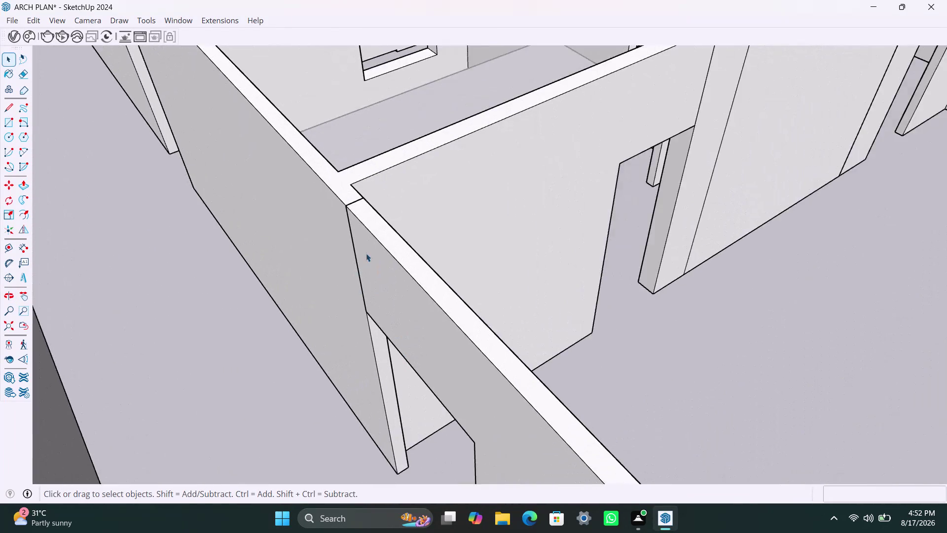
scroll(up, 3)
scroll(up, 3)
middle_drag(354, 298, 354, 281)
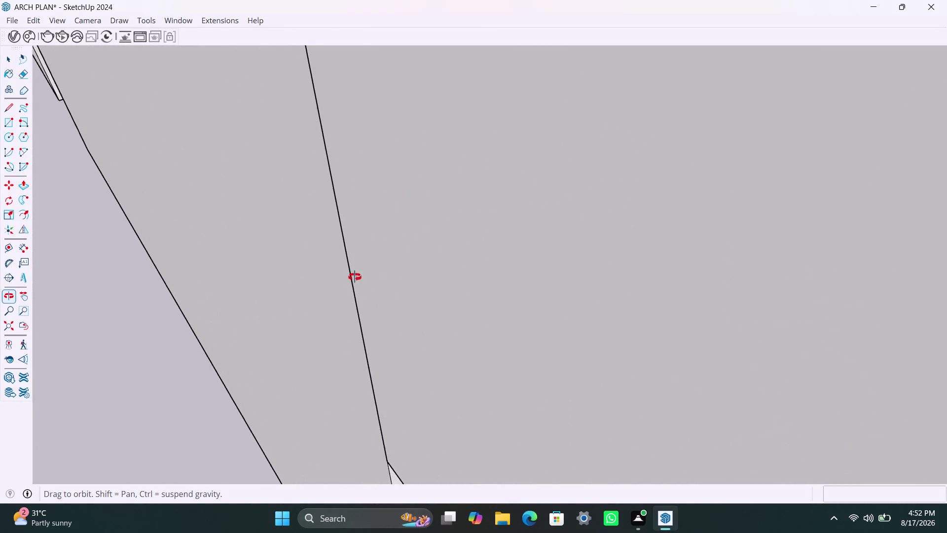
middle_drag(354, 282, 377, 220)
scroll(down, 3)
middle_drag(387, 318, 386, 317)
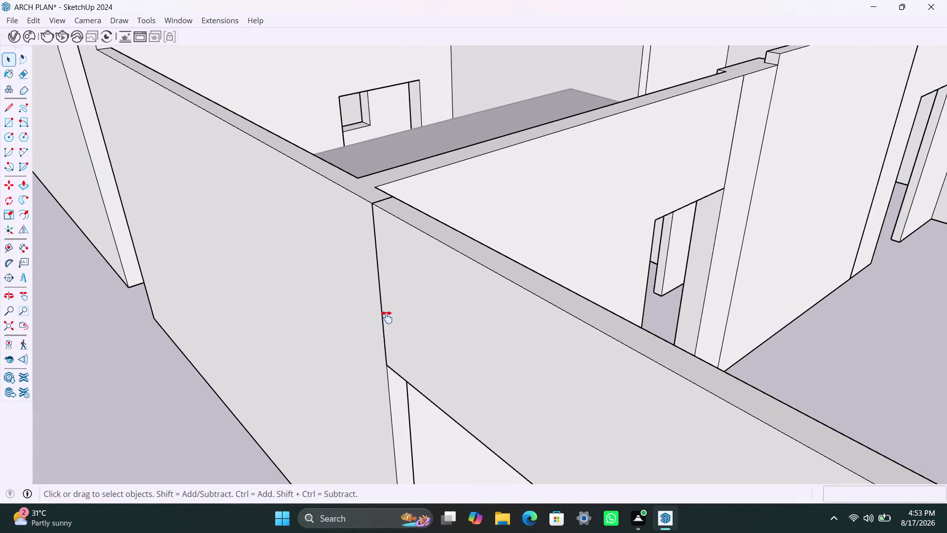
middle_drag(387, 317, 398, 221)
scroll(up, 3)
middle_click(403, 292)
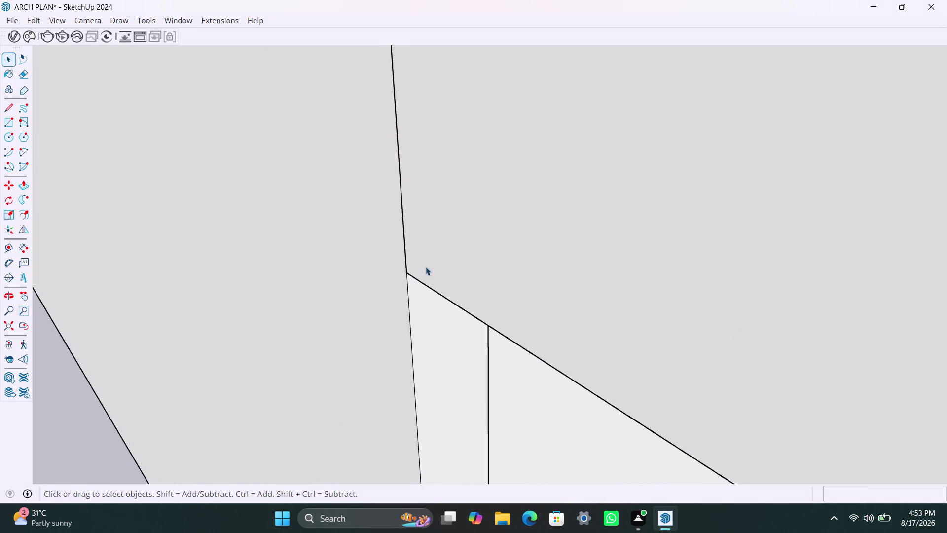
scroll(up, 3)
middle_drag(428, 266, 457, 211)
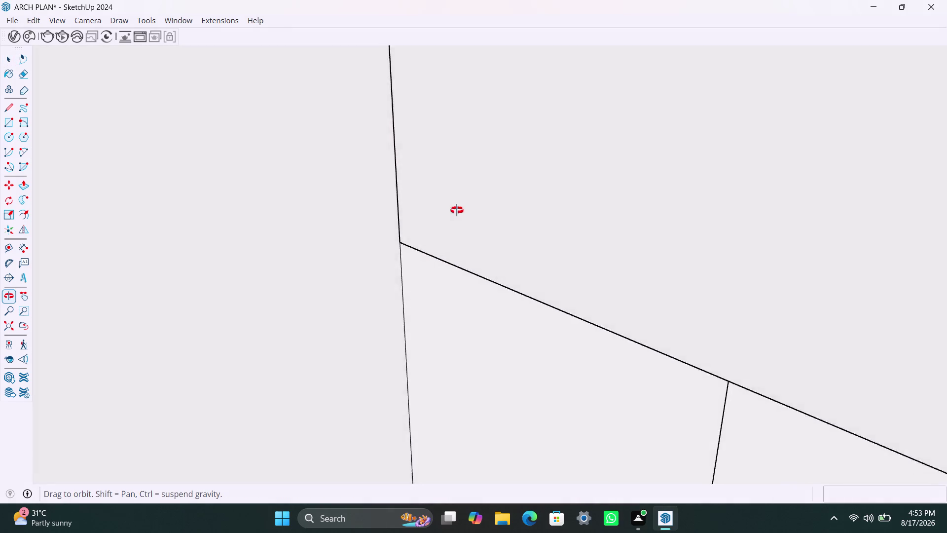
middle_drag(457, 210, 515, 157)
scroll(up, 3)
middle_drag(488, 238, 535, 165)
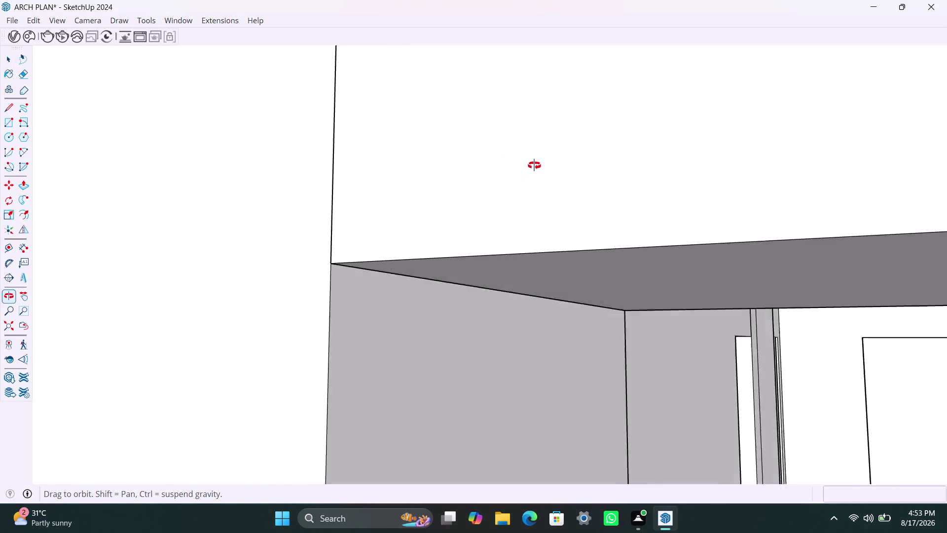
middle_drag(534, 165, 539, 162)
scroll(up, 3)
scroll(up, 3)
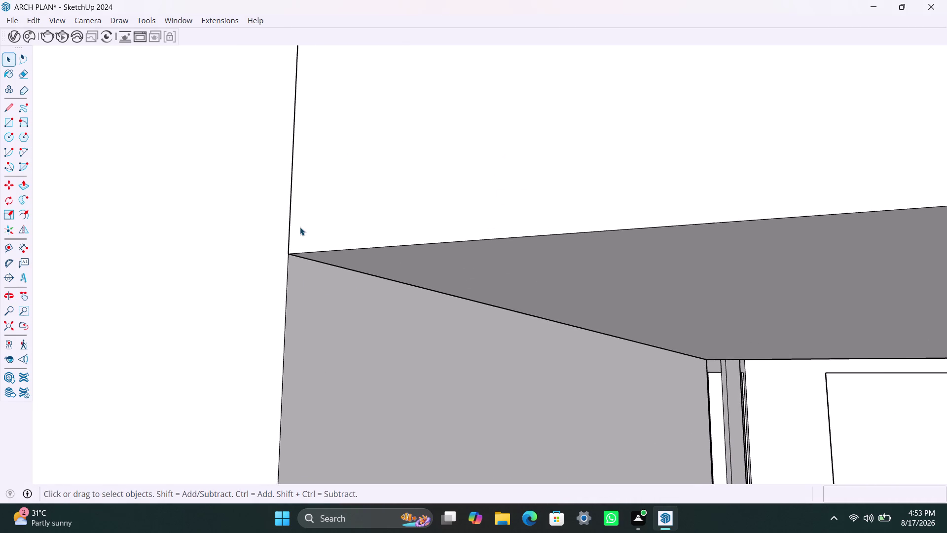
scroll(up, 3)
scroll(down, 3)
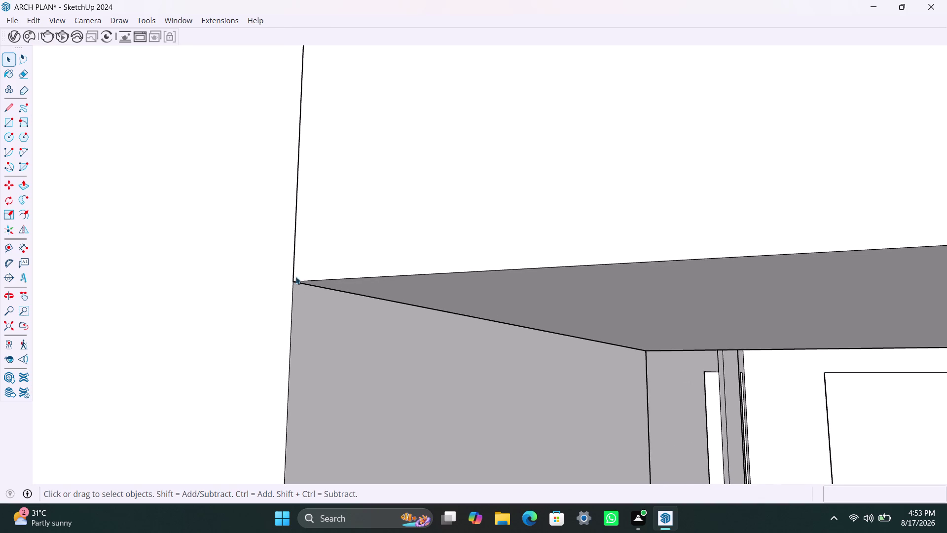
scroll(down, 3)
scroll(down, 3)
scroll(down, 3)
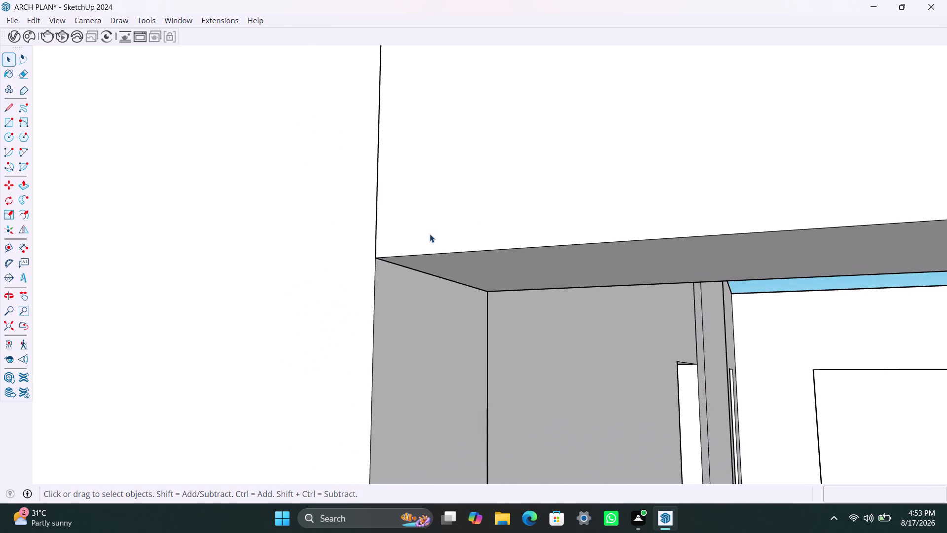
scroll(down, 3)
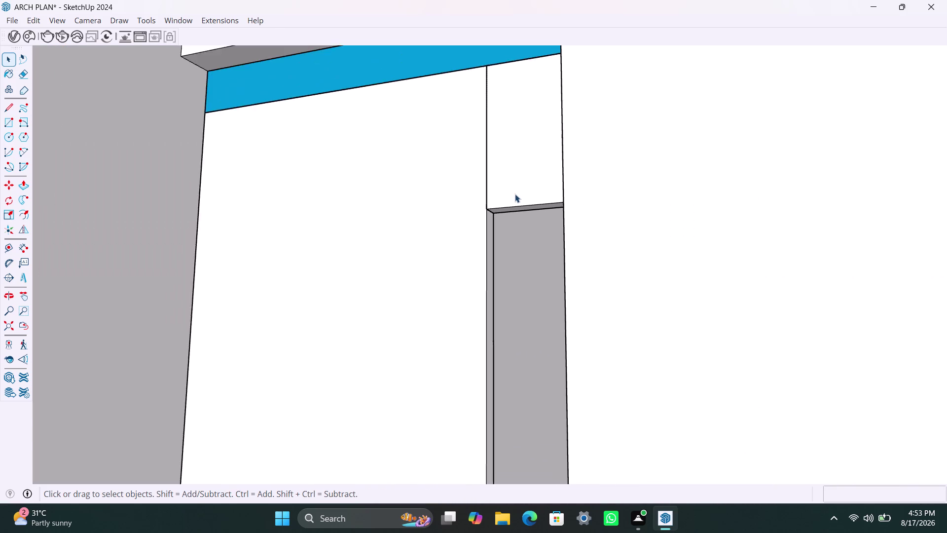
scroll(down, 3)
middle_drag(505, 219, 598, 246)
scroll(down, 3)
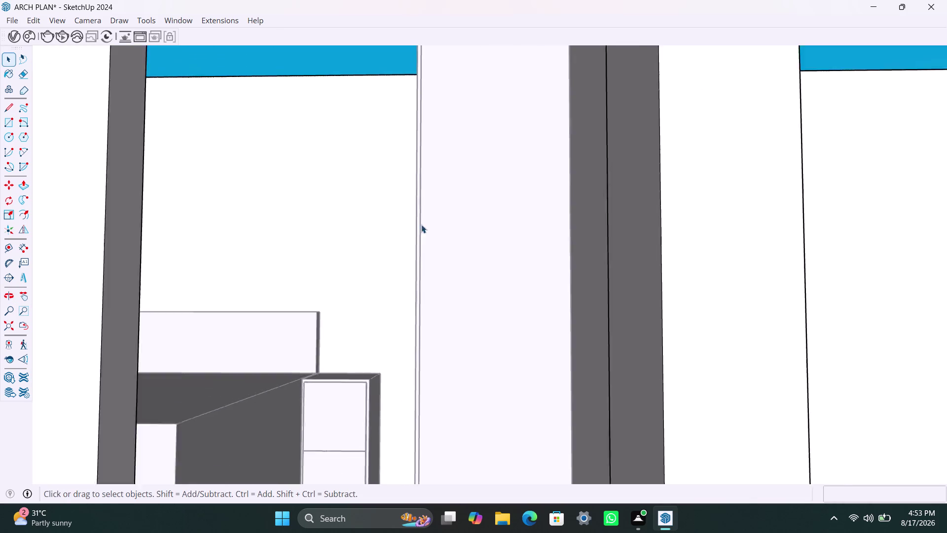
scroll(down, 3)
click(15, 327)
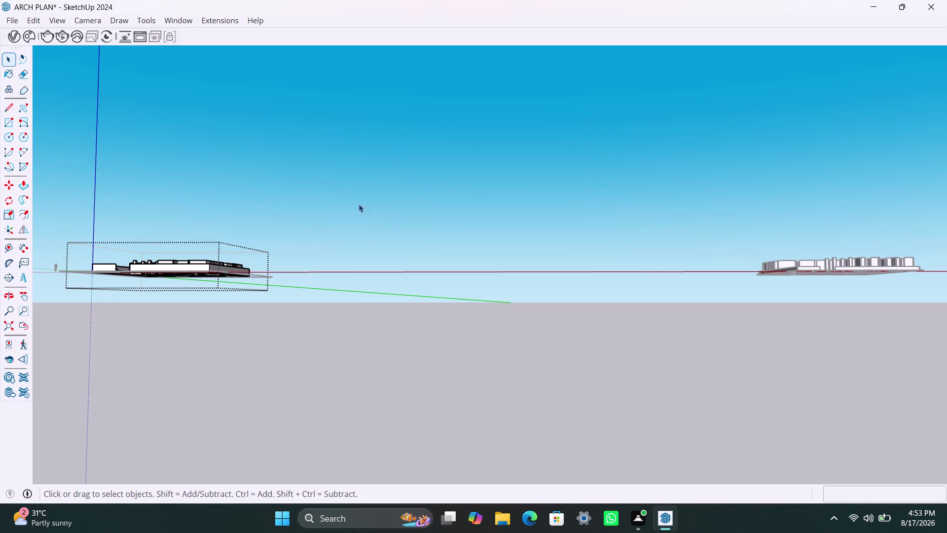
scroll(up, 3)
middle_drag(332, 236, 197, 343)
scroll(up, 3)
middle_drag(433, 249, 223, 316)
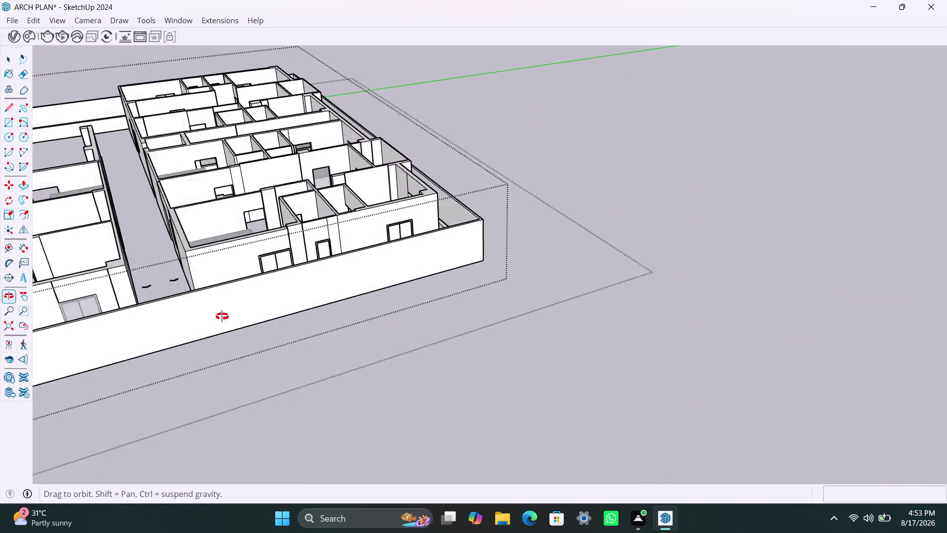
middle_drag(224, 315, 222, 316)
scroll(up, 3)
middle_drag(384, 227, 150, 264)
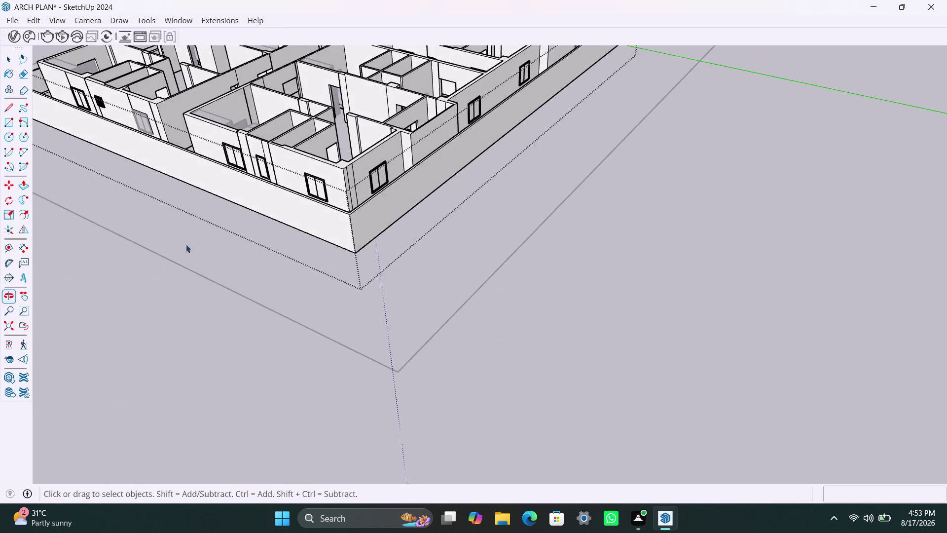
scroll(down, 3)
middle_drag(457, 195, 236, 213)
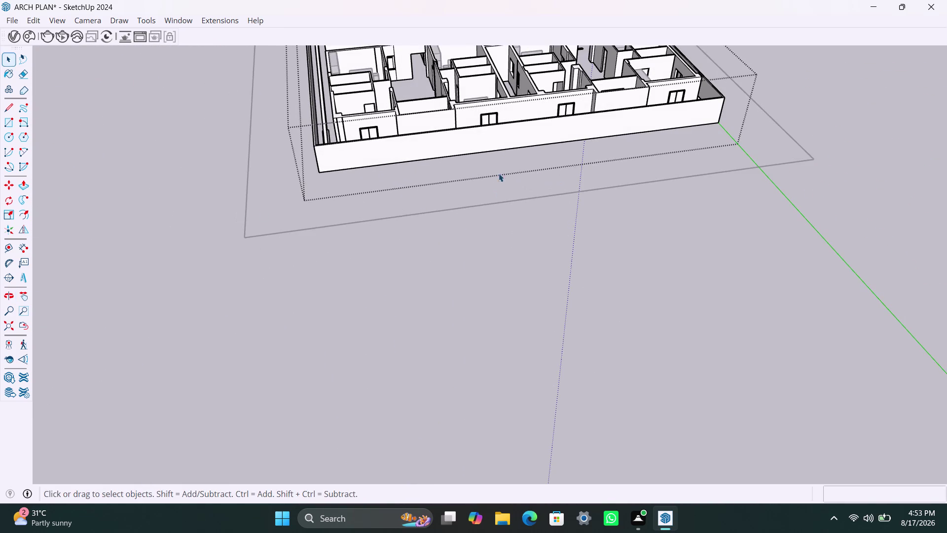
middle_drag(522, 178, 766, 176)
scroll(down, 3)
middle_drag(328, 203, 531, 201)
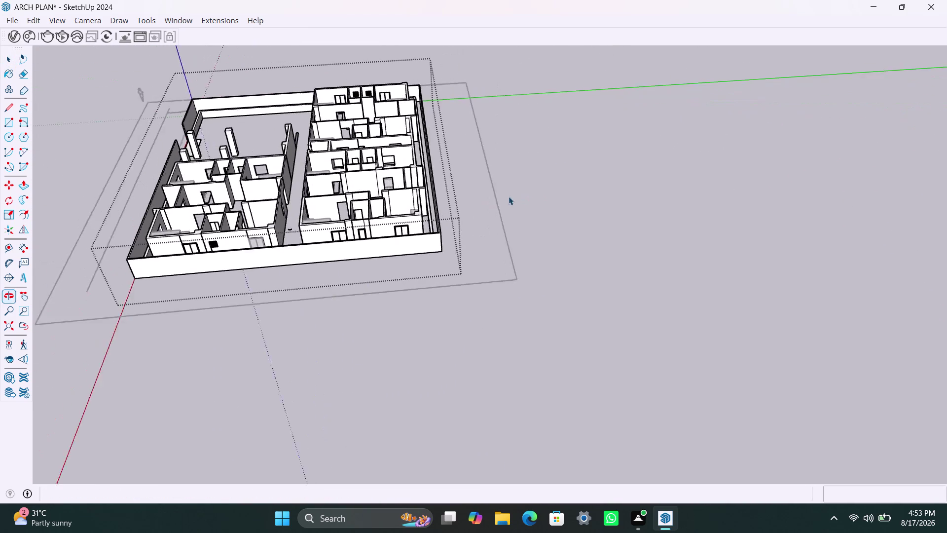
scroll(up, 3)
middle_drag(230, 214, 557, 183)
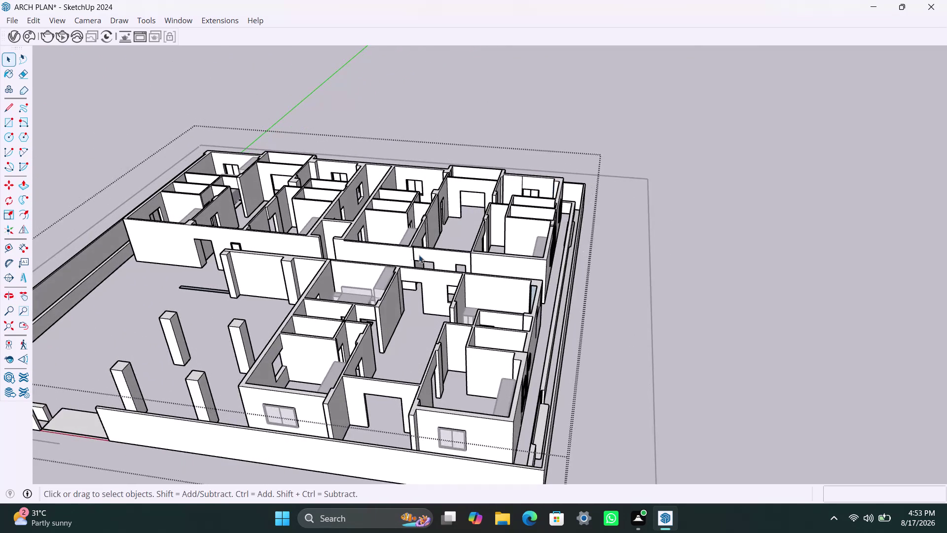
scroll(down, 3)
middle_drag(318, 347, 517, 314)
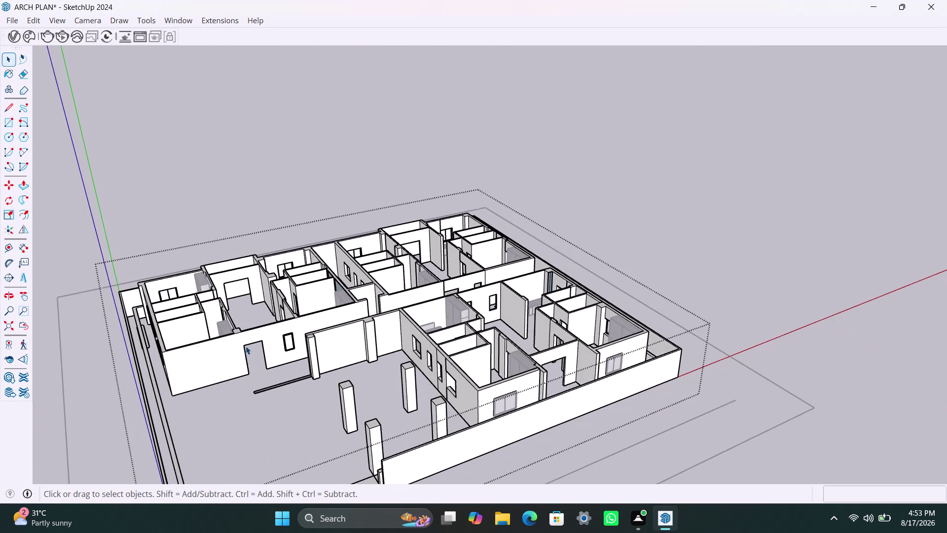
scroll(up, 3)
middle_drag(245, 346, 418, 288)
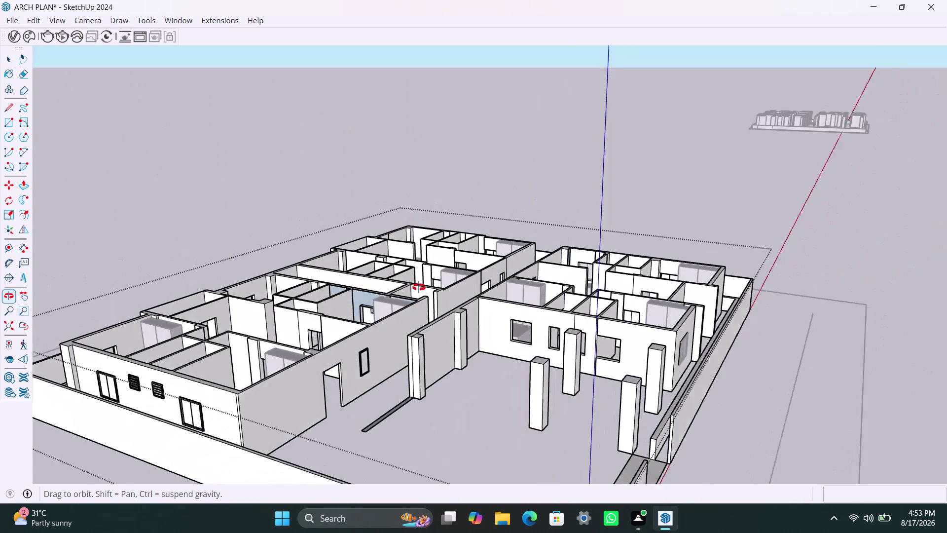
middle_drag(418, 288, 208, 345)
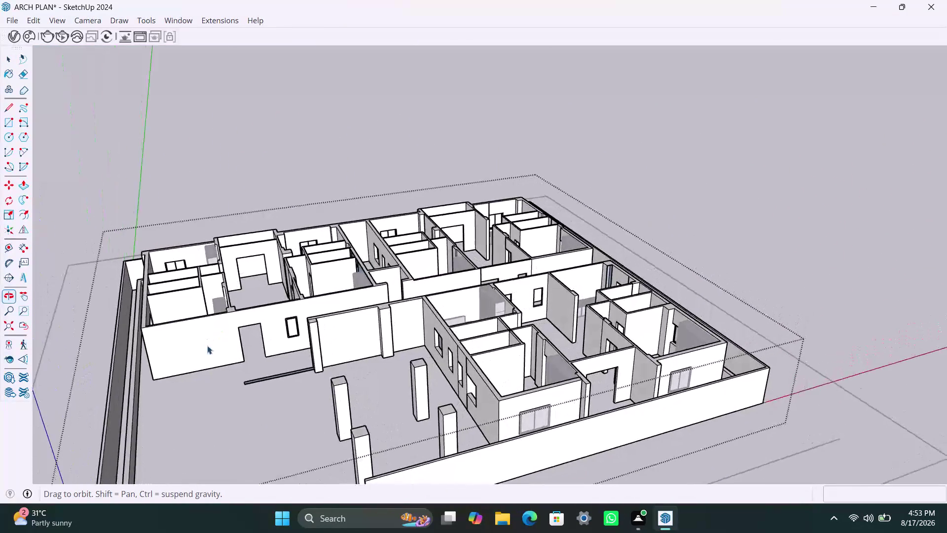
scroll(up, 3)
scroll(up, 3)
middle_drag(408, 304, 360, 378)
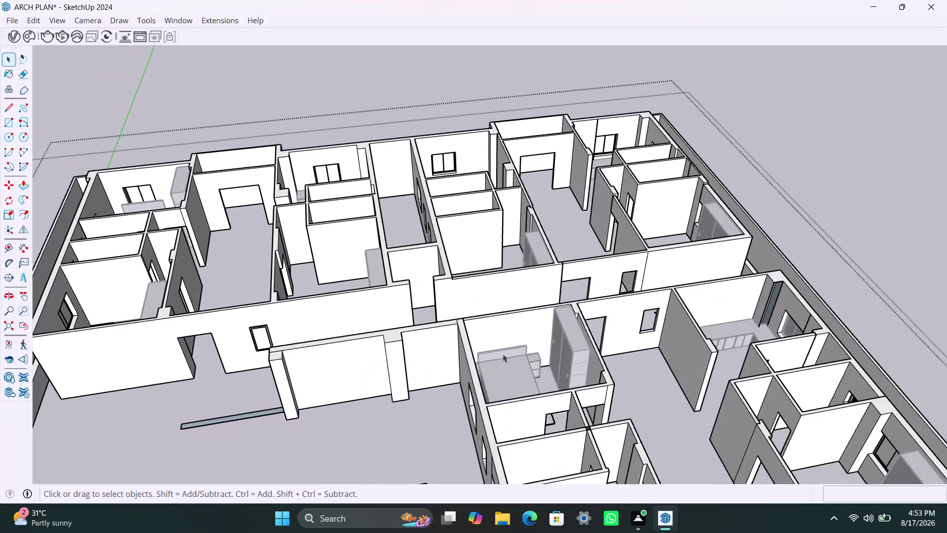
scroll(up, 3)
middle_drag(615, 307, 518, 355)
scroll(up, 3)
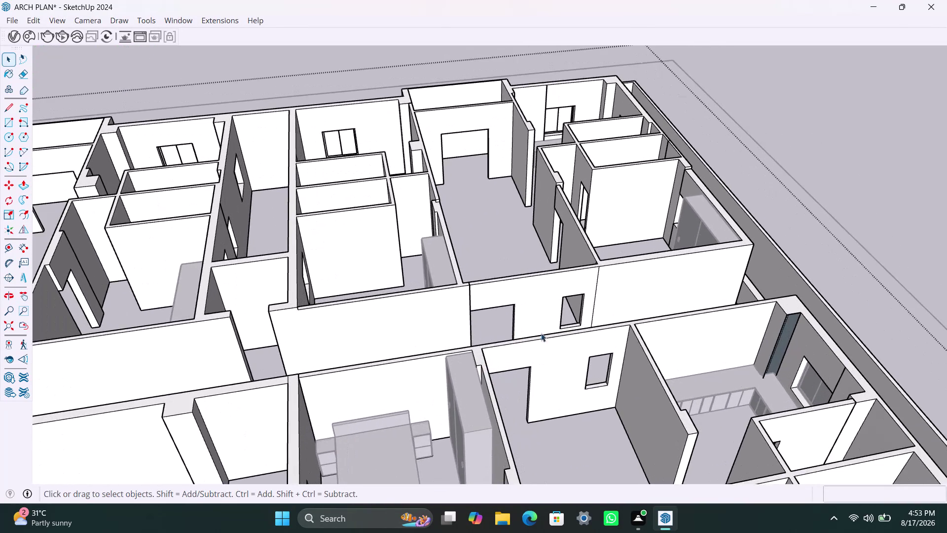
middle_drag(541, 334, 466, 353)
scroll(up, 3)
middle_drag(465, 322, 467, 330)
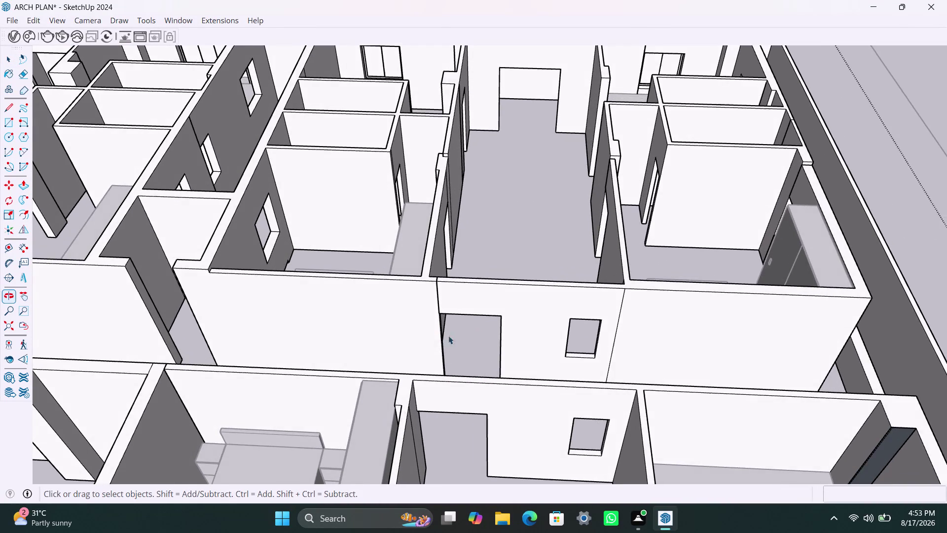
scroll(up, 3)
scroll(up, 3)
scroll(up, 3)
scroll(up, 3)
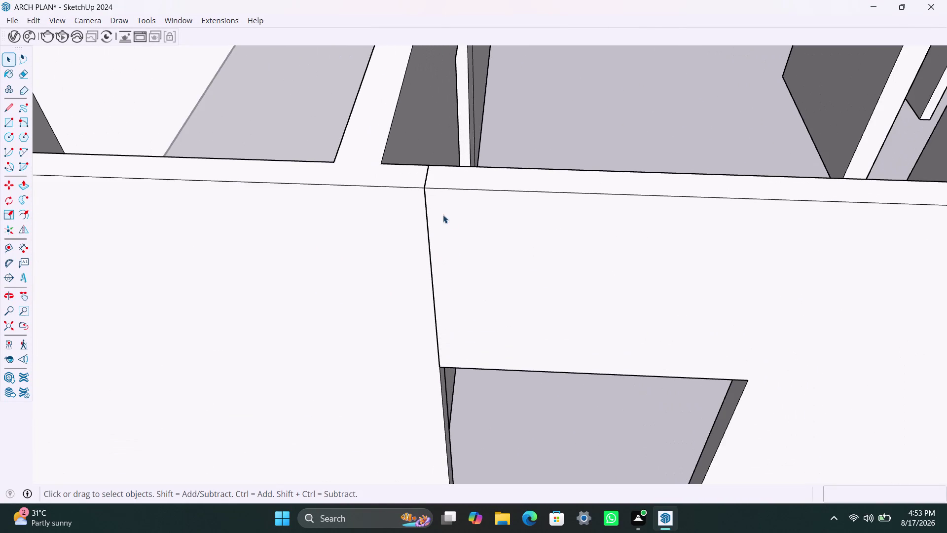
Try selecting and push-pulling the wall face beside the seam, then cancel.
click(427, 192)
double_click(429, 200)
click(428, 200)
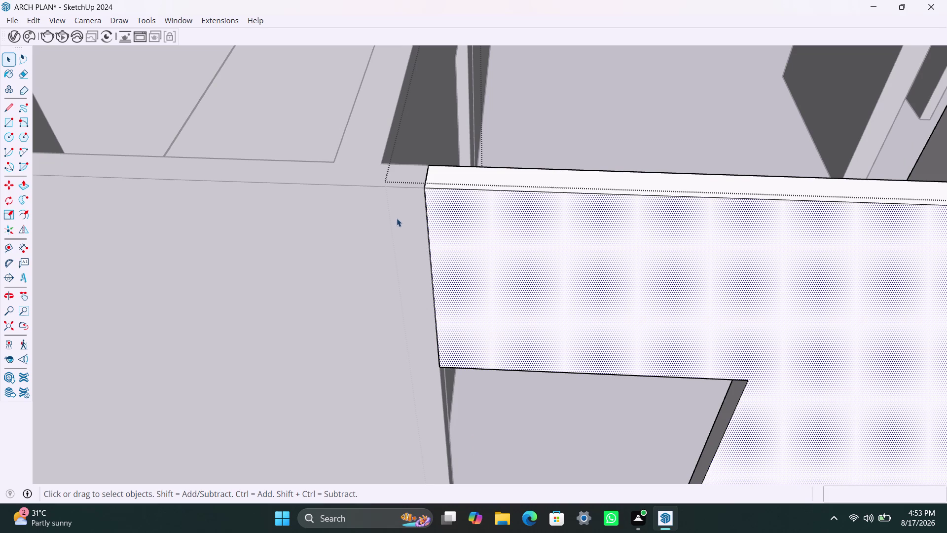
scroll(up, 3)
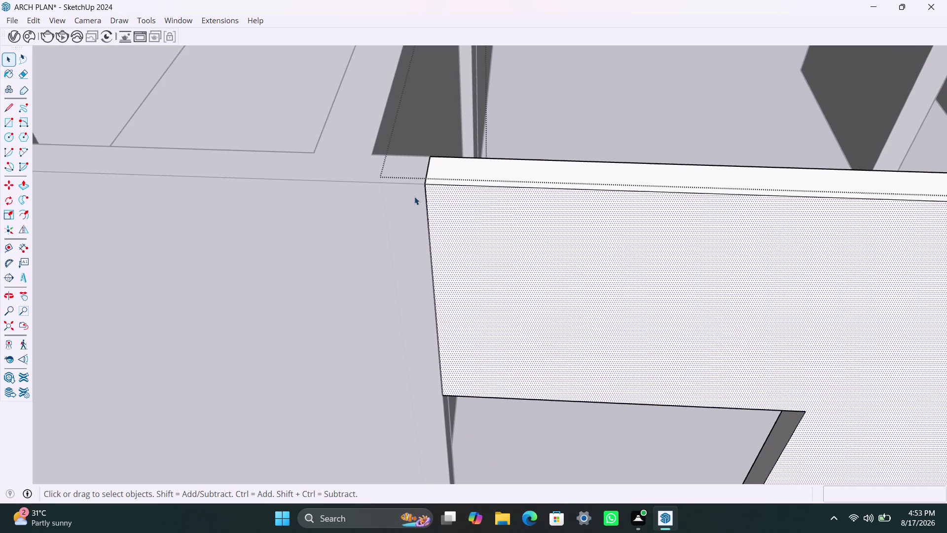
click(421, 196)
click(422, 200)
key(p)
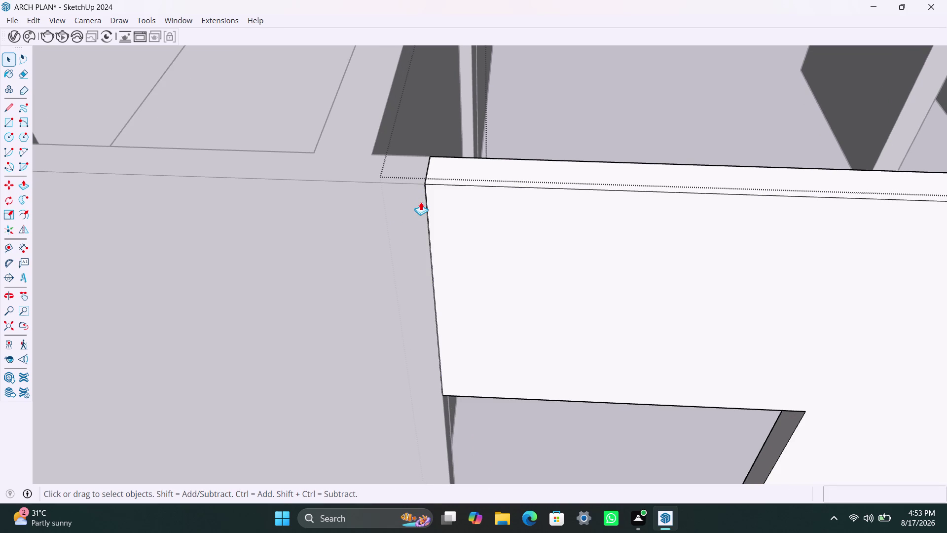
click(421, 201)
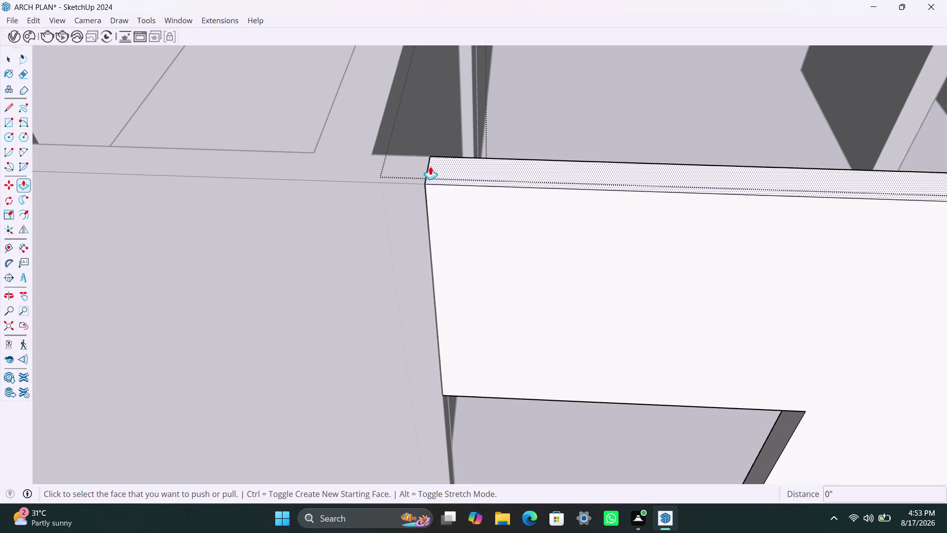
click(425, 174)
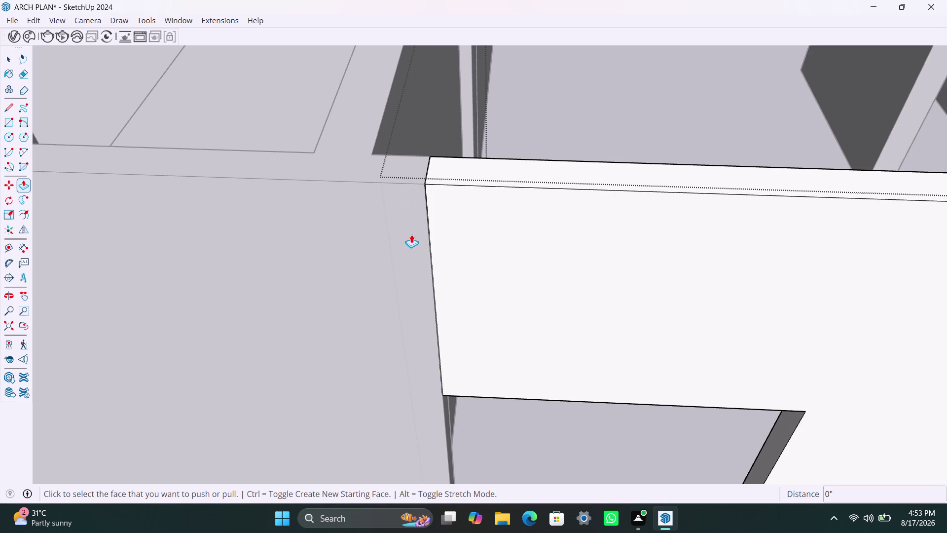
key(space)
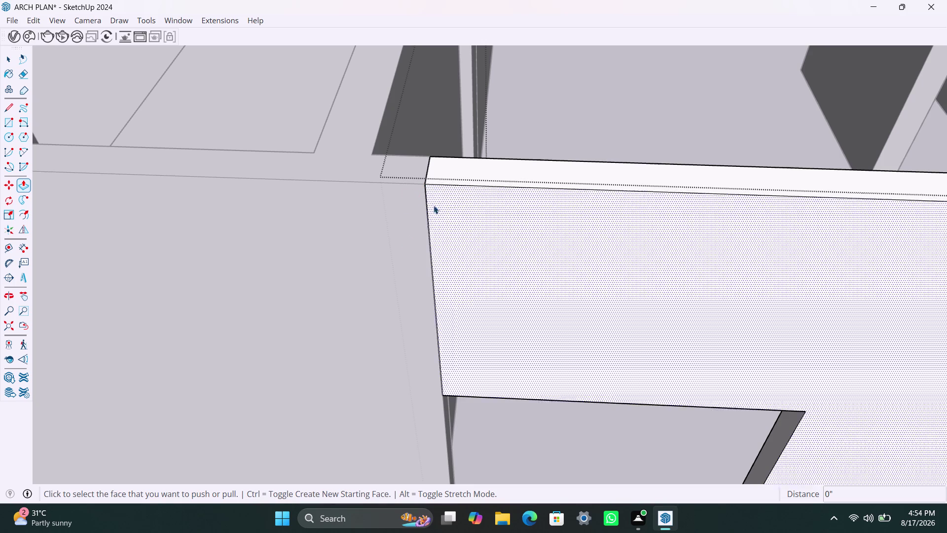
key(space)
Delete the vertical seam edge between the walls and orbit to view the window.
click(365, 277)
scroll(up, 3)
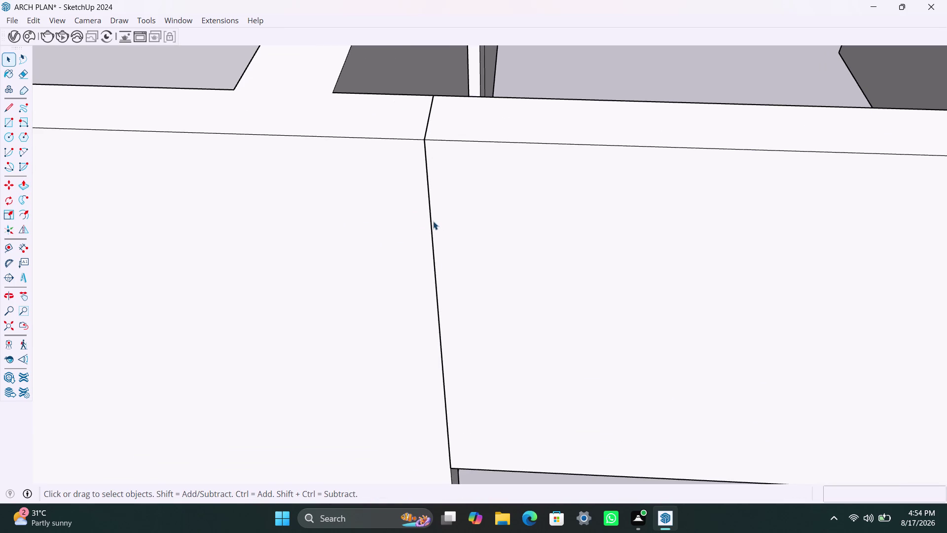
click(431, 218)
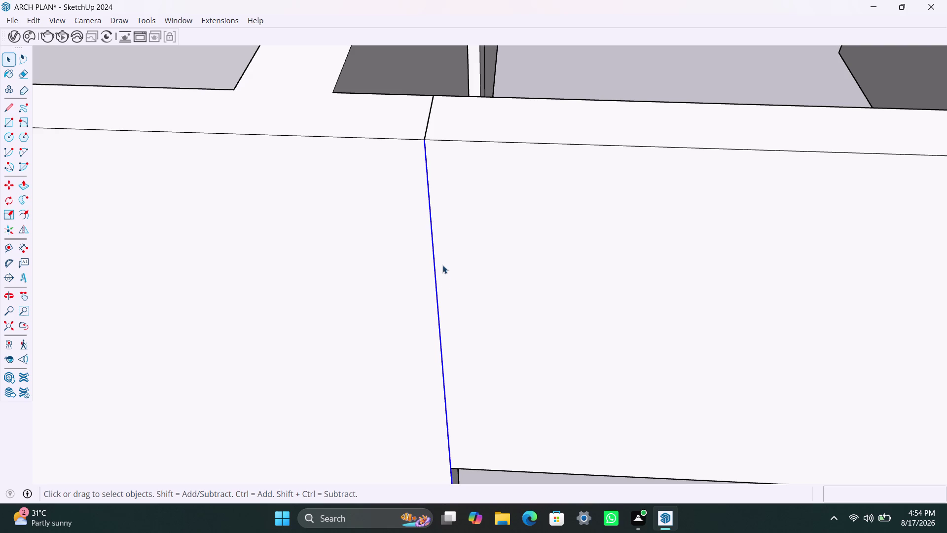
key(Delete)
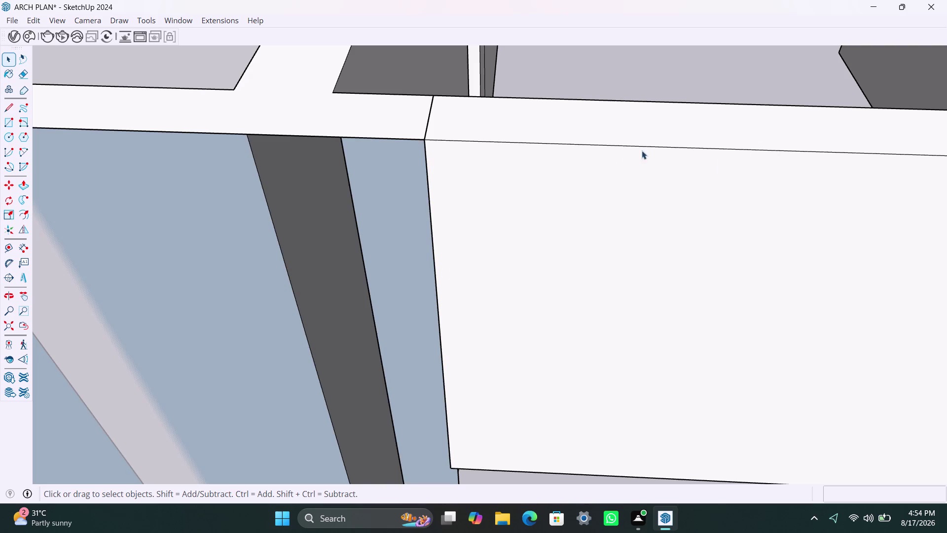
middle_drag(463, 213, 552, 174)
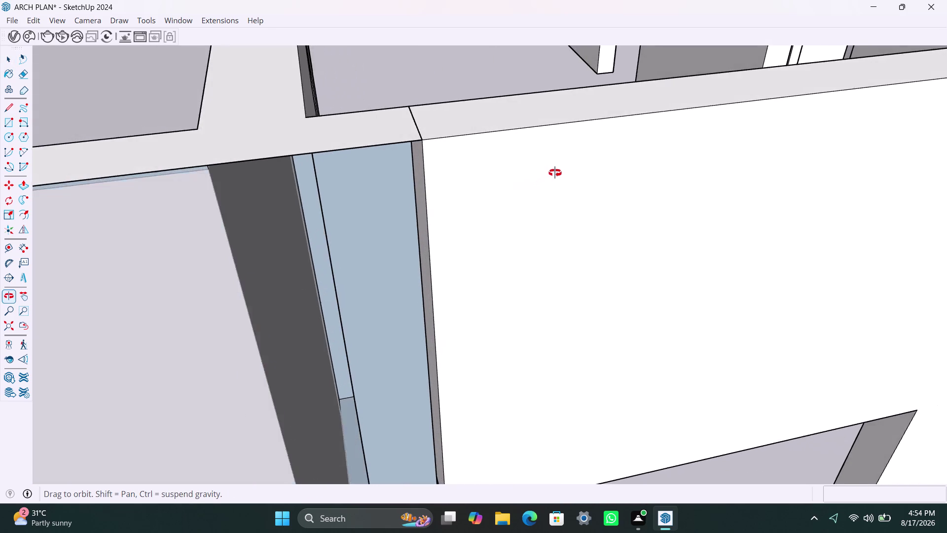
Pull the narrow wall end face out 1 1/2 inches.
middle_drag(551, 174, 628, 160)
scroll(up, 3)
scroll(up, 3)
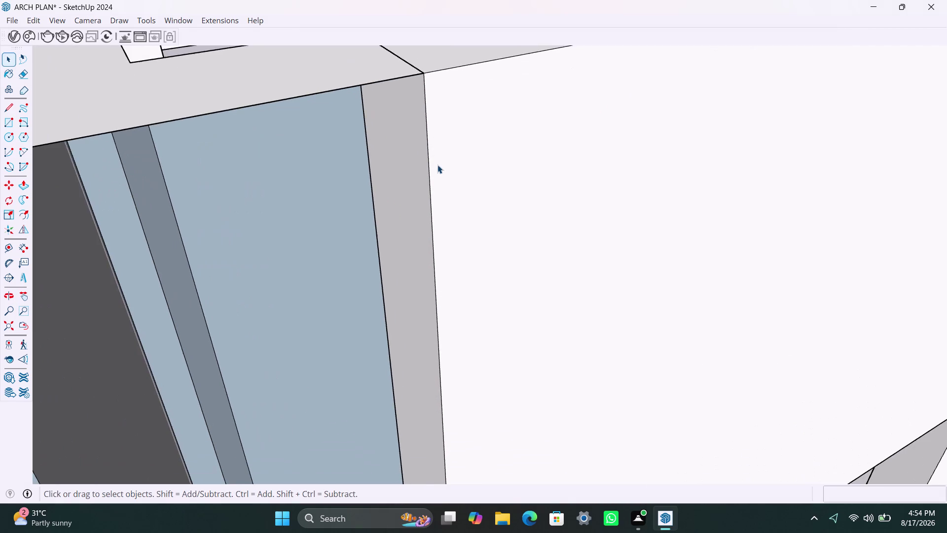
middle_drag(438, 165, 471, 152)
click(413, 171)
triple_click(413, 171)
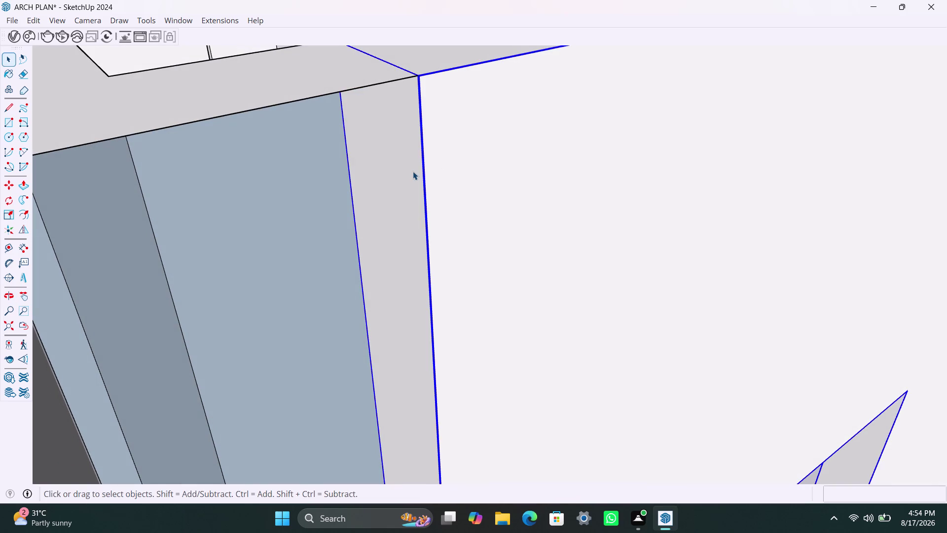
click(412, 172)
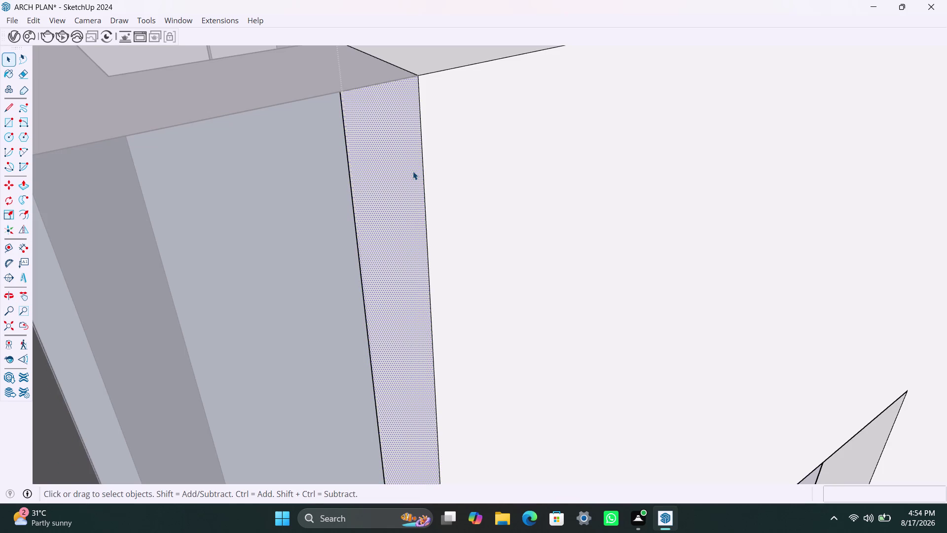
key(p)
click(413, 171)
click(457, 153)
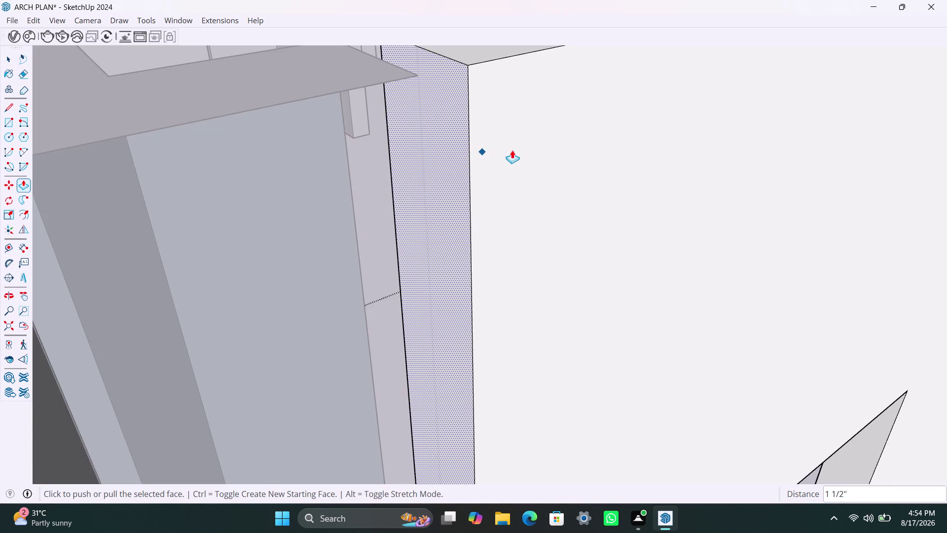
scroll(down, 3)
scroll(down, 3)
scroll(down, 3)
middle_drag(623, 149, 622, 151)
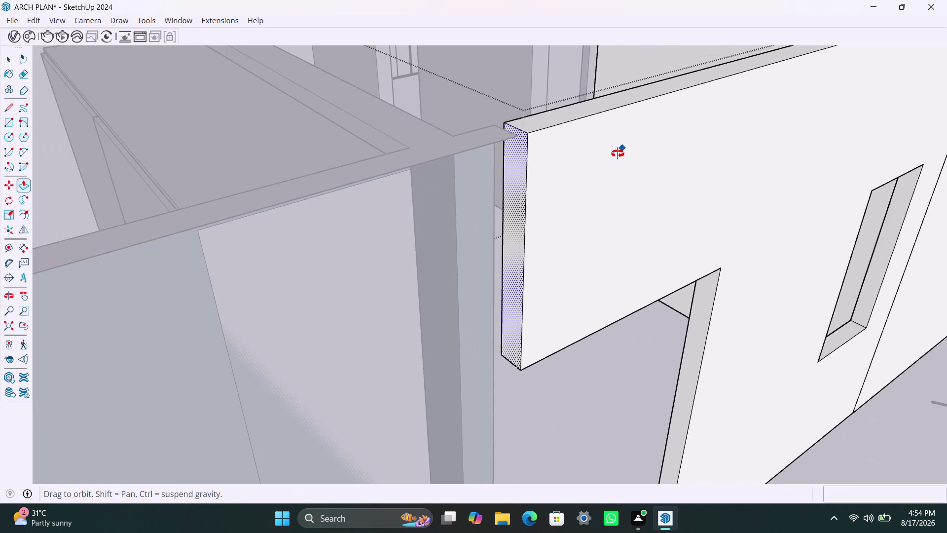
middle_drag(622, 151, 490, 159)
Undo the recent wall edits to restore the wall face in front of the window.
key(space)
click(482, 73)
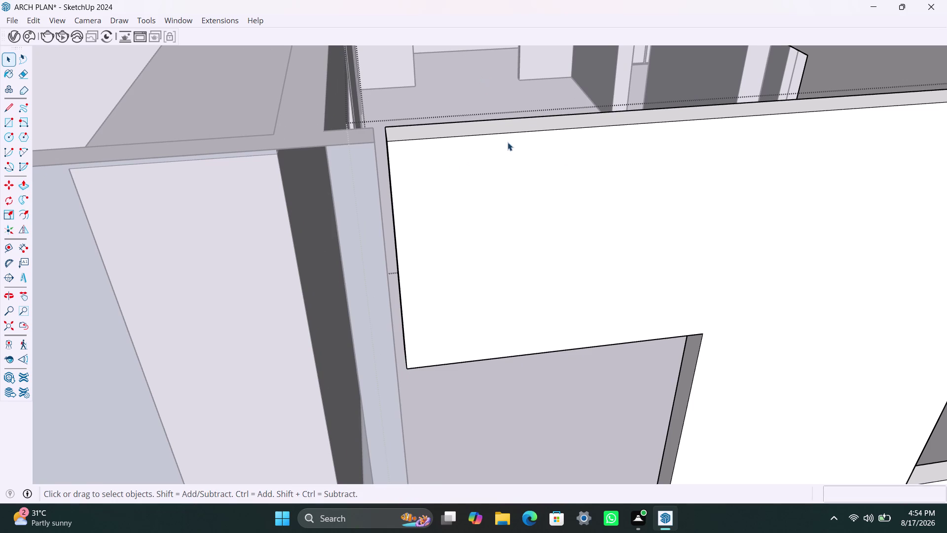
double_click(467, 115)
scroll(down, 3)
middle_drag(491, 194, 478, 197)
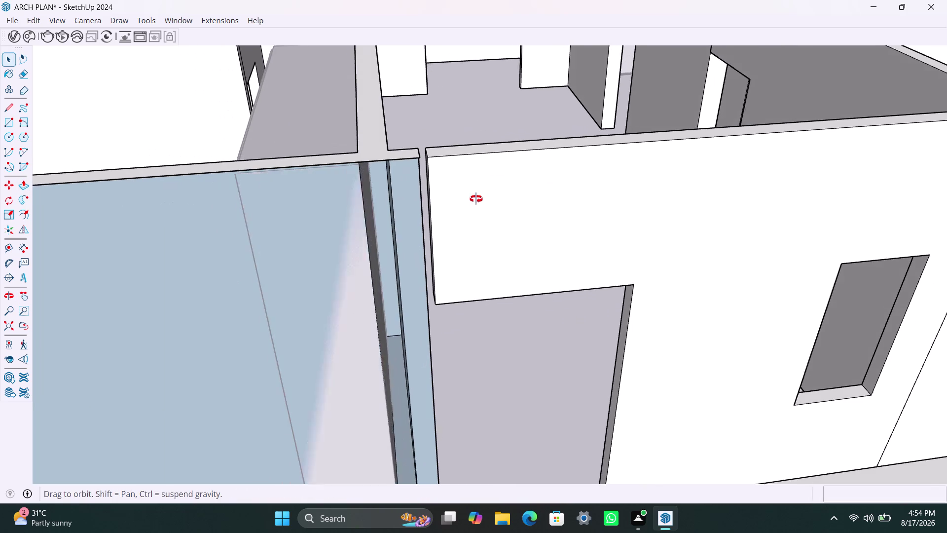
middle_drag(478, 197, 476, 199)
key(ctrl+z)
key(ctrl+z)
key(ctrl+z)
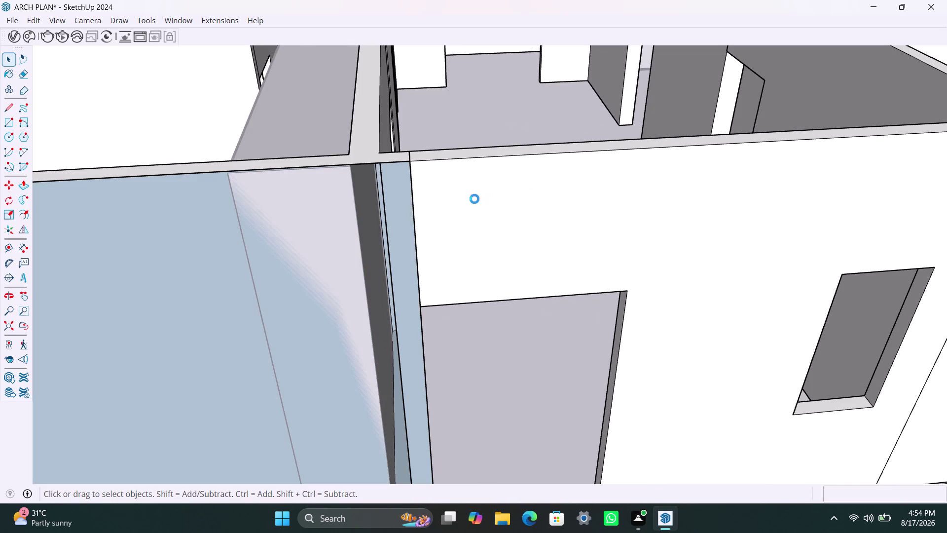
key(ctrl+z)
key(ctrl+z)
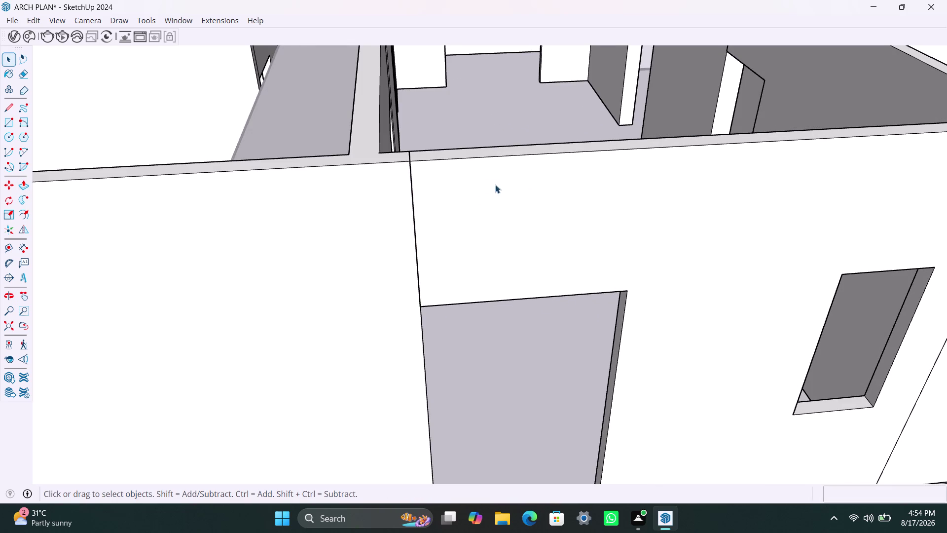
Orbit out to an overview of the rooms, facing the small window opening.
scroll(down, 3)
scroll(down, 3)
middle_drag(475, 200, 456, 195)
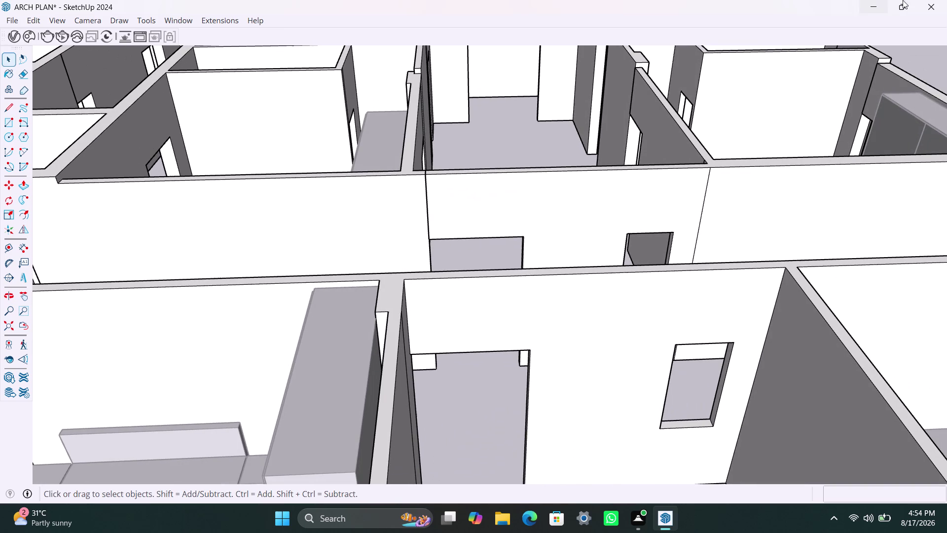
scroll(up, 3)
middle_drag(513, 264, 507, 317)
scroll(down, 3)
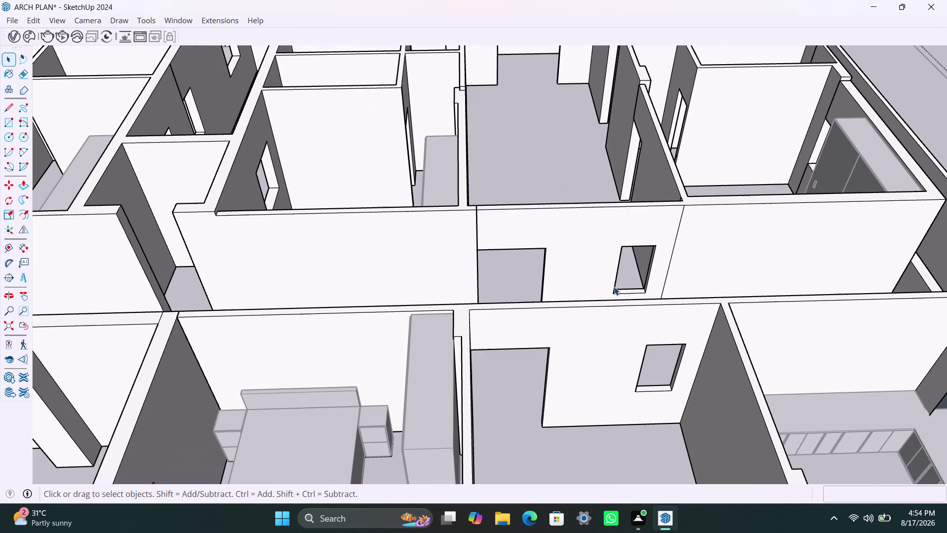
middle_drag(637, 273, 522, 269)
scroll(up, 3)
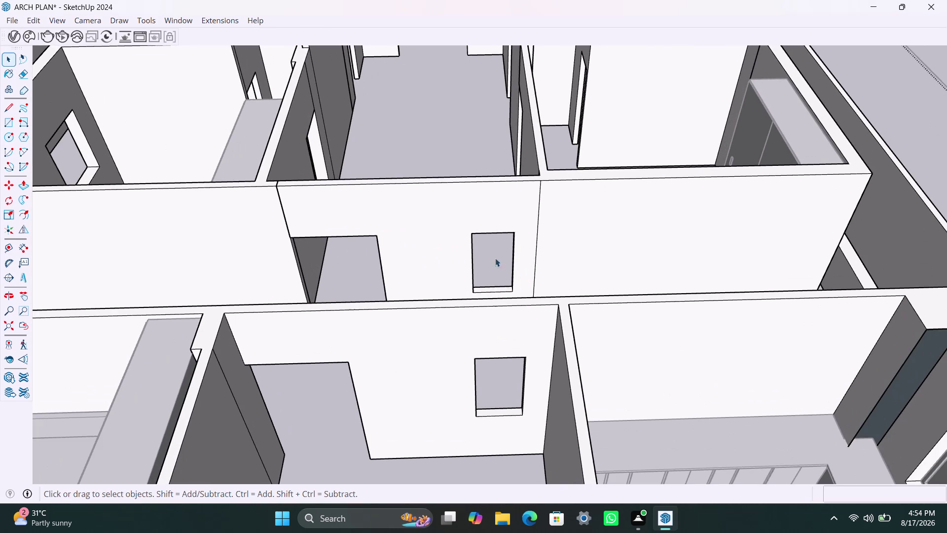
Draw a rectangle across the small window opening, make it a group, and enter it.
key(r)
click(476, 233)
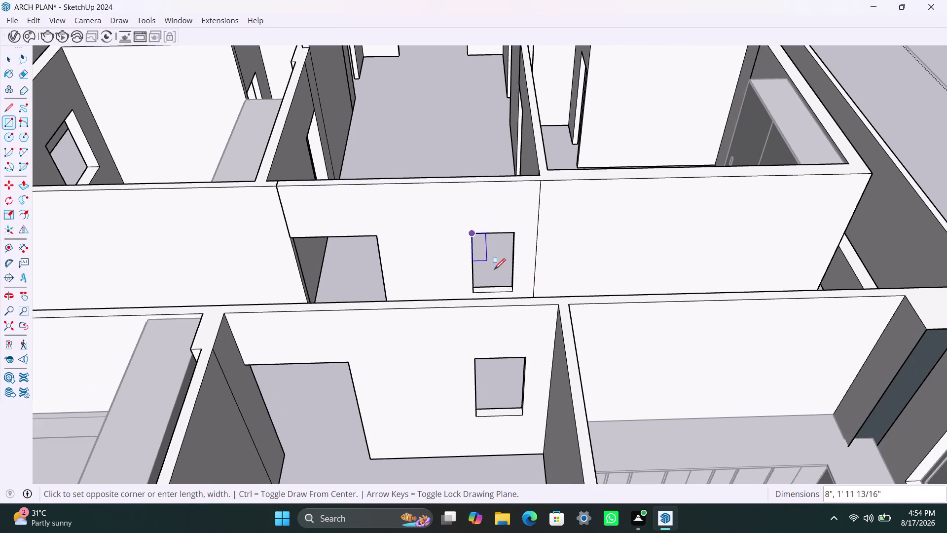
click(511, 289)
key(space)
double_click(493, 260)
right_click(493, 260)
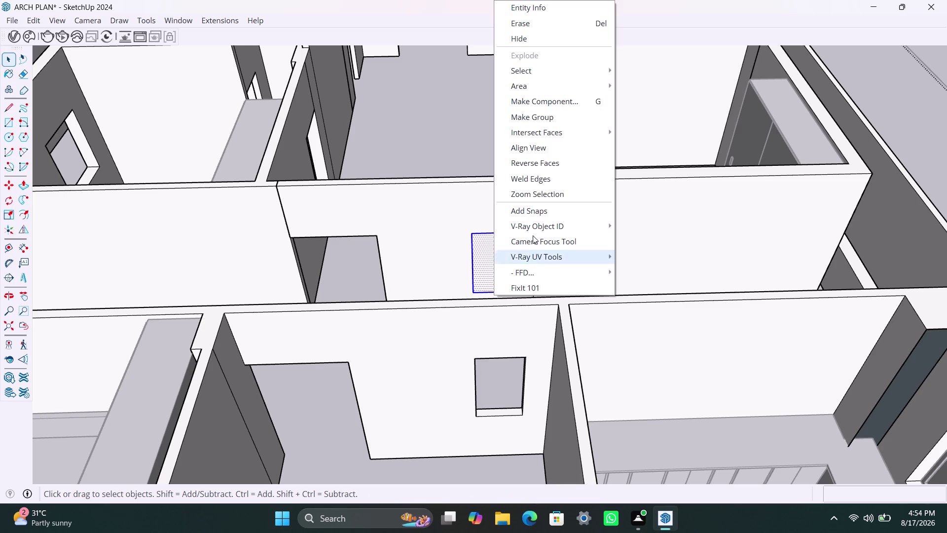
click(553, 119)
triple_click(503, 264)
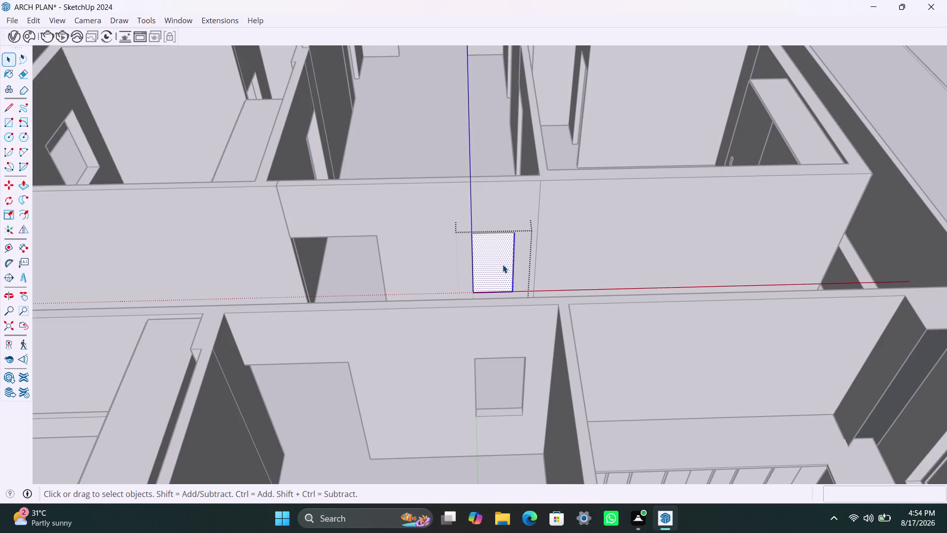
Offset the rectangle 2" inward and delete the inner face, leaving a frame.
key(f)
click(484, 260)
key(2)
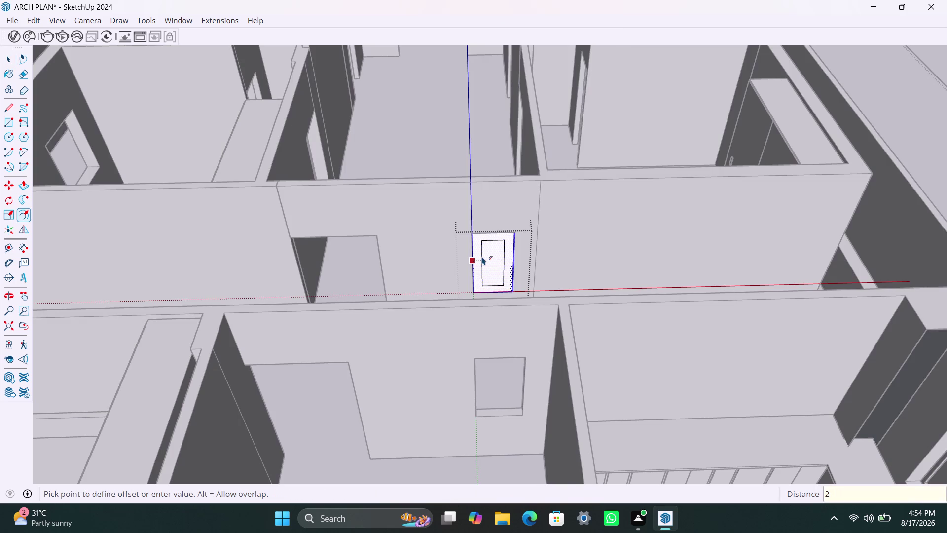
key(shift+quotedbl)
key(Return)
scroll(up, 3)
click(496, 258)
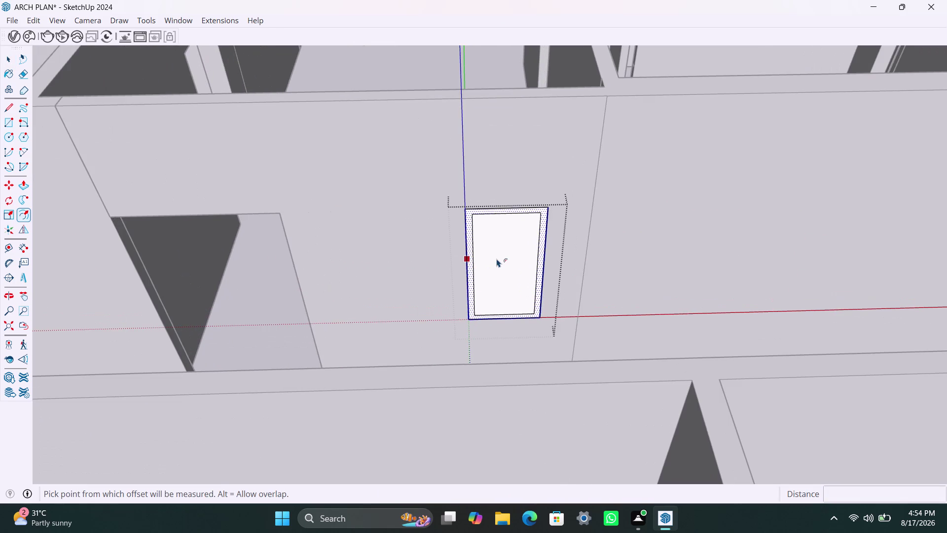
key(space)
click(497, 258)
key(Delete)
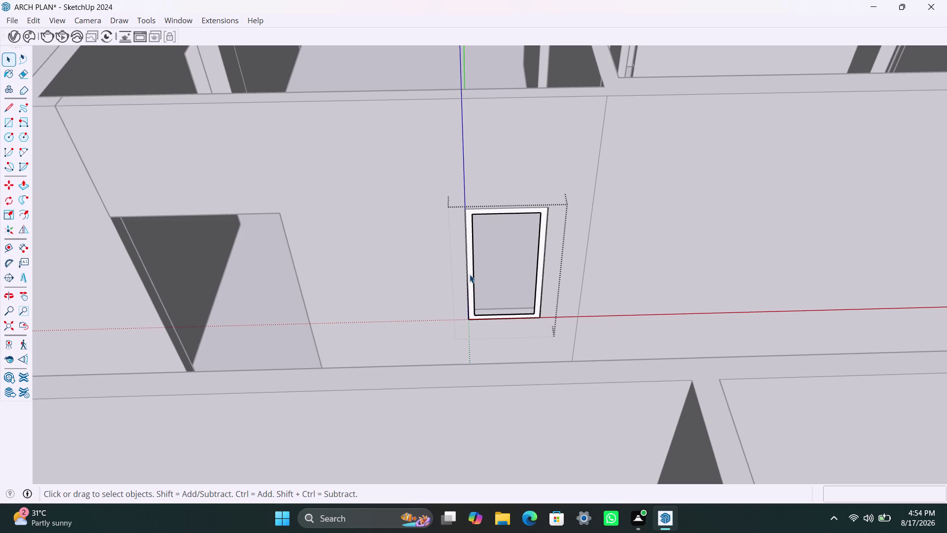
click(470, 275)
Push/Pull the window frame border 1.5" deep.
key(p)
click(470, 274)
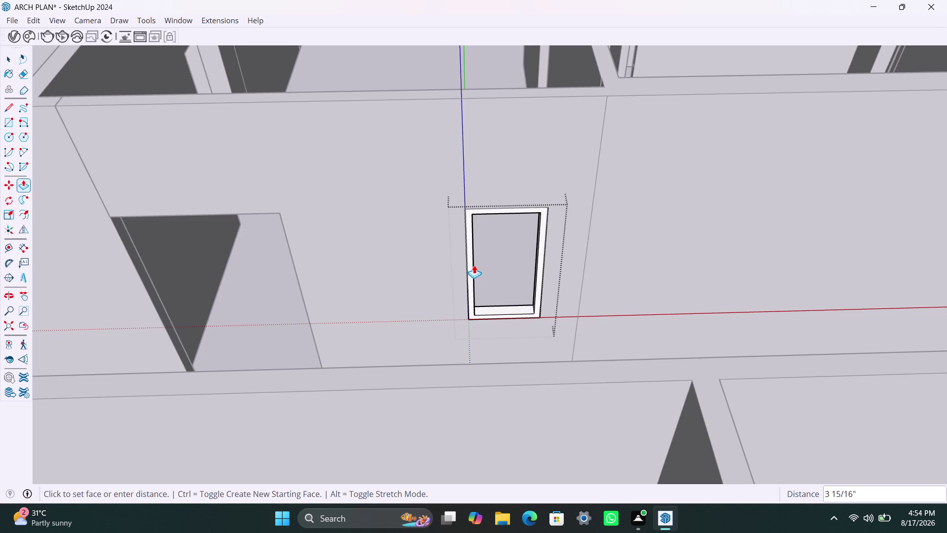
text(1.5")
key(Return)
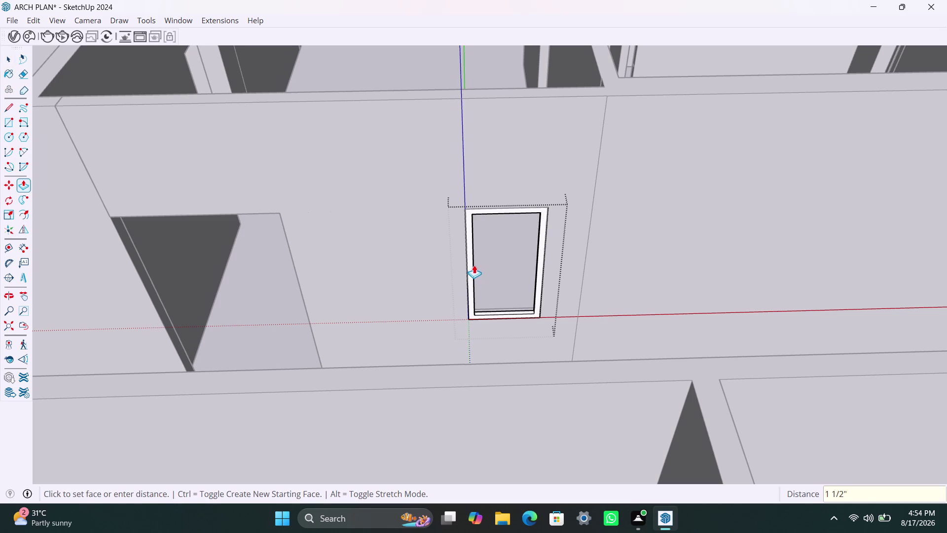
click(472, 274)
text(1.)
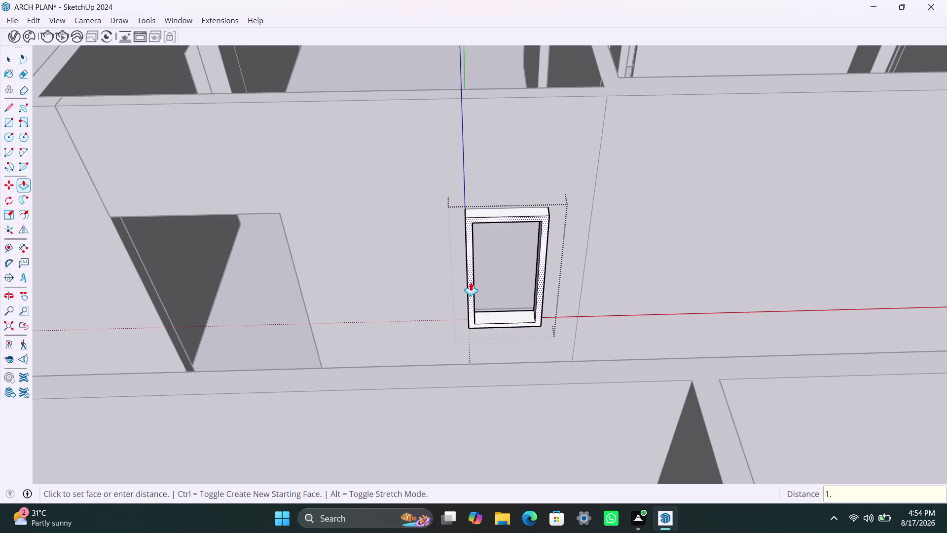
text(5)
key(shift+quotedbl)
key(Return)
key(space)
click(614, 267)
Draw the sash panel rectangle inside the frame, group it, and open the group.
key(r)
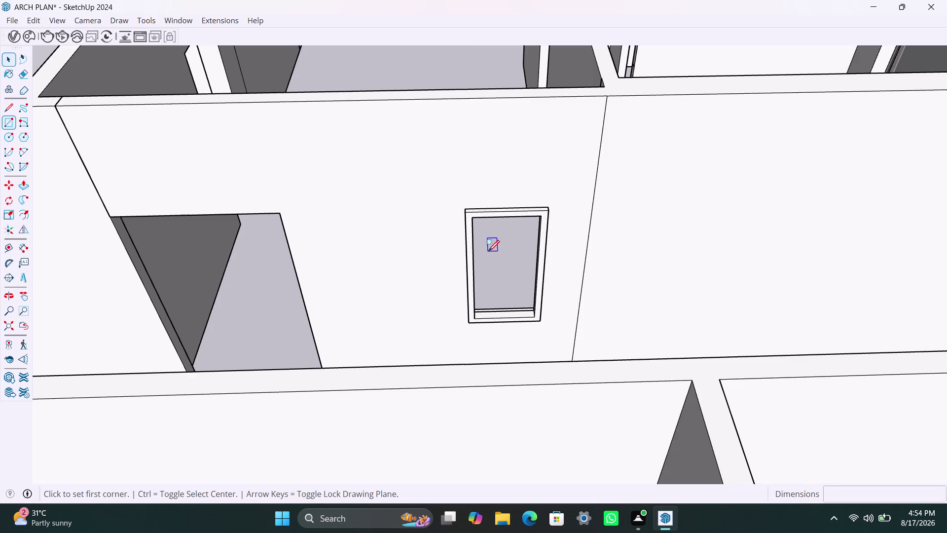
click(471, 222)
click(533, 317)
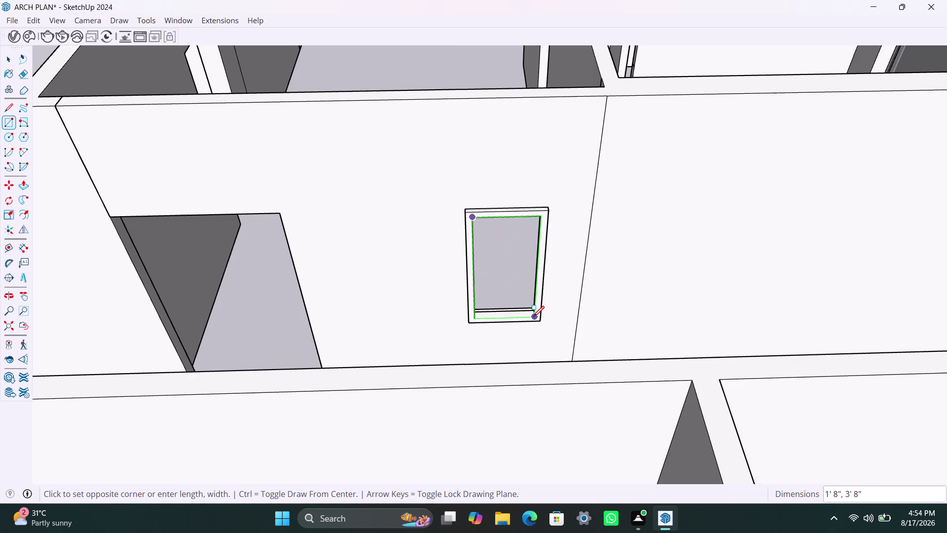
key(space)
double_click(517, 294)
right_click(516, 293)
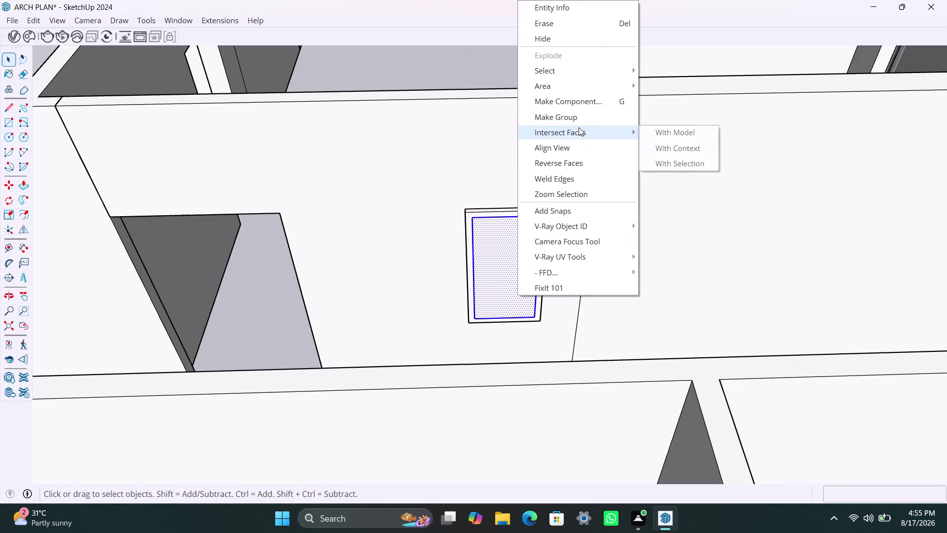
click(579, 120)
double_click(524, 272)
click(524, 271)
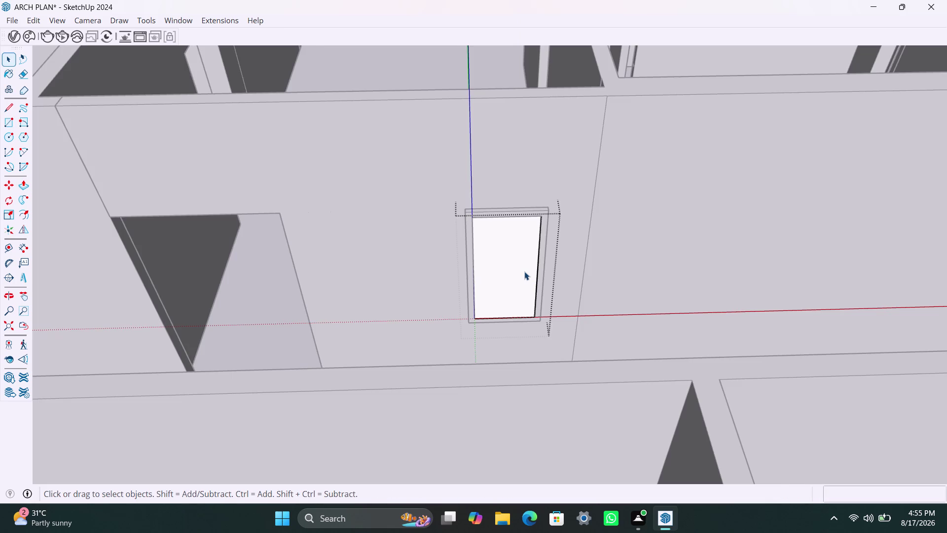
Push/Pull the sash panel to 18 mm thick, then exit the group.
key(p)
click(525, 271)
text(18)
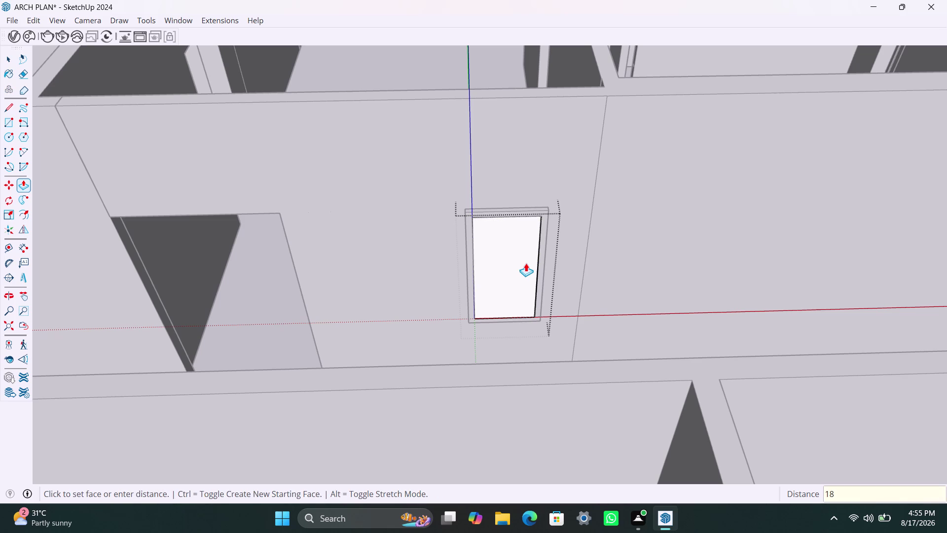
text(MM)
key(Return)
key(space)
click(634, 252)
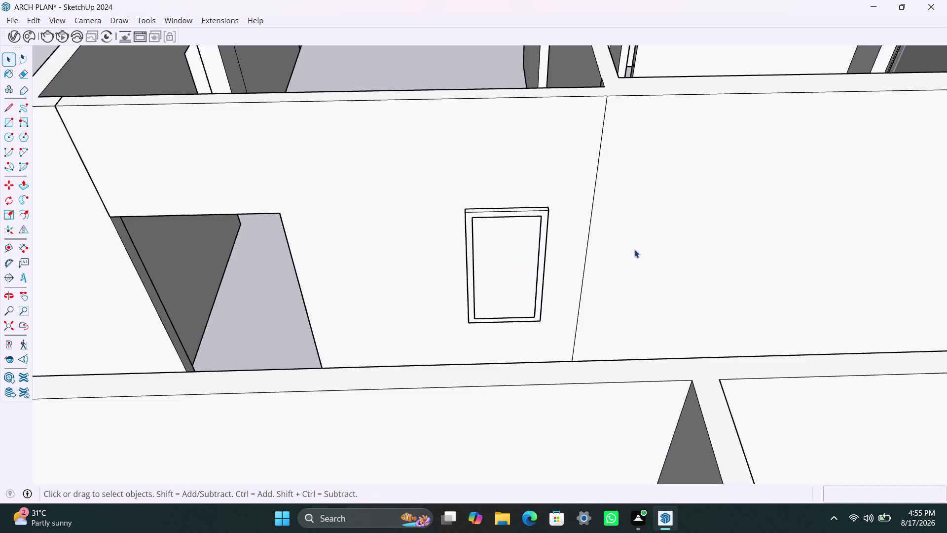
scroll(down, 3)
scroll(down, 3)
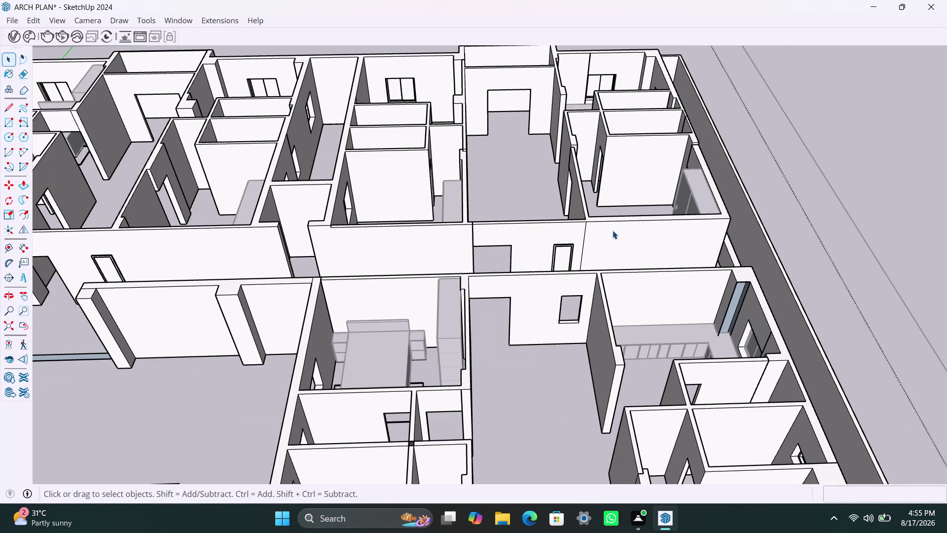
Orbit and zoom across the house until both tinted wall panels fill the view.
middle_drag(615, 230, 642, 315)
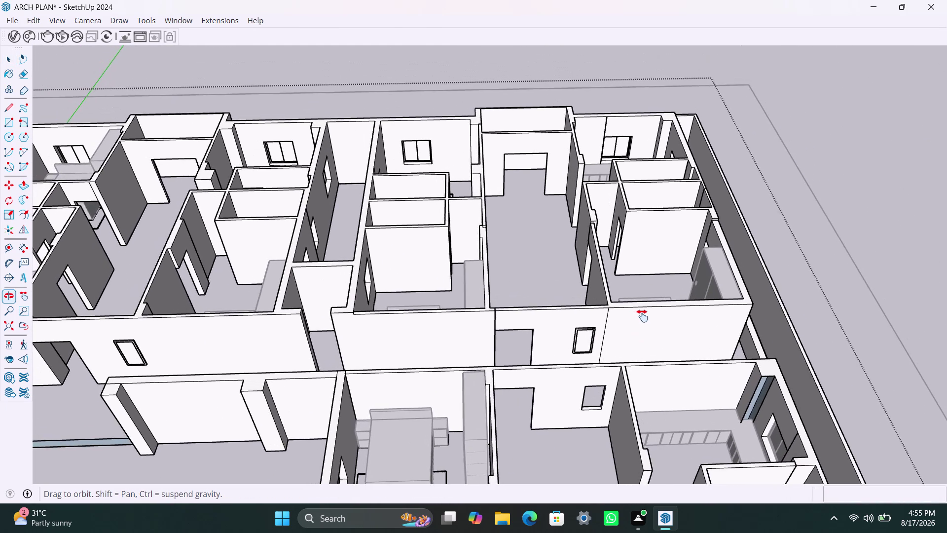
middle_drag(642, 315, 802, 316)
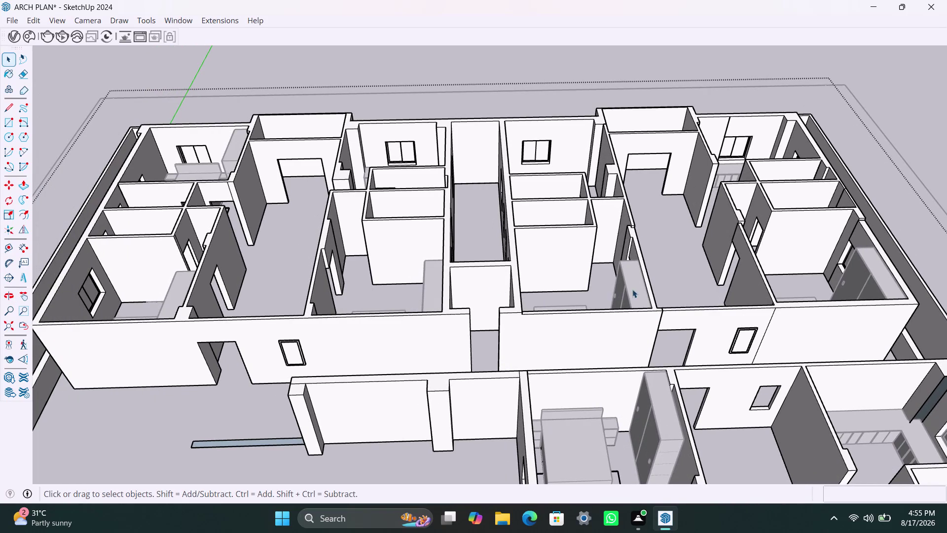
middle_drag(550, 282, 640, 308)
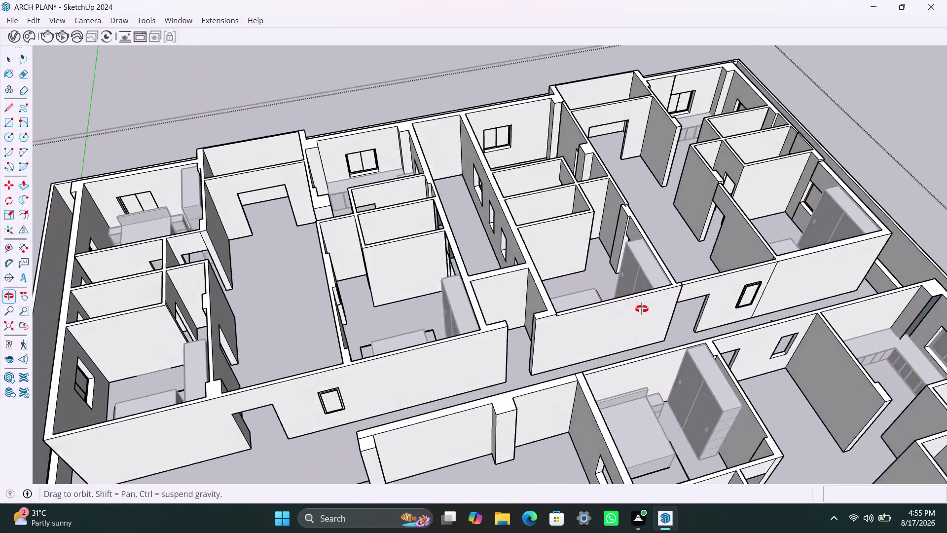
middle_drag(640, 309, 791, 307)
scroll(up, 3)
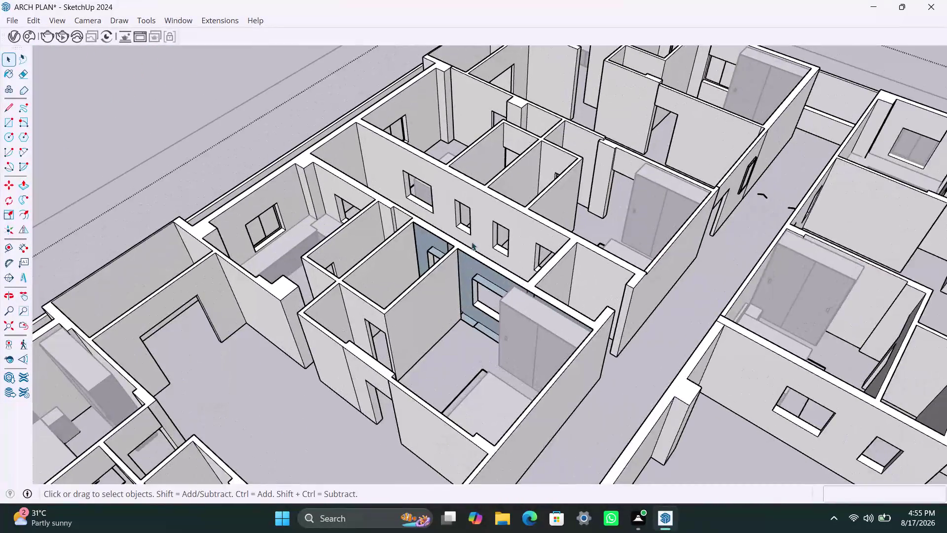
middle_drag(501, 278, 666, 292)
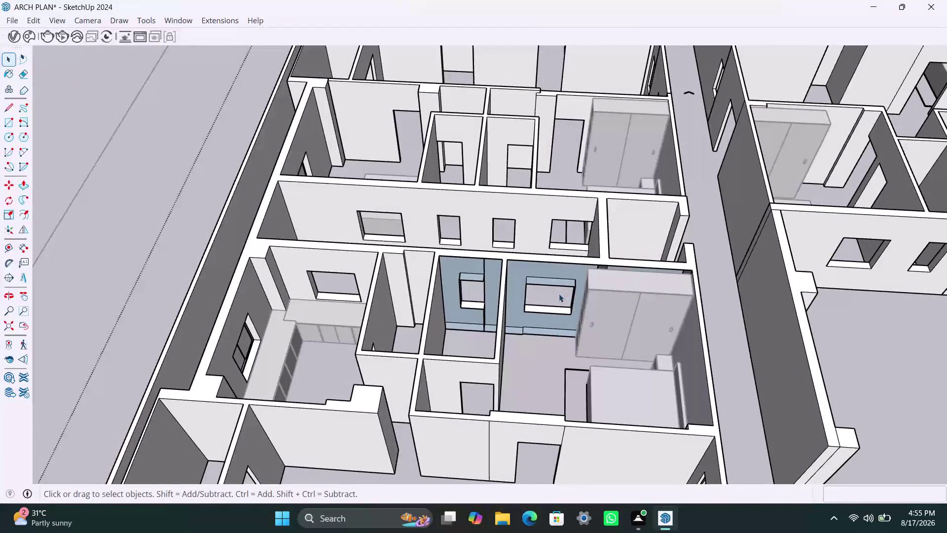
middle_drag(557, 294, 609, 295)
click(149, 234)
click(149, 234)
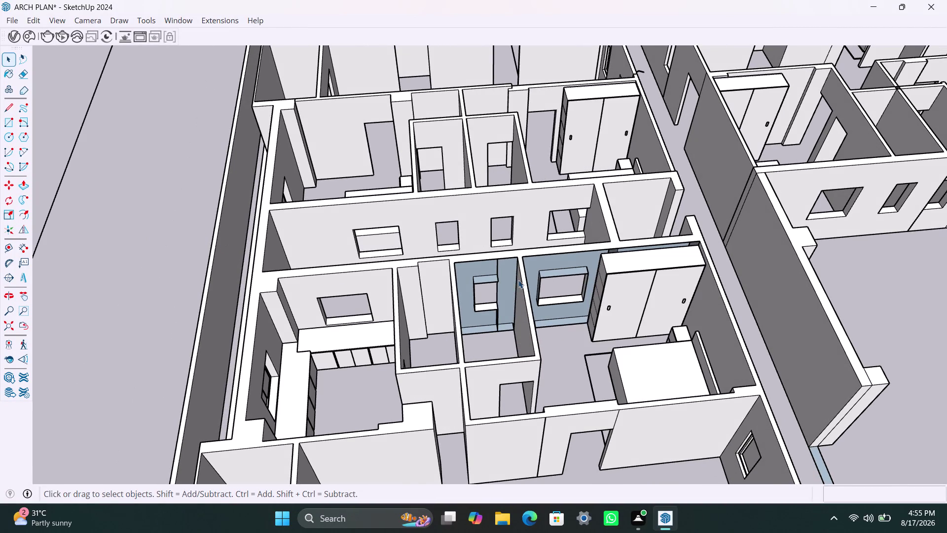
scroll(up, 3)
middle_drag(541, 320, 292, 320)
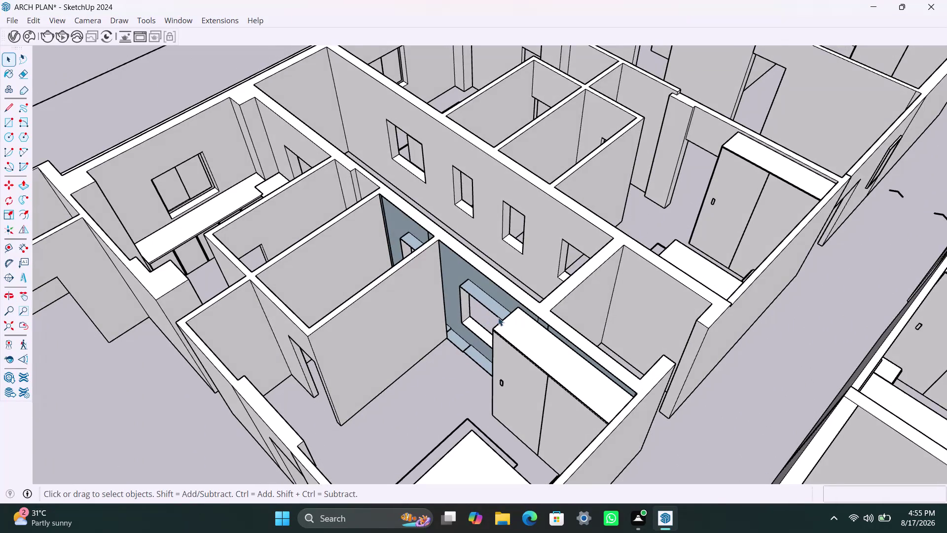
scroll(up, 3)
middle_drag(519, 323, 791, 321)
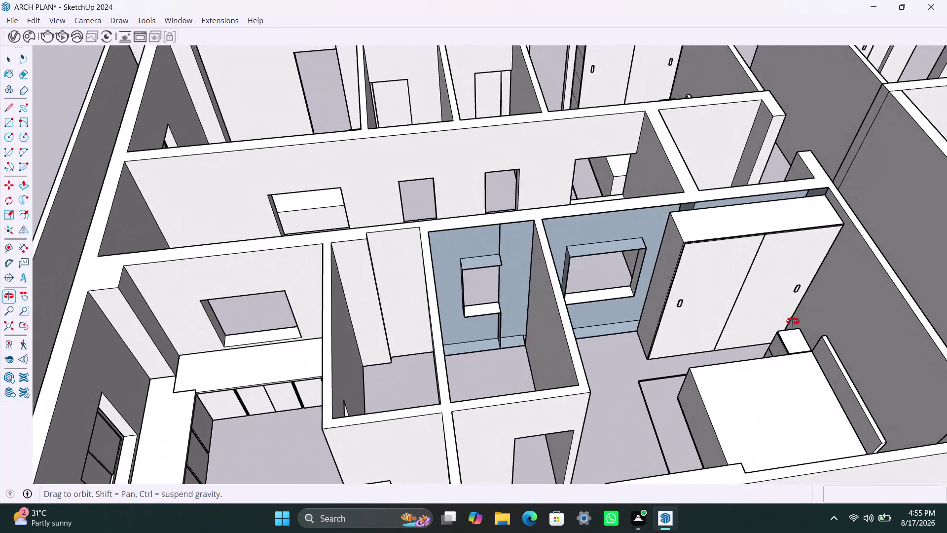
middle_drag(790, 320, 792, 321)
scroll(up, 3)
middle_drag(656, 312, 648, 363)
scroll(down, 3)
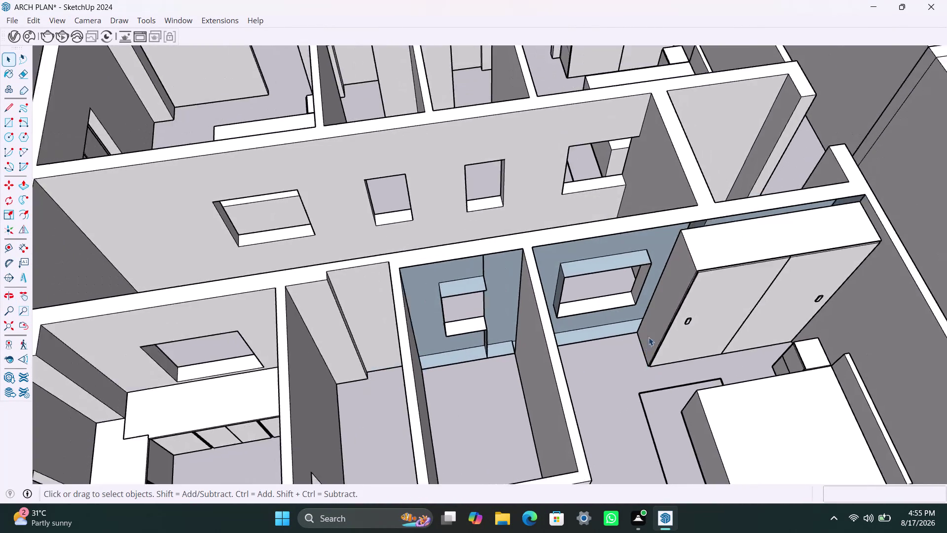
scroll(down, 3)
scroll(up, 3)
scroll(up, 3)
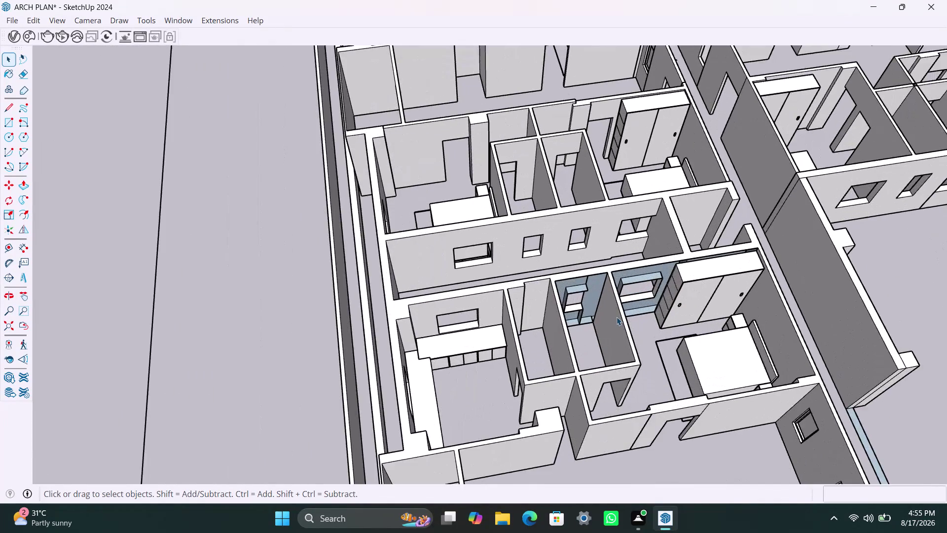
scroll(up, 3)
middle_drag(599, 324, 508, 335)
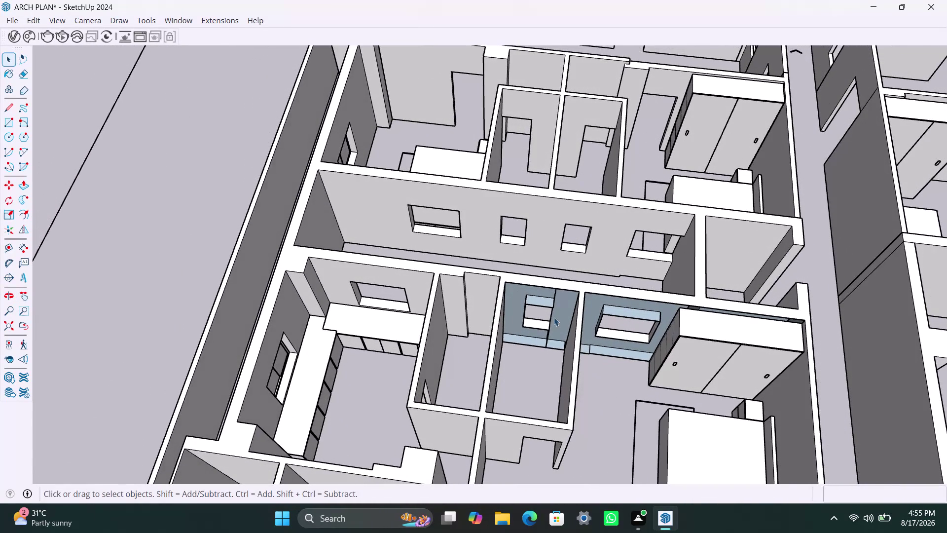
scroll(up, 3)
scroll(up, 3)
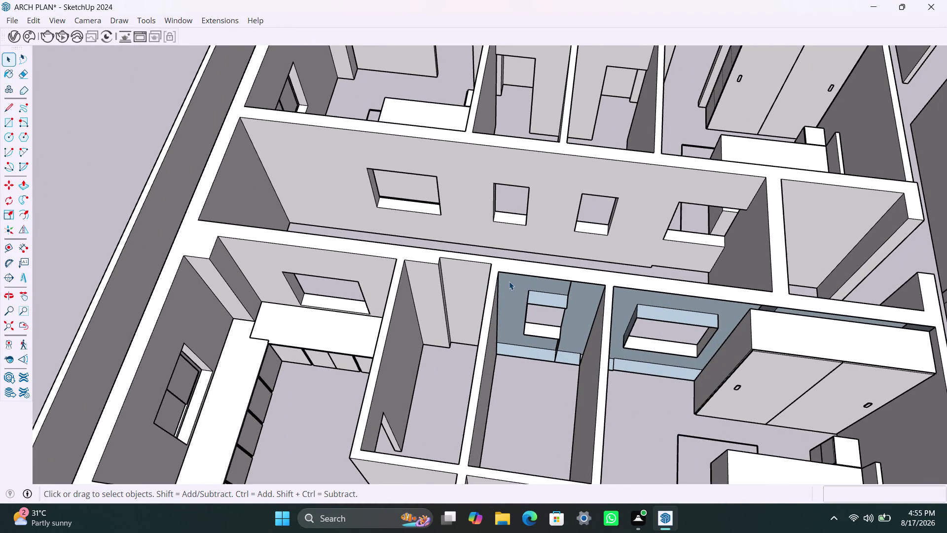
scroll(up, 3)
Trace a rectangle over the left tinted panel, undoing a misdrawn right one.
key(r)
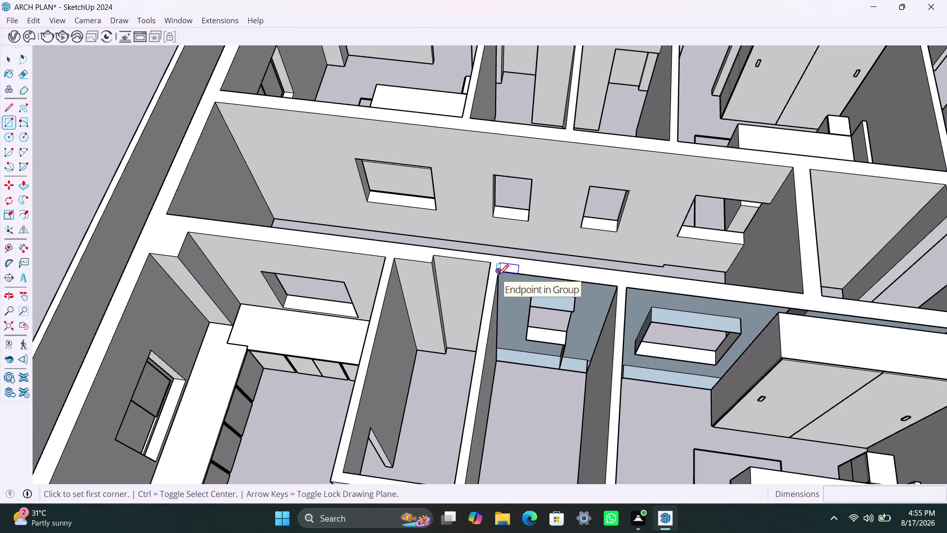
click(502, 276)
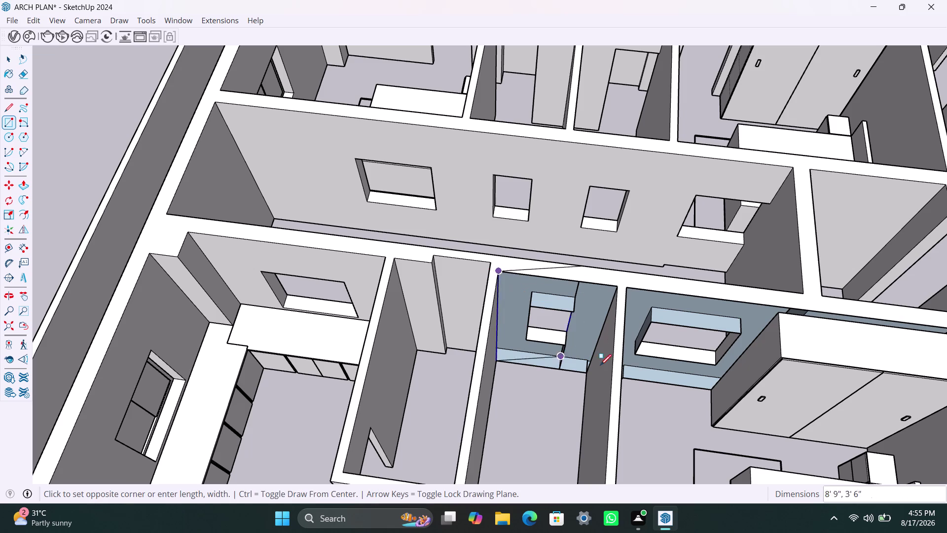
click(591, 374)
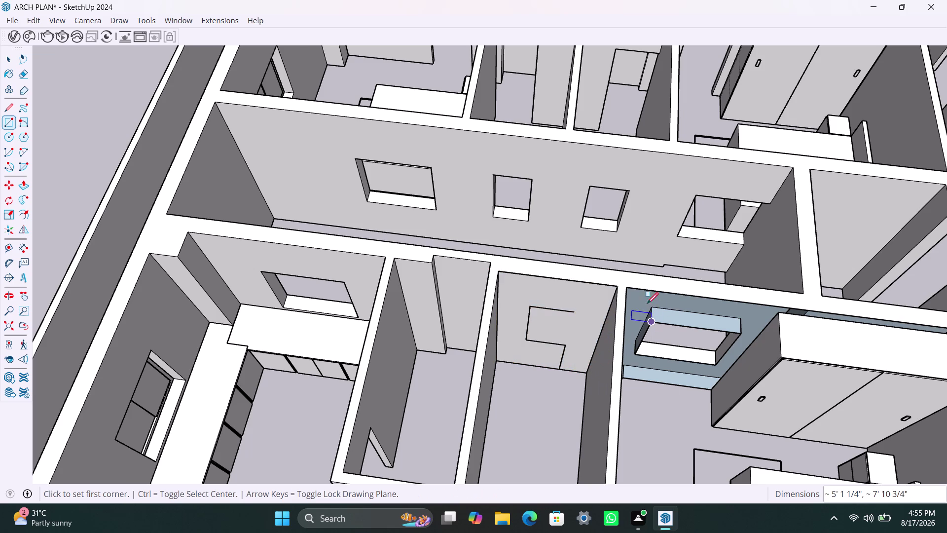
click(631, 285)
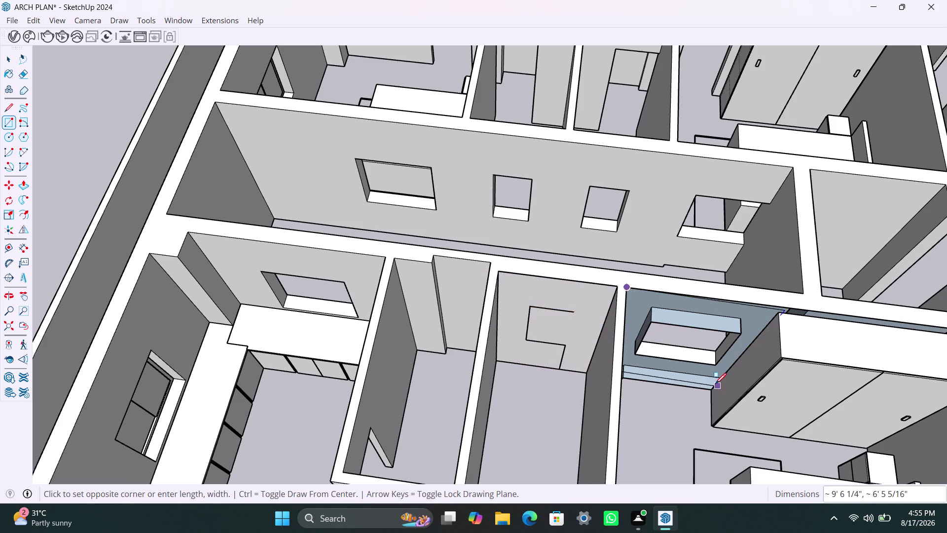
click(715, 384)
key(ctrl+z)
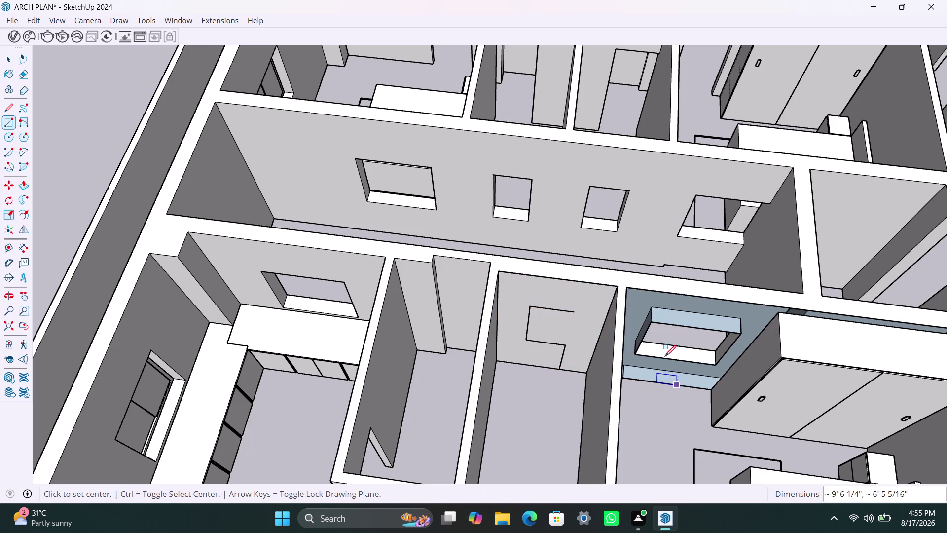
click(630, 286)
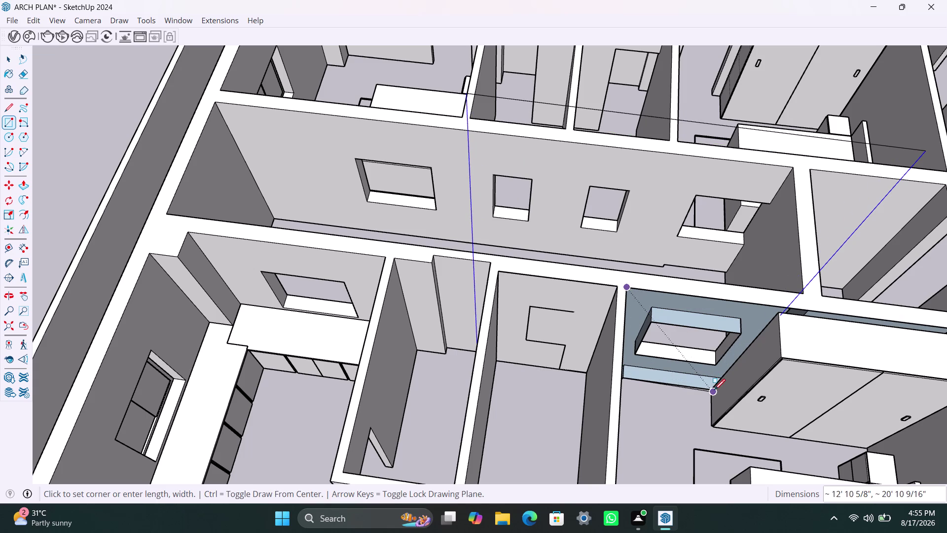
key(space)
key(r)
Trace a rectangle over the right tinted panel from a clearer angle.
middle_drag(677, 408, 602, 404)
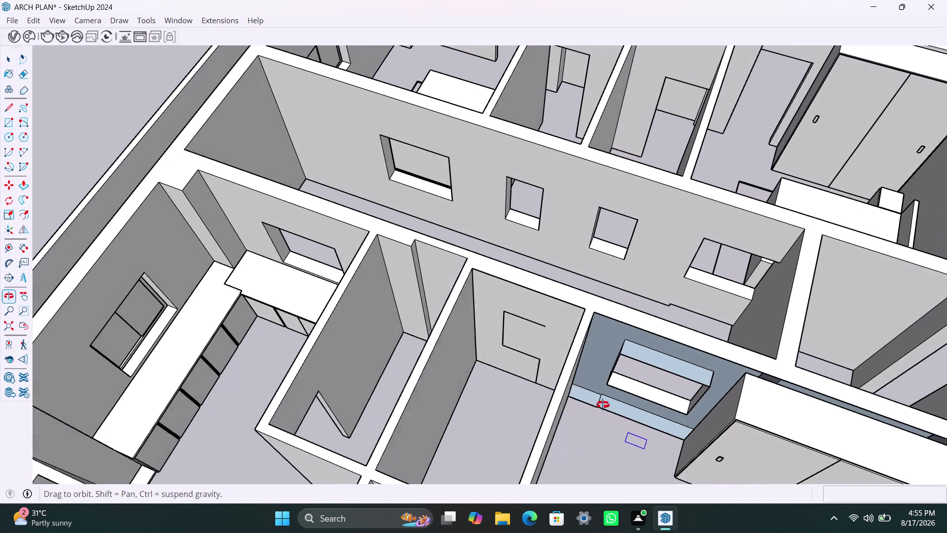
middle_drag(603, 405, 593, 401)
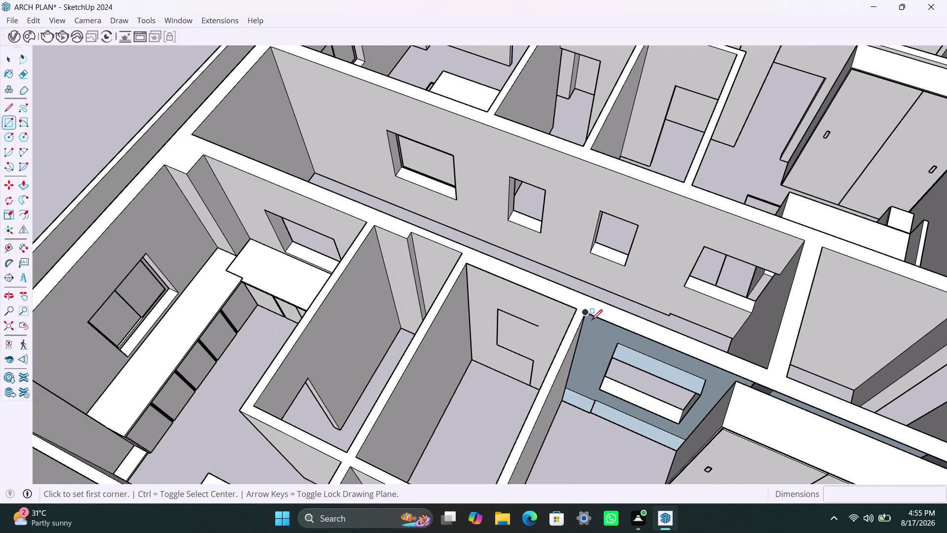
click(591, 321)
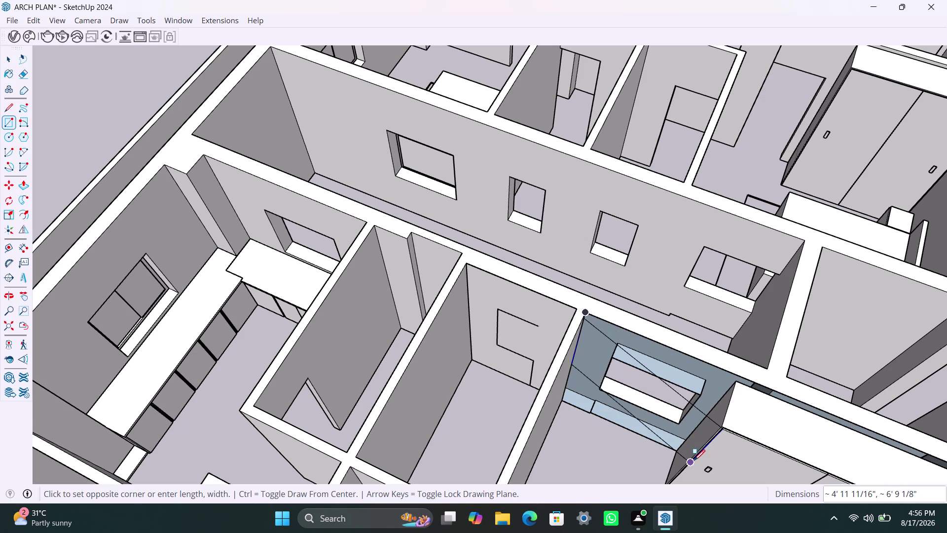
key(Escape)
click(588, 313)
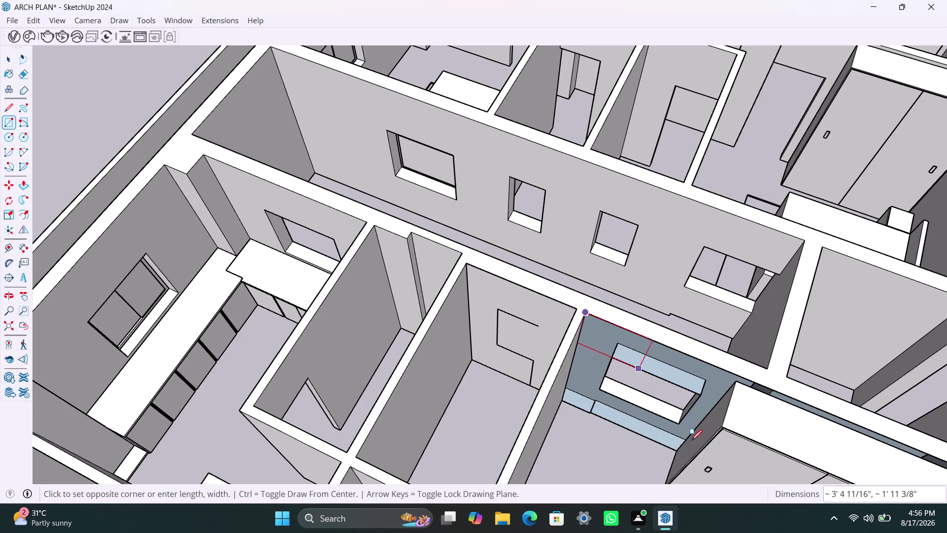
click(676, 453)
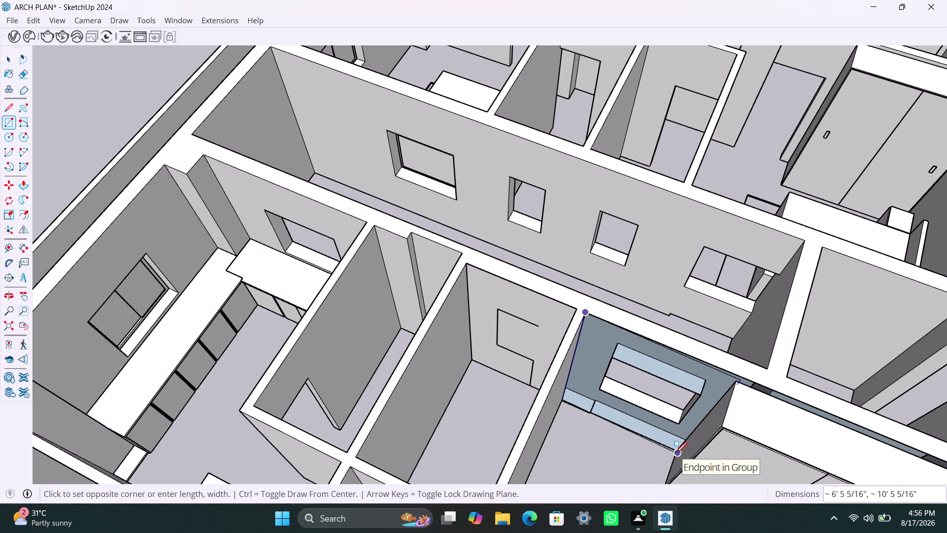
Orbit out over the rooms and select the two-door wardrobe.
scroll(up, 3)
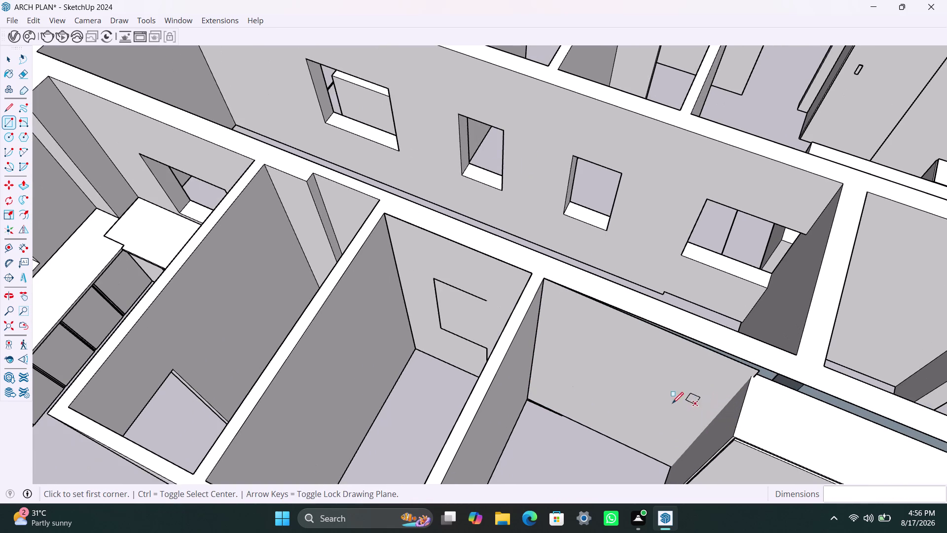
scroll(down, 3)
scroll(down, 3)
middle_drag(646, 446, 519, 366)
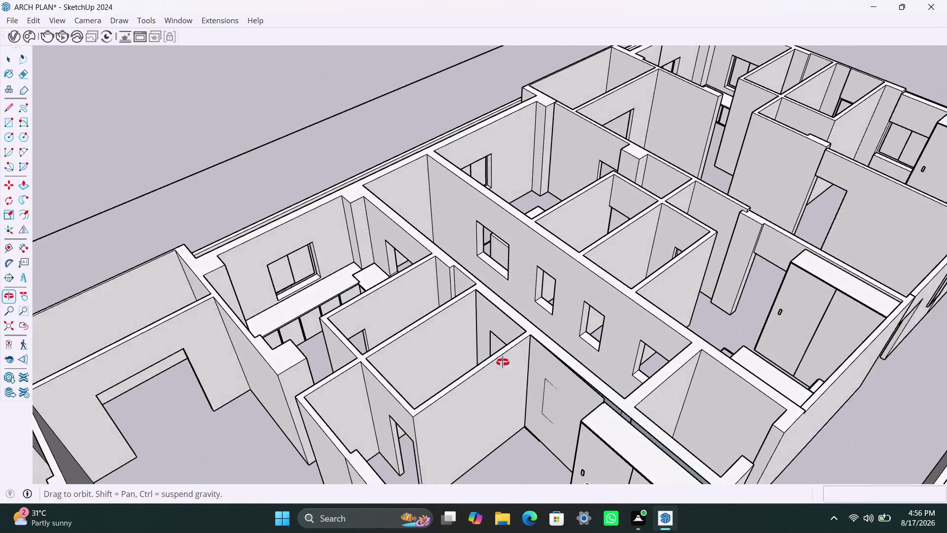
middle_drag(518, 366, 487, 360)
middle_drag(558, 401, 684, 379)
key(space)
click(701, 393)
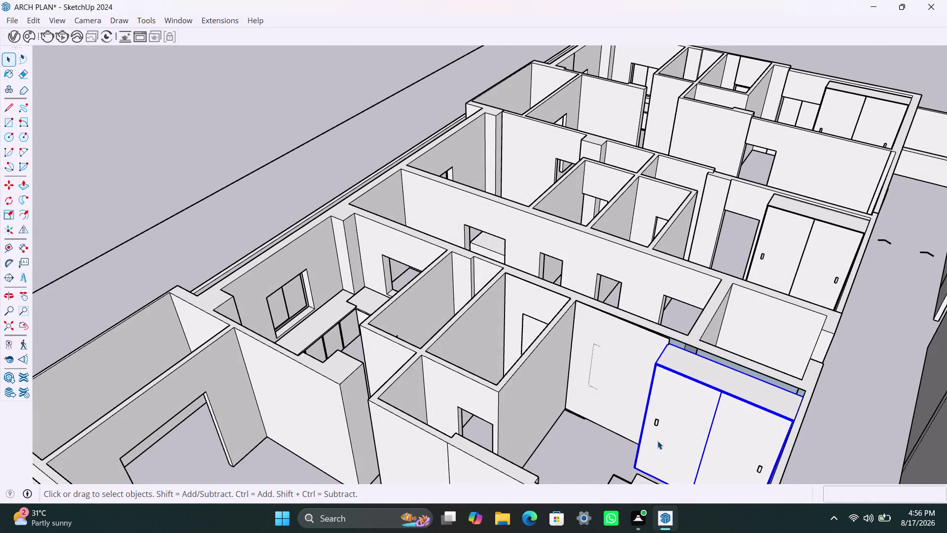
Move the two-door wardrobe away from the tinted wall panels.
key(m)
click(640, 467)
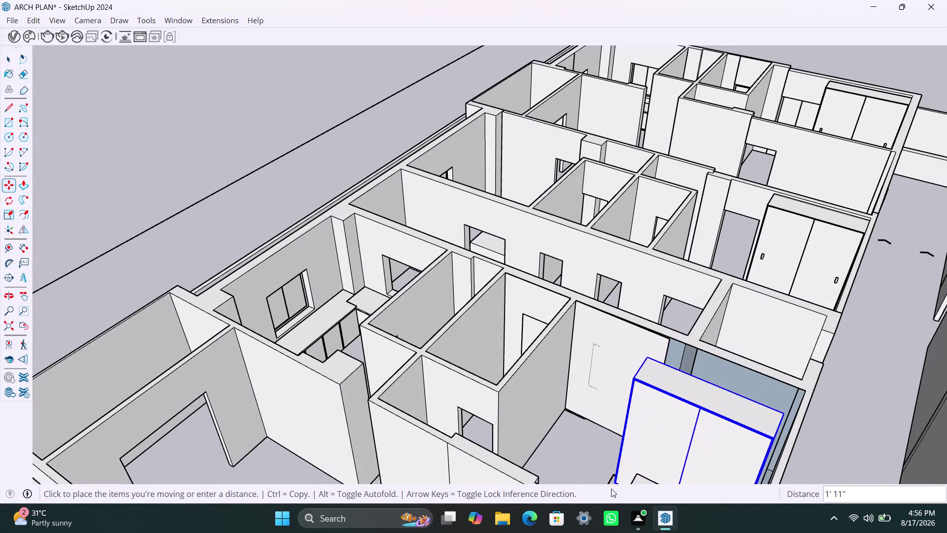
click(611, 488)
click(547, 469)
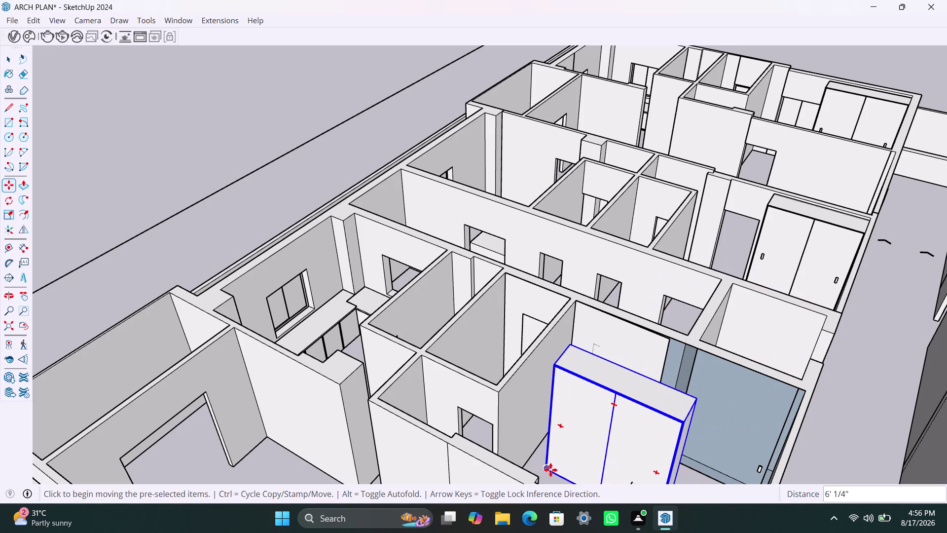
key(space)
scroll(down, 3)
Orbit to a top-down view centred on the wardrobe and back wall.
middle_drag(627, 334, 613, 490)
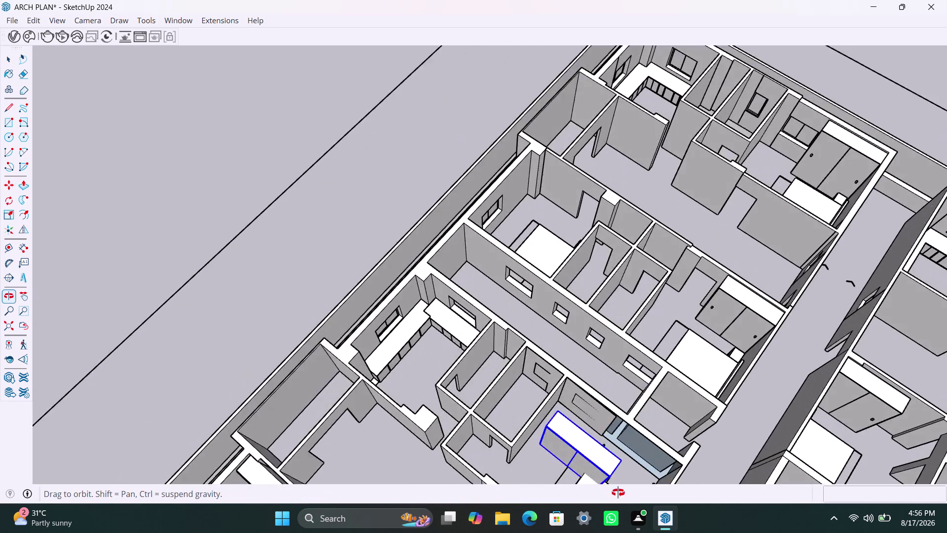
middle_drag(613, 489, 737, 493)
scroll(down, 3)
middle_drag(672, 398, 736, 460)
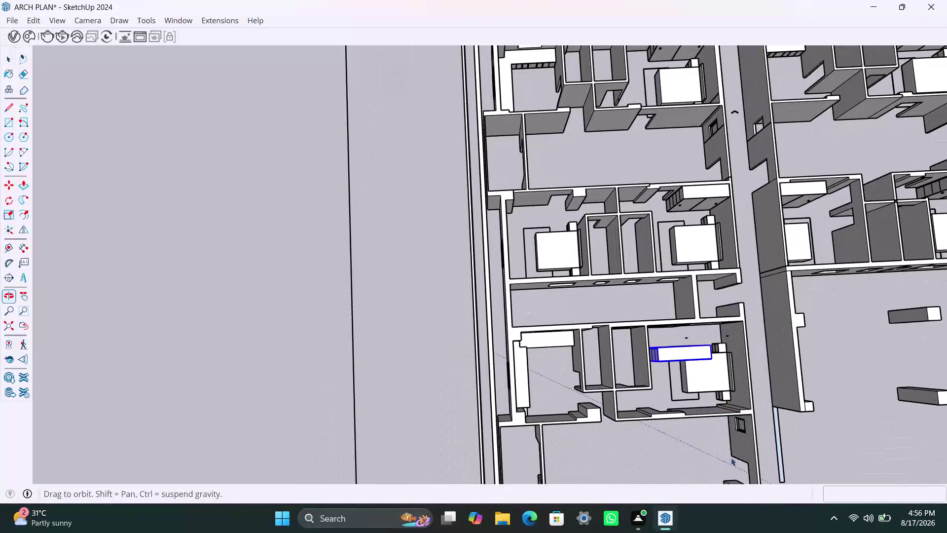
scroll(up, 3)
middle_drag(696, 317, 583, 321)
scroll(up, 3)
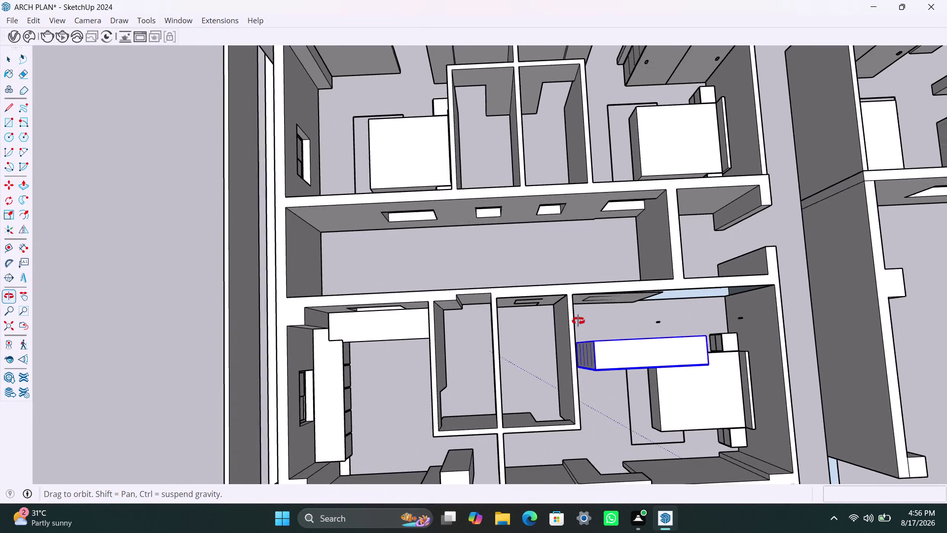
middle_drag(583, 321, 578, 321)
middle_drag(624, 313, 504, 305)
scroll(up, 3)
middle_drag(528, 288, 525, 270)
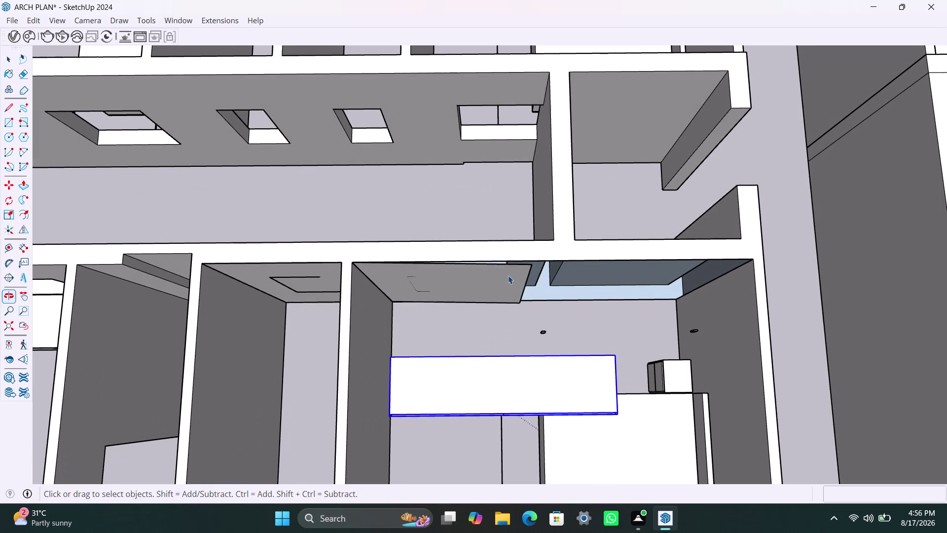
Open the back wall group and delete its tinted panels.
click(510, 265)
double_click(509, 266)
double_click(512, 278)
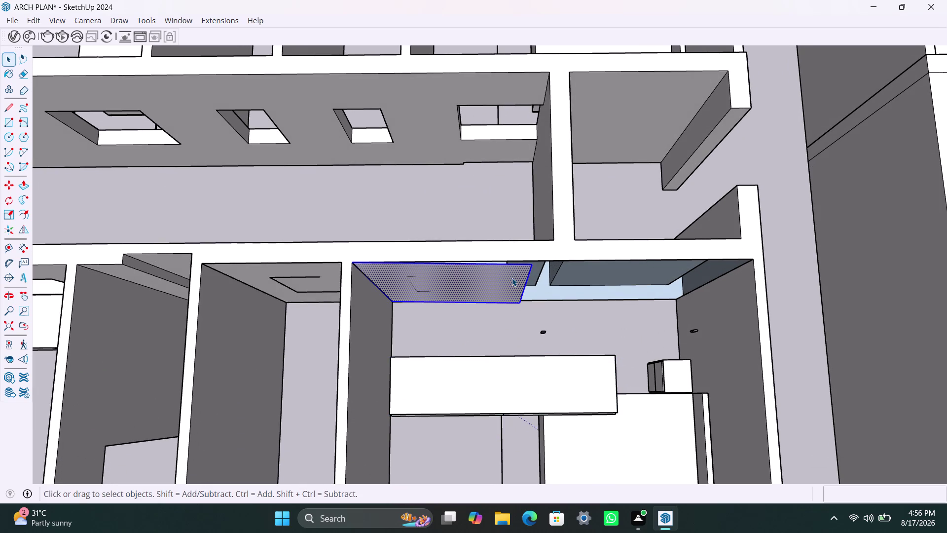
key(Delete)
middle_drag(543, 314, 465, 264)
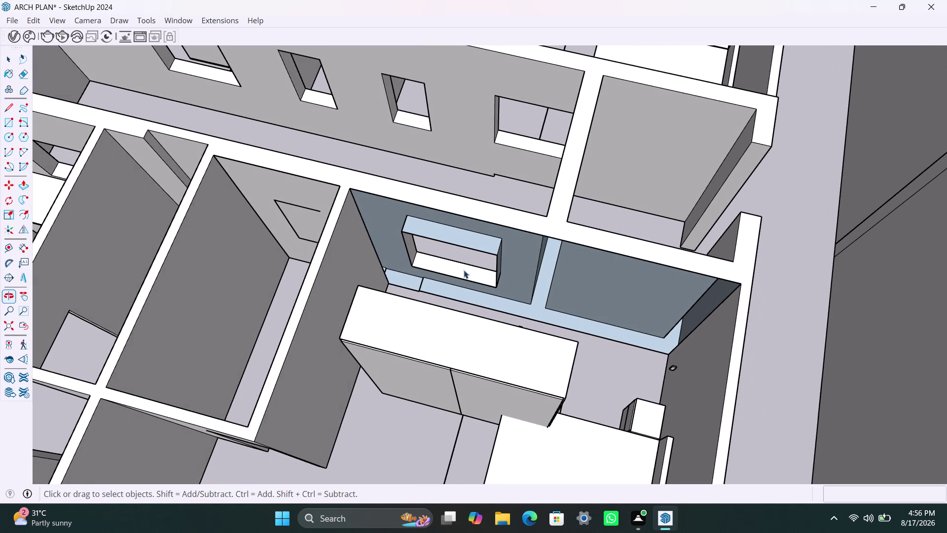
Draw a rectangular window outline on the back wall.
key(m)
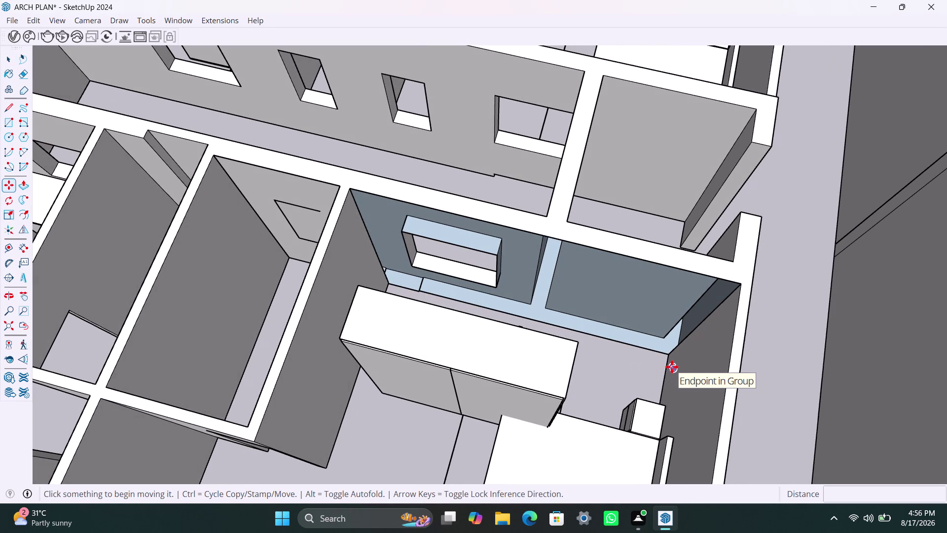
key(r)
click(670, 359)
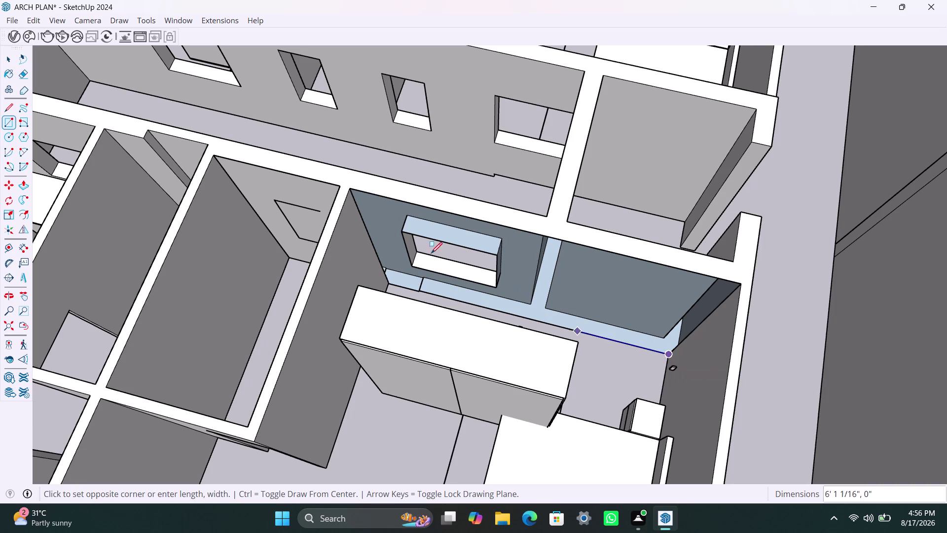
click(345, 190)
key(space)
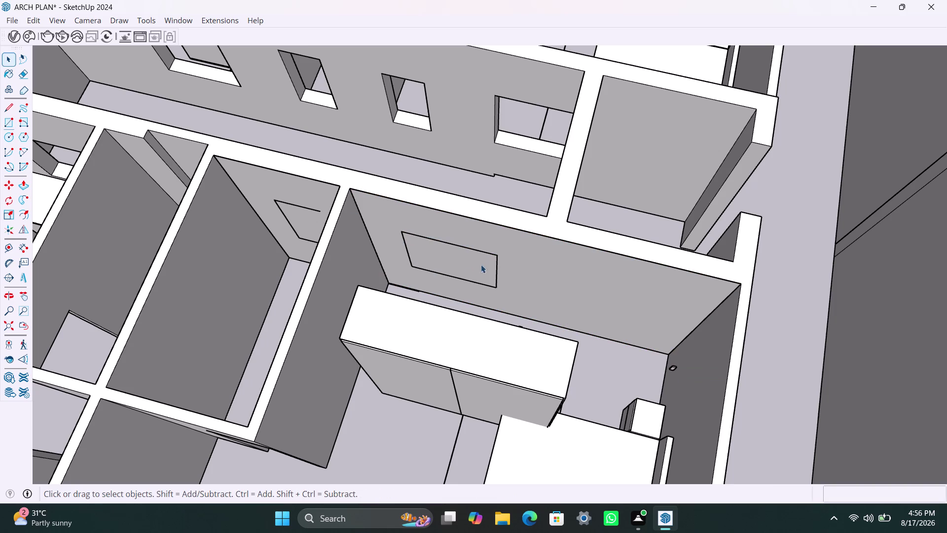
Select the window outline, the back wall face with its edges, and the wardrobe.
scroll(up, 3)
click(416, 290)
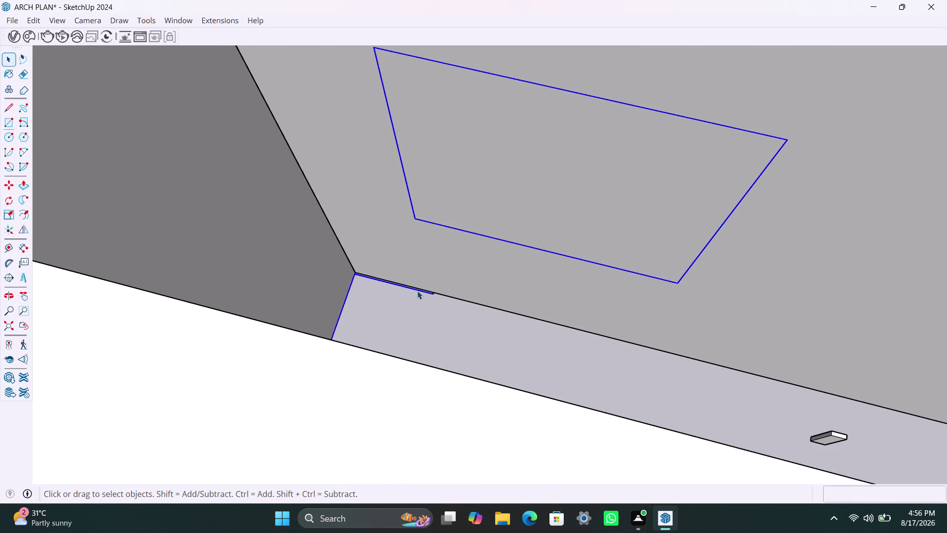
scroll(down, 3)
click(524, 281)
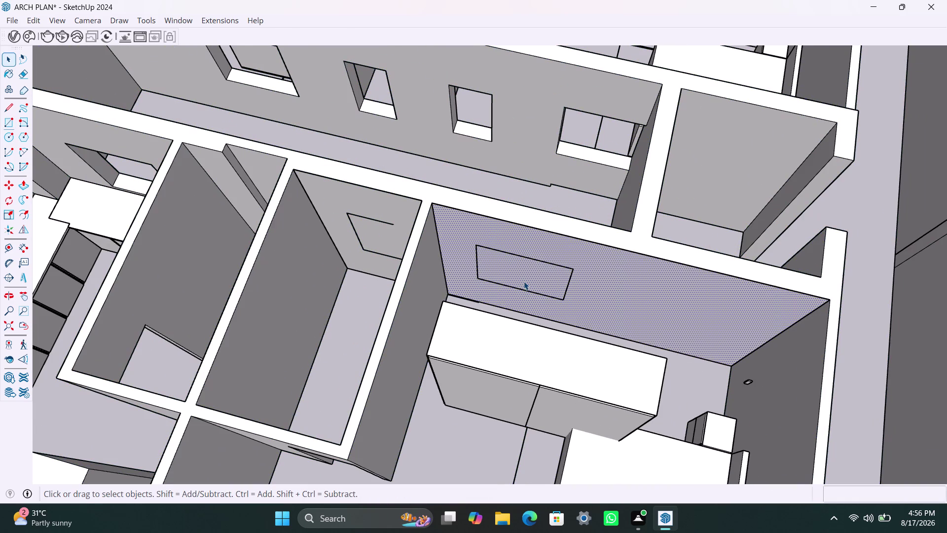
double_click(524, 281)
double_click(529, 278)
click(533, 276)
double_click(546, 274)
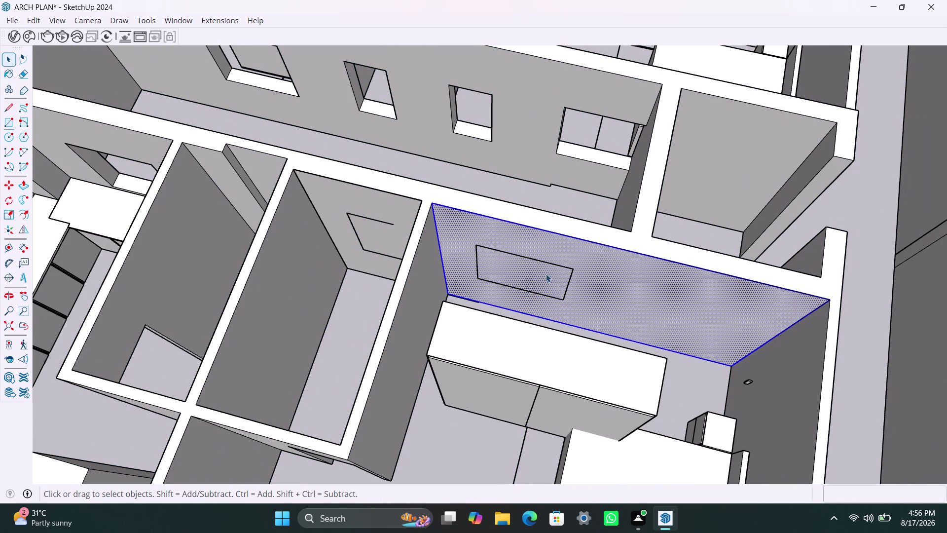
click(584, 361)
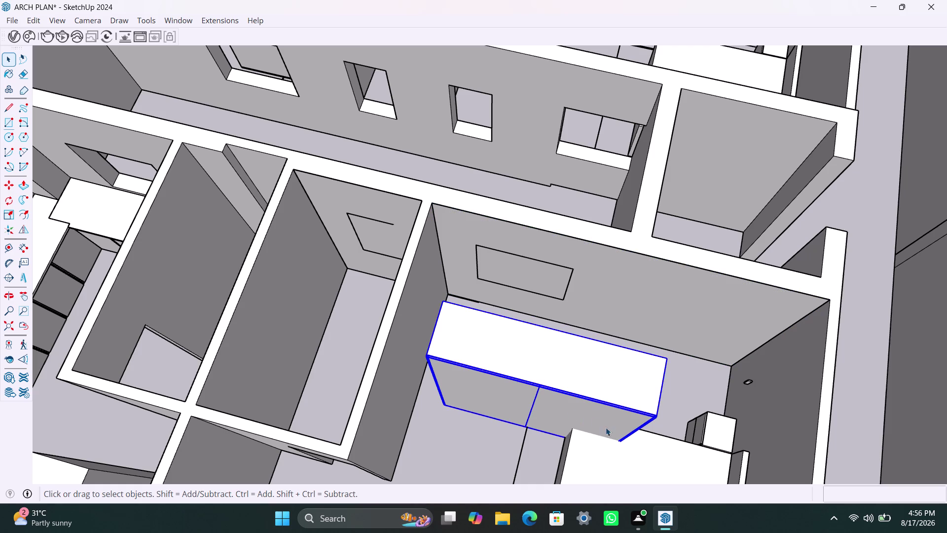
Move the two-door wardrobe to the right wall and snap its bottom corner against the side wall.
key(m)
click(669, 359)
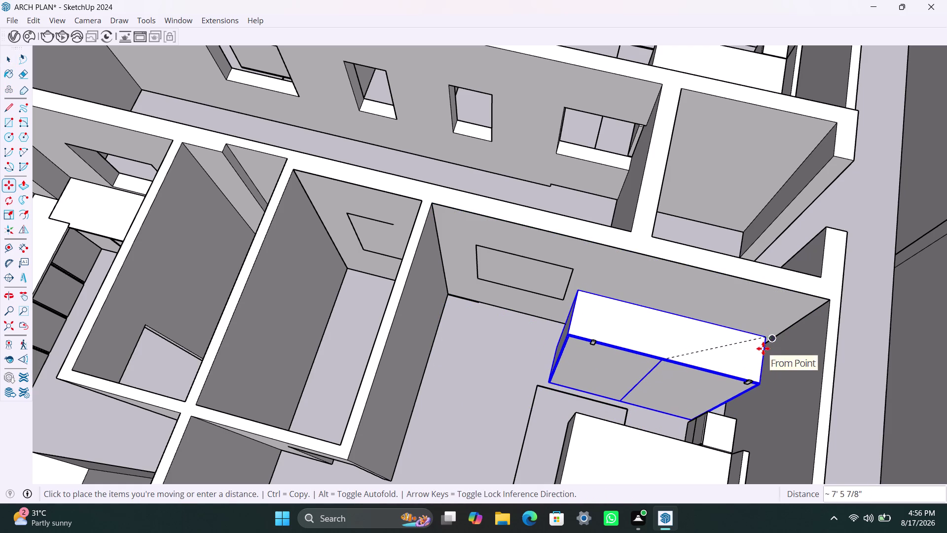
click(774, 345)
scroll(down, 3)
middle_drag(693, 375, 738, 272)
scroll(up, 3)
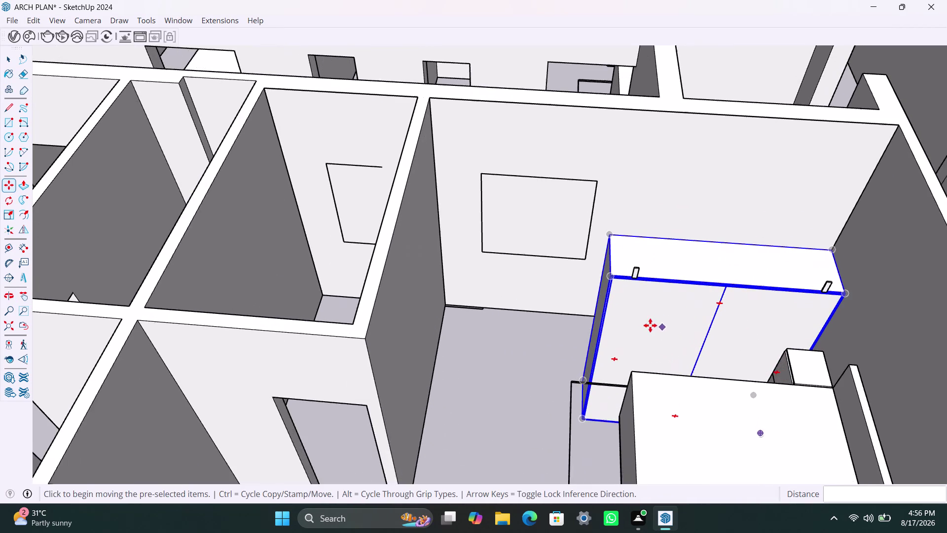
middle_drag(648, 326, 760, 336)
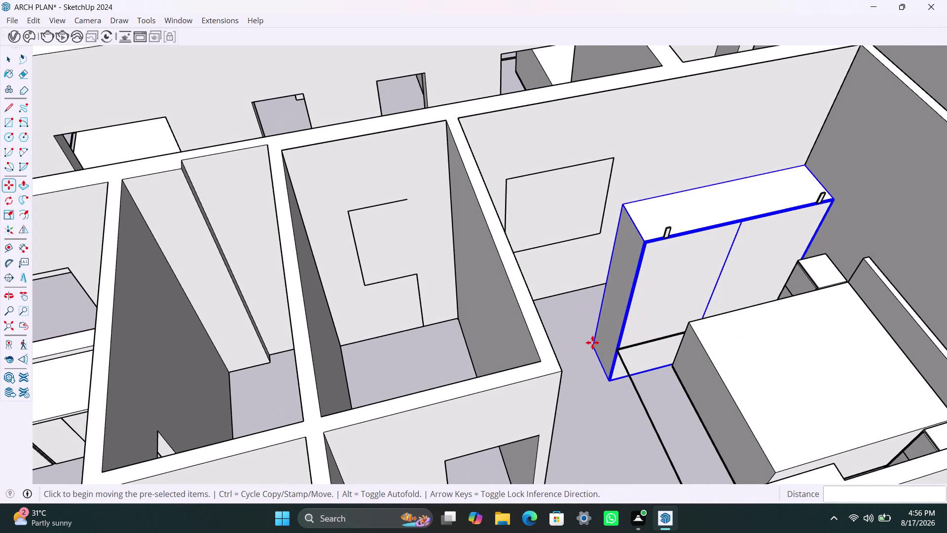
click(597, 342)
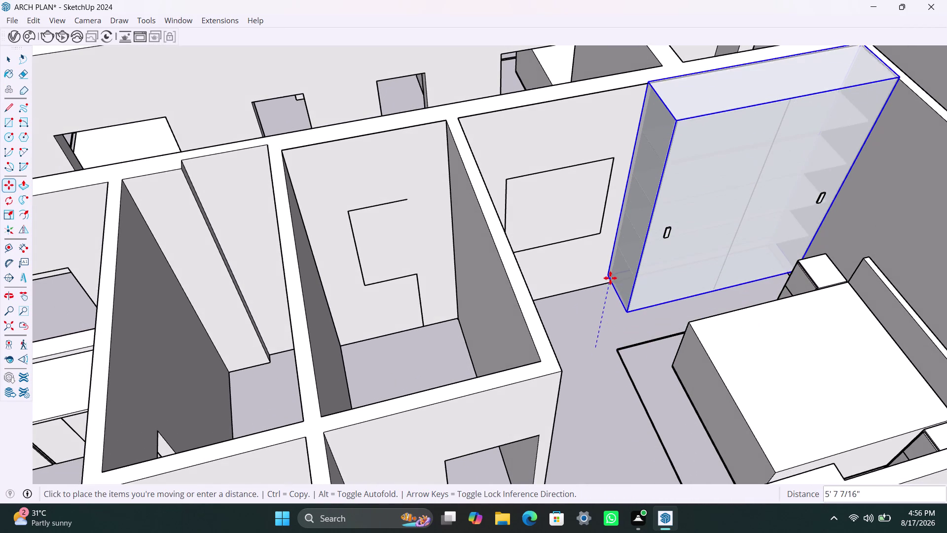
click(610, 282)
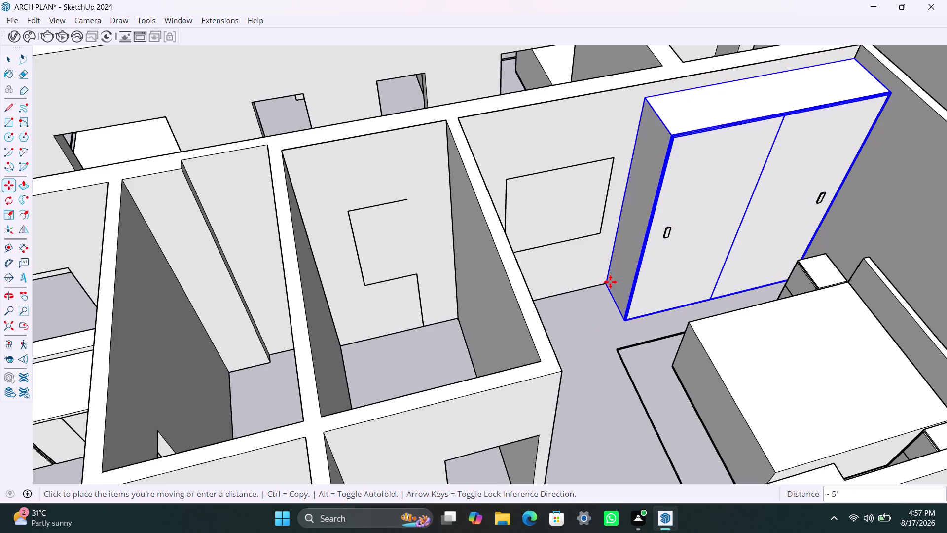
key(space)
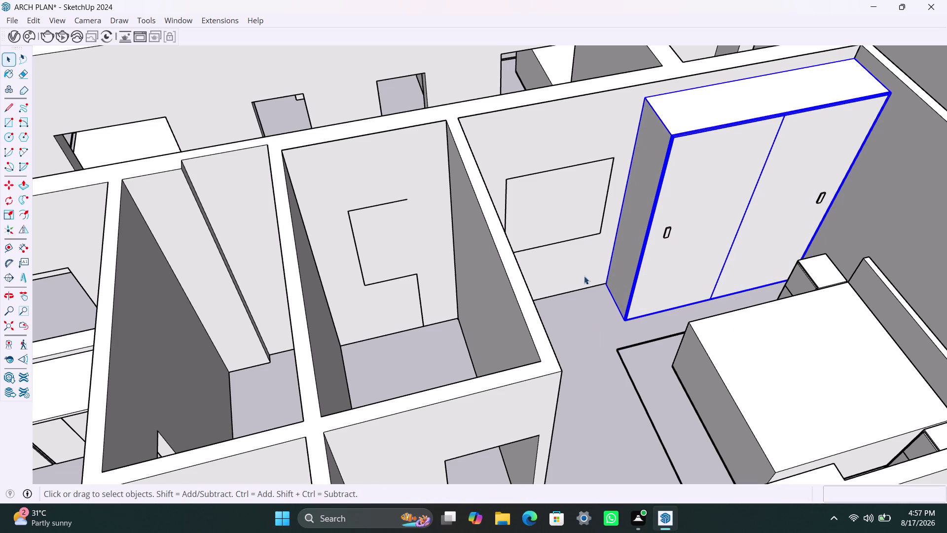
Delete the stray edge from the window outline on the neighbouring room's wall.
click(422, 293)
triple_click(420, 300)
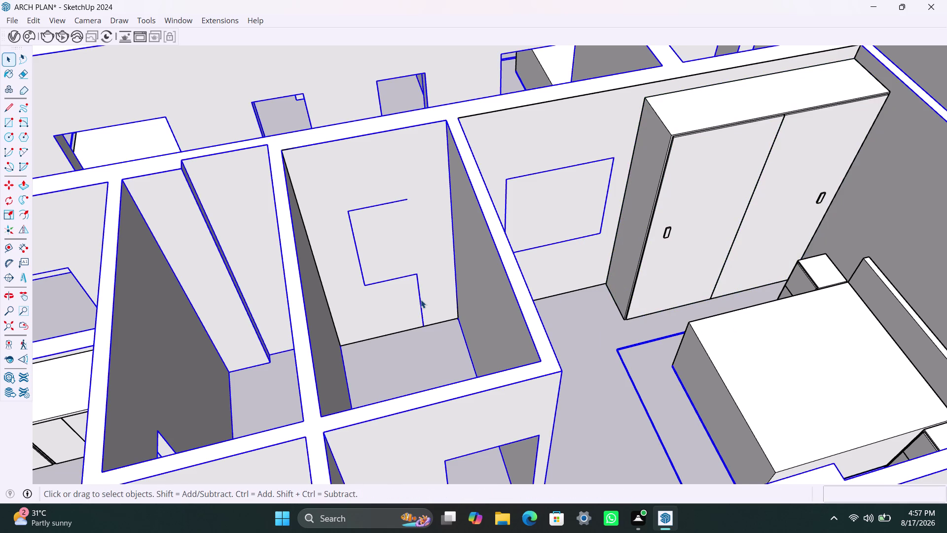
click(421, 304)
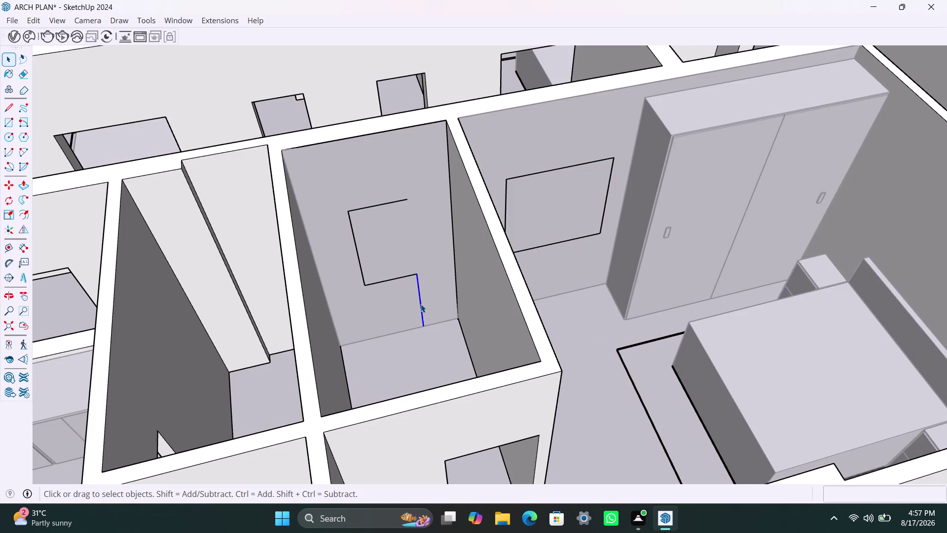
key(Delete)
scroll(down, 3)
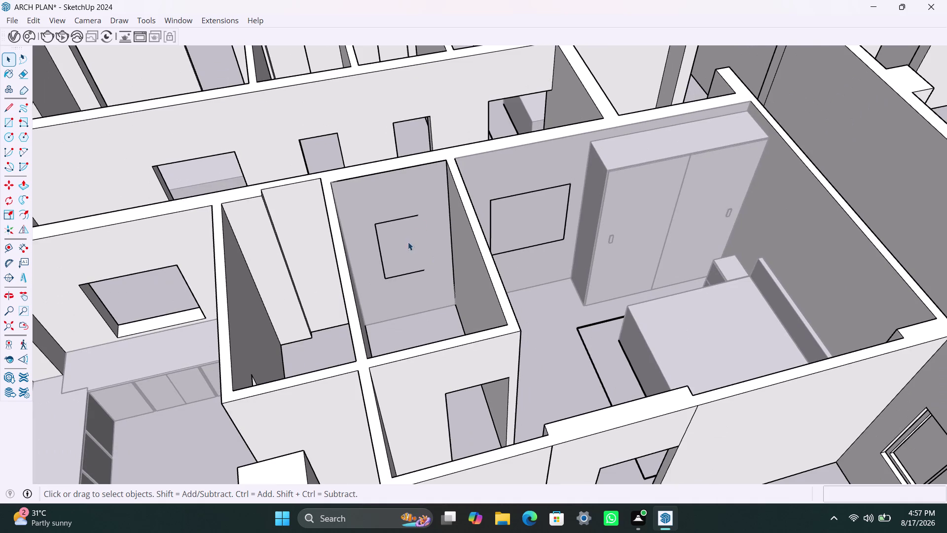
Draw the missing line (L) that closes the window outline into a rectangle.
key(l)
click(426, 268)
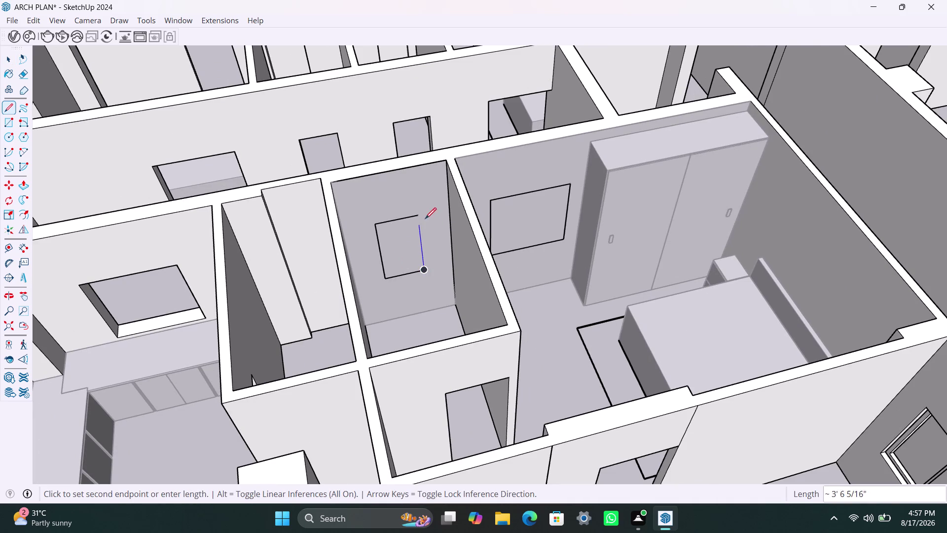
click(421, 214)
key(space)
Select the closed outline to confirm it forms one rectangle, then zoom out to the whole house.
click(414, 248)
triple_click(414, 247)
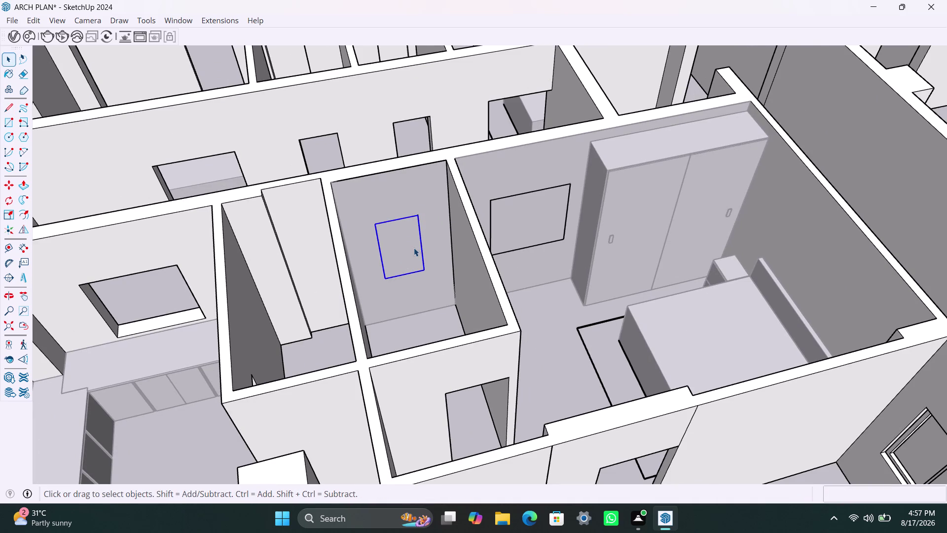
click(413, 248)
double_click(412, 254)
click(408, 260)
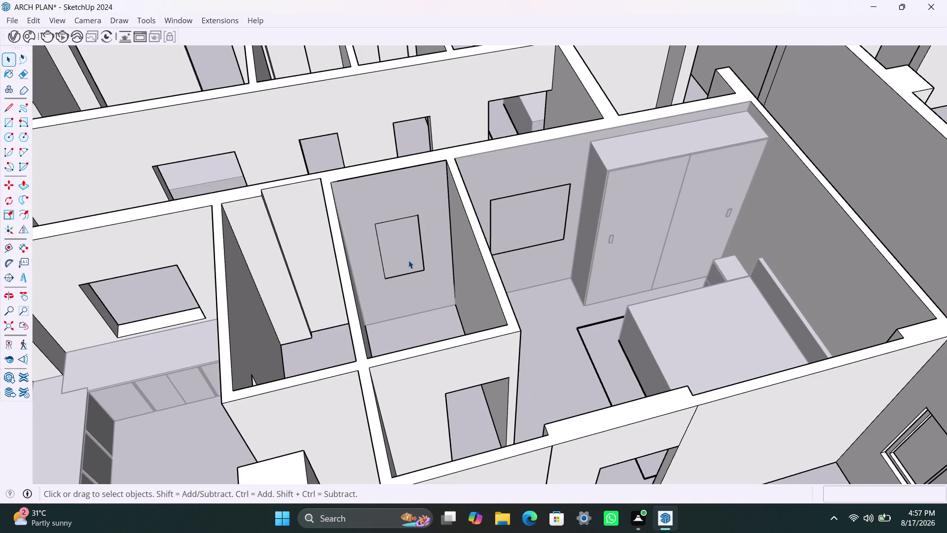
scroll(down, 3)
scroll(down, 3)
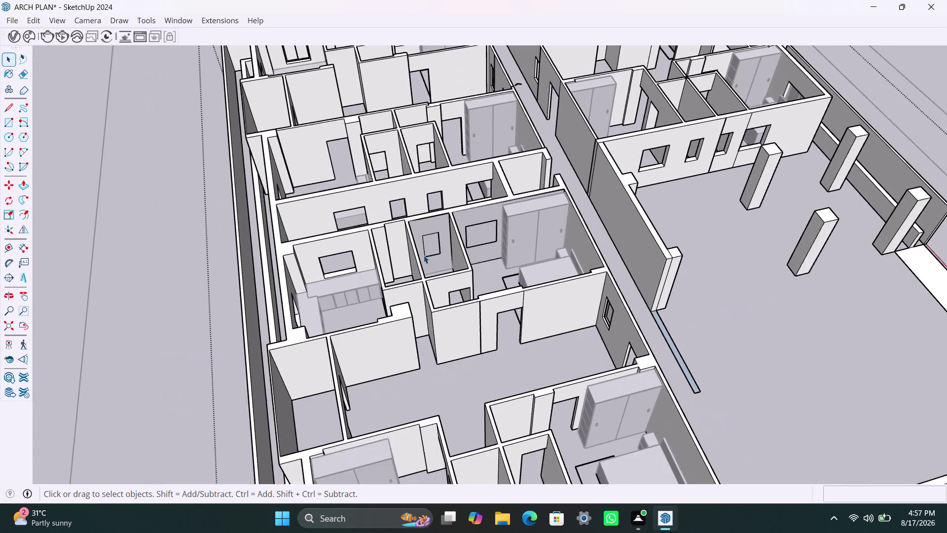
middle_drag(423, 255, 692, 293)
middle_drag(423, 260, 713, 273)
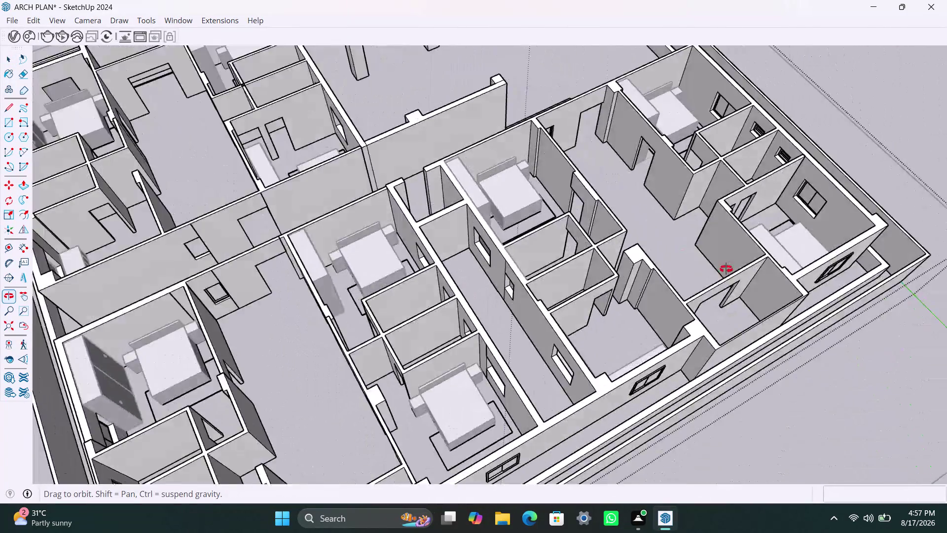
middle_drag(713, 273, 726, 268)
scroll(up, 3)
click(528, 264)
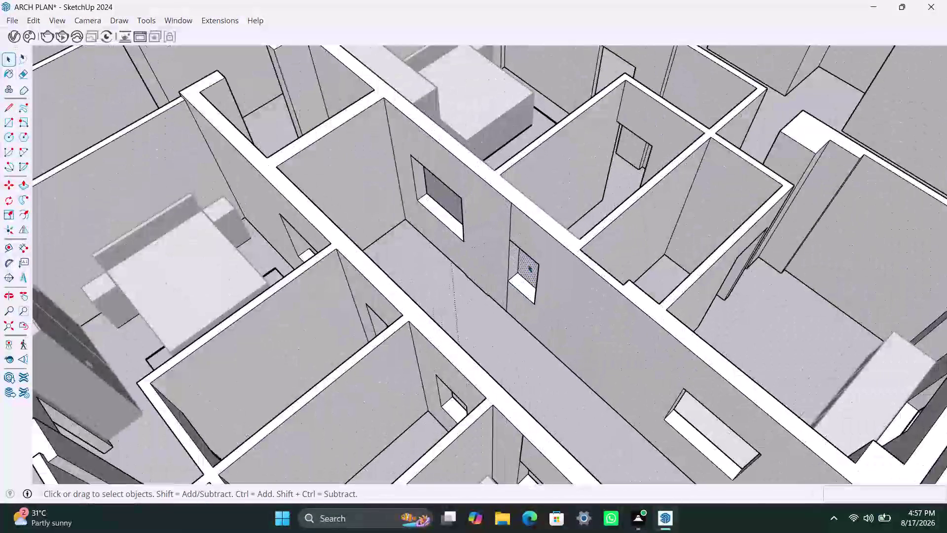
key(Delete)
click(448, 210)
triple_click(448, 204)
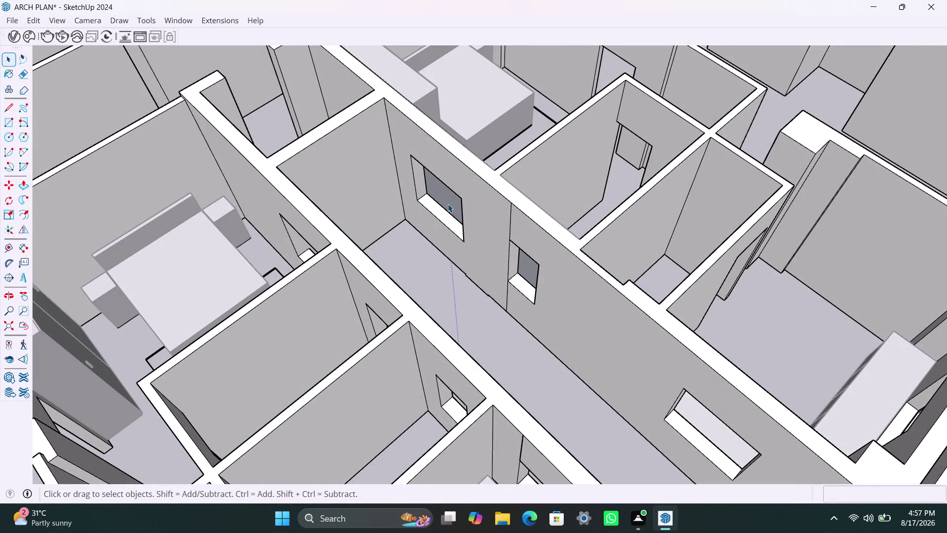
click(448, 203)
key(Delete)
scroll(down, 3)
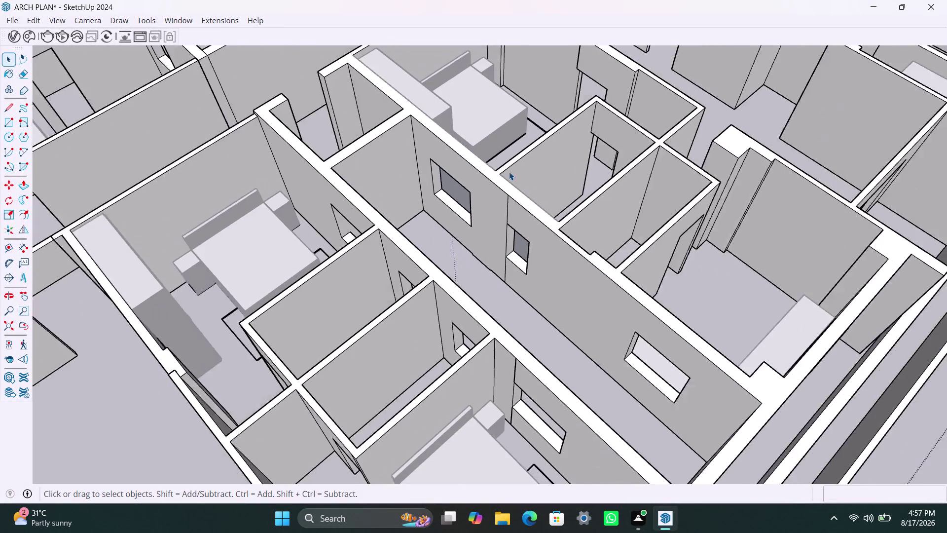
middle_drag(512, 171, 321, 185)
scroll(up, 3)
middle_drag(584, 206, 360, 162)
scroll(up, 3)
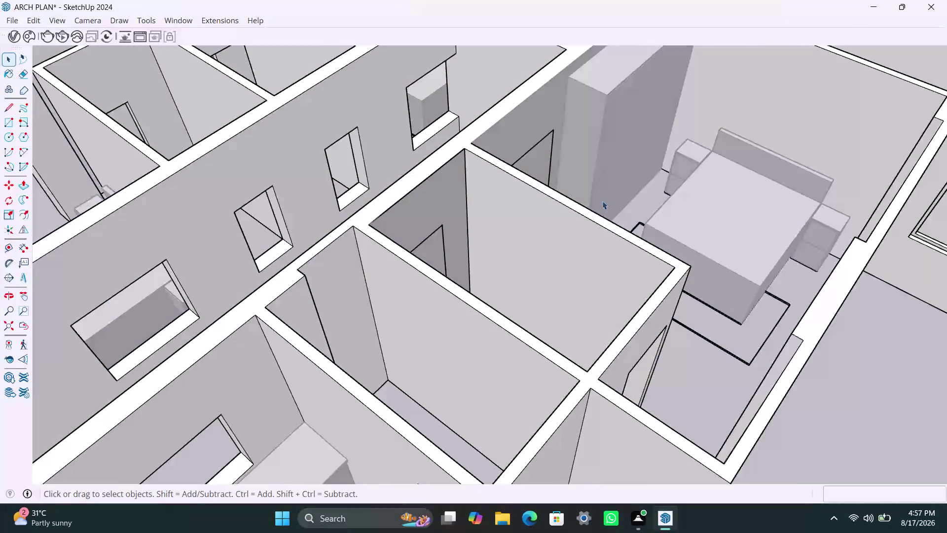
middle_drag(612, 212, 404, 213)
triple_click(366, 232)
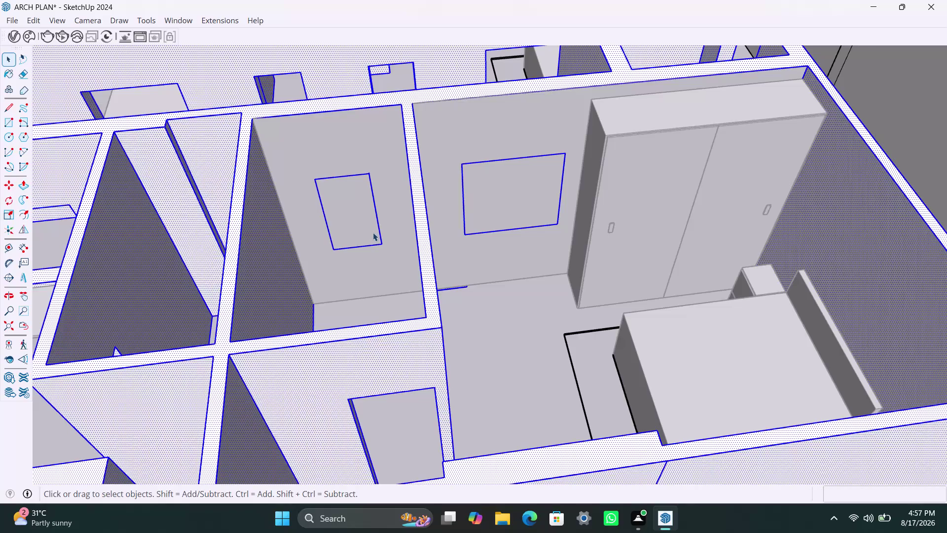
triple_click(372, 233)
triple_click(372, 232)
double_click(378, 230)
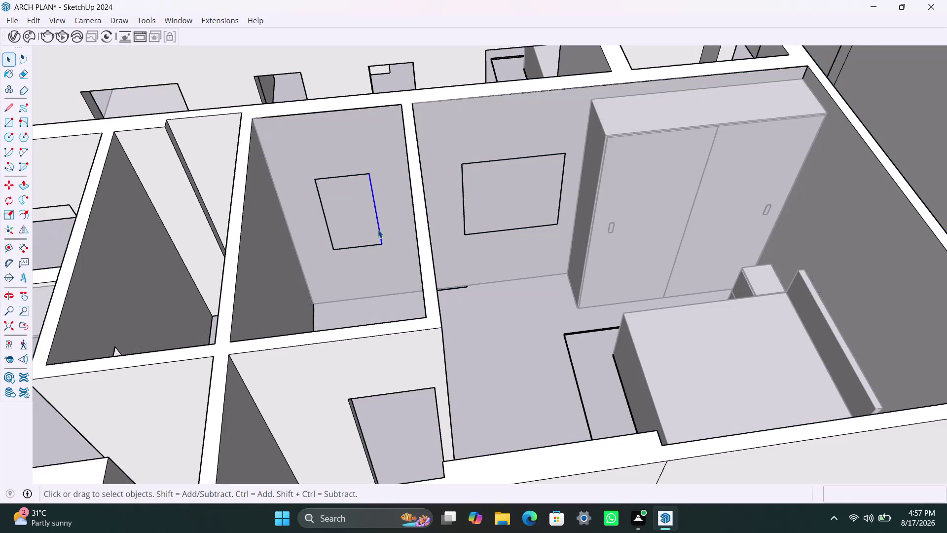
click(371, 230)
triple_click(364, 229)
double_click(364, 230)
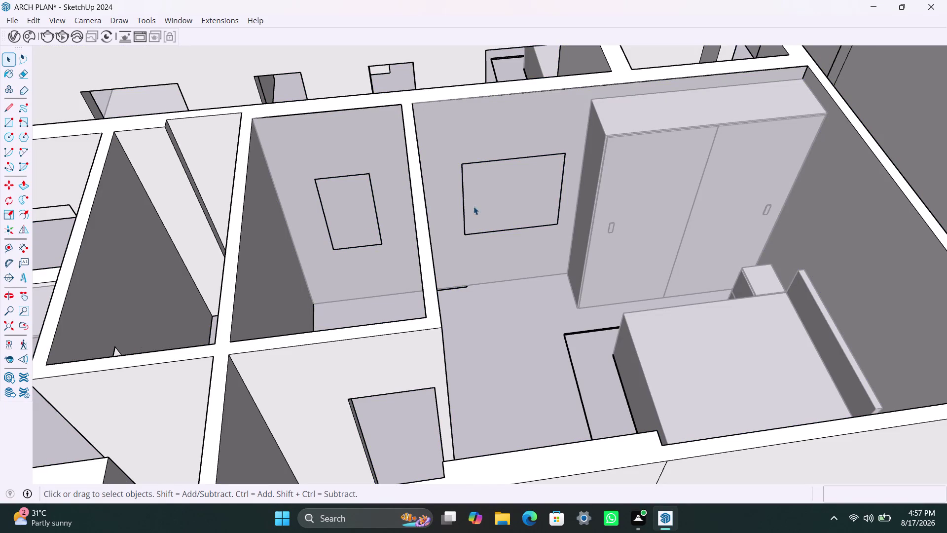
double_click(497, 194)
click(464, 200)
key(Delete)
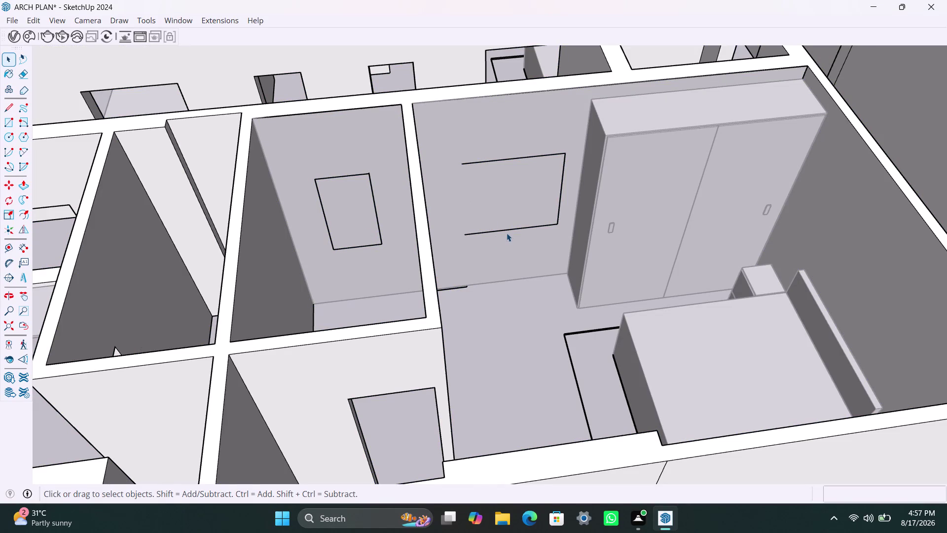
click(505, 230)
key(Delete)
click(559, 205)
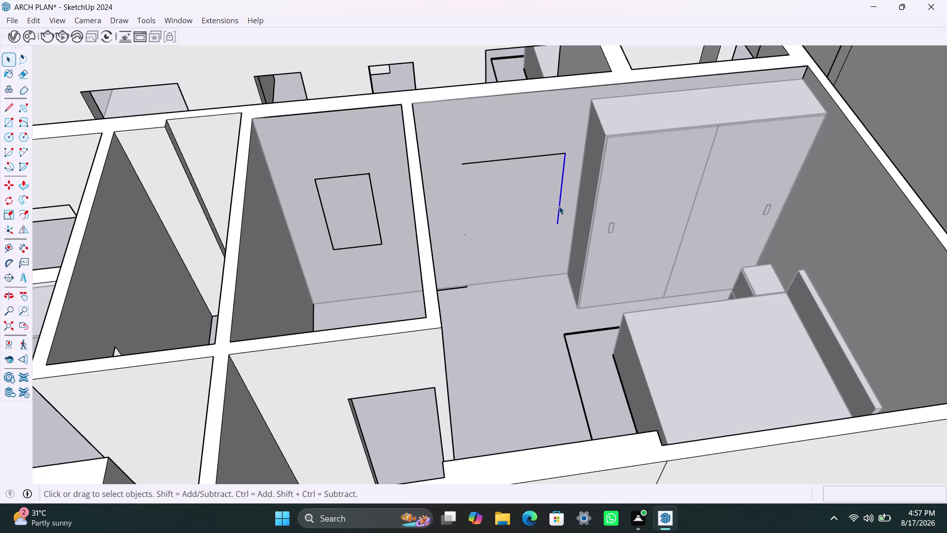
key(Delete)
click(517, 160)
key(Delete)
scroll(down, 3)
middle_drag(422, 218, 736, 260)
scroll(down, 3)
middle_drag(381, 251, 668, 249)
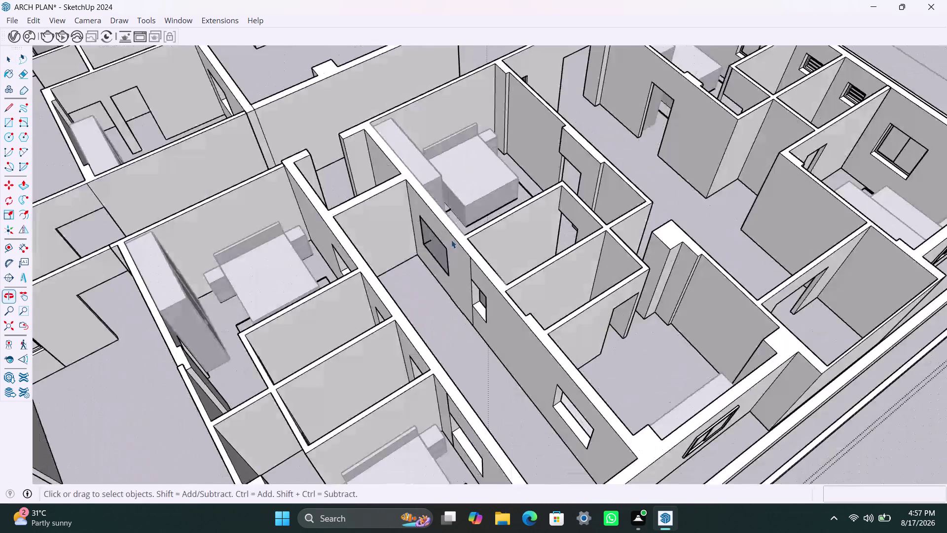
Orbit toward the corridor wall openings and undo the last four changes.
scroll(up, 3)
middle_drag(447, 265, 592, 256)
scroll(up, 3)
middle_drag(471, 263, 488, 254)
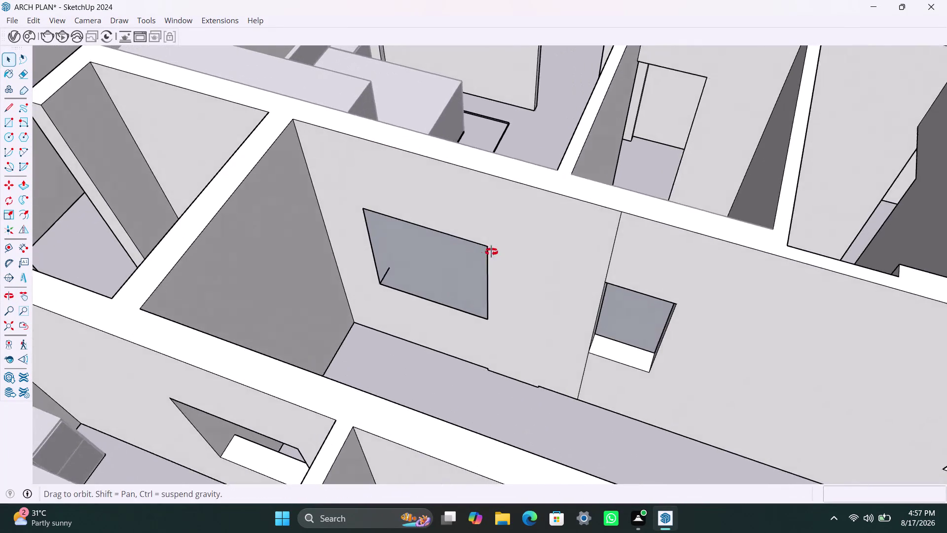
middle_drag(489, 253, 491, 252)
key(ctrl+z)
key(ctrl+z)
key(ctrl+z)
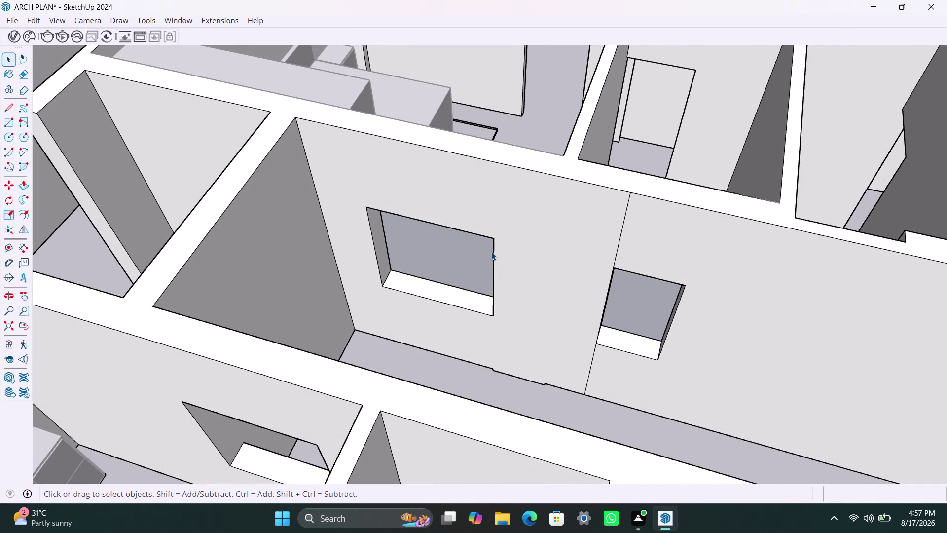
key(ctrl+z)
scroll(down, 3)
Orbit around the rooms and the whole house layout, returning to the corridor wall openings.
middle_drag(646, 317, 643, 242)
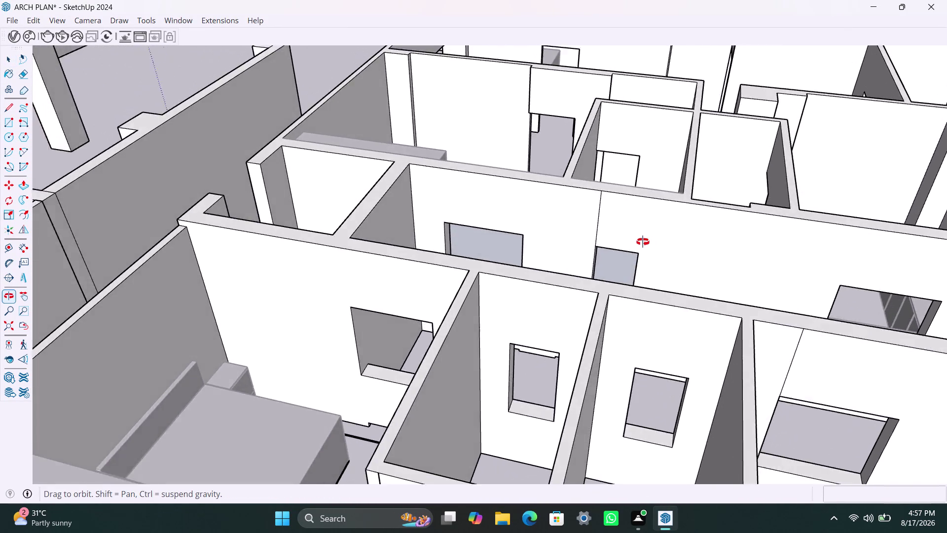
middle_drag(643, 241, 377, 288)
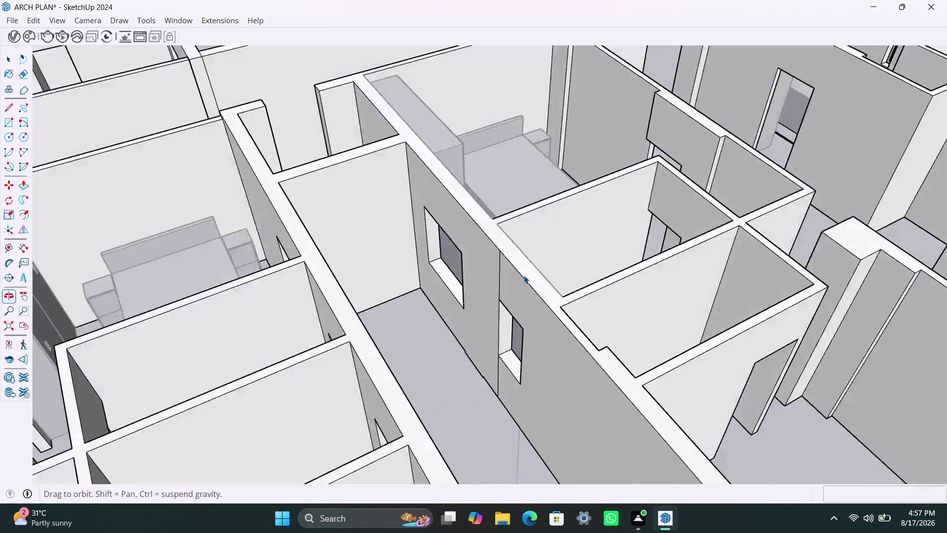
scroll(down, 3)
middle_drag(554, 300, 331, 254)
scroll(up, 3)
middle_drag(529, 232, 298, 328)
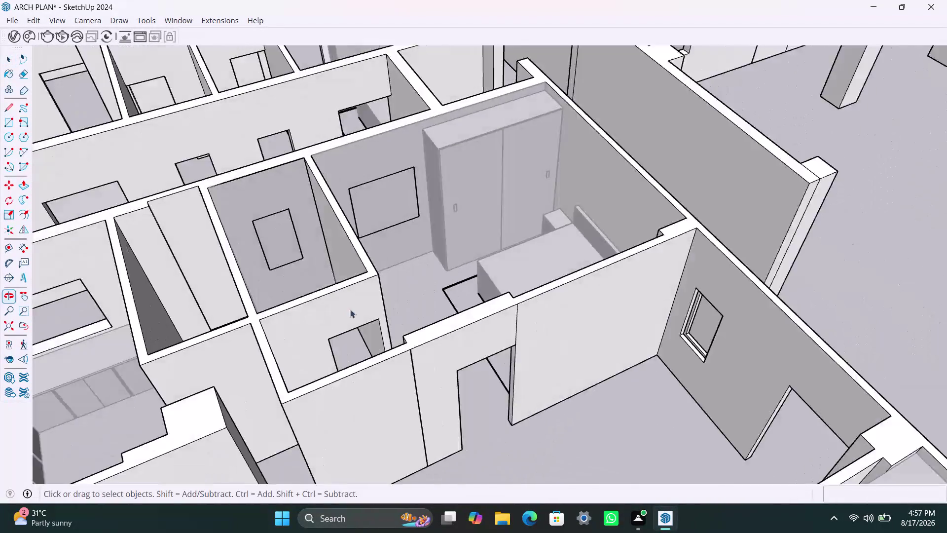
scroll(up, 3)
middle_drag(396, 209, 306, 73)
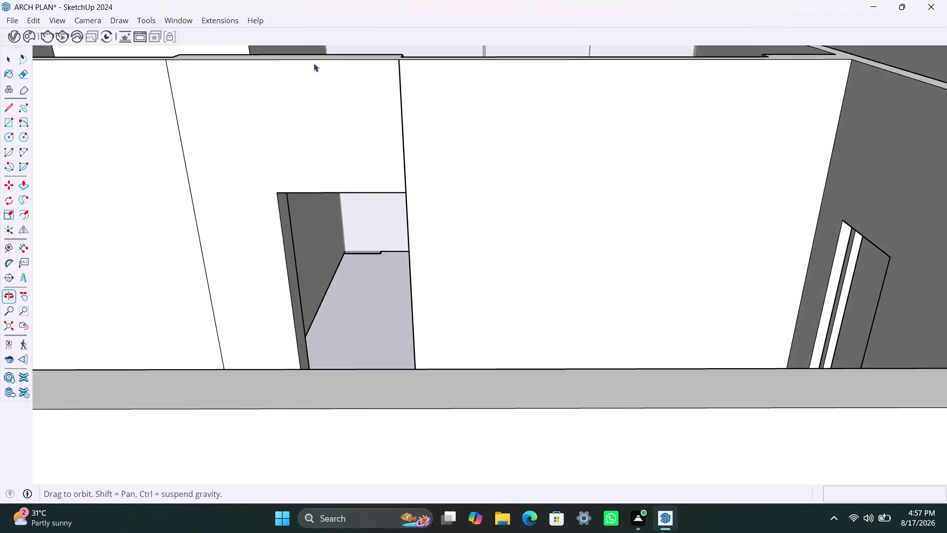
scroll(up, 3)
scroll(down, 3)
middle_drag(363, 228, 351, 264)
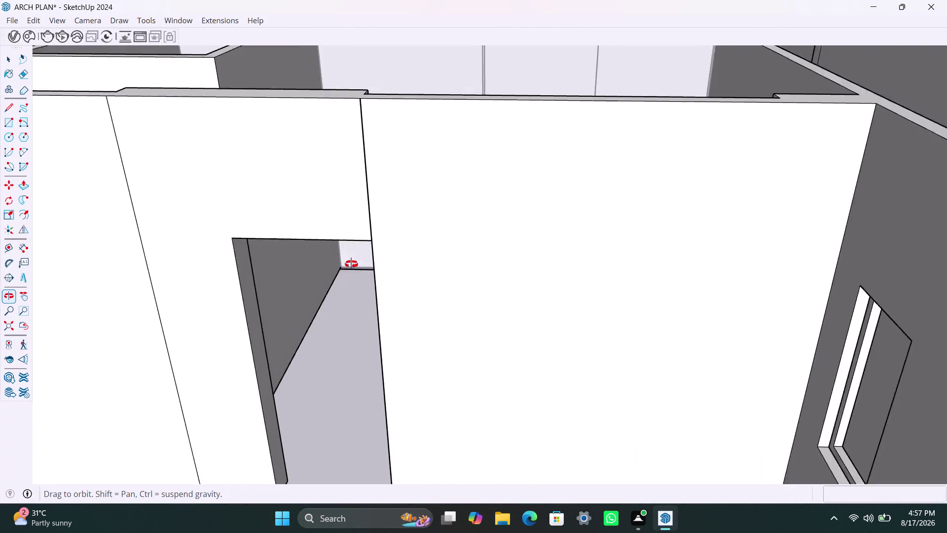
middle_drag(351, 264, 379, 307)
scroll(down, 3)
middle_drag(411, 270, 675, 288)
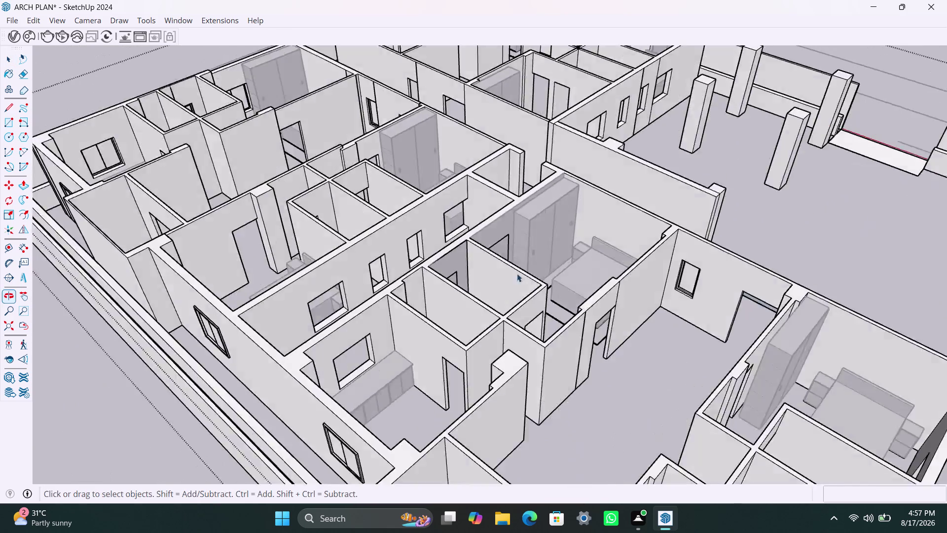
scroll(down, 3)
middle_drag(366, 279, 615, 283)
scroll(up, 3)
middle_drag(486, 311, 626, 304)
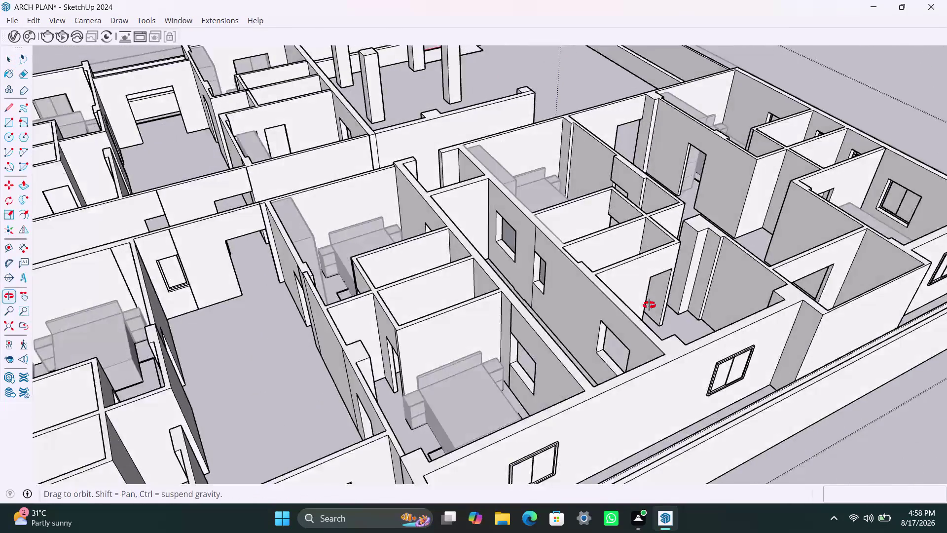
middle_drag(627, 305, 659, 305)
scroll(up, 3)
middle_drag(587, 266, 640, 268)
Delete the faces filling the two window openings in the corridor wall.
click(525, 215)
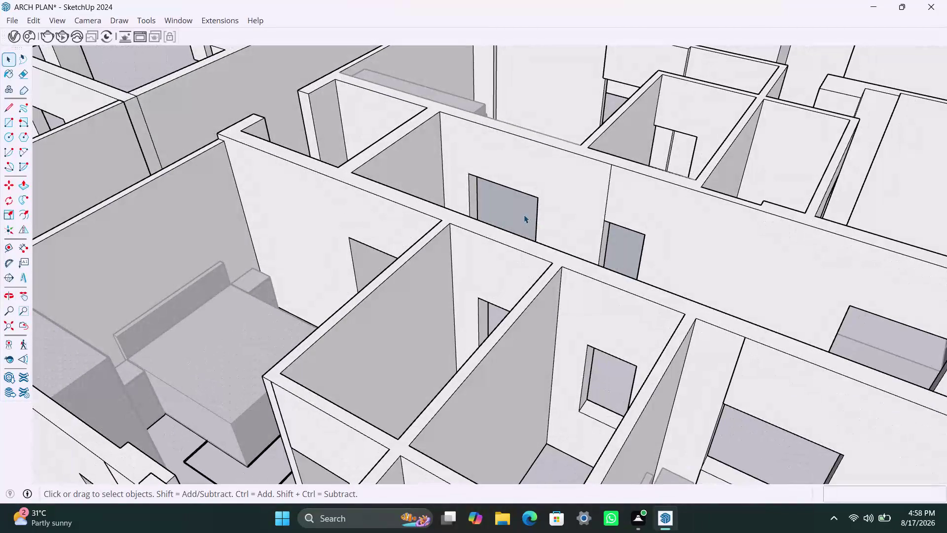
double_click(524, 215)
scroll(down, 3)
scroll(down, 3)
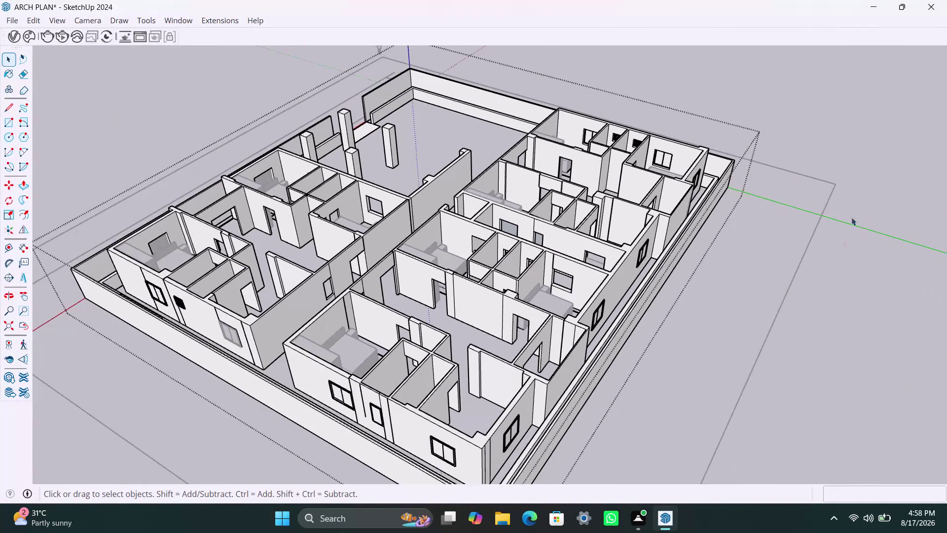
click(875, 148)
scroll(up, 3)
click(491, 225)
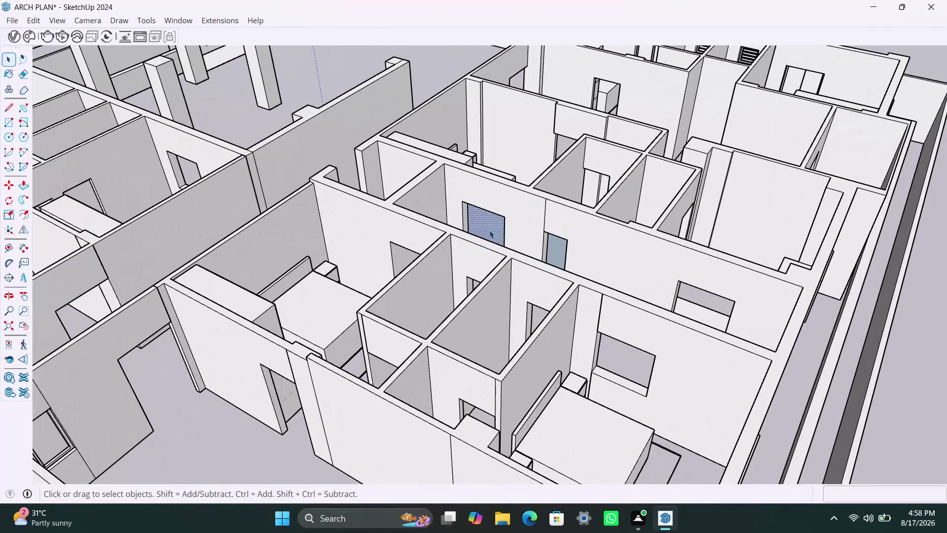
key(Delete)
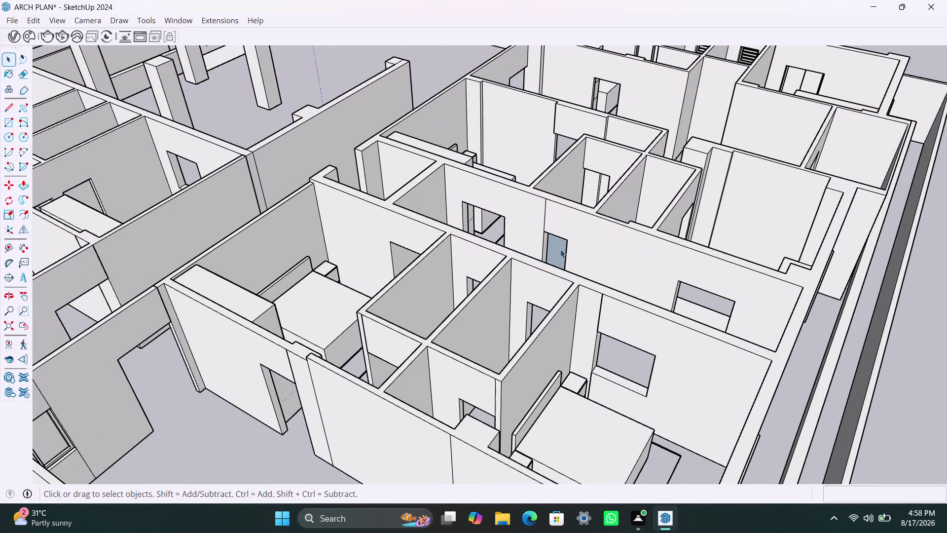
click(562, 250)
key(Delete)
scroll(down, 3)
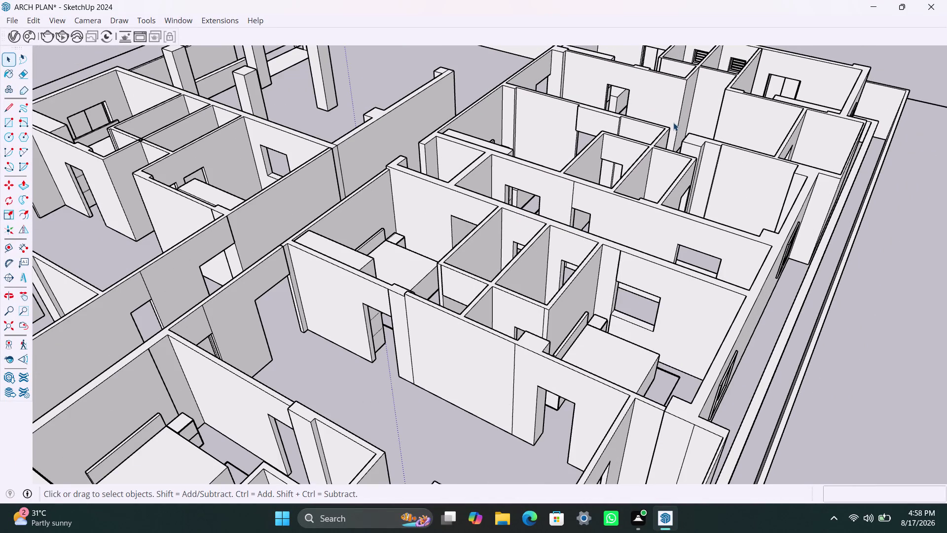
scroll(up, 3)
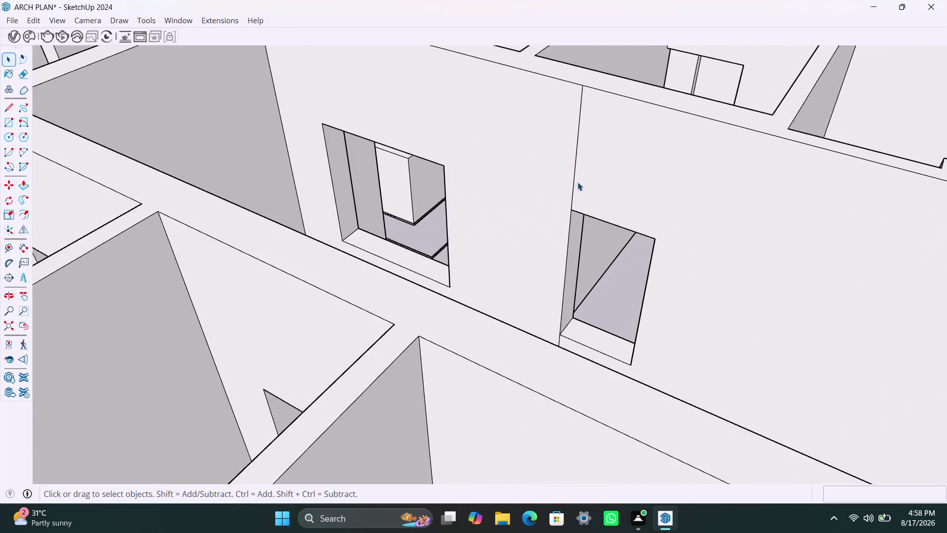
Select the right wall face and the vertical edges where the corner sliver protrudes.
scroll(up, 3)
click(574, 169)
double_click(575, 168)
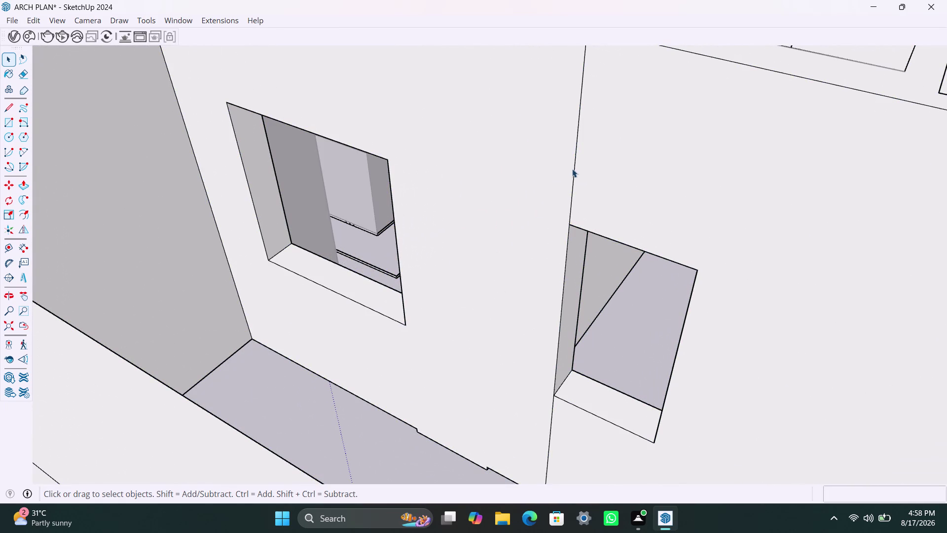
click(570, 169)
click(574, 167)
click(576, 167)
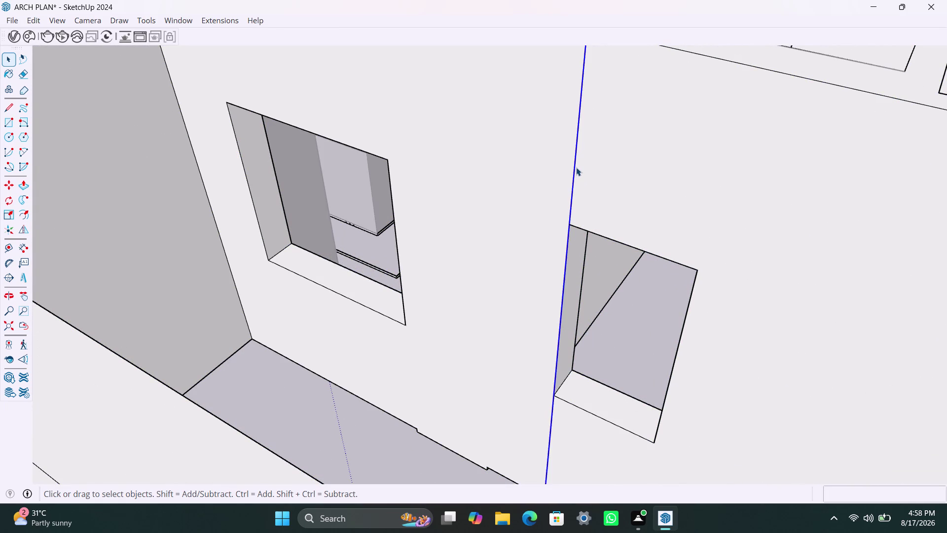
triple_click(574, 171)
click(574, 170)
click(614, 174)
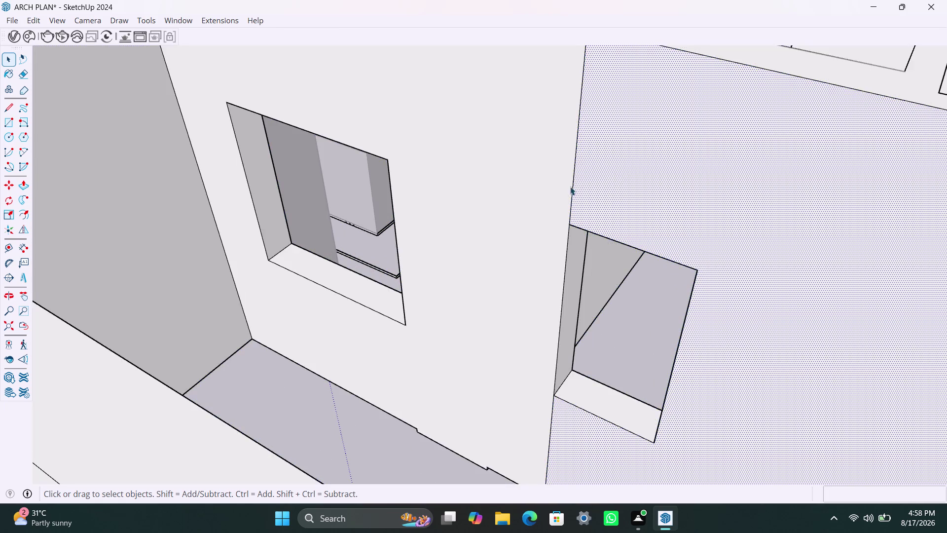
scroll(up, 3)
click(568, 208)
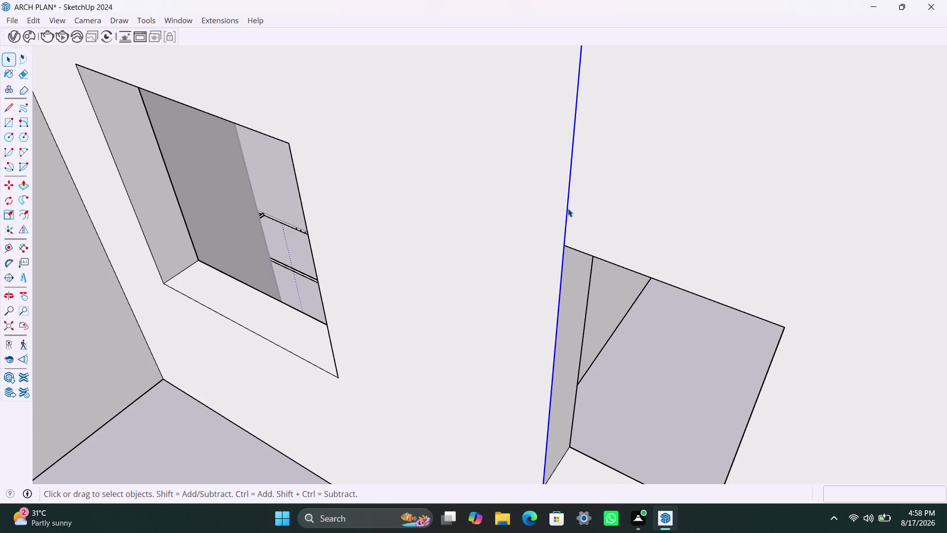
scroll(up, 3)
scroll(up, 3)
click(592, 225)
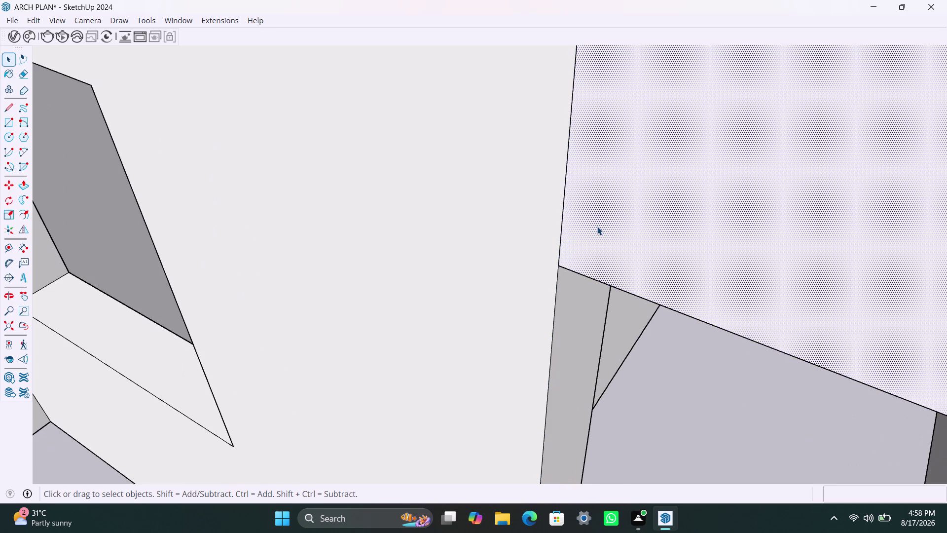
Push/Pull the selected right wall face out slightly.
key(p)
click(599, 227)
double_click(557, 239)
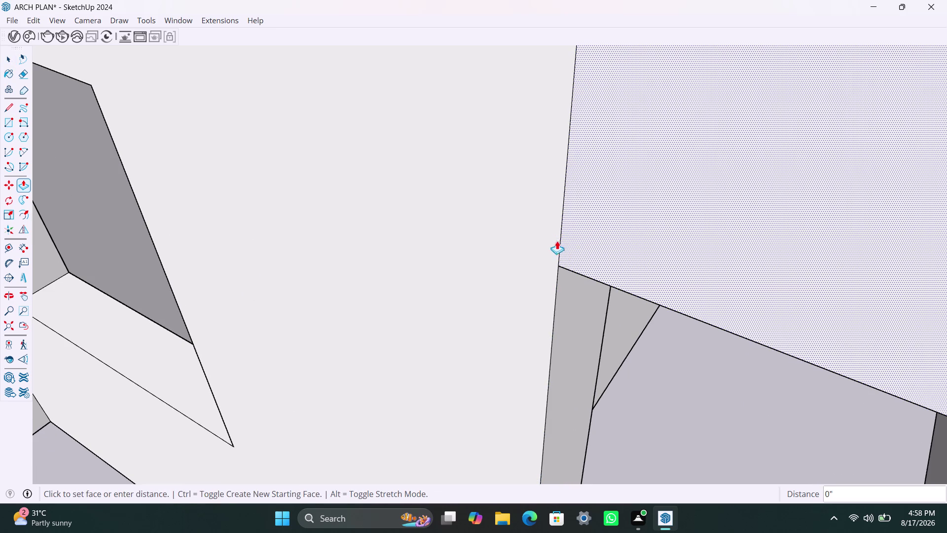
drag(560, 241, 572, 242)
double_click(571, 242)
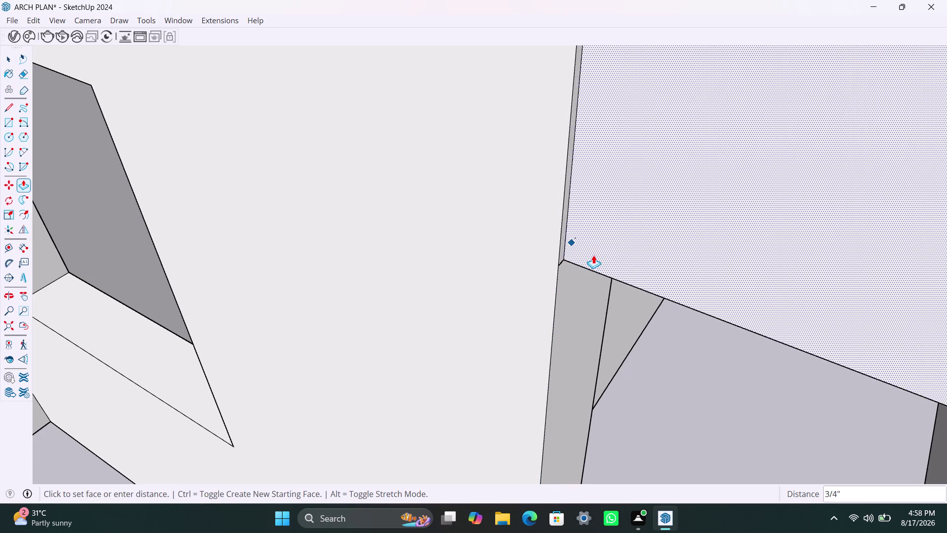
Push the thin sliver face back until it sits flush with the wall edge.
click(595, 255)
scroll(up, 3)
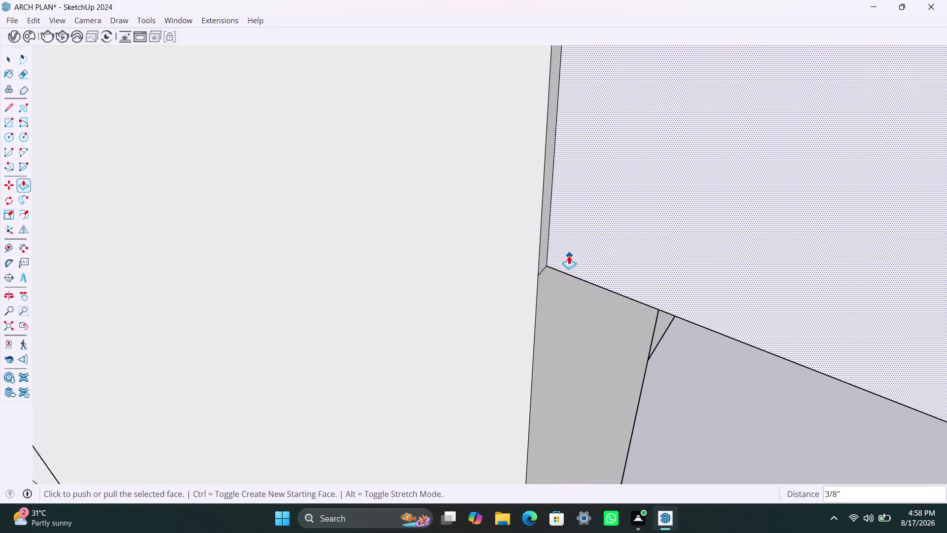
scroll(up, 3)
click(565, 252)
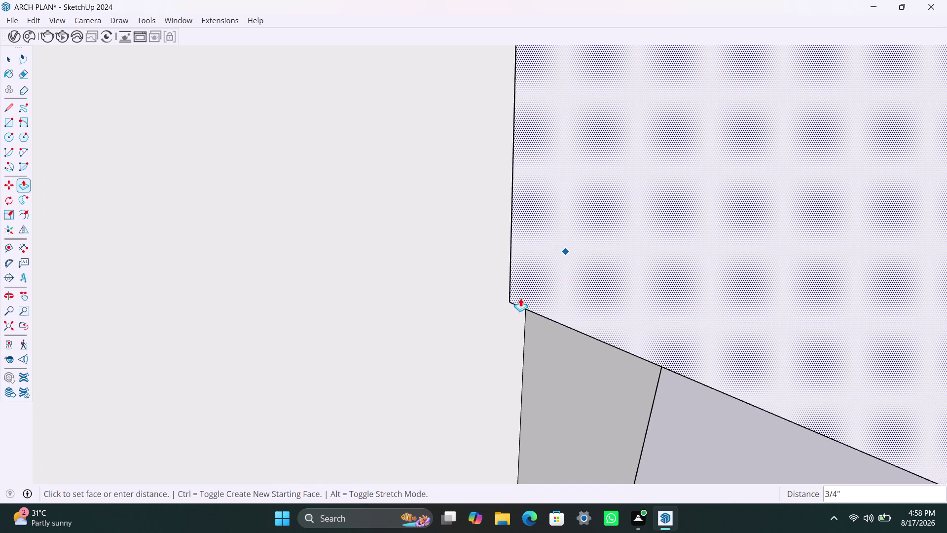
click(628, 285)
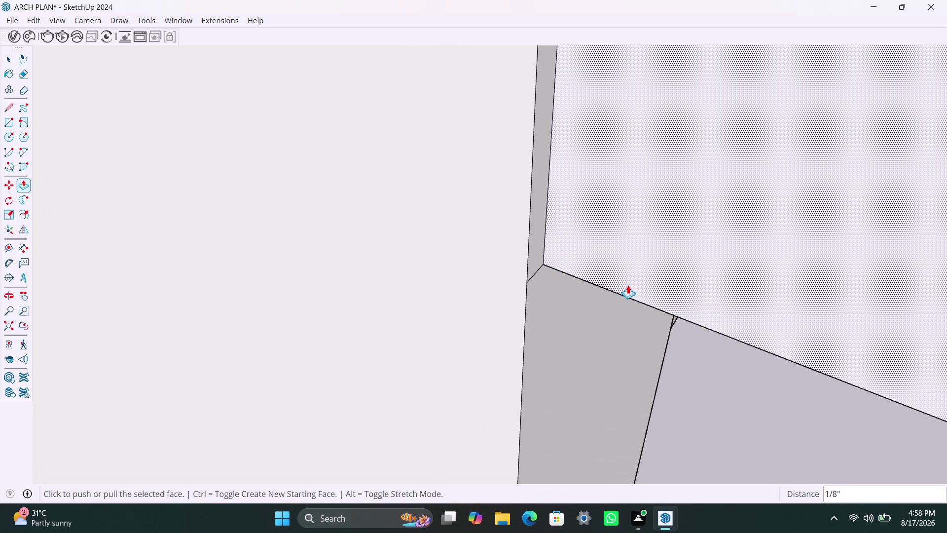
key(Escape)
click(569, 250)
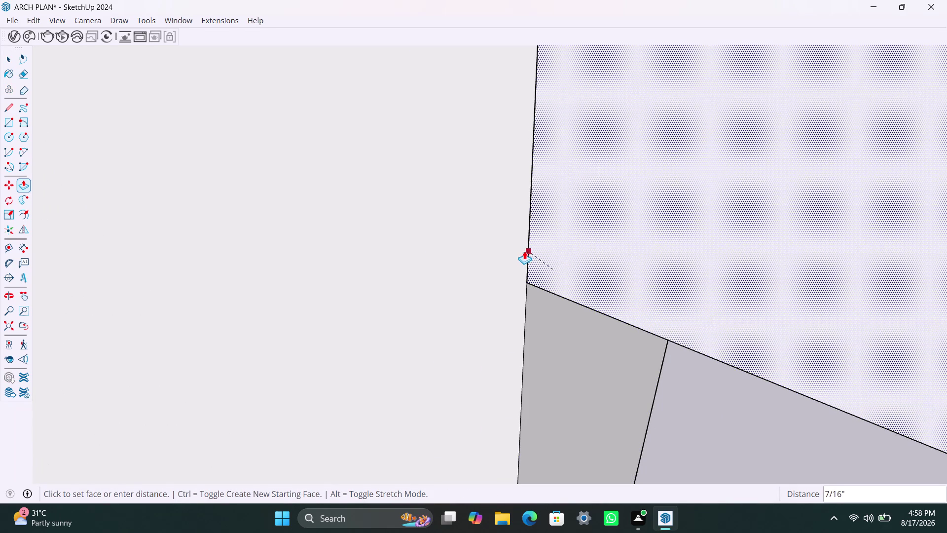
click(524, 251)
Delete the leftover corner edge and zoom out to an overview of the interior walls.
key(space)
click(527, 263)
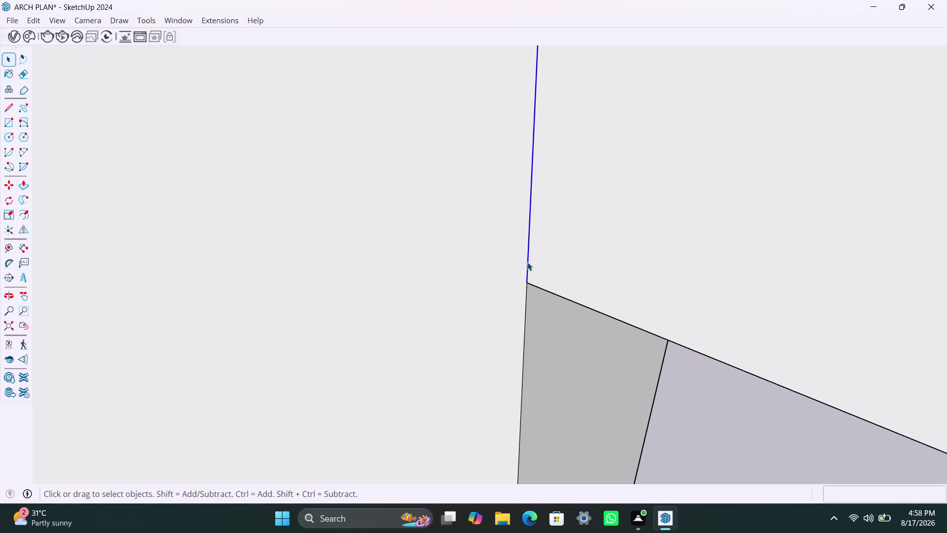
key(Delete)
scroll(down, 3)
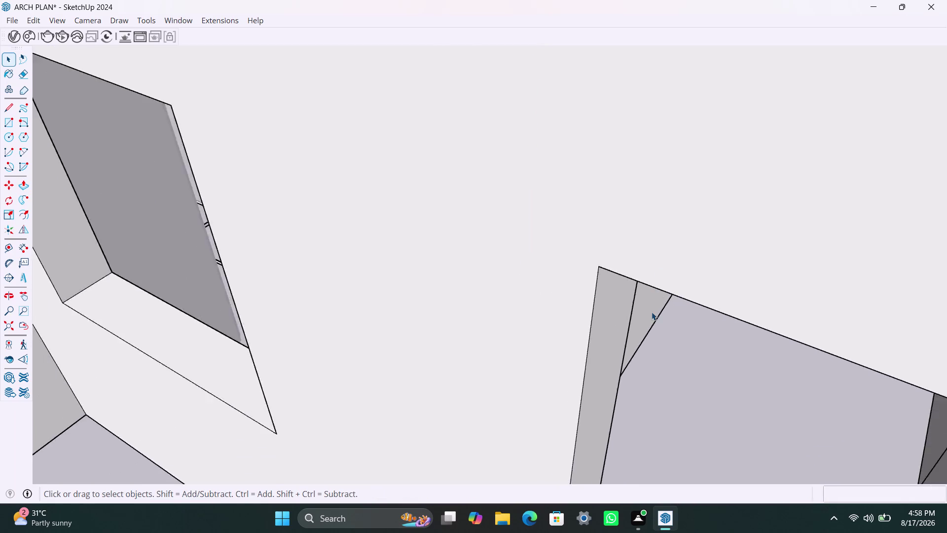
scroll(down, 3)
middle_drag(678, 319, 684, 270)
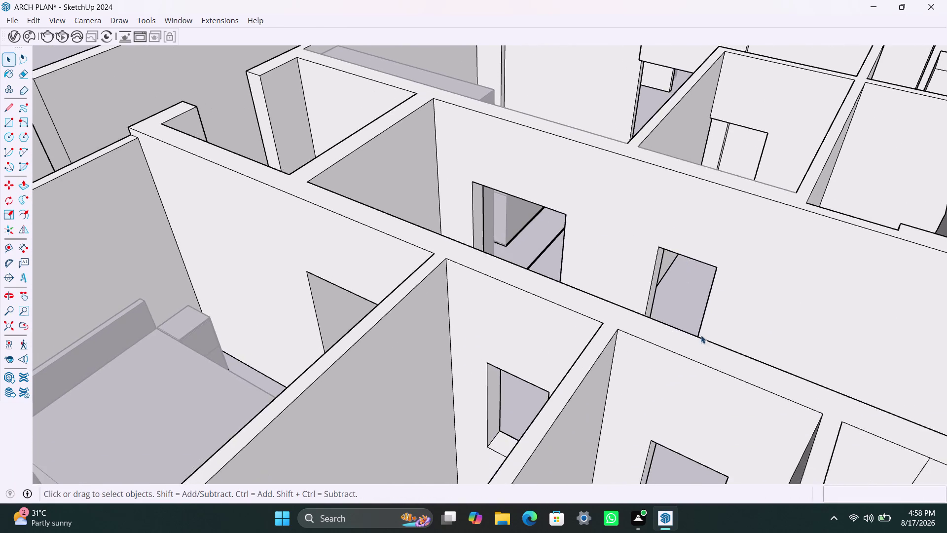
Delete a stray selected item and orbit to face the target window opening.
scroll(up, 3)
middle_drag(734, 341, 701, 370)
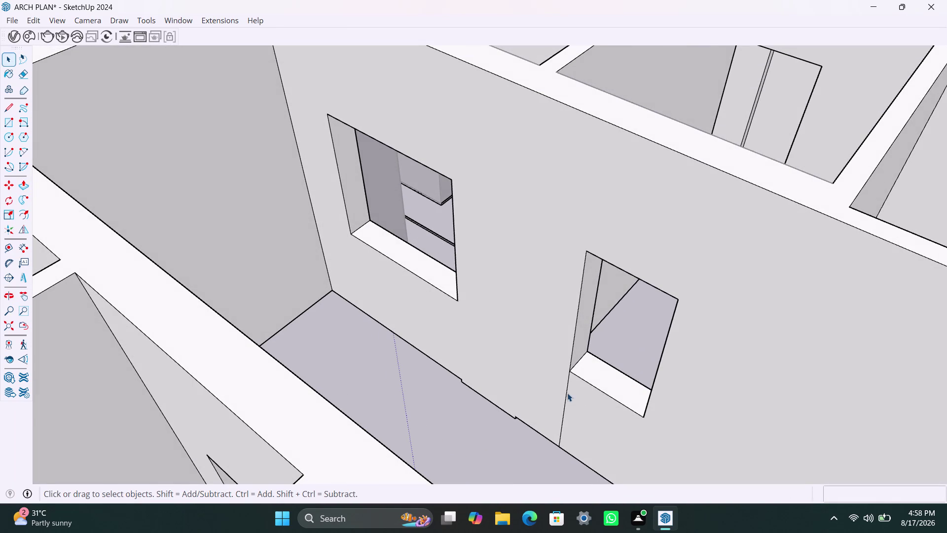
click(565, 392)
key(Delete)
scroll(down, 3)
middle_drag(565, 289, 663, 327)
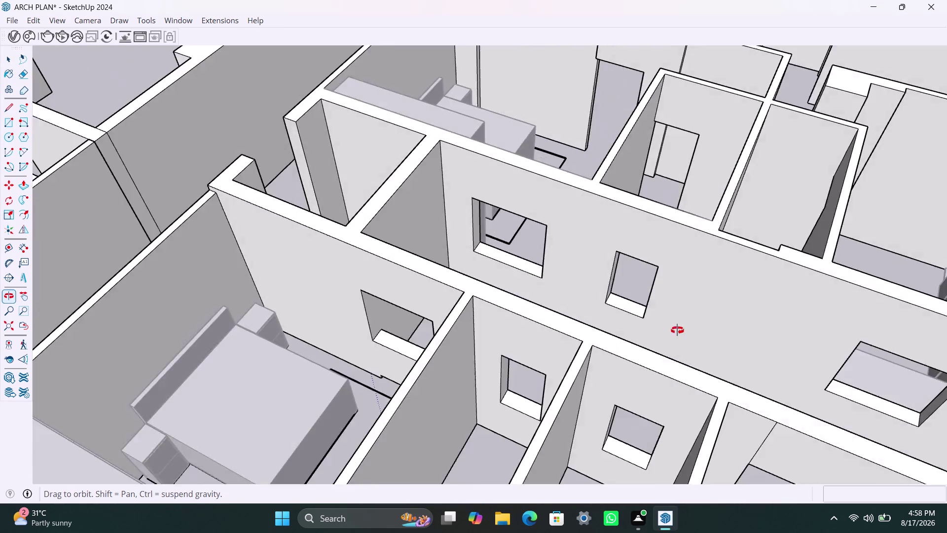
middle_drag(663, 328, 786, 327)
scroll(down, 3)
middle_drag(512, 240, 534, 245)
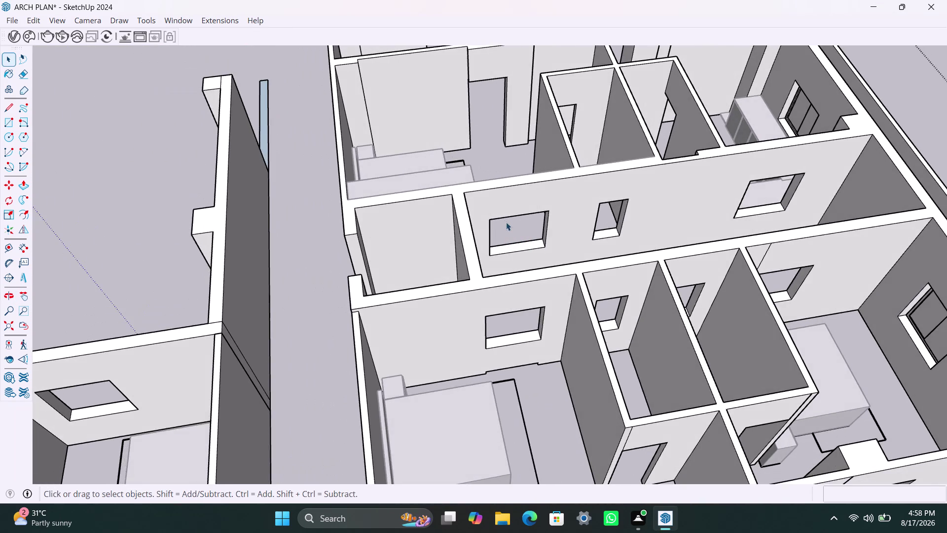
scroll(up, 3)
Draw a rectangle across the window opening and make it a group.
key(r)
click(487, 220)
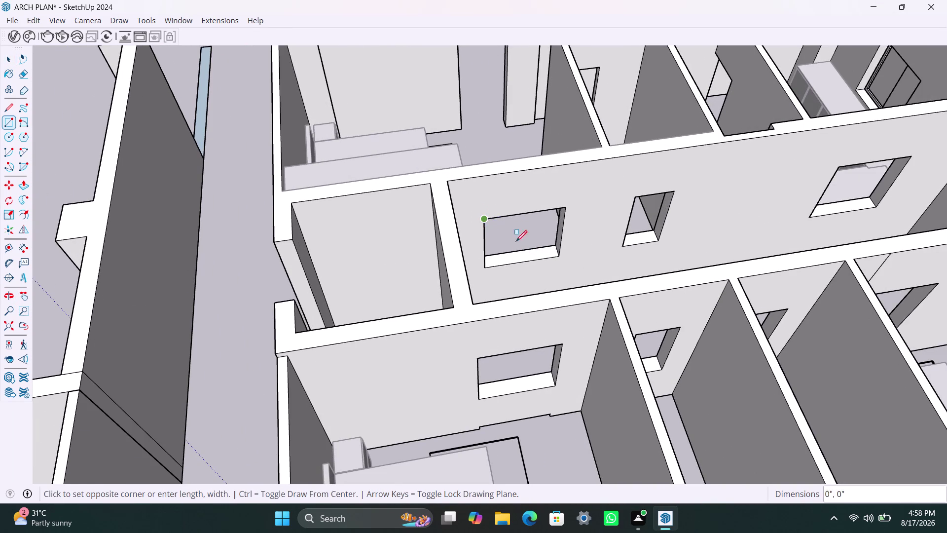
click(558, 256)
key(space)
double_click(534, 241)
right_click(534, 241)
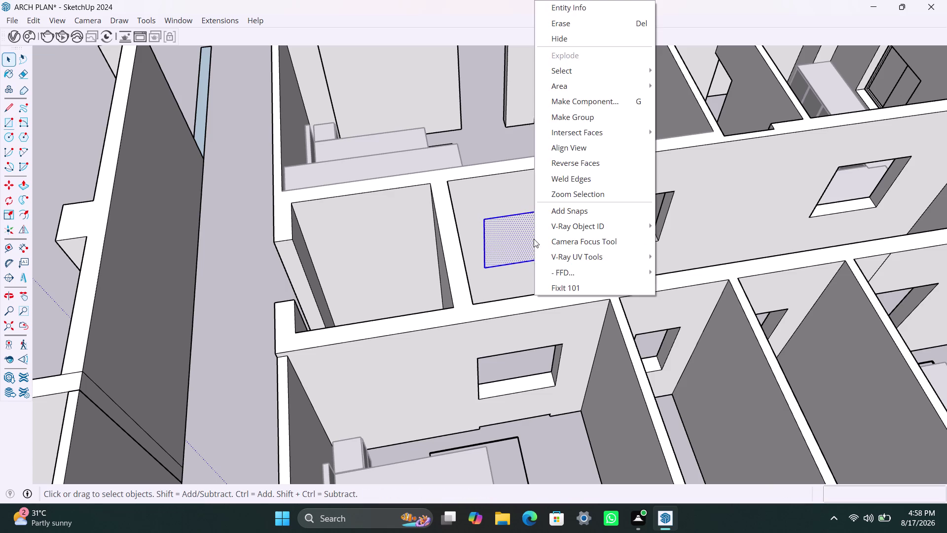
click(597, 122)
Inside the group, offset the rectangle 2" inward and delete the centre face.
triple_click(533, 236)
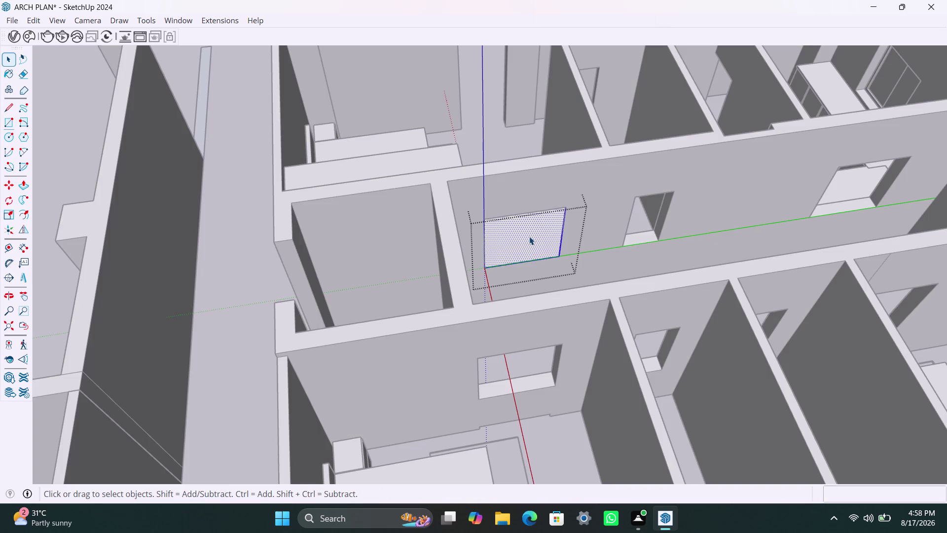
key(f)
click(506, 237)
text(2)
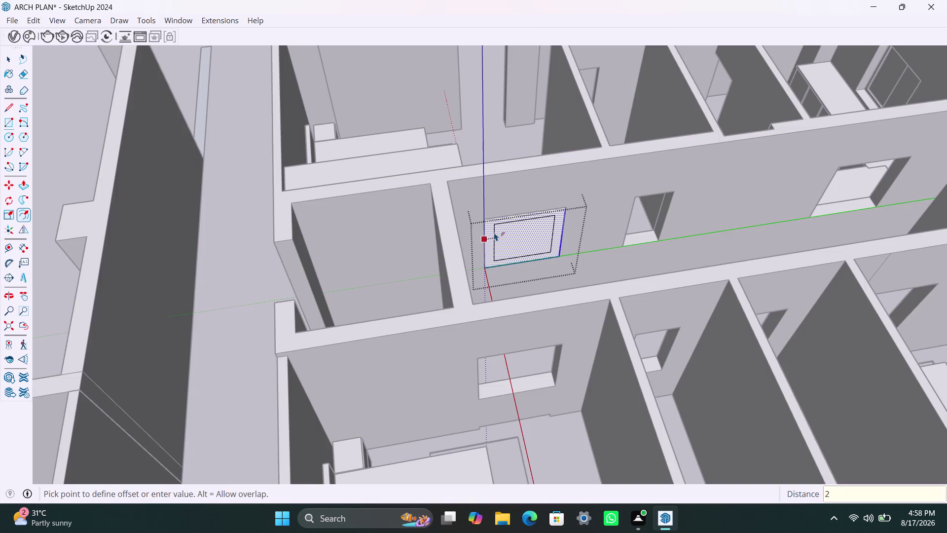
text(")
key(Return)
key(space)
click(510, 241)
key(Delete)
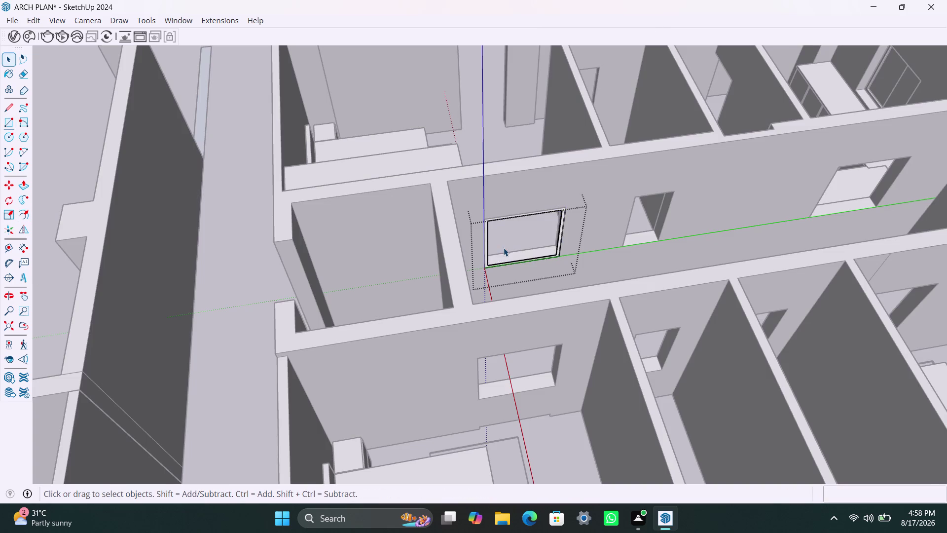
Push/Pull the 2" frame ring to give it 1.5" of depth.
scroll(up, 3)
click(480, 239)
click(476, 239)
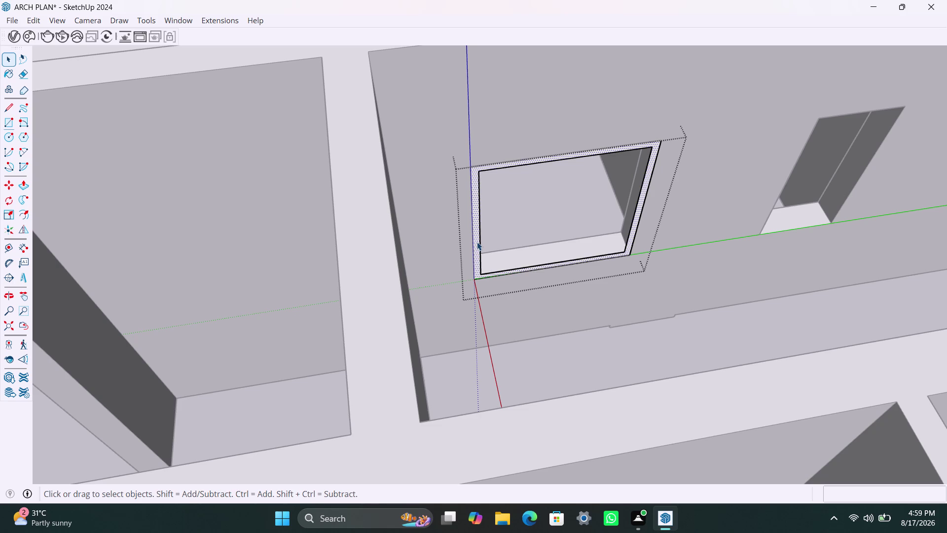
key(p)
click(477, 242)
text(1)
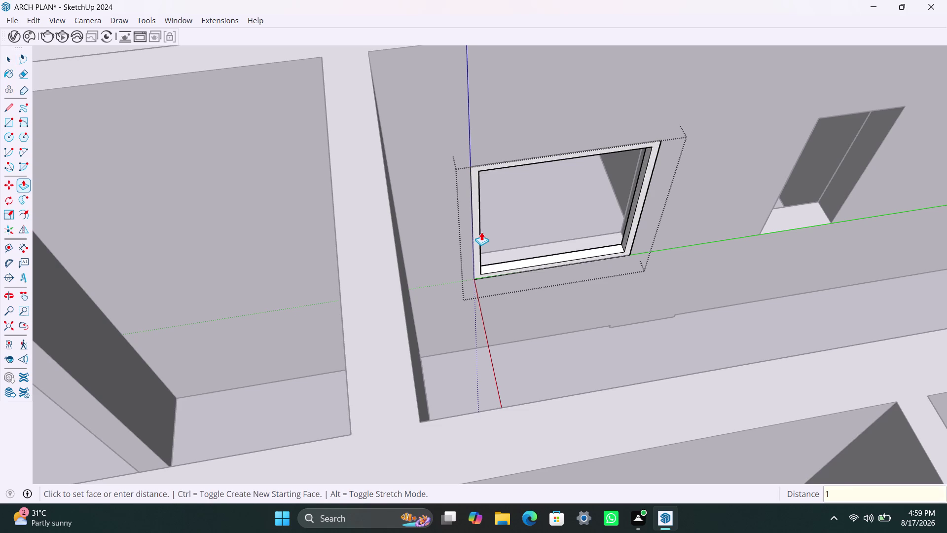
text(.5")
key(Return)
click(480, 241)
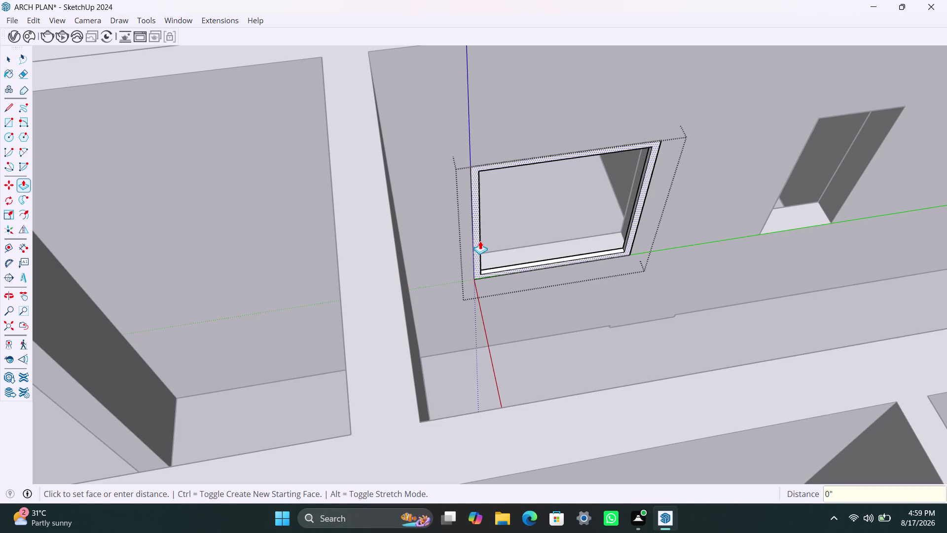
text(1.5)
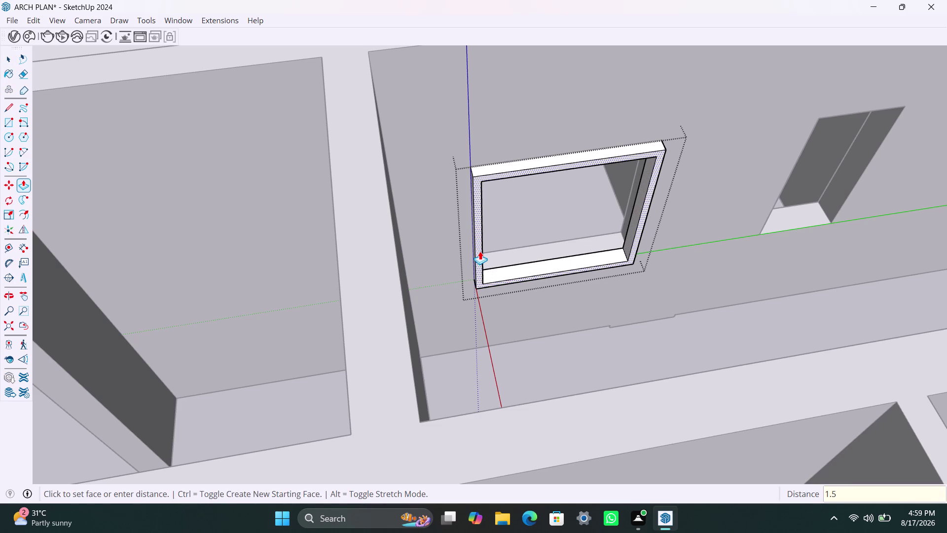
text(")
key(Return)
key(space)
middle_drag(539, 261, 518, 261)
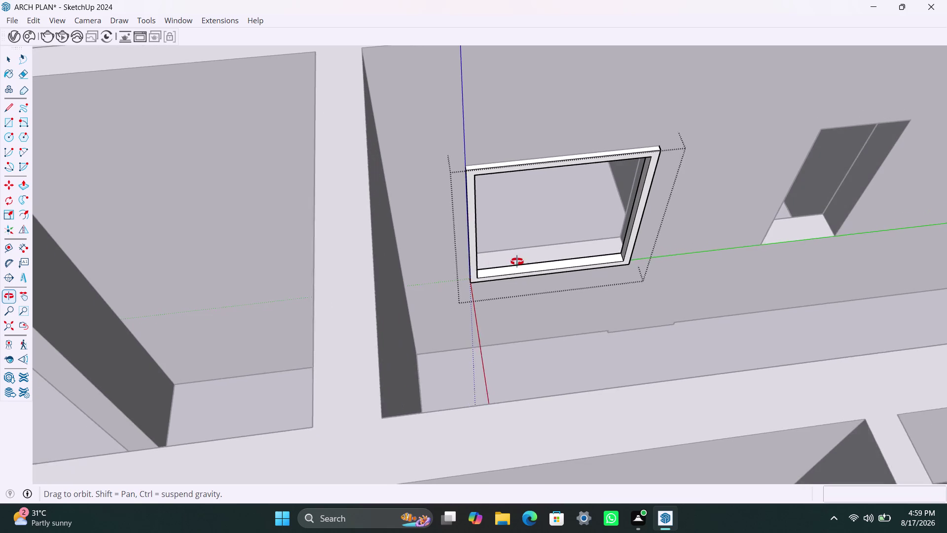
Draw a sash rectangle inside the frame and delete its extra half.
middle_drag(518, 261, 517, 261)
key(r)
click(472, 176)
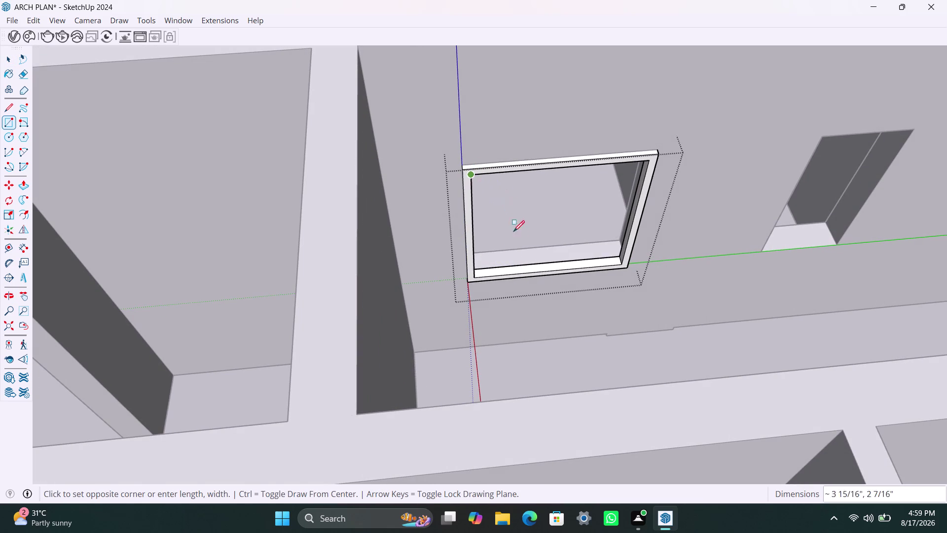
click(552, 271)
key(space)
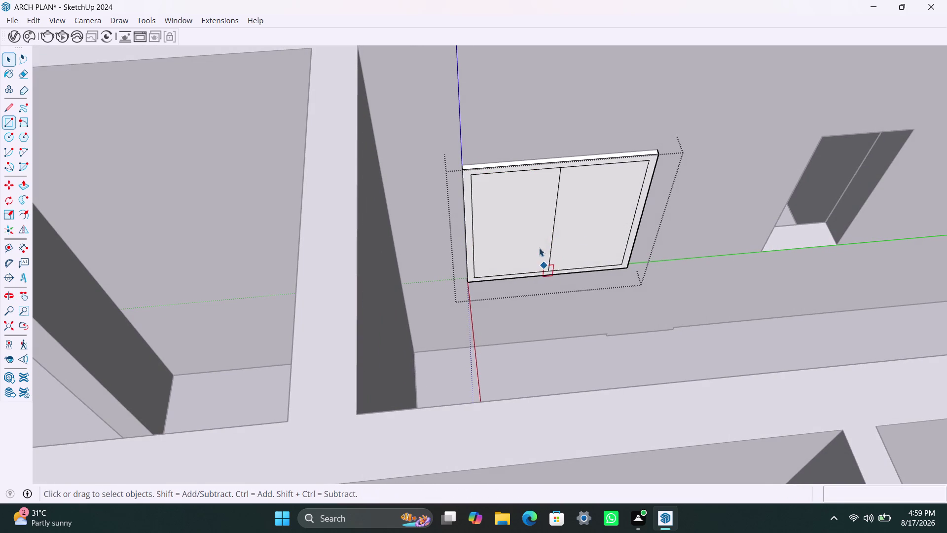
double_click(592, 235)
click(534, 233)
click(591, 237)
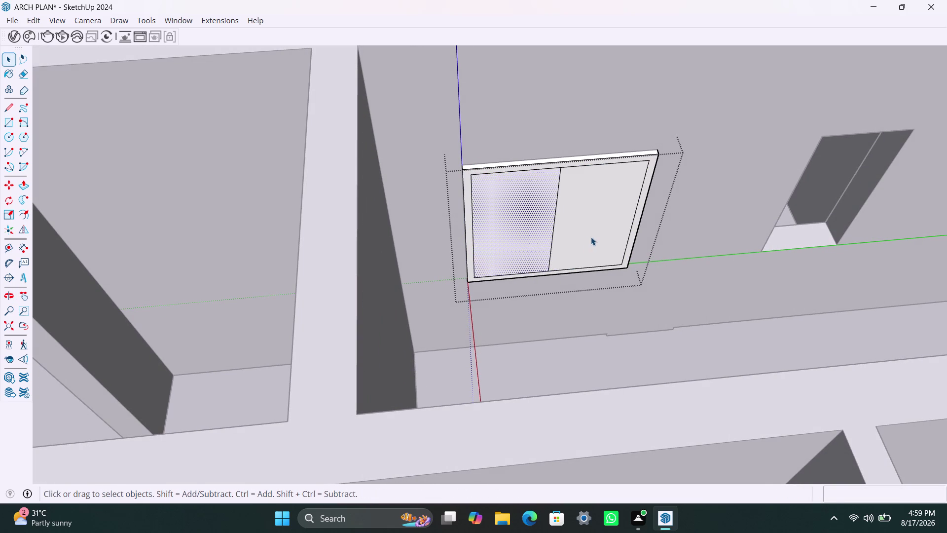
key(Delete)
Group the left sash panel and thicken it to 18MM.
double_click(533, 234)
right_click(532, 234)
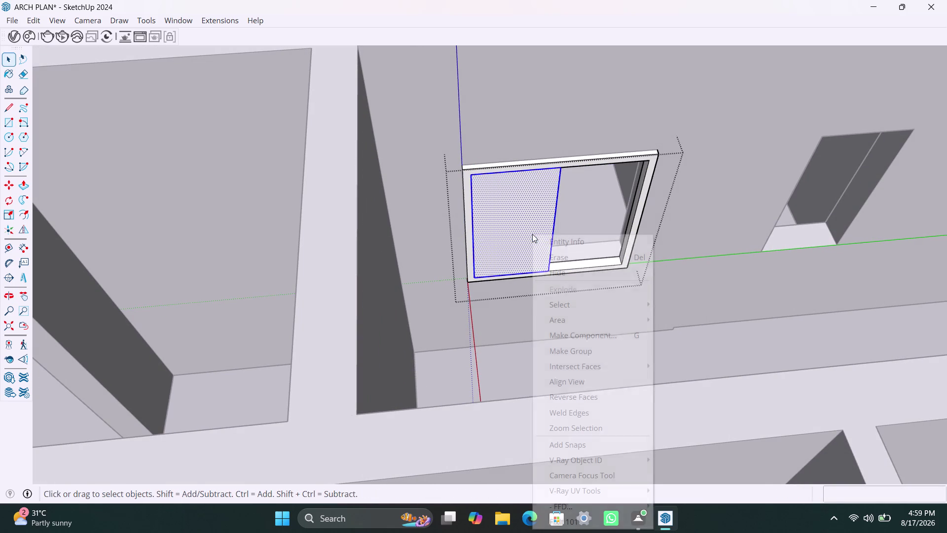
click(568, 346)
triple_click(511, 242)
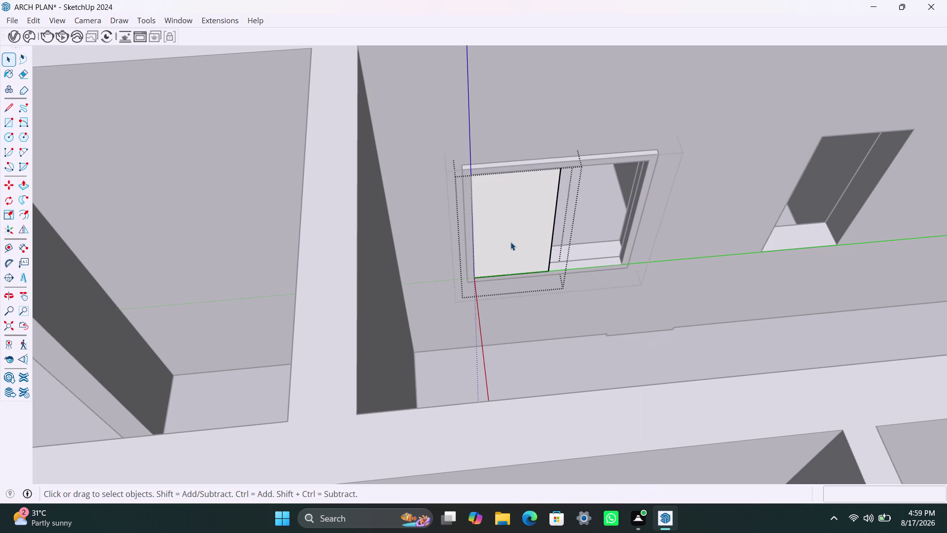
key(p)
click(511, 241)
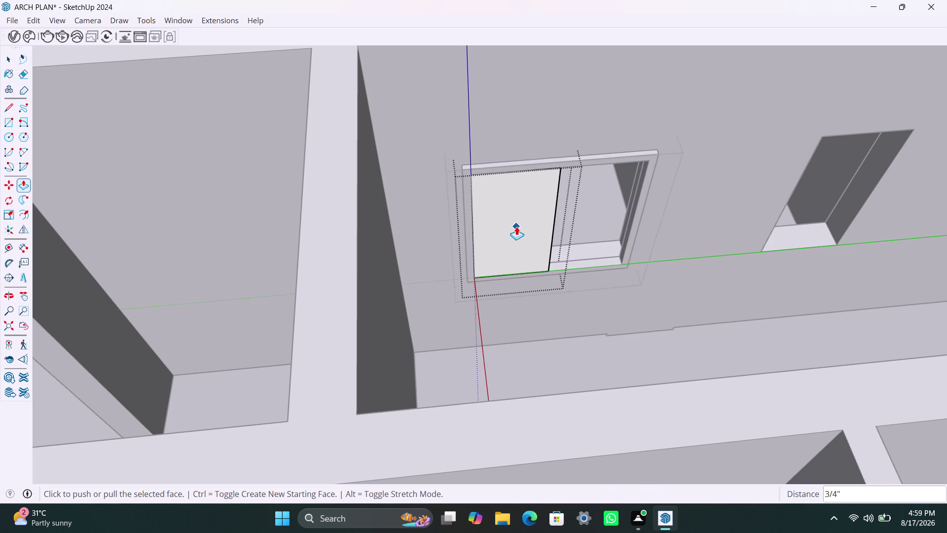
text(18MM)
key(Return)
key(space)
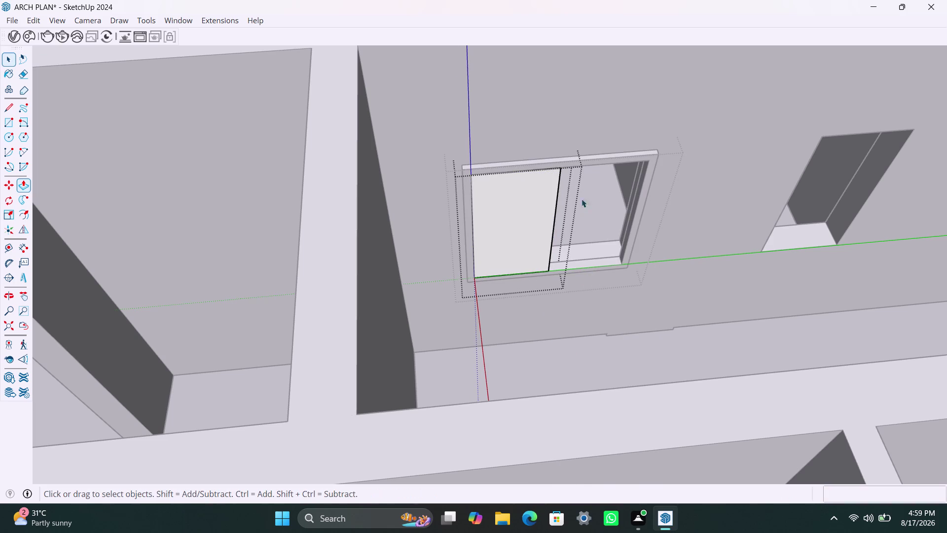
Close the panel group and move the sash panel up 2 inches onto the frame.
click(593, 140)
scroll(up, 3)
click(542, 269)
scroll(up, 3)
middle_drag(561, 298, 561, 298)
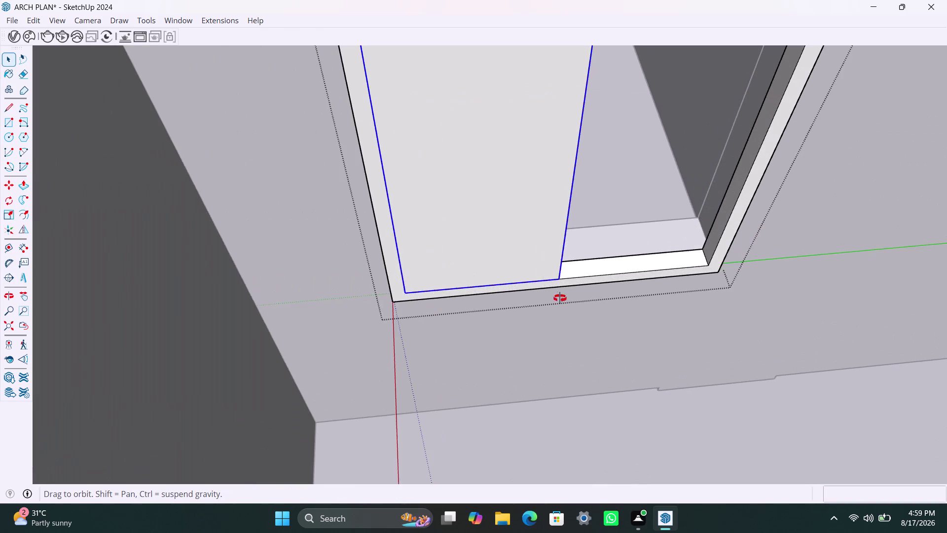
middle_drag(561, 298, 527, 295)
right_drag(531, 295, 536, 295)
key(m)
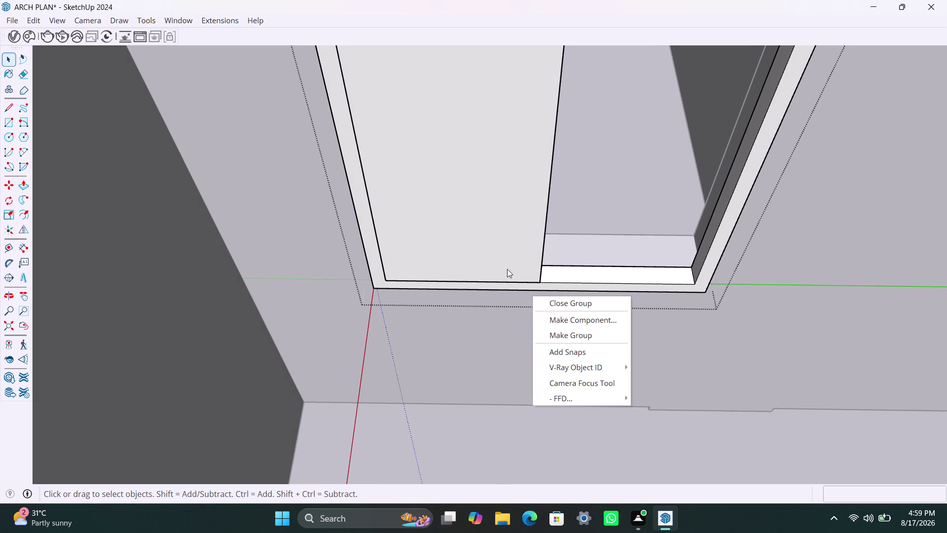
key(space)
click(463, 330)
click(524, 268)
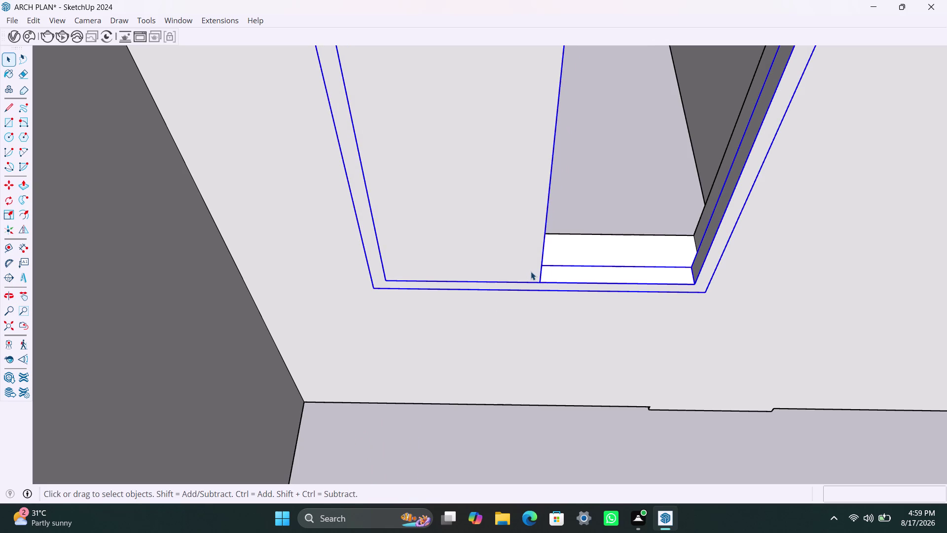
triple_click(530, 271)
key(m)
click(540, 281)
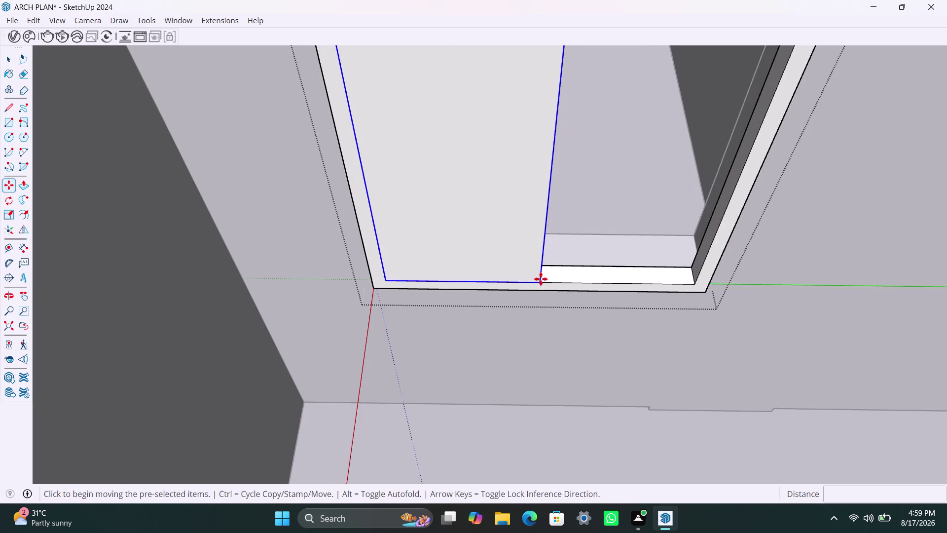
click(540, 271)
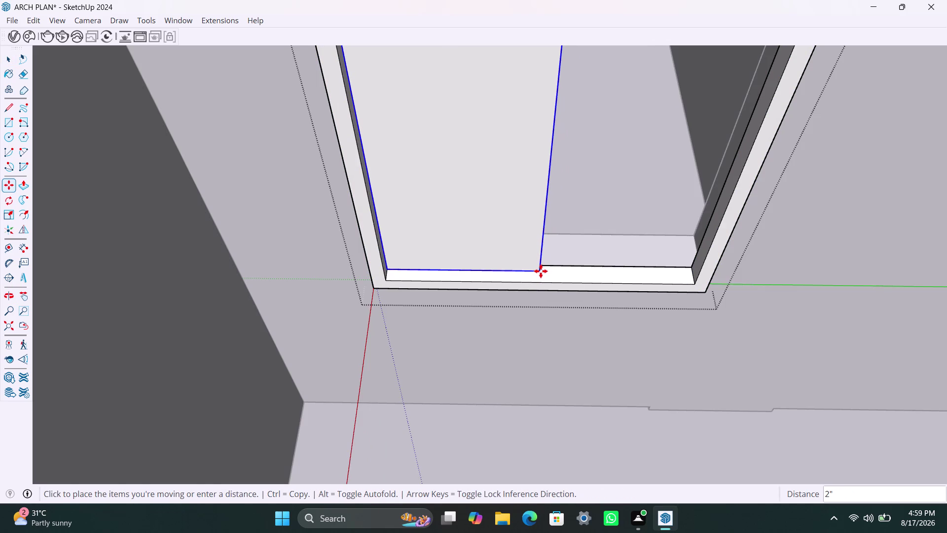
Copy the sash panel beside the first, snapping it tight against the frame edge.
key(m)
click(542, 273)
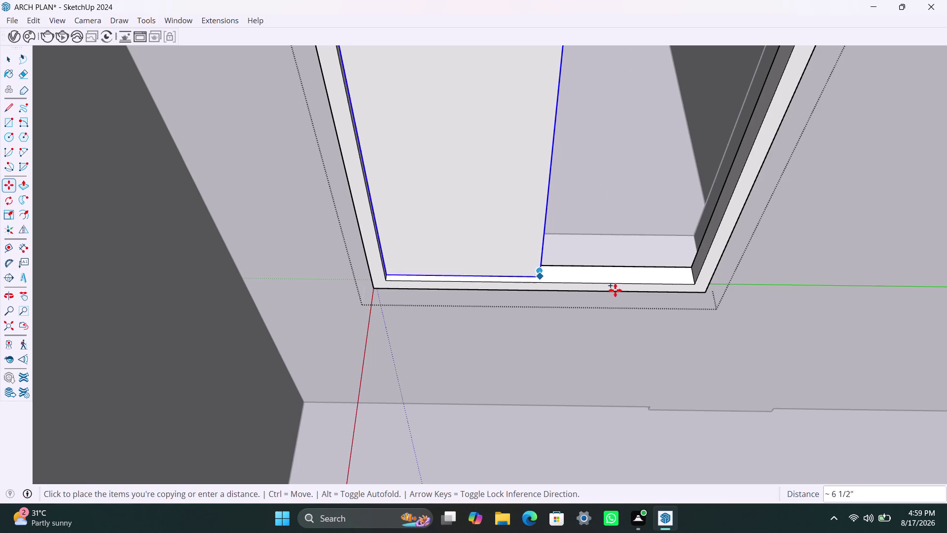
click(695, 283)
scroll(up, 3)
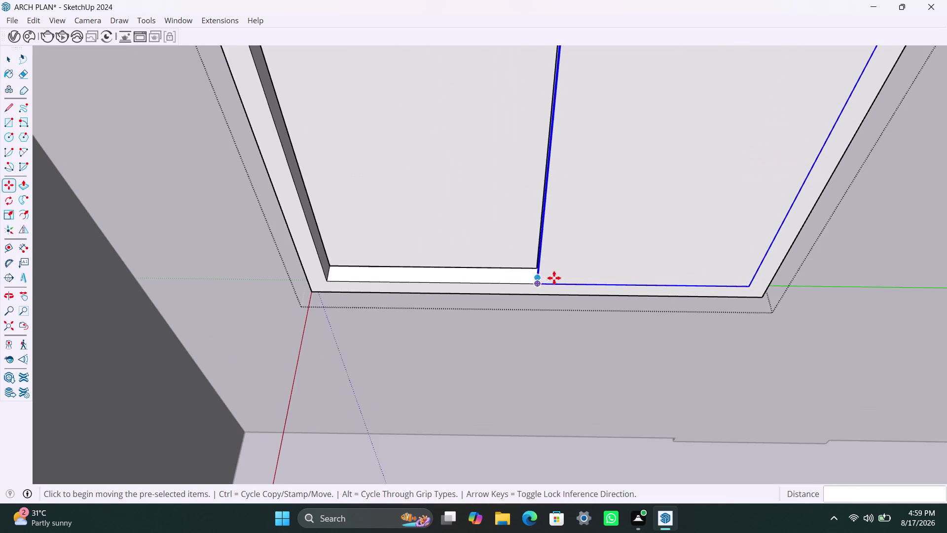
middle_drag(553, 277, 629, 319)
scroll(up, 3)
click(608, 329)
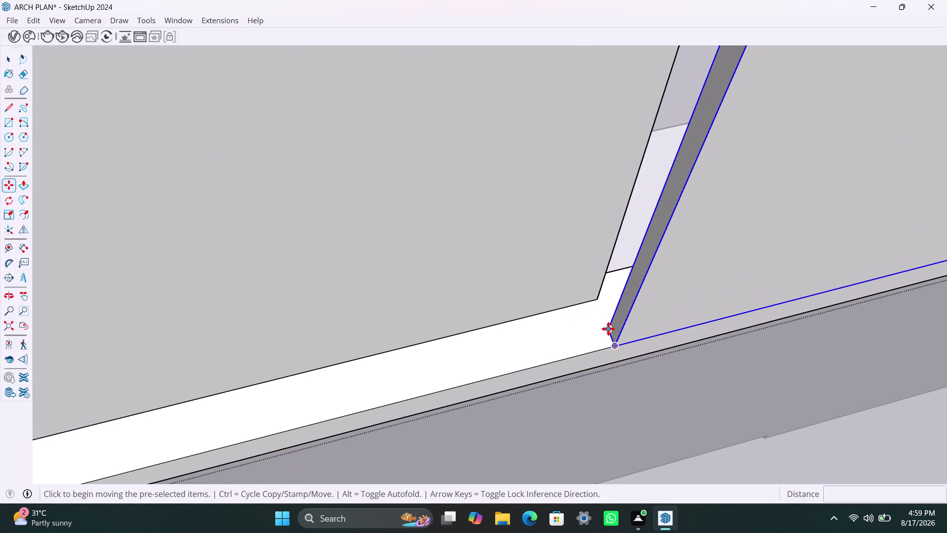
click(597, 302)
scroll(down, 3)
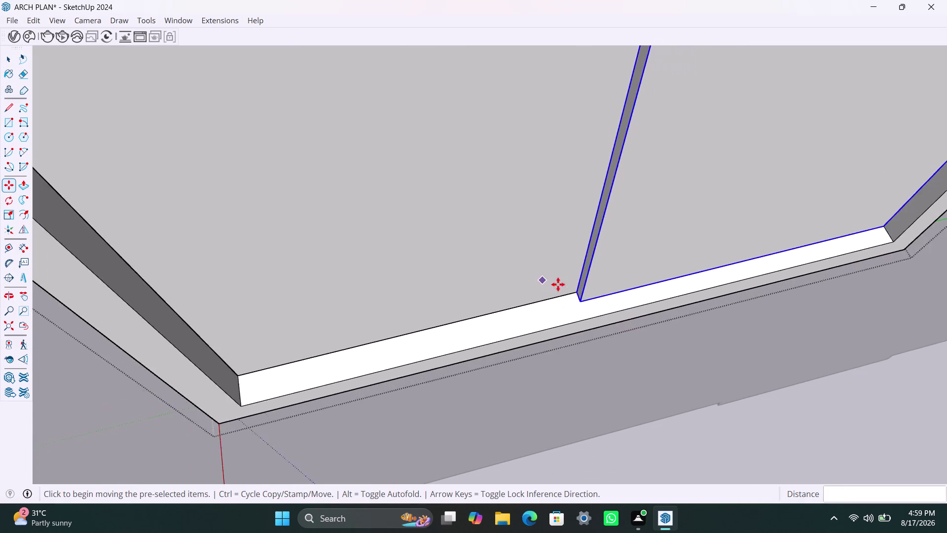
scroll(down, 3)
scroll(down, 3)
middle_drag(703, 273, 636, 232)
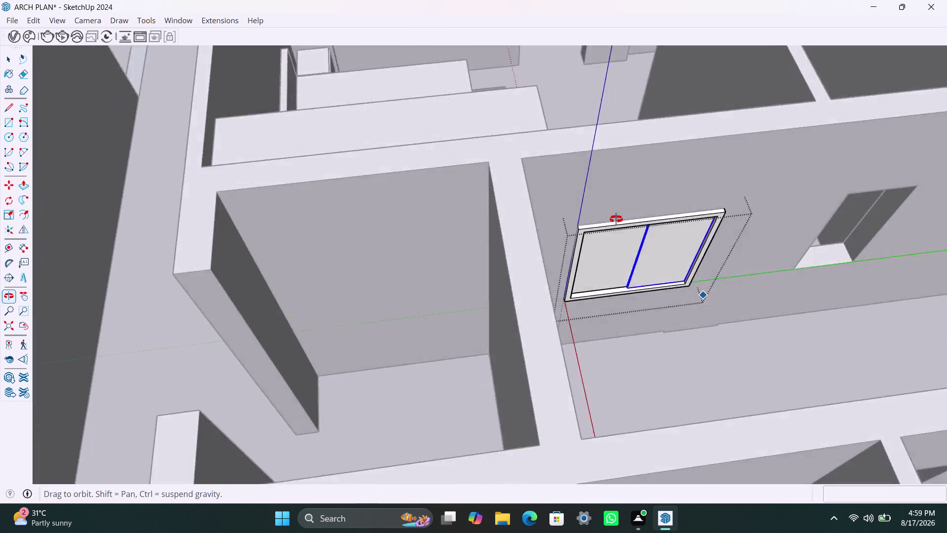
middle_drag(636, 232, 592, 204)
scroll(down, 3)
middle_drag(682, 274, 586, 261)
Draw a rectangle over the next wall opening and group it.
key(space)
click(814, 246)
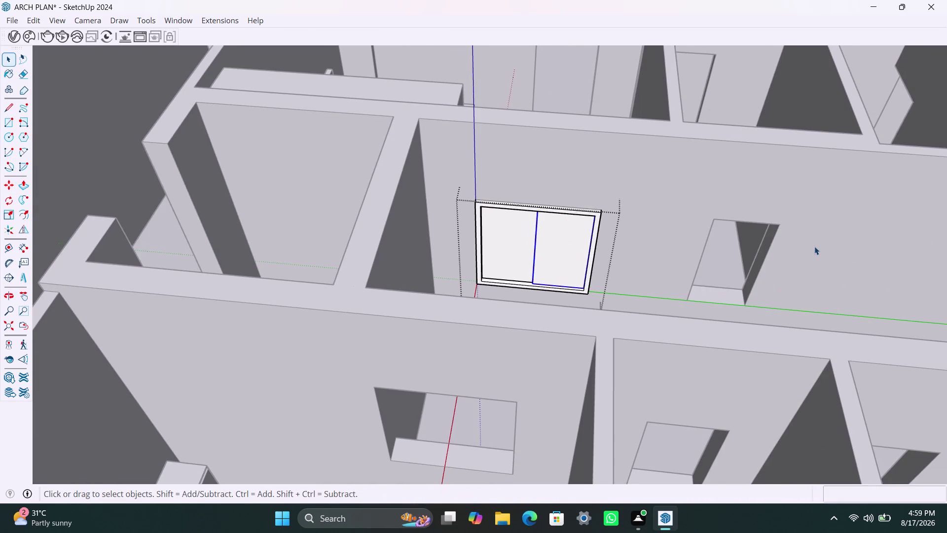
scroll(up, 3)
middle_drag(716, 312, 723, 313)
key(r)
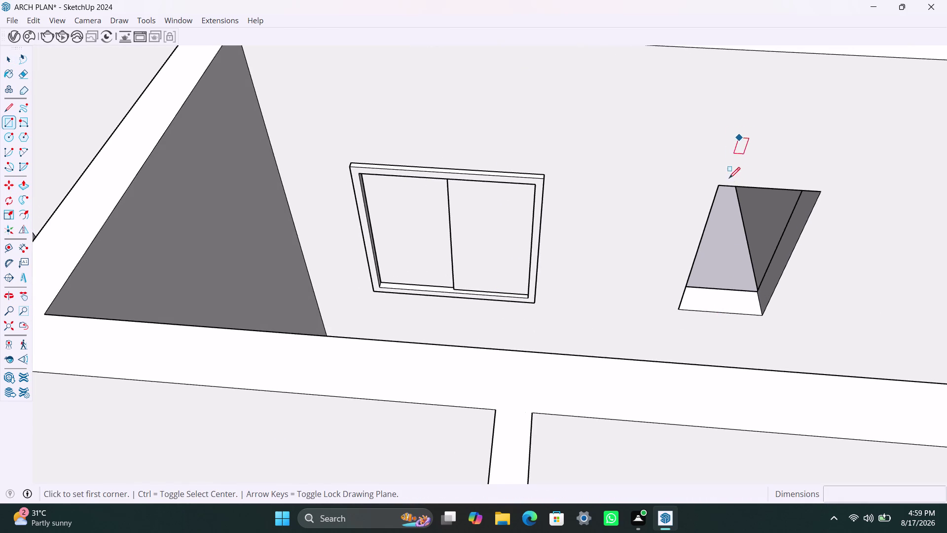
click(719, 185)
click(762, 315)
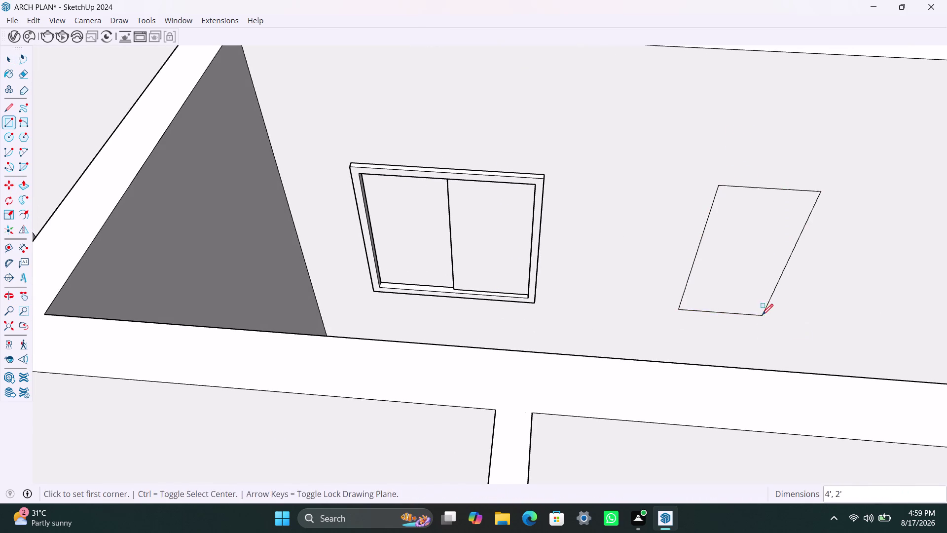
key(space)
double_click(756, 273)
right_click(756, 271)
click(827, 122)
Offset the grouped rectangle 2" inward and delete the inner face.
triple_click(751, 264)
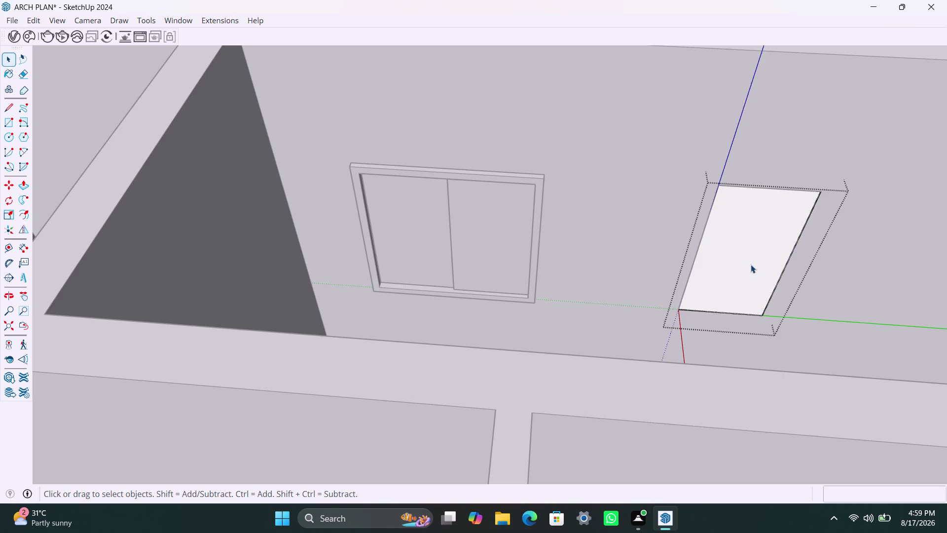
key(f)
click(732, 251)
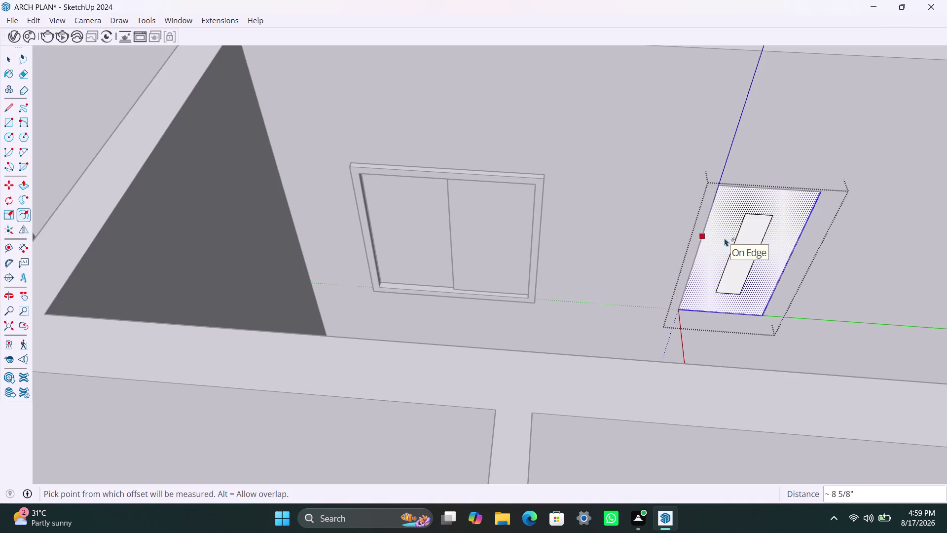
key(2)
key(shift+quotedbl)
key(Return)
key(space)
click(746, 237)
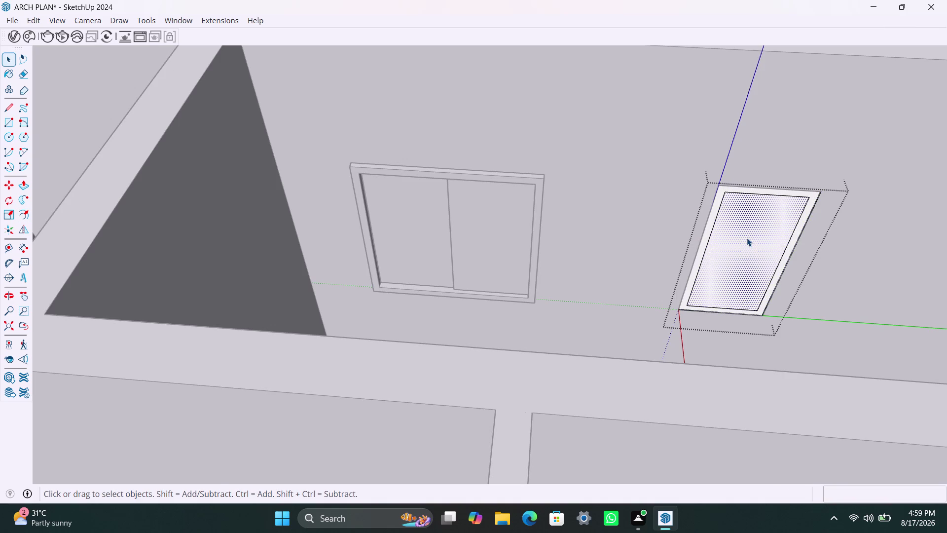
key(Delete)
Pull the frame ring out 1 1/2", undoing and redoing the first attempt.
click(699, 253)
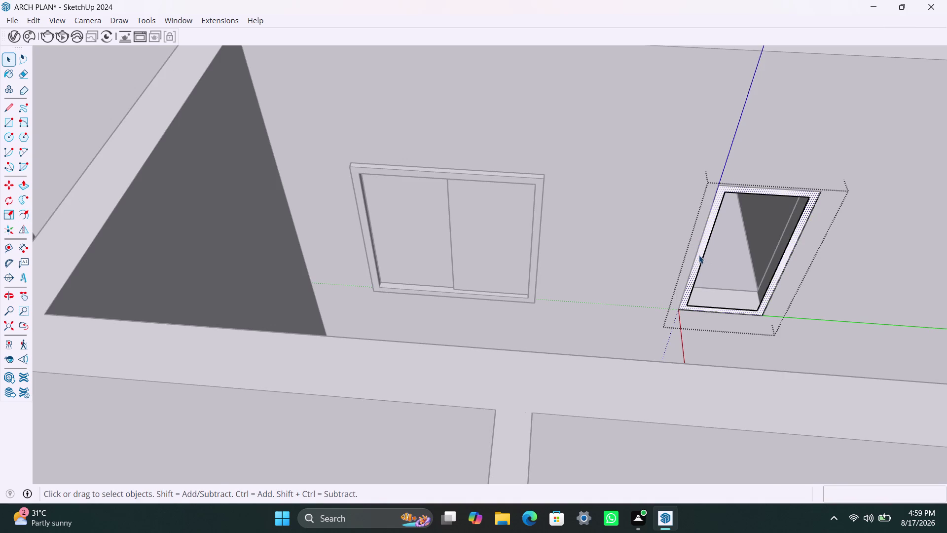
key(p)
click(698, 255)
text(1)
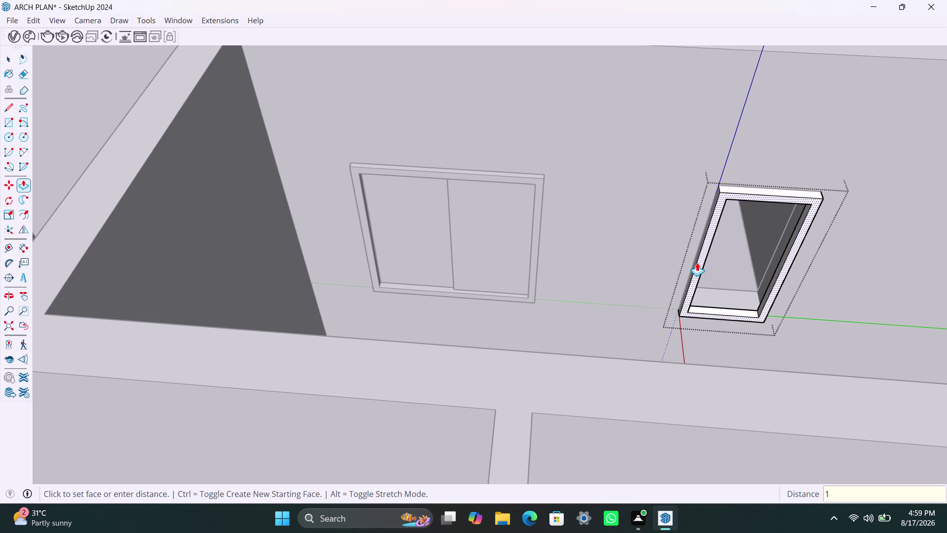
text(.5")
key(Return)
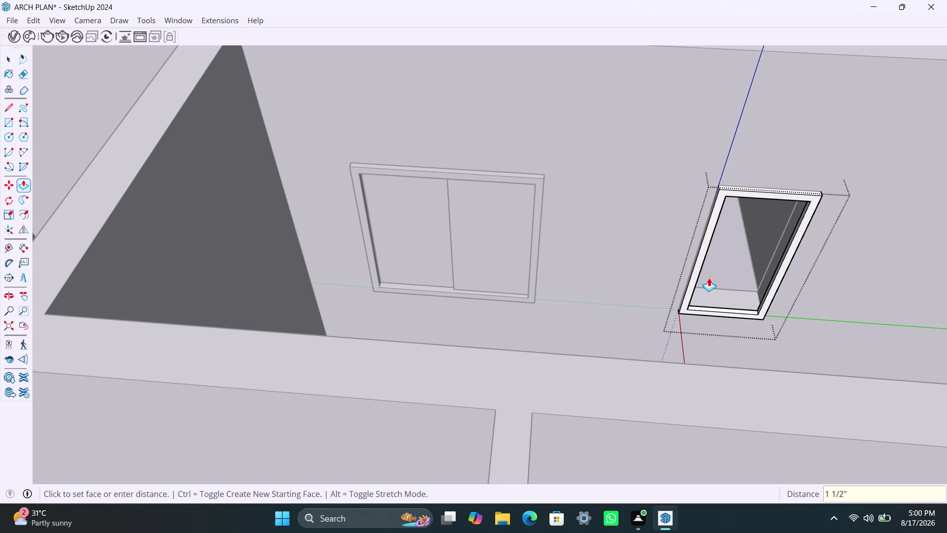
key(ctrl+z)
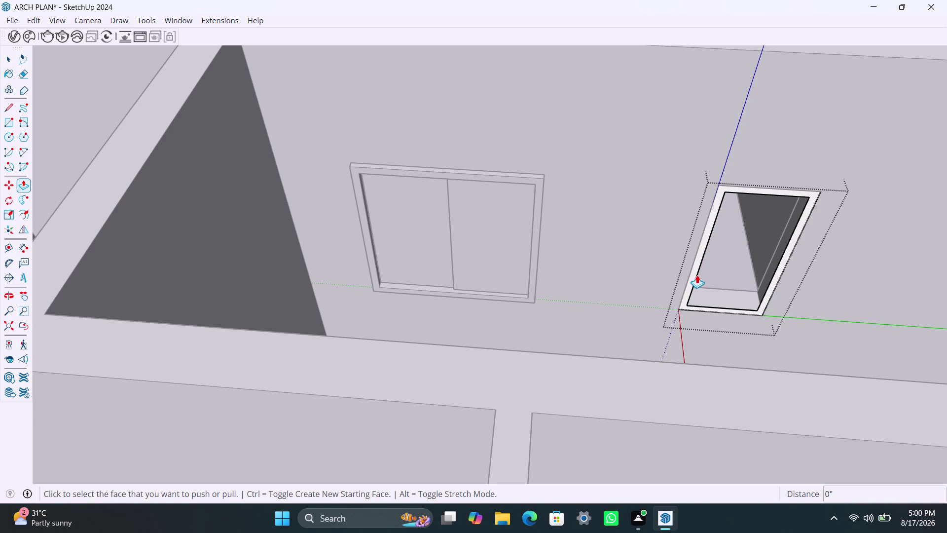
click(697, 272)
text(1.)
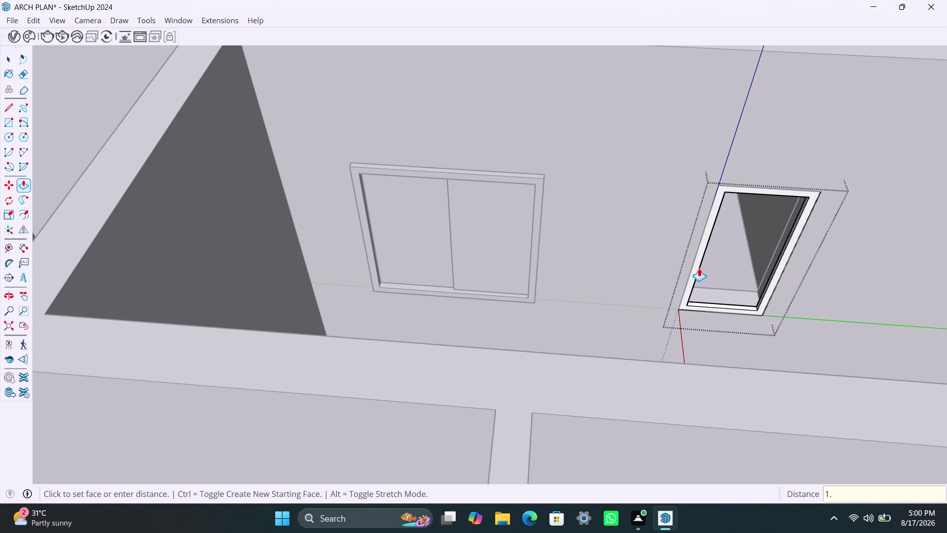
text(5")
key(Return)
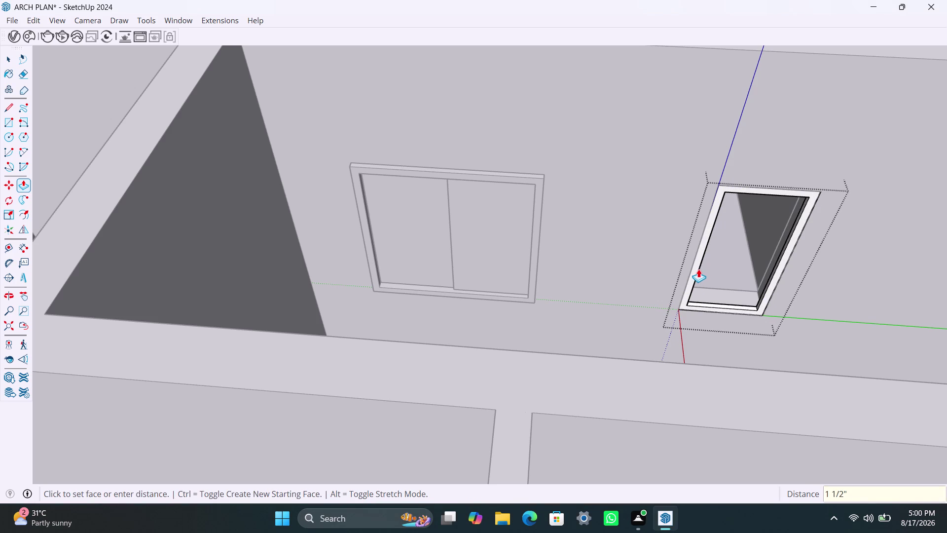
Pull the frame face out another 1 1/2" and return to Select.
click(696, 270)
key(1)
key(period)
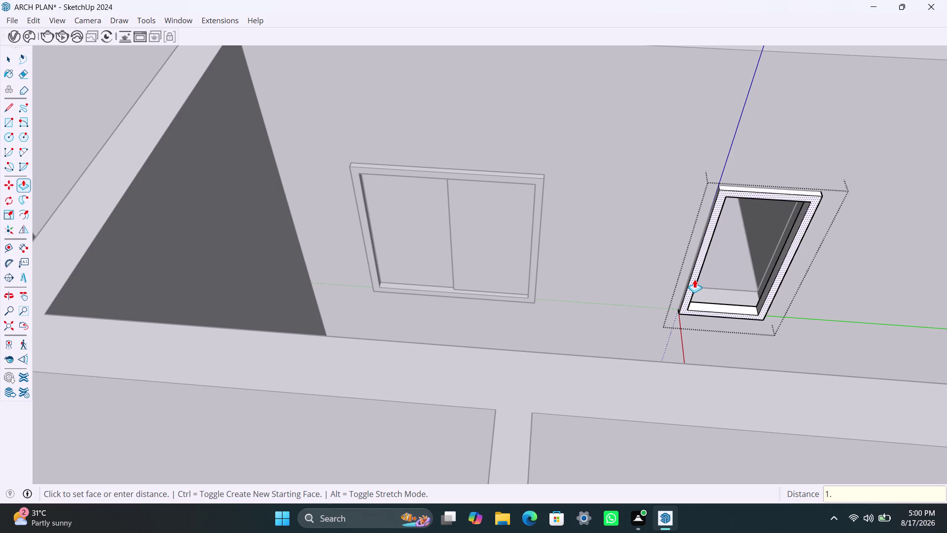
key(5)
key(shift+quotedbl)
key(Return)
key(space)
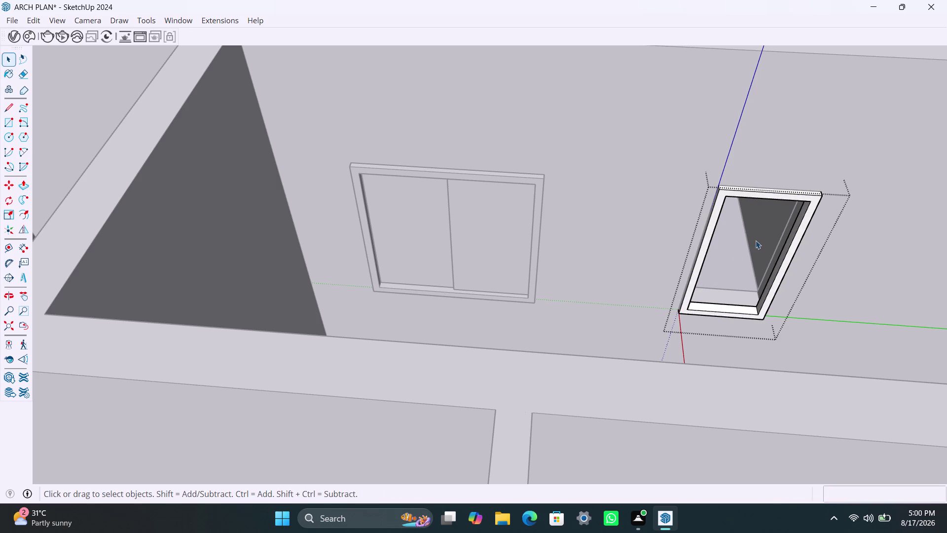
key(space)
Draw a panel rectangle inside the frame's inner corners and make it a group.
key(r)
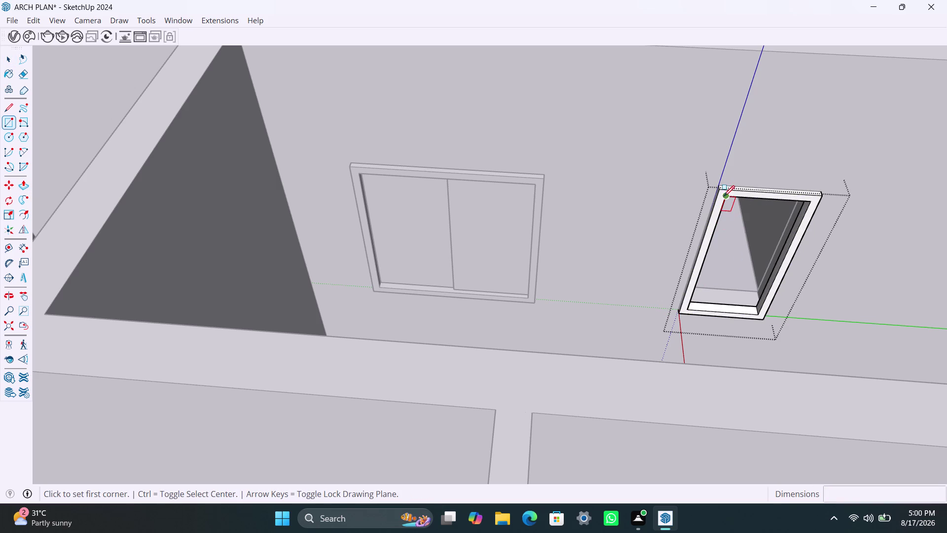
click(723, 197)
click(761, 315)
key(space)
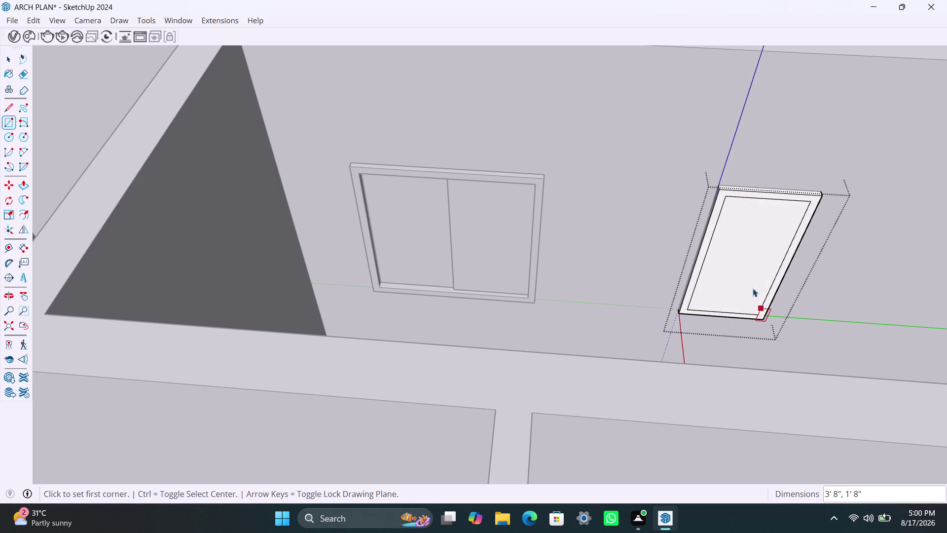
double_click(752, 286)
right_click(750, 284)
click(815, 119)
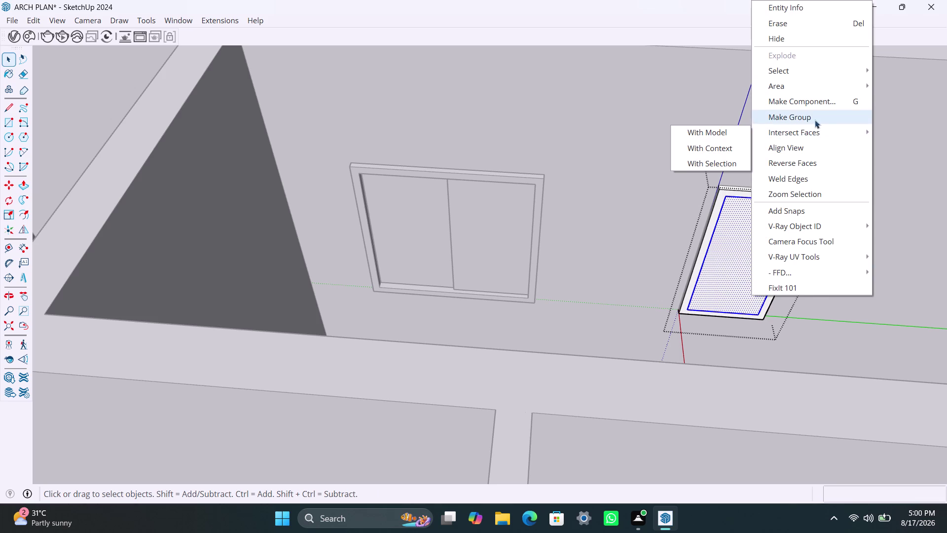
Push/pull the grouped panel 18mm thick, close the group, and zoom out to the wall.
triple_click(763, 266)
key(p)
click(760, 267)
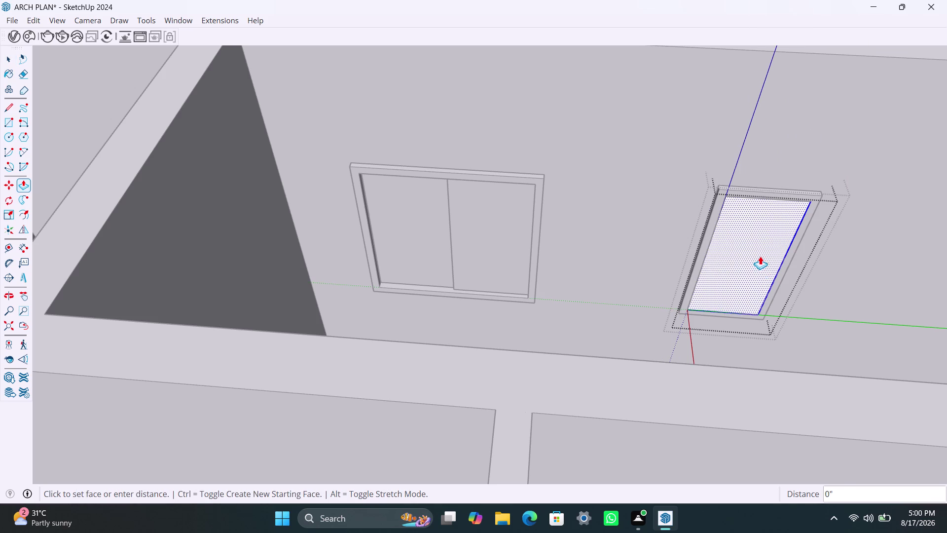
text(18MM)
key(Return)
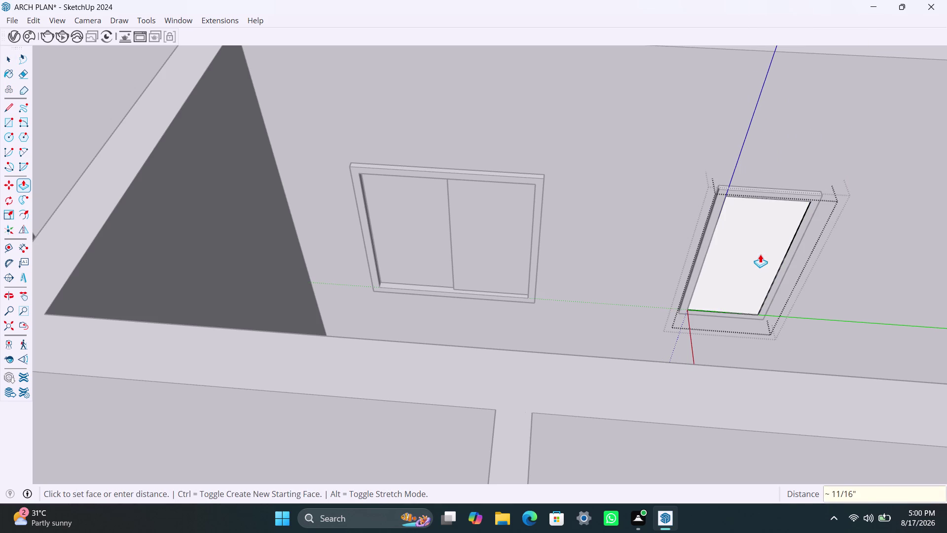
key(space)
click(898, 261)
scroll(down, 3)
middle_drag(789, 244, 518, 224)
click(644, 204)
scroll(up, 3)
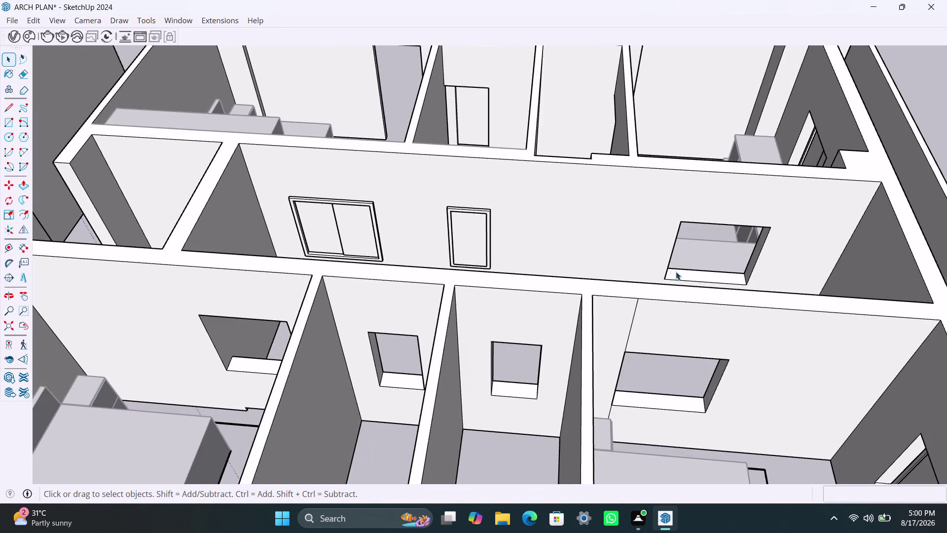
Draw a rectangle covering the third wall opening and make it a group.
middle_drag(676, 271, 710, 285)
key(r)
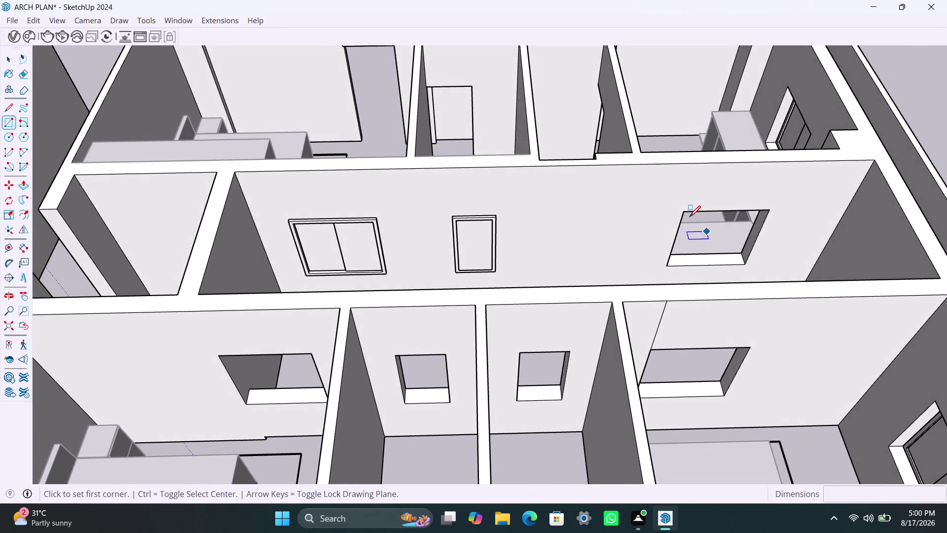
click(684, 211)
click(744, 265)
key(space)
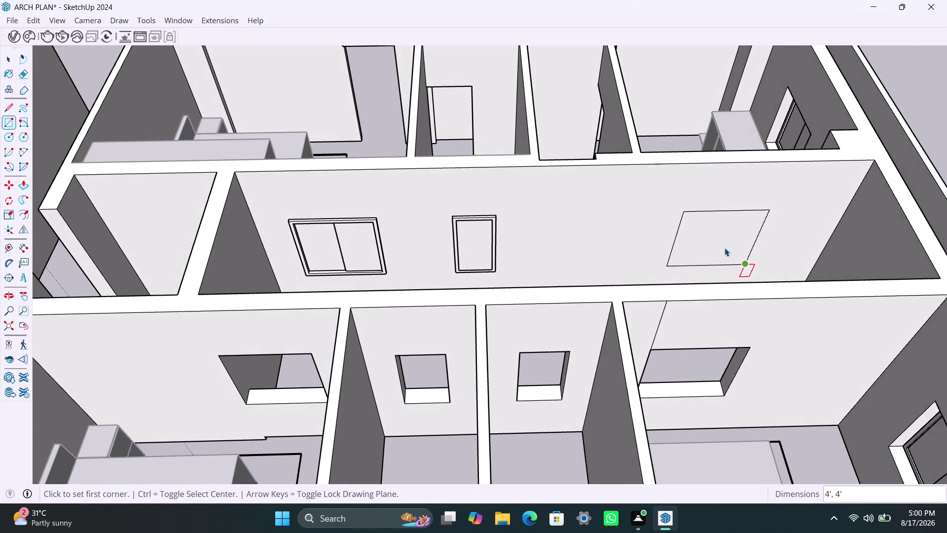
double_click(723, 243)
right_click(724, 243)
click(760, 120)
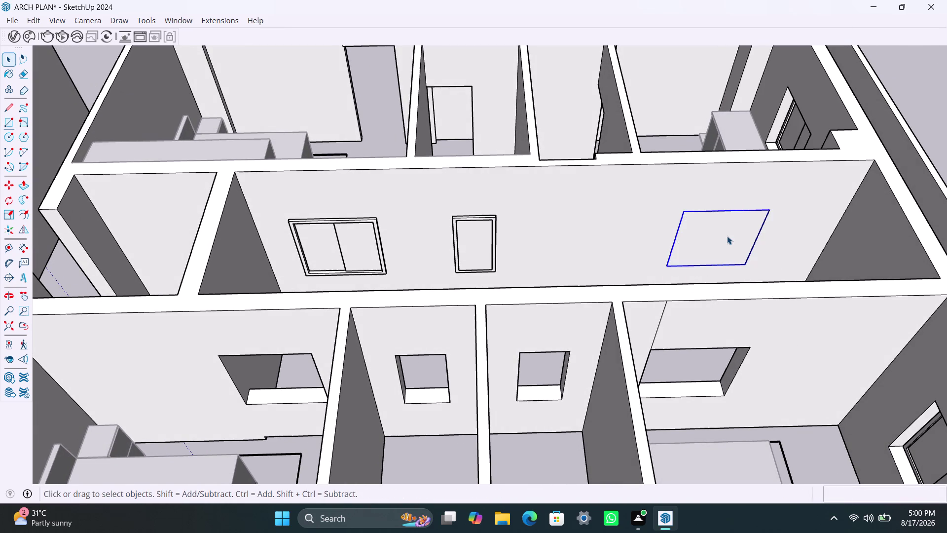
Offset the rectangle 2 inches inward and delete the center face to form a frame ring.
double_click(727, 236)
click(722, 237)
key(f)
click(692, 233)
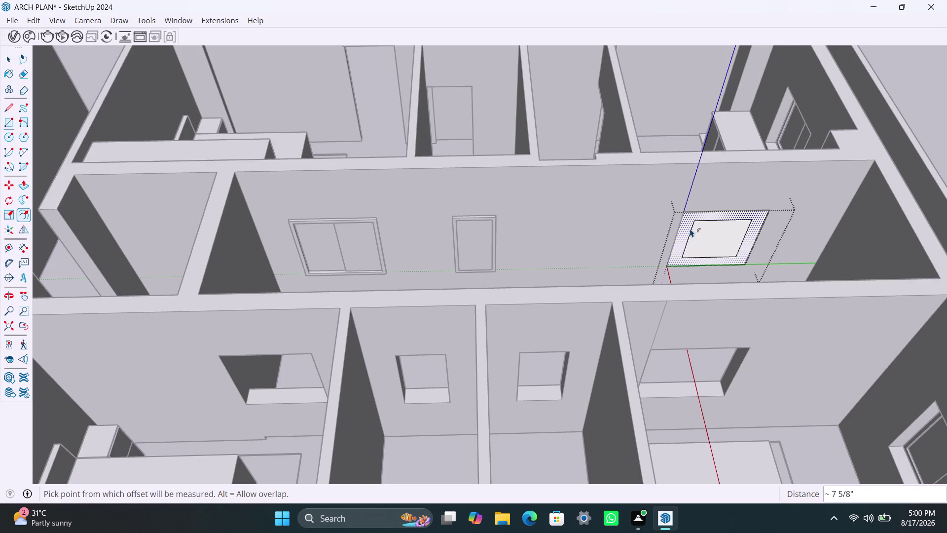
text(2")
key(Return)
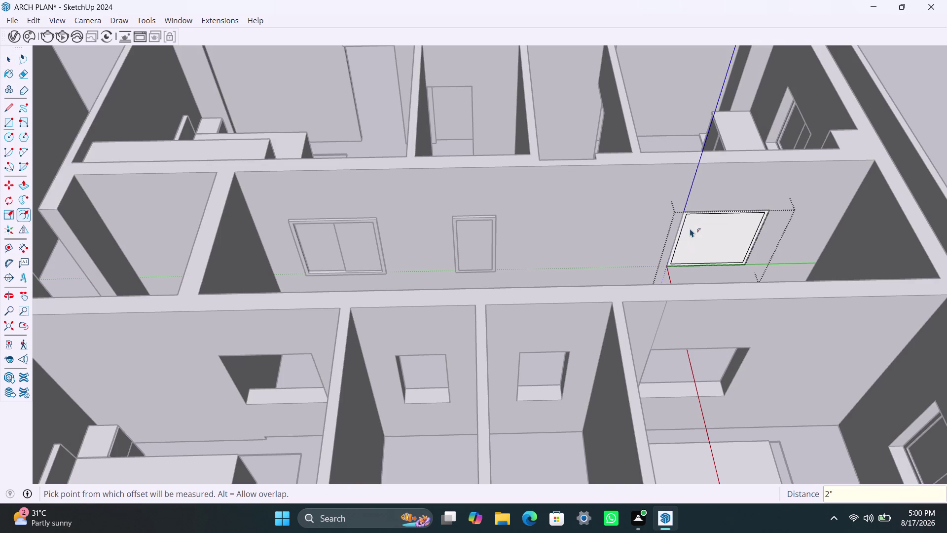
key(space)
click(696, 231)
key(Delete)
Push/pull the frame ring faces out 1.5 inches.
scroll(up, 3)
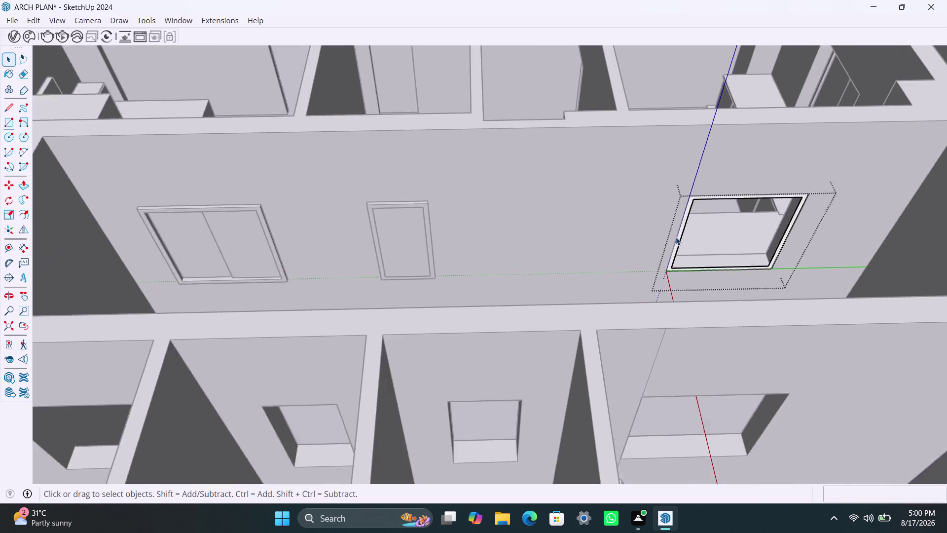
scroll(up, 3)
scroll(up, 3)
click(685, 231)
key(p)
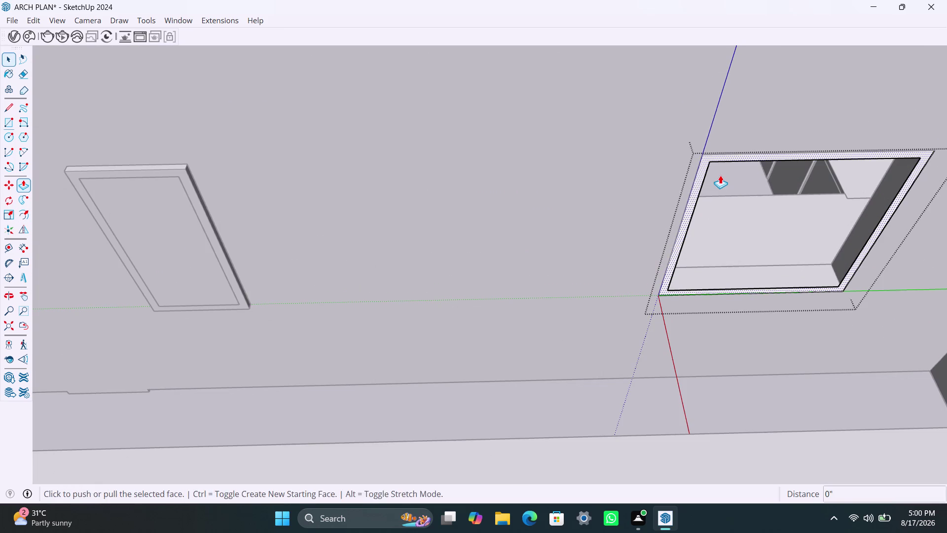
click(720, 175)
text(1.5)
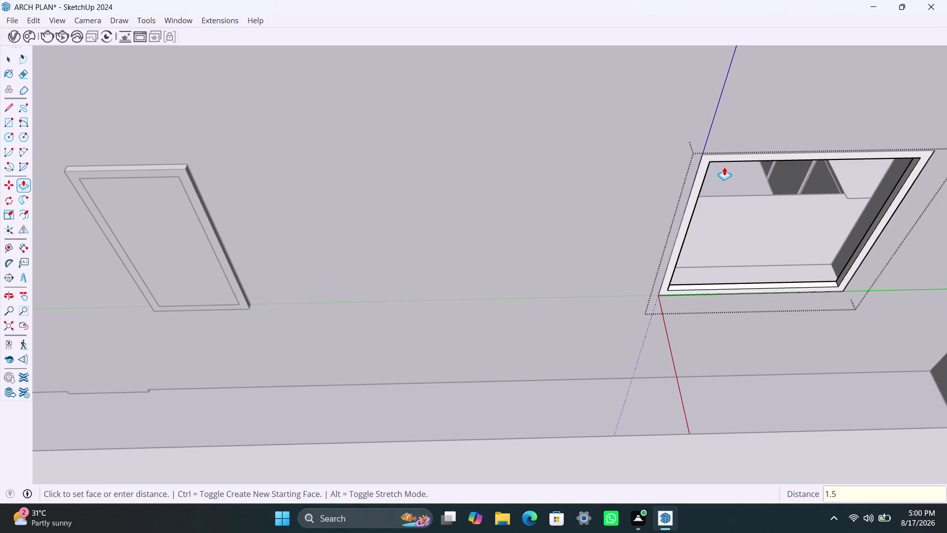
text(")
key(Return)
click(689, 218)
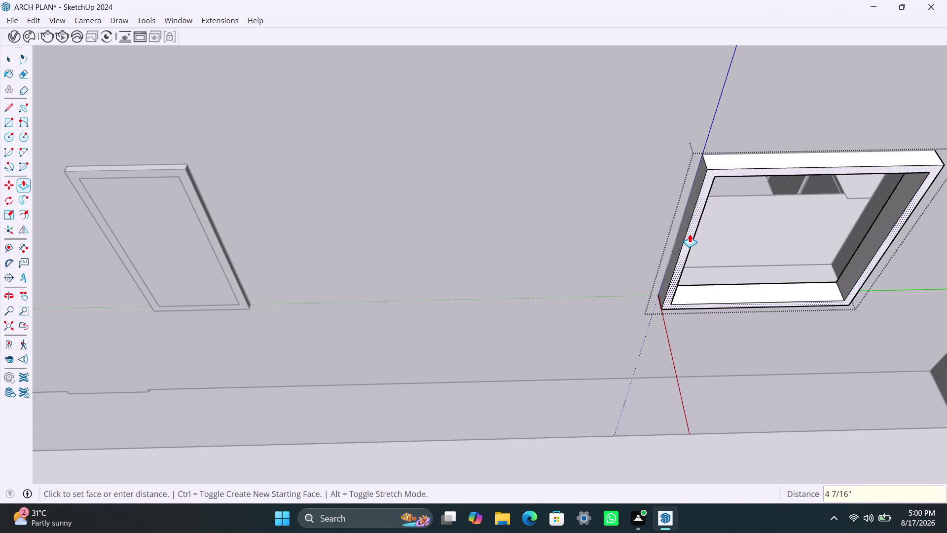
text(1.5")
key(Return)
key(space)
key(r)
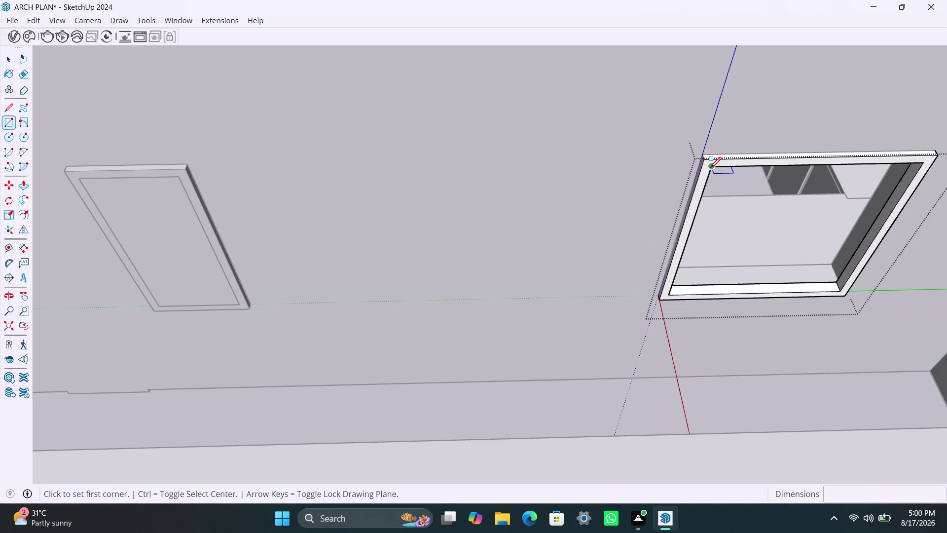
Draw the left sash rectangle from frame corner to sill midpoint and make it a group.
click(710, 168)
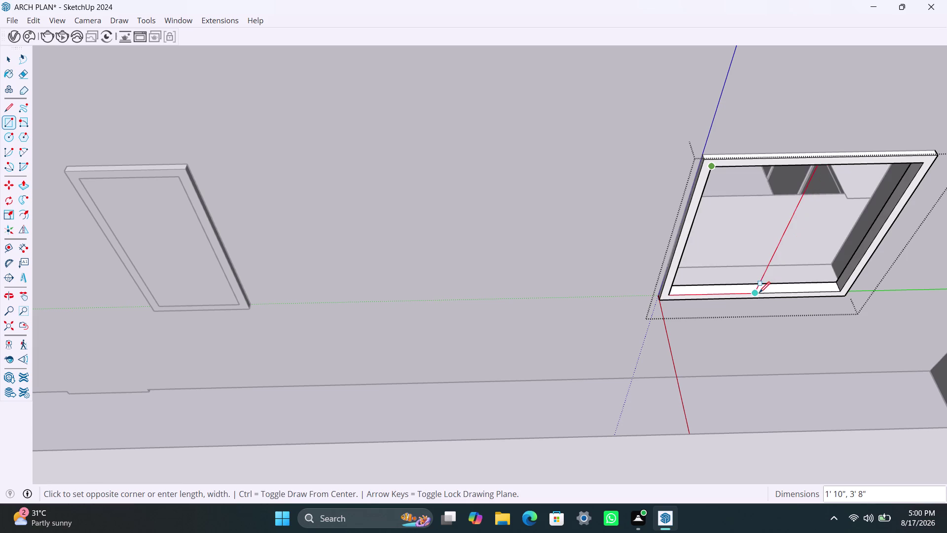
click(759, 293)
key(space)
click(811, 245)
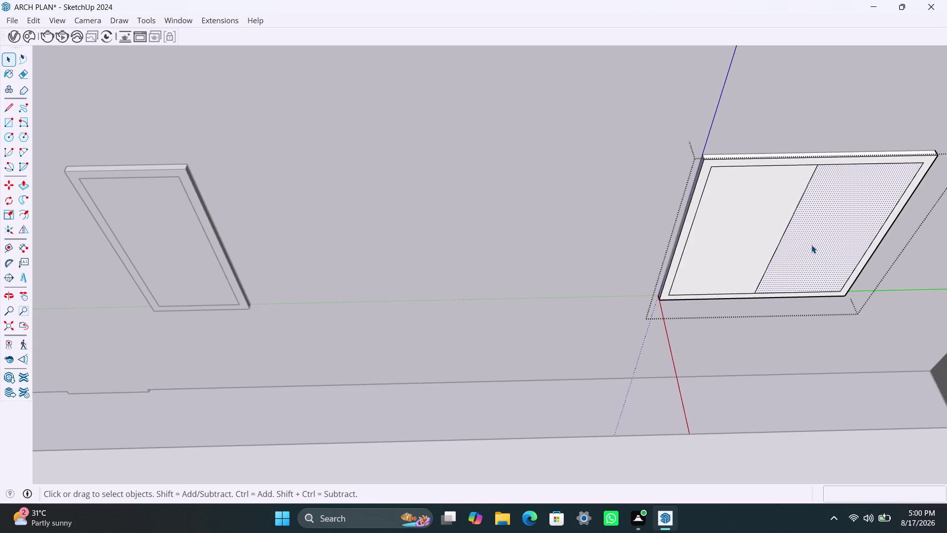
key(Delete)
double_click(759, 231)
right_click(756, 228)
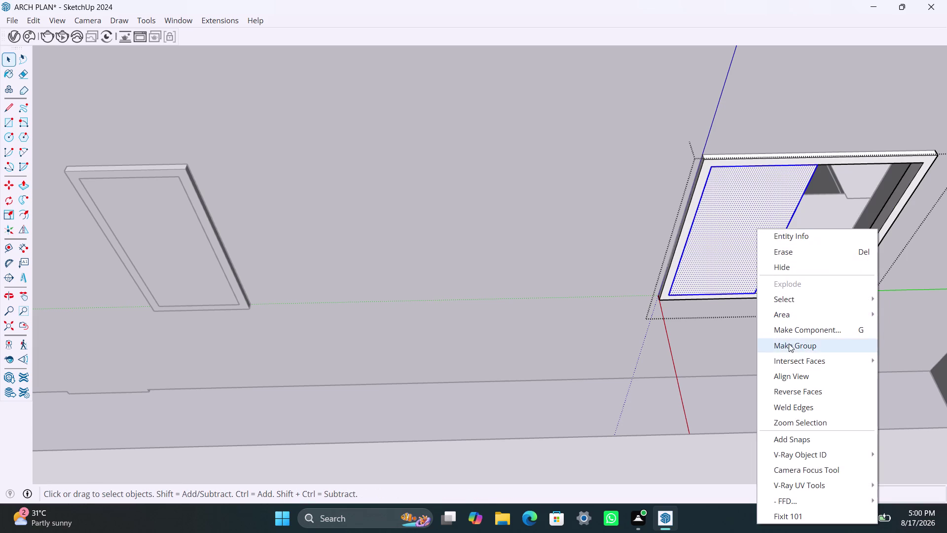
click(789, 344)
Push/pull the grouped sash panel 18mm thick and exit the group.
triple_click(741, 224)
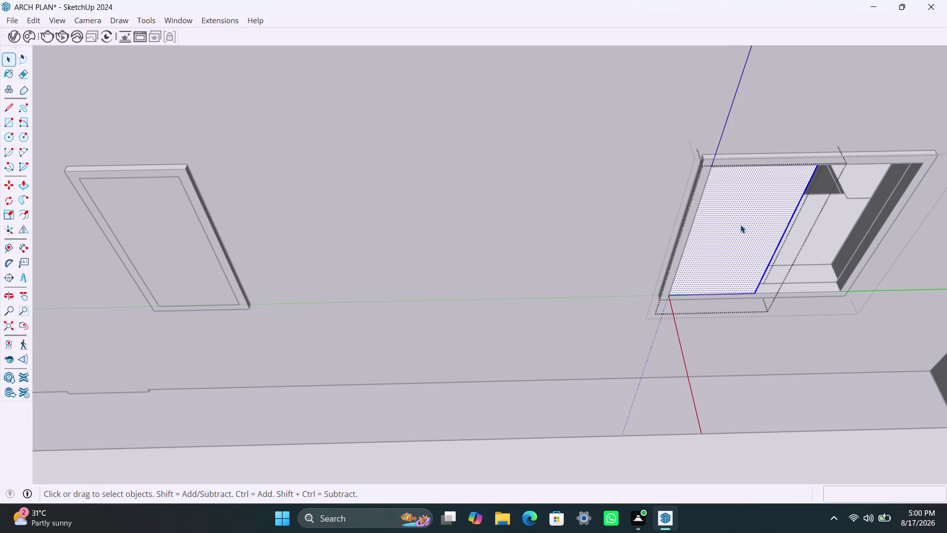
key(p)
drag(740, 225, 742, 219)
text(1)
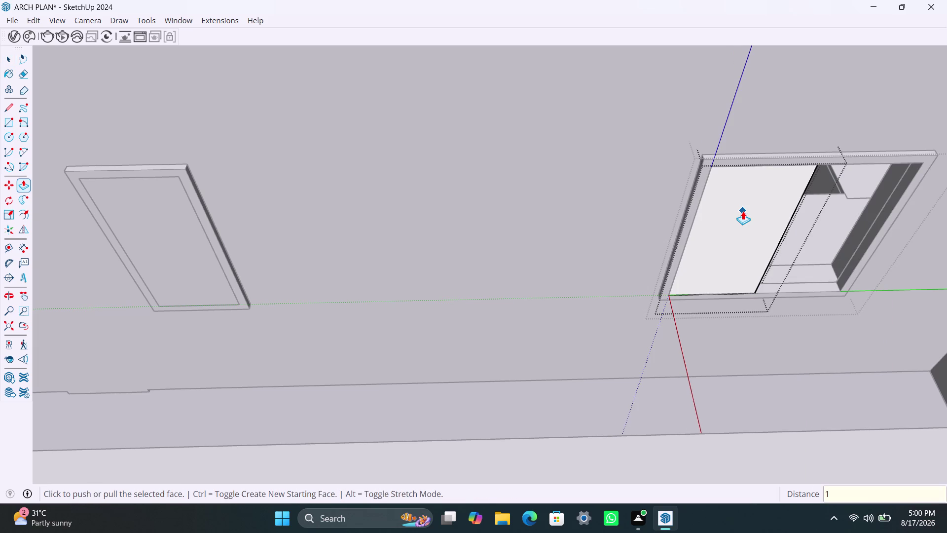
text(8MM)
key(Return)
key(space)
click(597, 190)
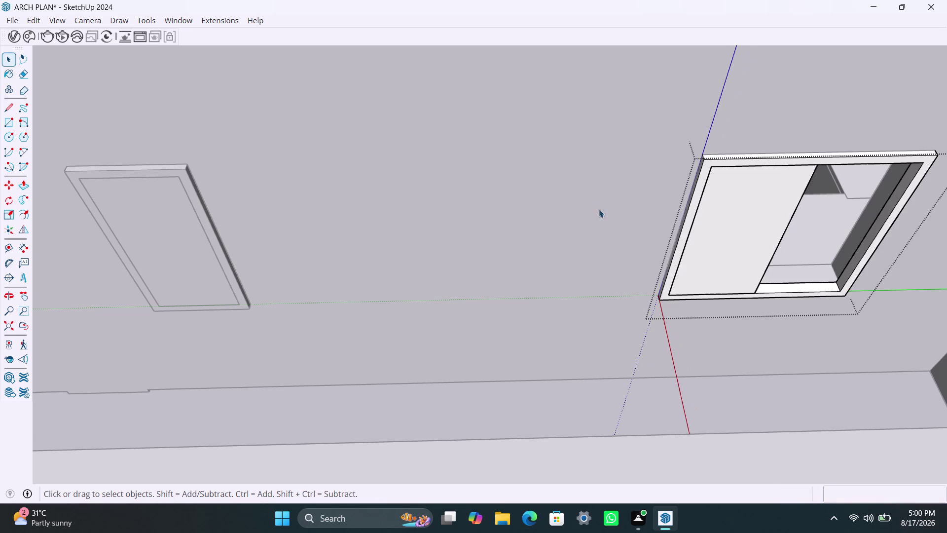
click(724, 256)
Orbit toward the panel's lower edge and begin moving the panel.
scroll(up, 3)
middle_drag(771, 301, 716, 304)
scroll(up, 3)
scroll(left, 3)
key(m)
click(742, 318)
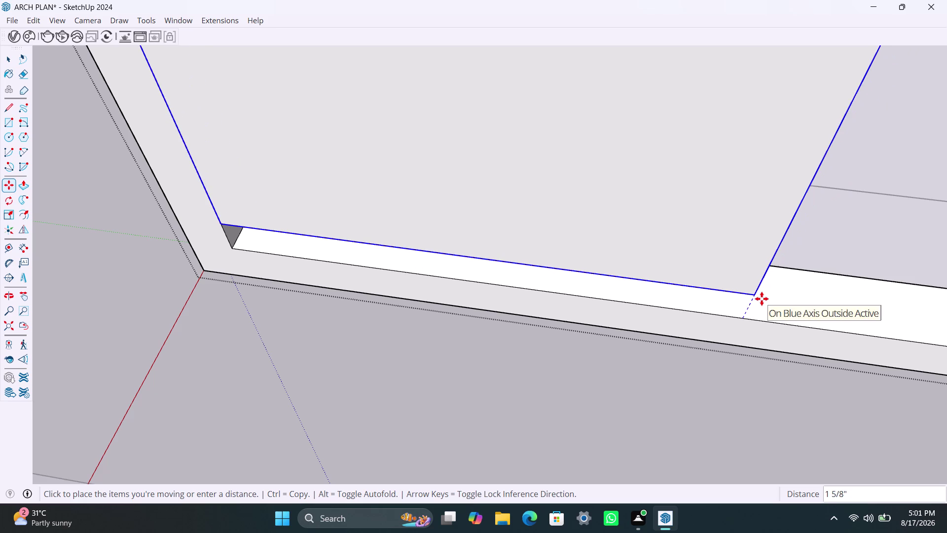
Move the left sash panel by its lower corner toward the frame's bottom inner corner.
key(Escape)
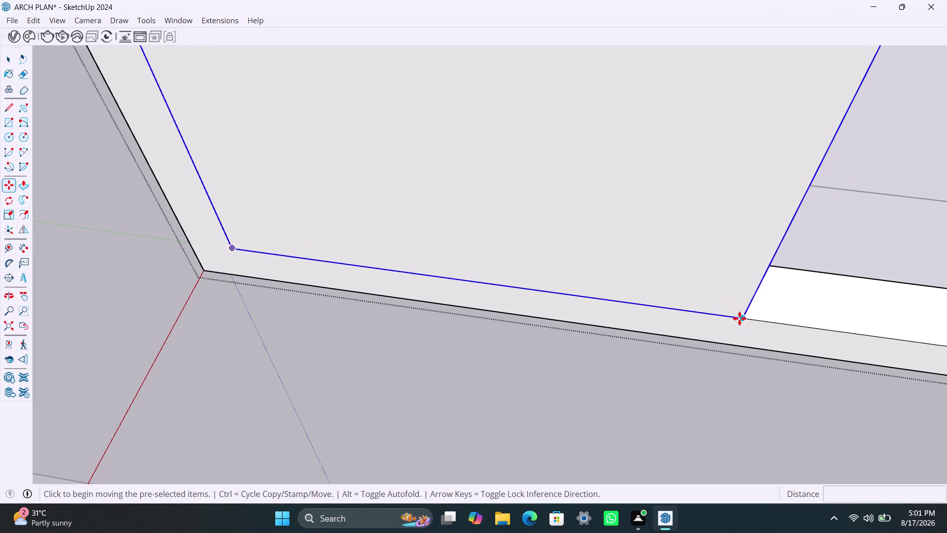
click(739, 318)
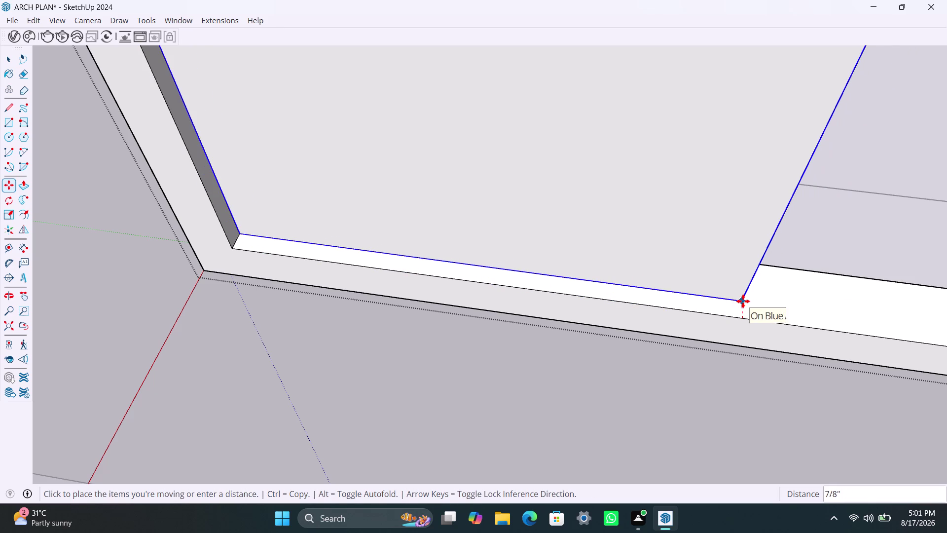
click(746, 289)
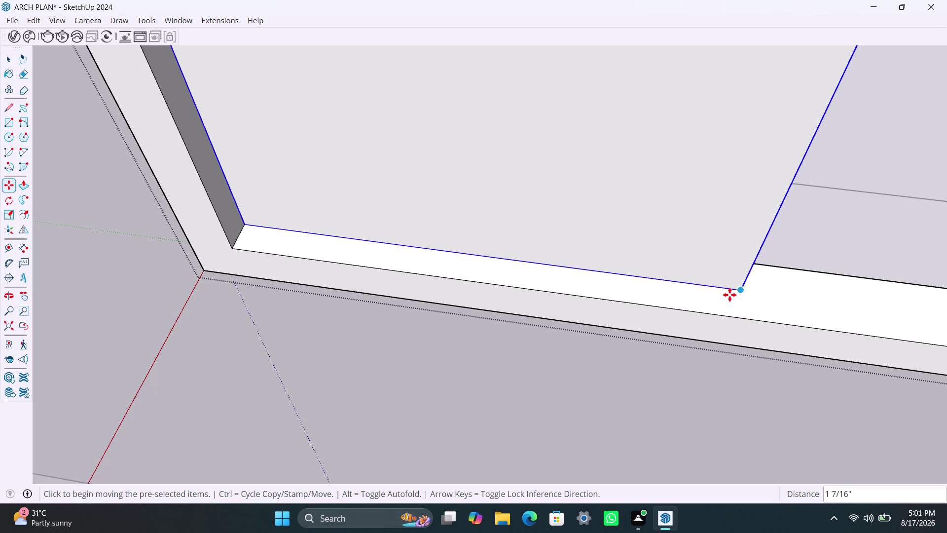